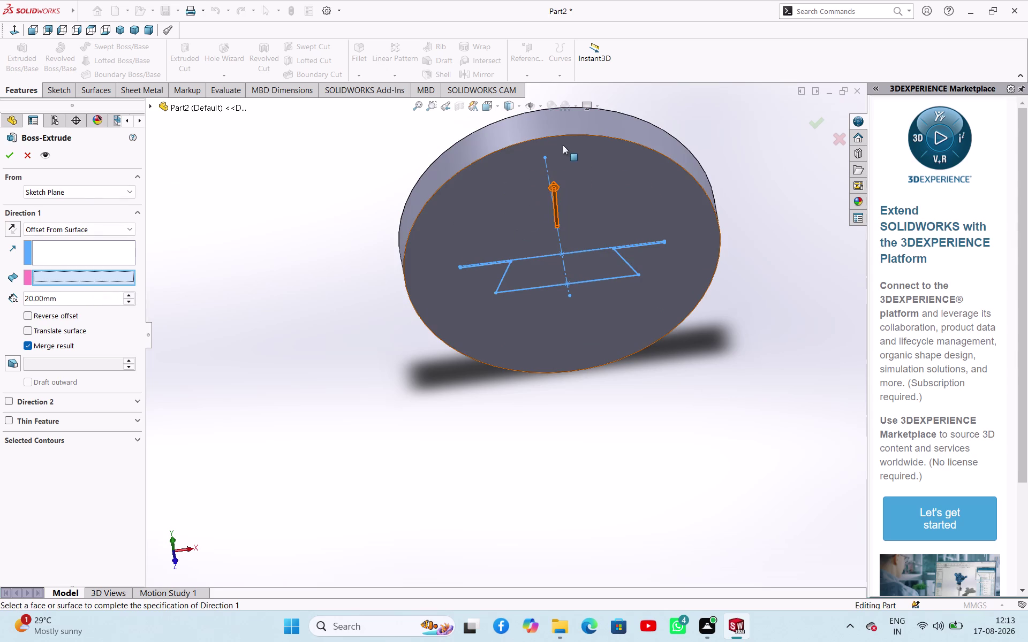
Try a fixed 32 mm extrusion depth, then discard the trial extrusion.
click(274, 179)
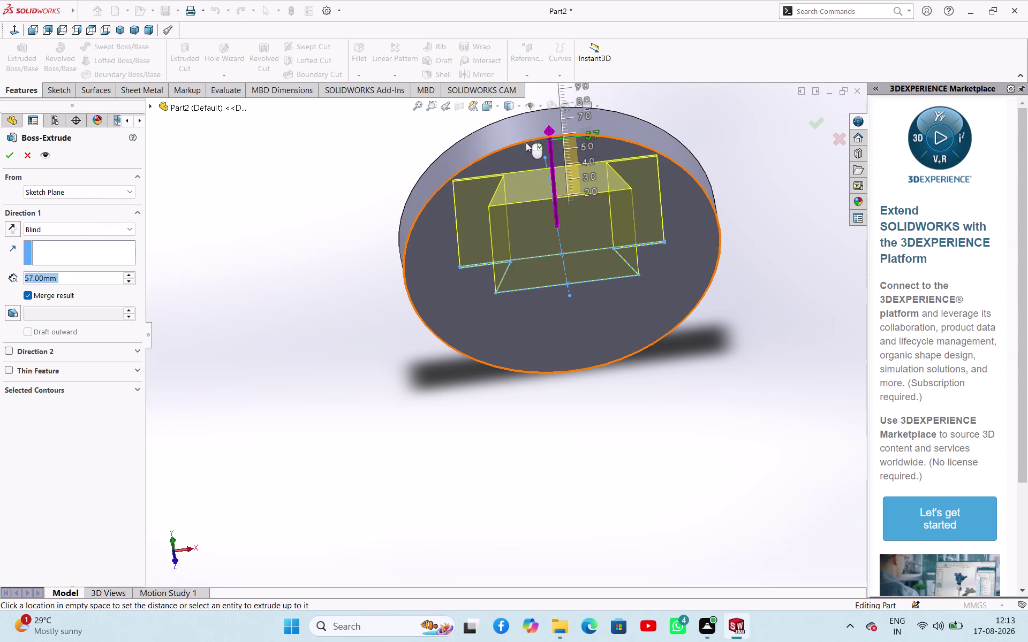
click(532, 141)
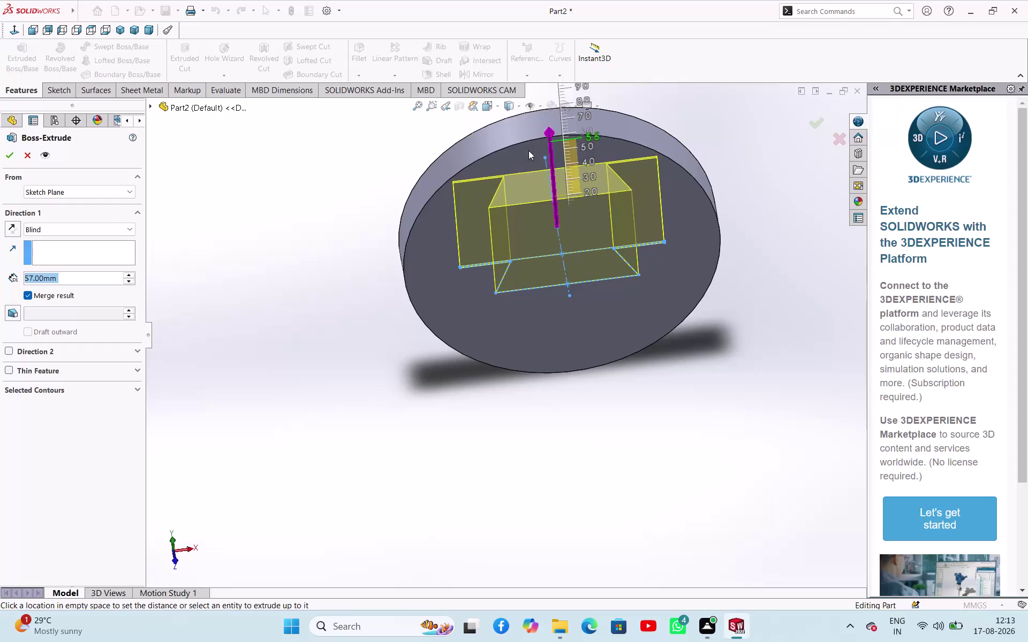
click(531, 139)
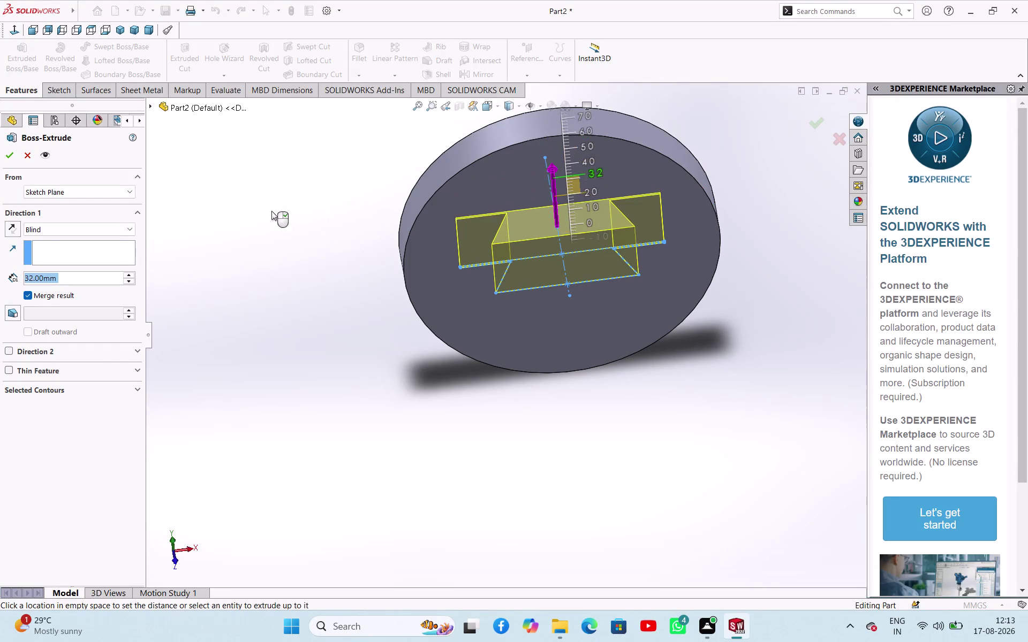
click(30, 157)
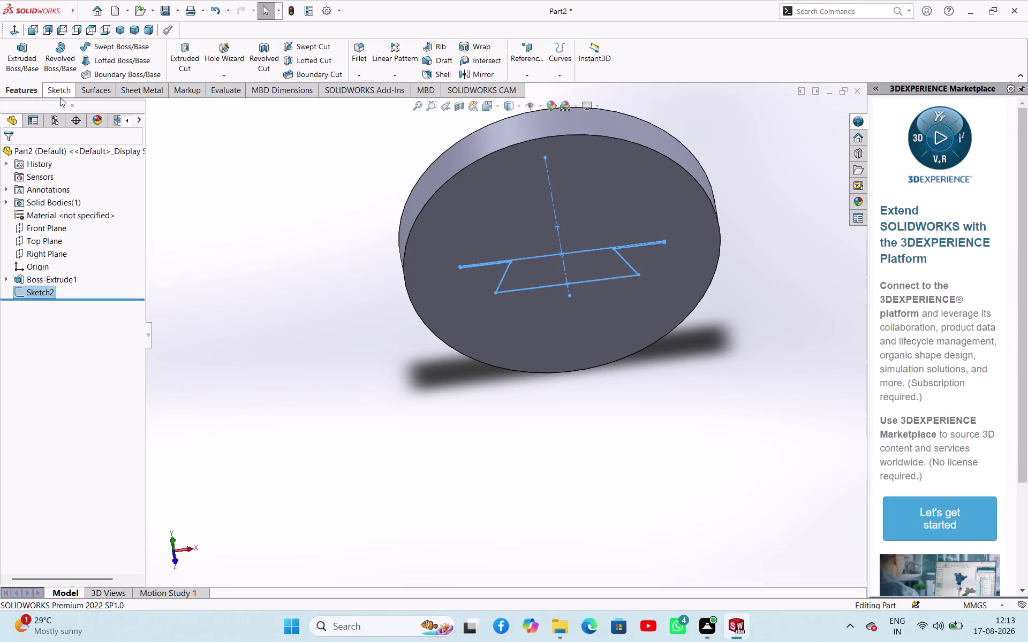
Try Up To Vertex and offset-from-face end conditions on the disc's front face, then cancel.
click(30, 54)
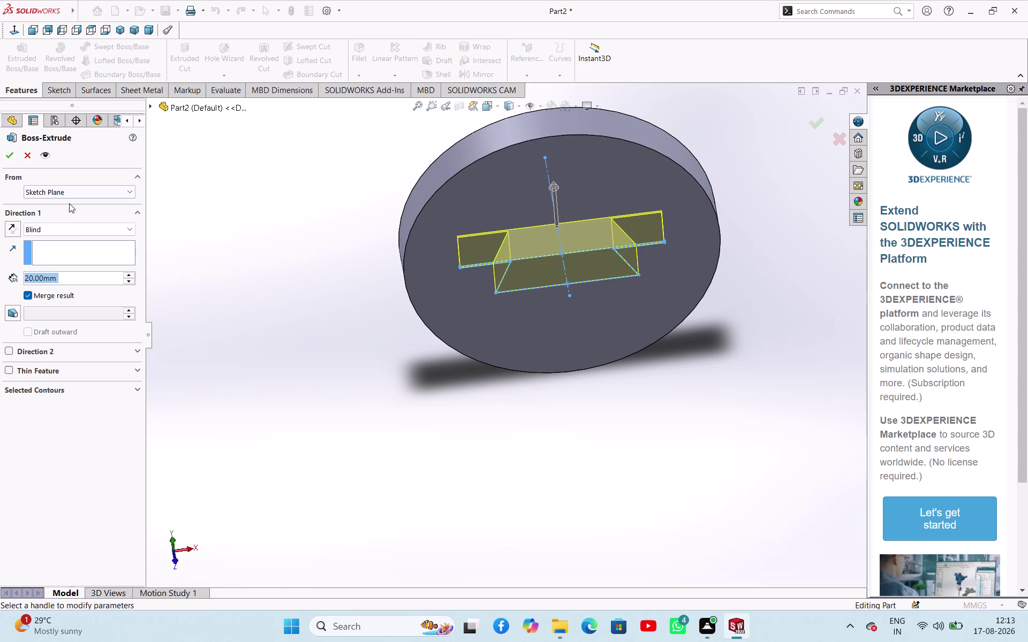
click(75, 230)
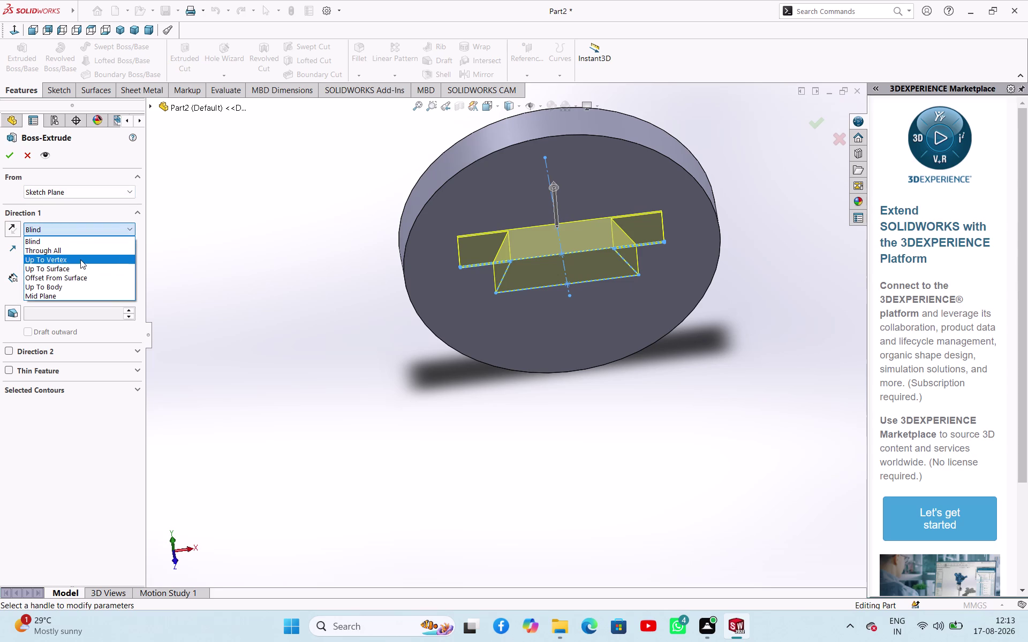
click(81, 259)
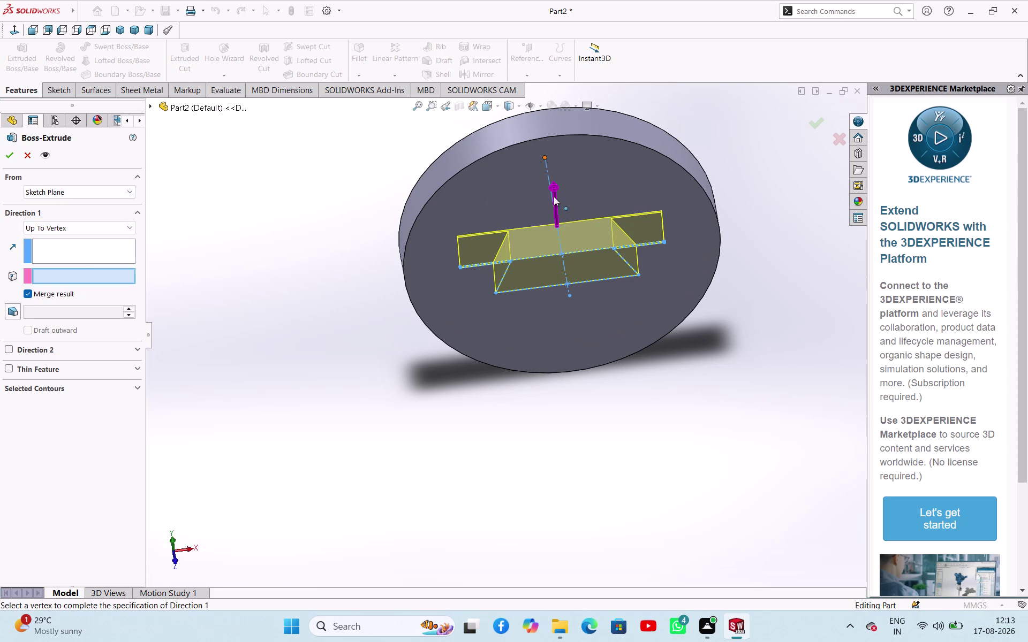
click(559, 134)
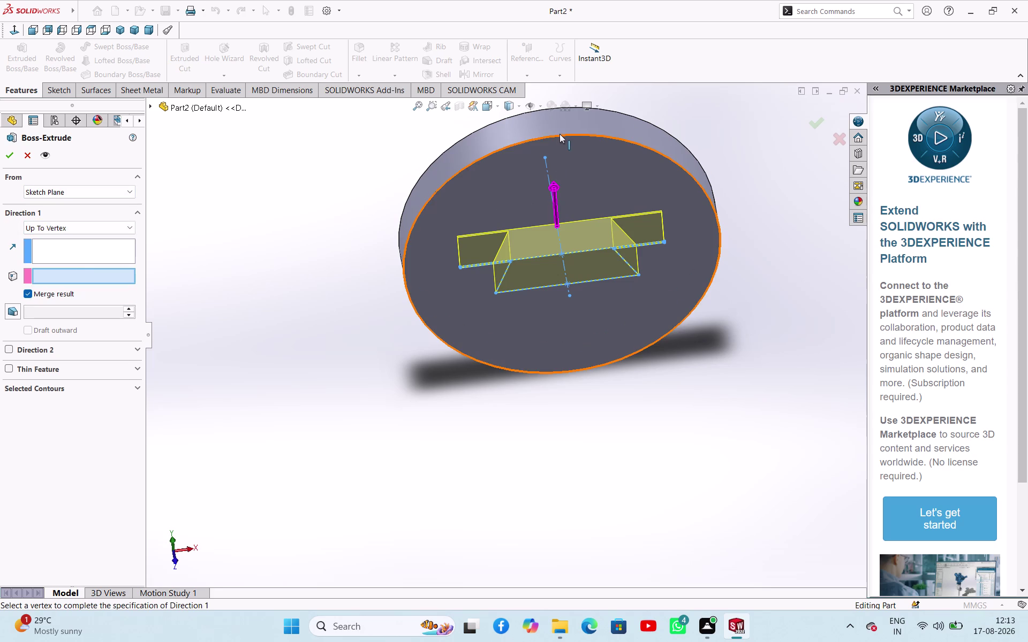
click(76, 226)
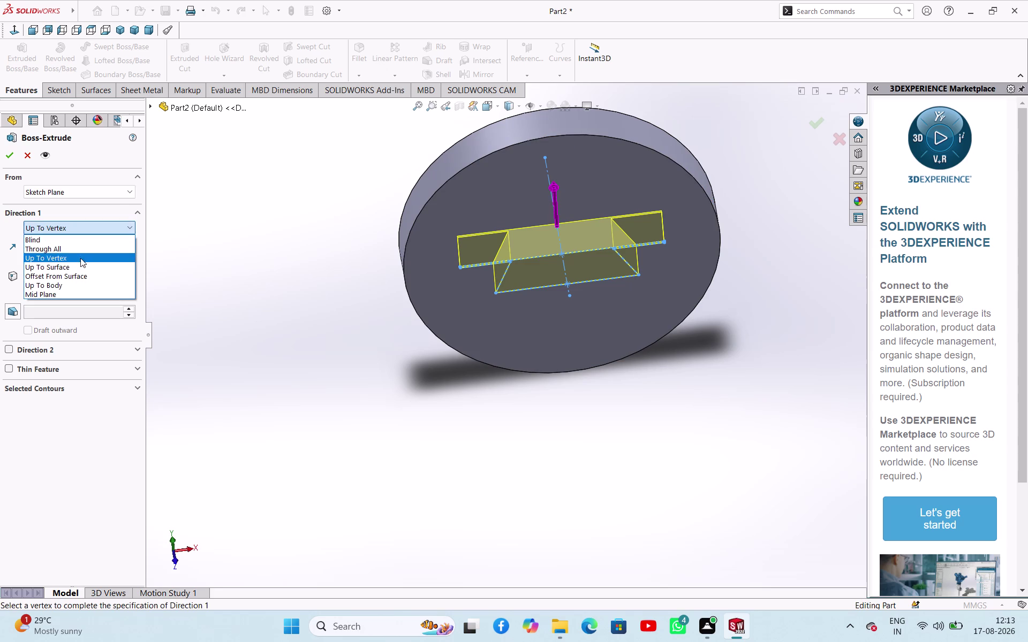
click(80, 275)
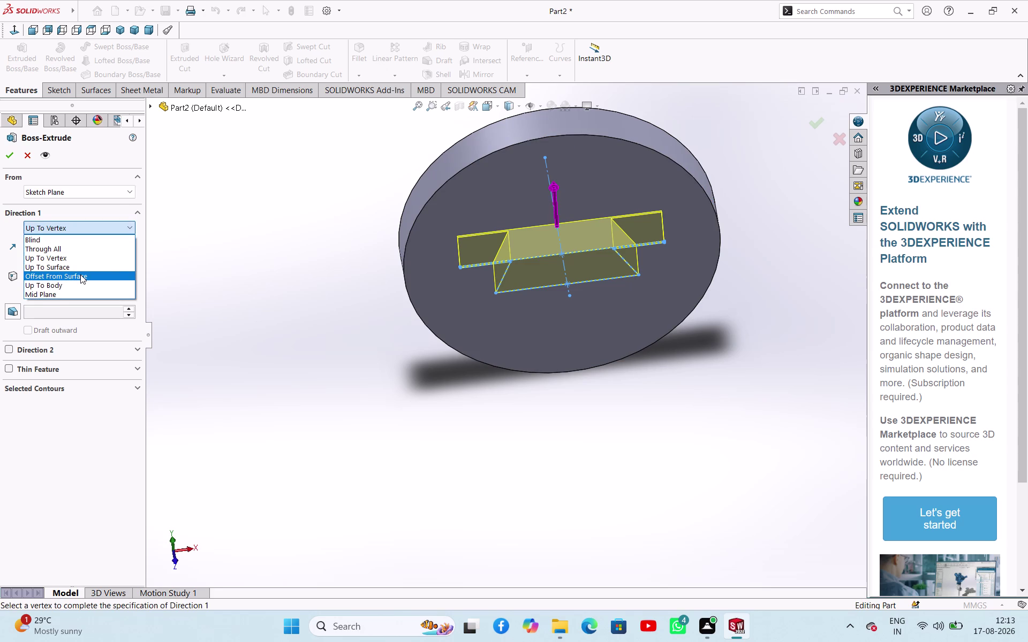
click(559, 134)
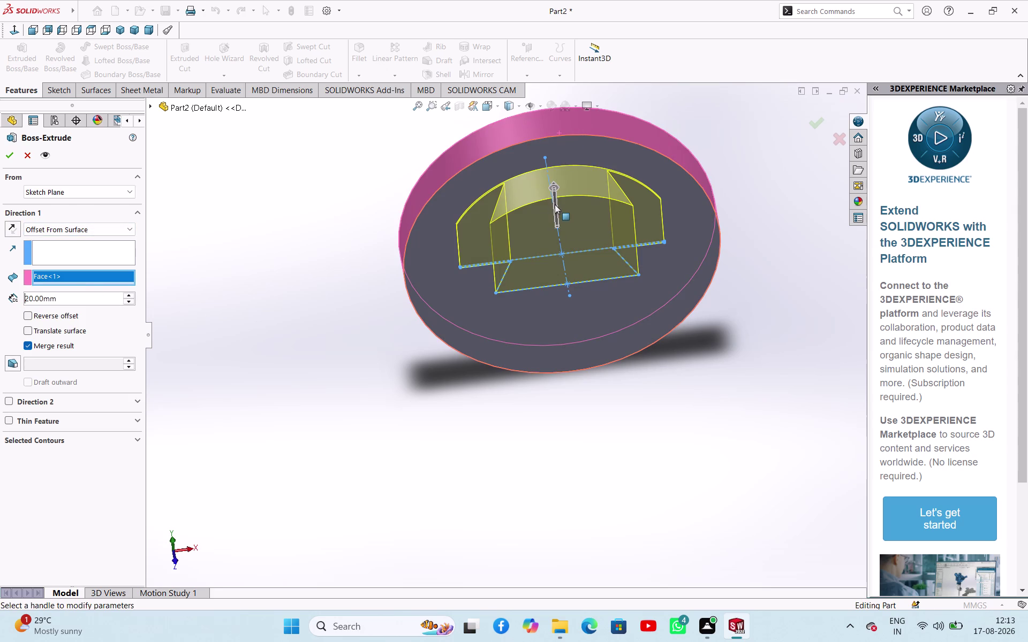
drag(555, 204, 561, 170)
click(303, 285)
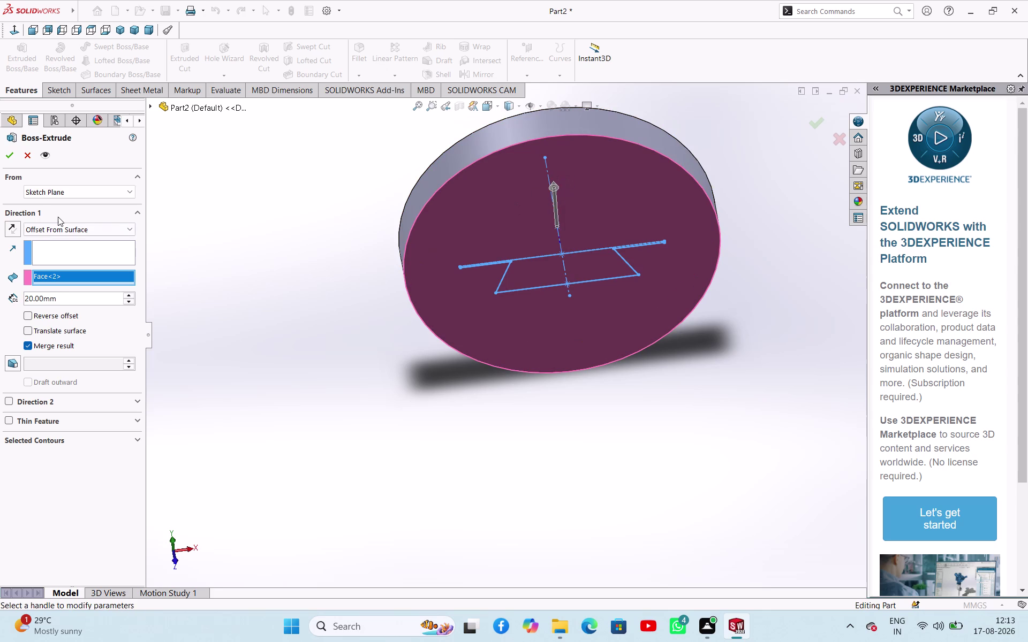
click(28, 157)
click(228, 220)
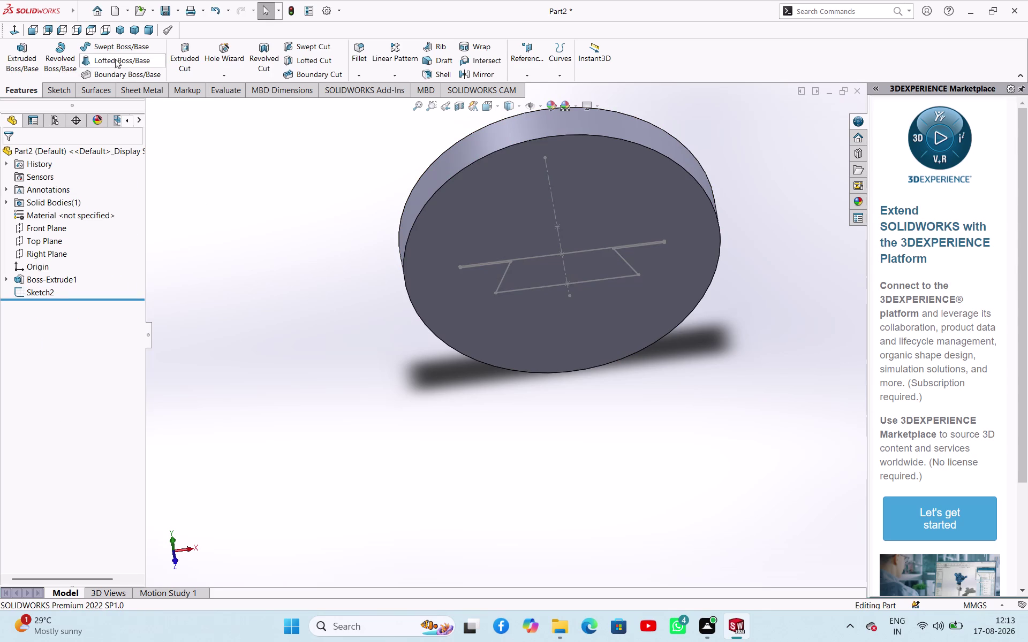
Extrude the sketch's closed region again, trying Through All, then Up To Body.
click(25, 43)
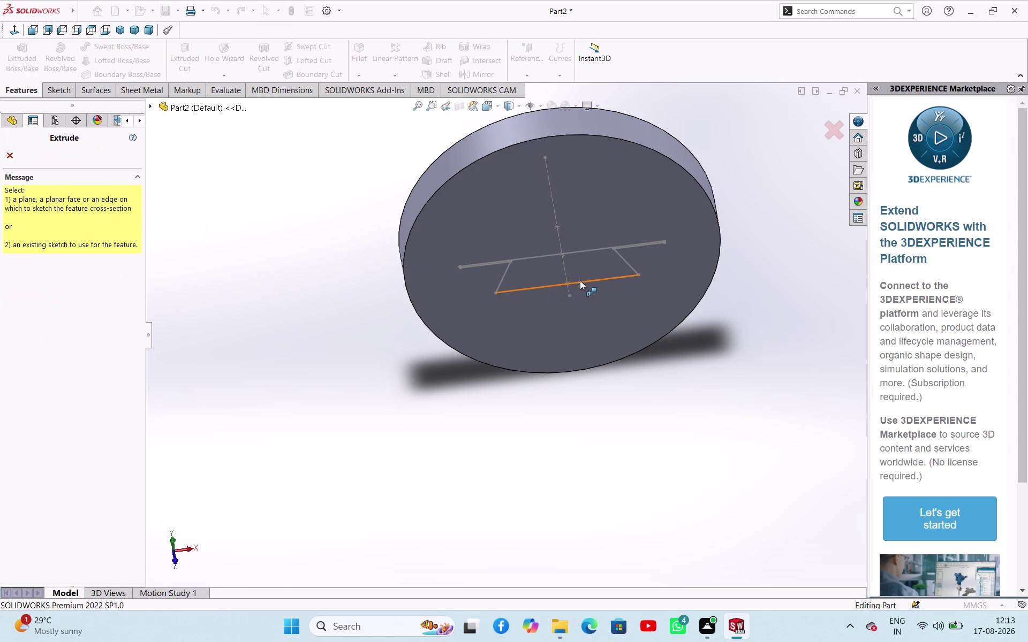
click(579, 281)
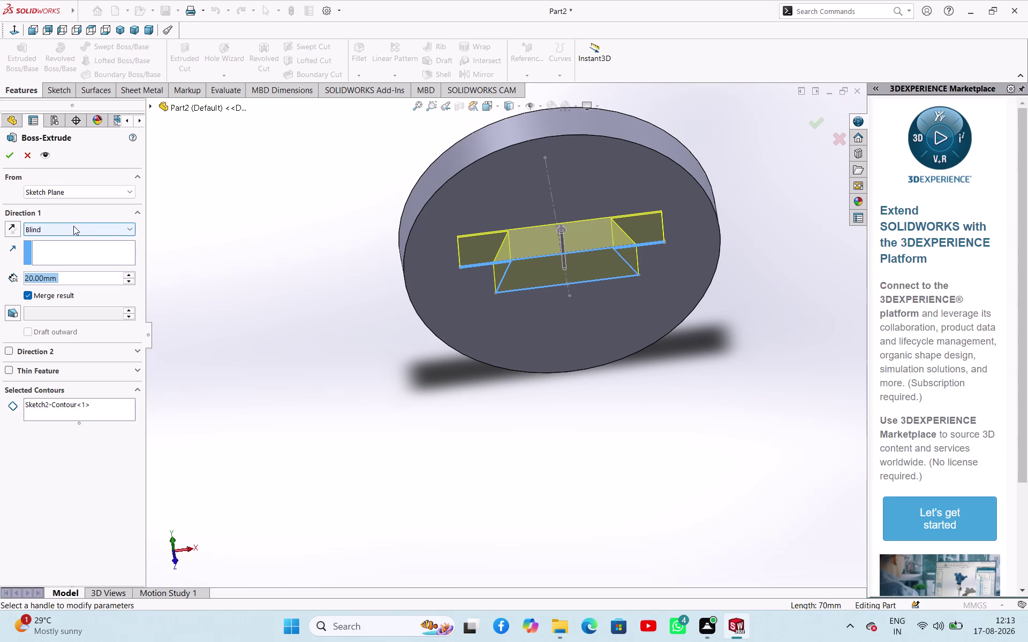
middle_drag(376, 332, 403, 269)
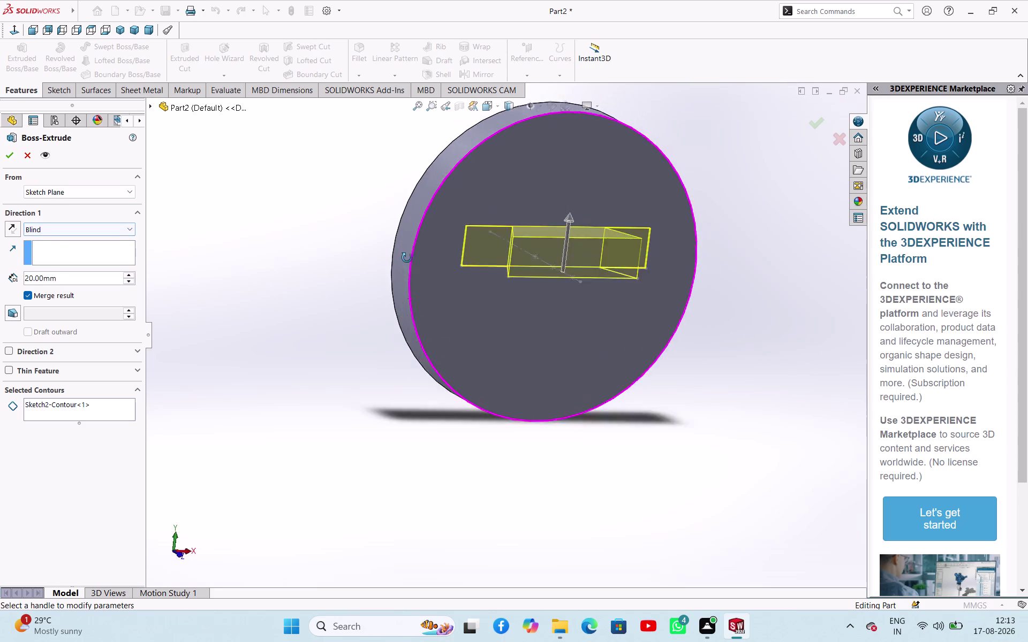
middle_drag(403, 269, 385, 314)
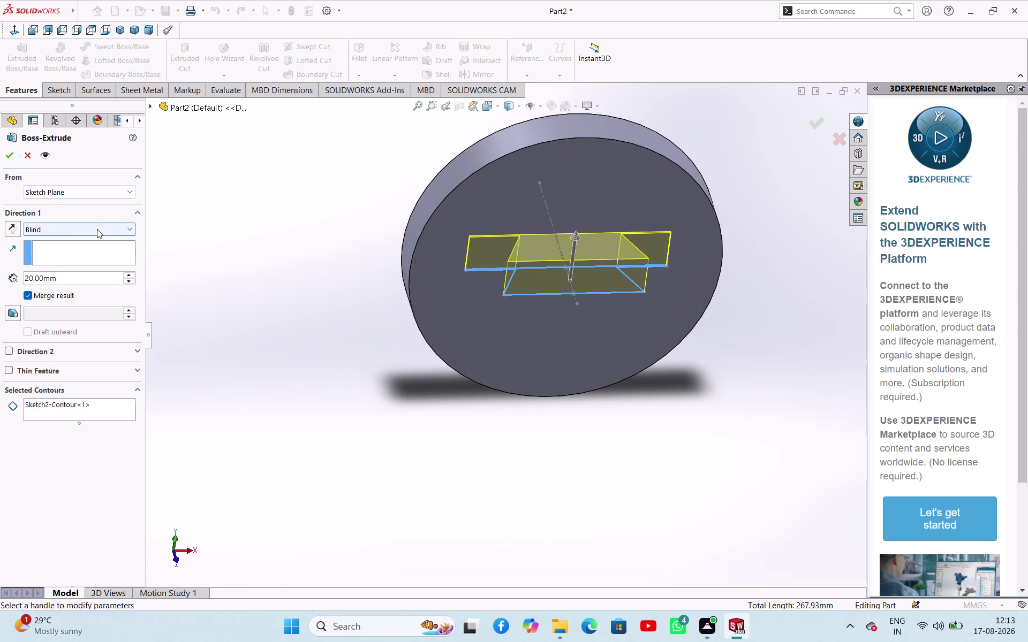
click(97, 229)
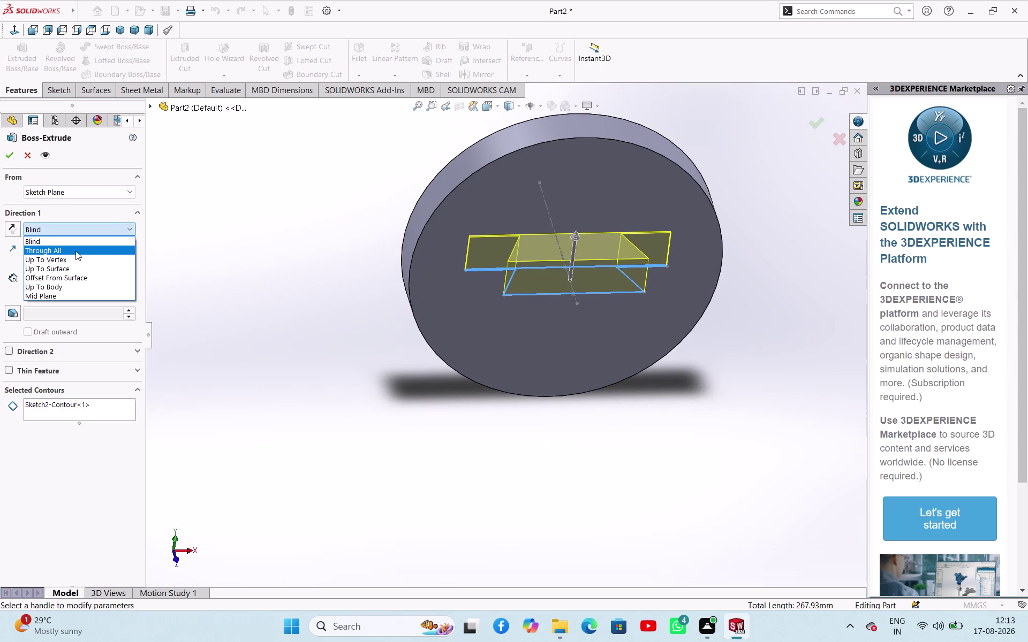
click(76, 251)
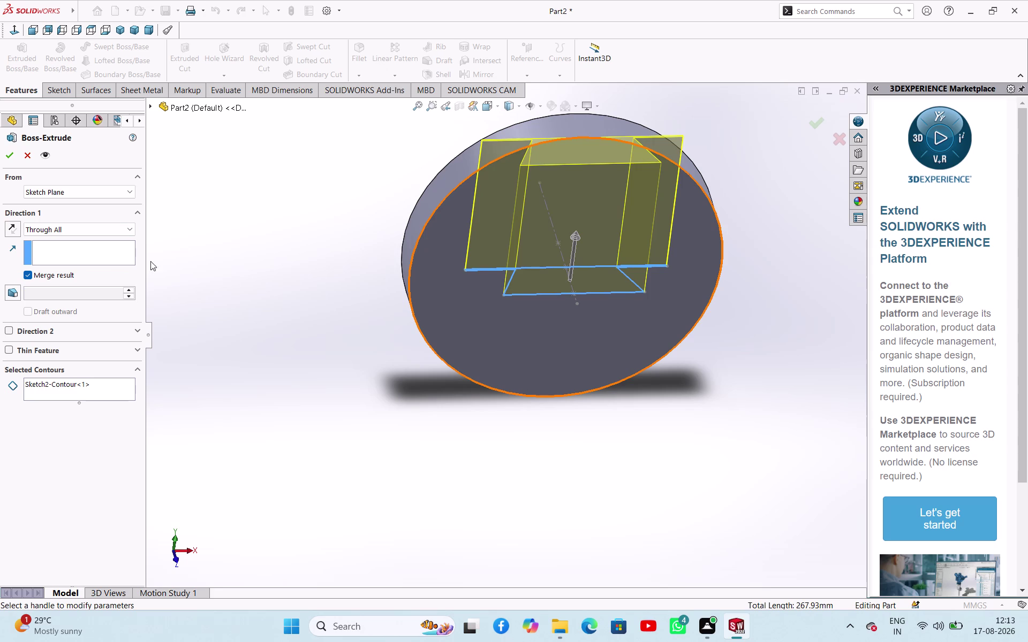
click(122, 228)
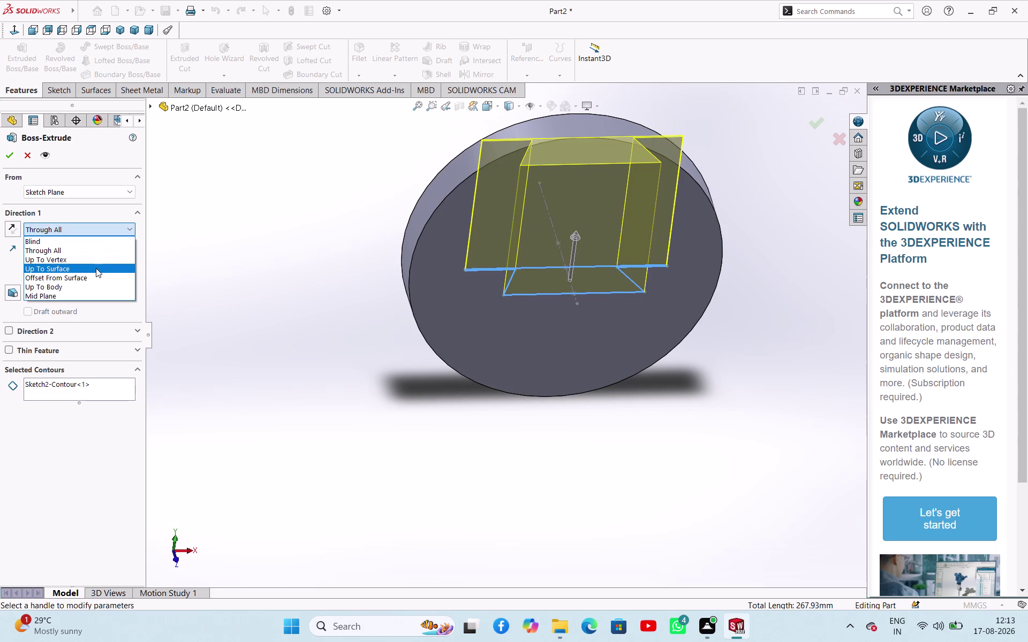
click(74, 285)
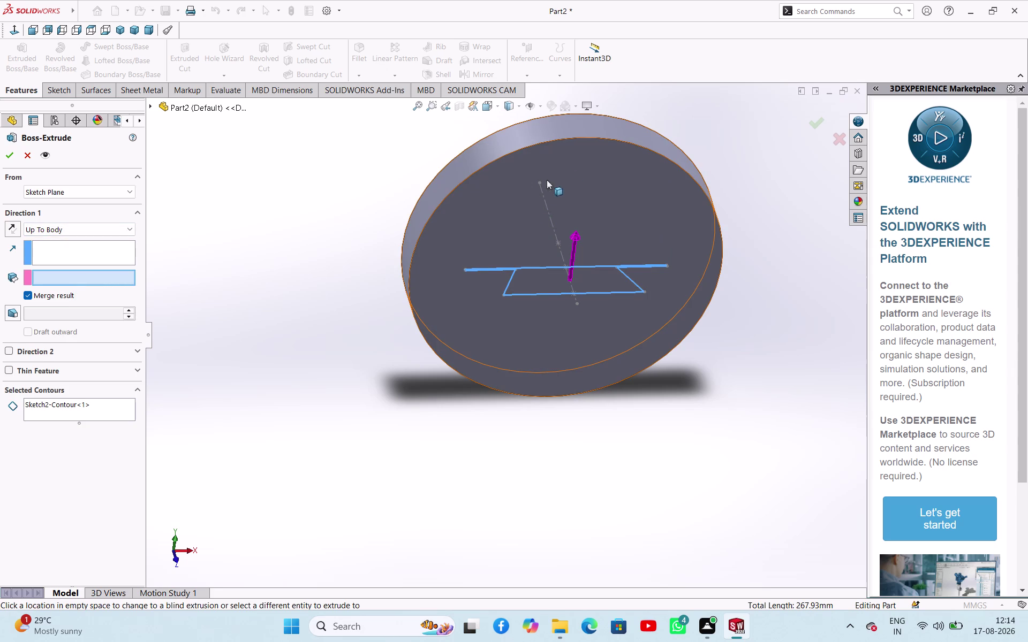
Choose the disc body as the Up To Body limit, then cancel the extrusion.
middle_drag(620, 389, 586, 324)
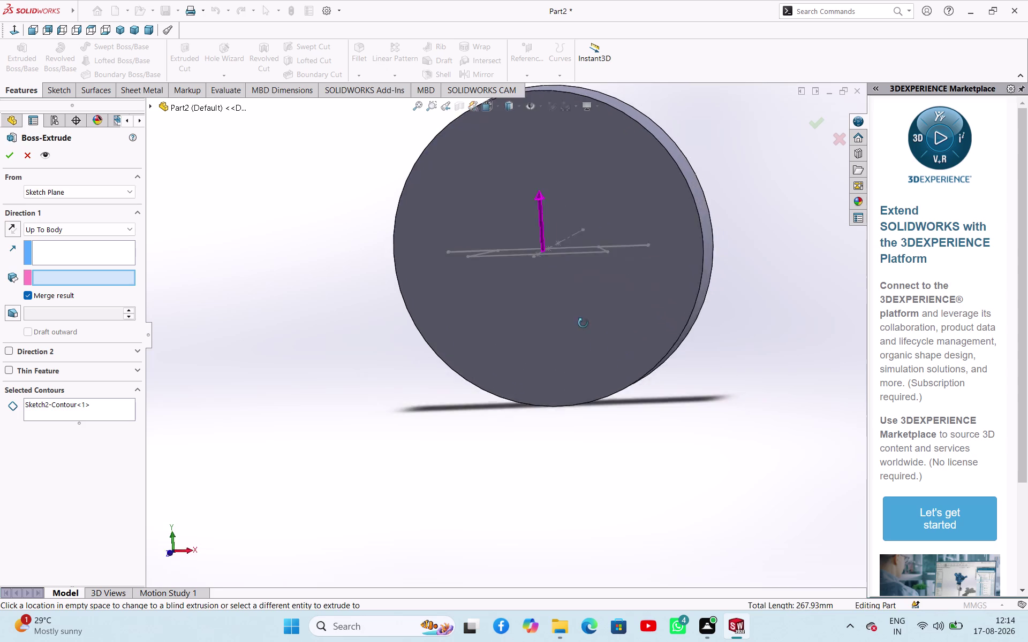
middle_drag(586, 323, 526, 363)
scroll(down, 3)
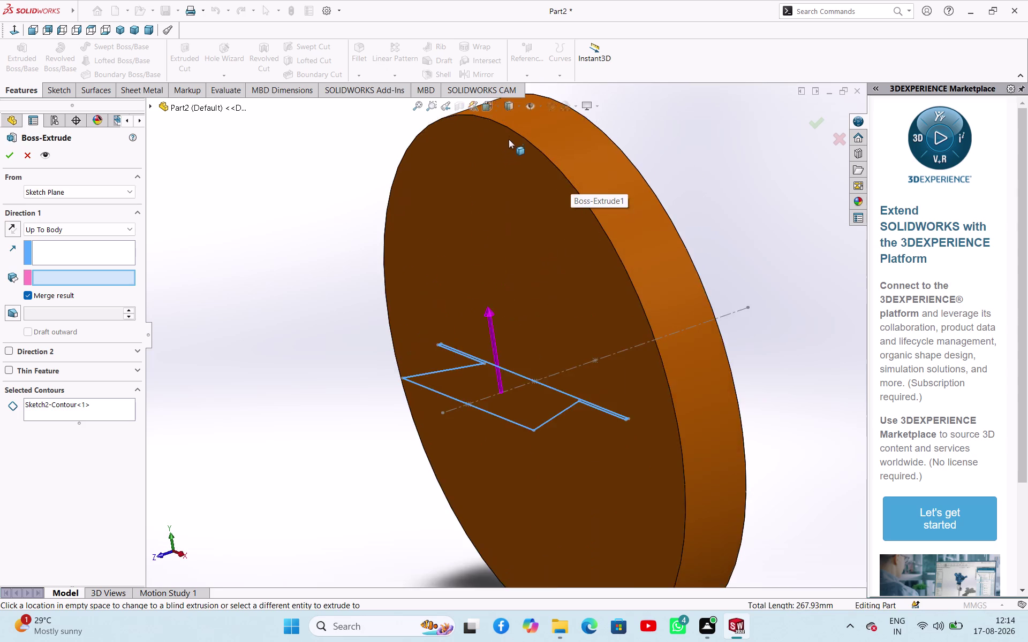
scroll(up, 3)
click(411, 204)
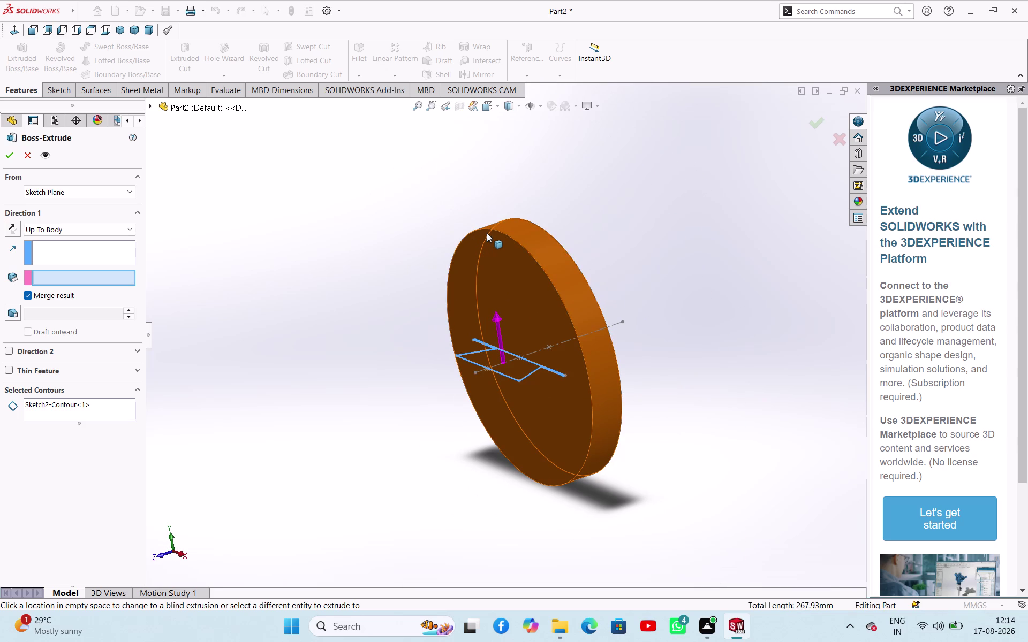
click(487, 232)
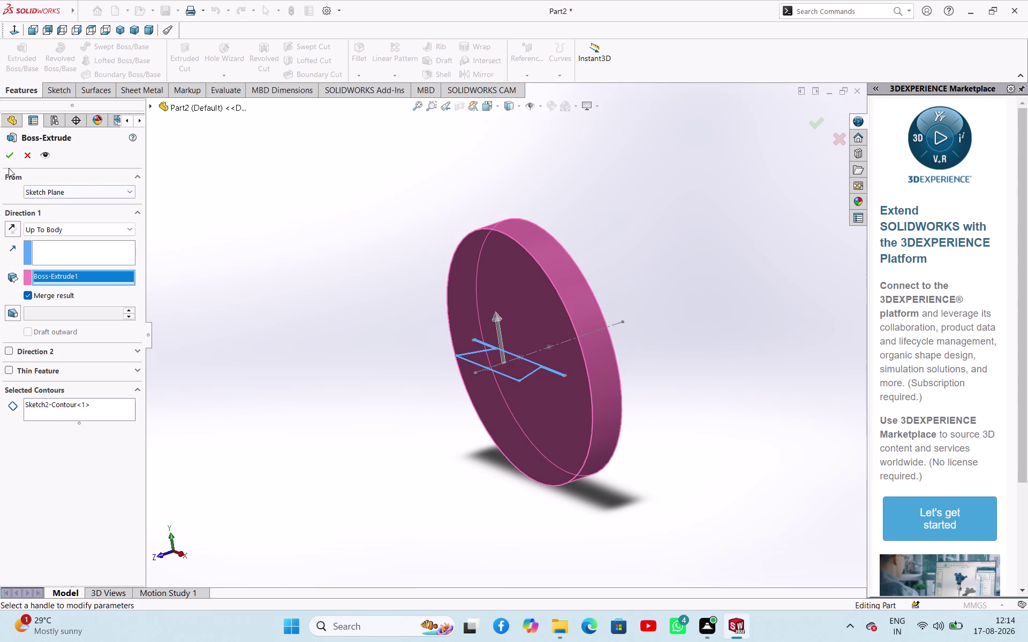
click(2, 155)
click(28, 152)
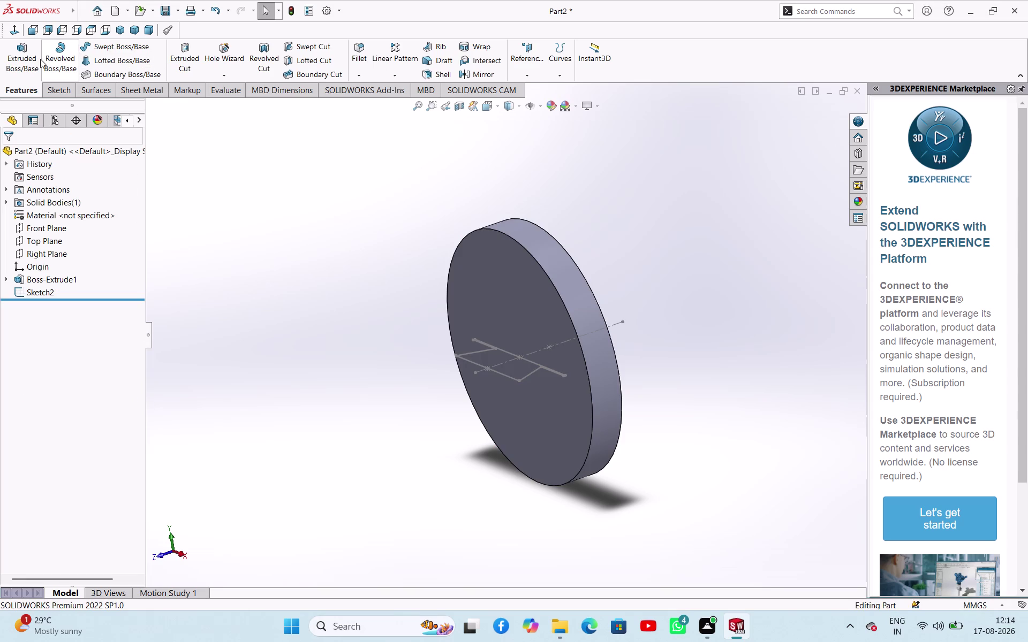
Extrude the sketch again with Up To Surface, using a disc face as the limit.
click(34, 62)
click(528, 373)
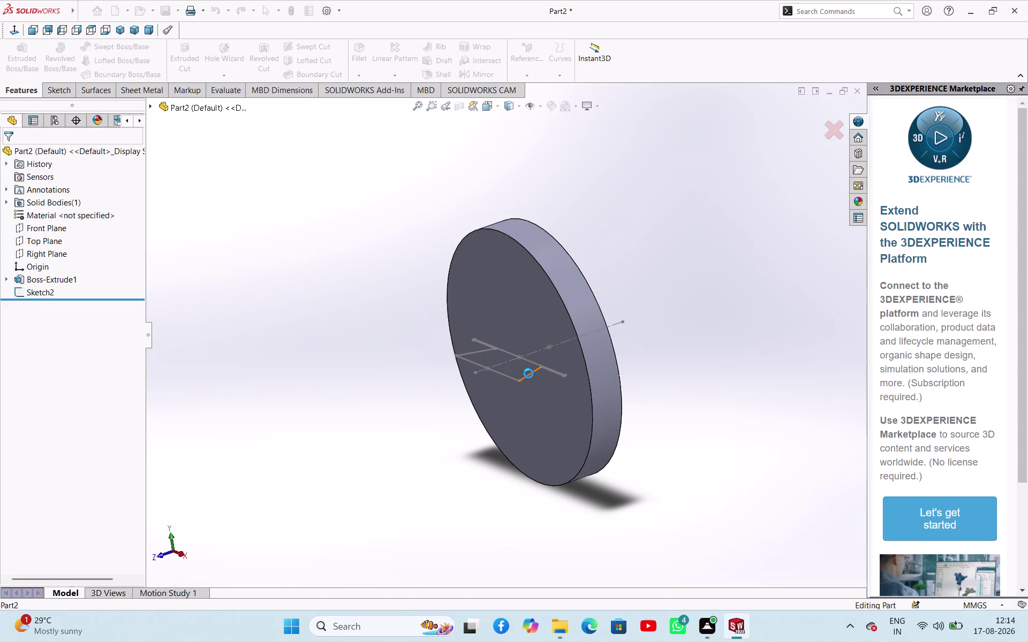
click(114, 229)
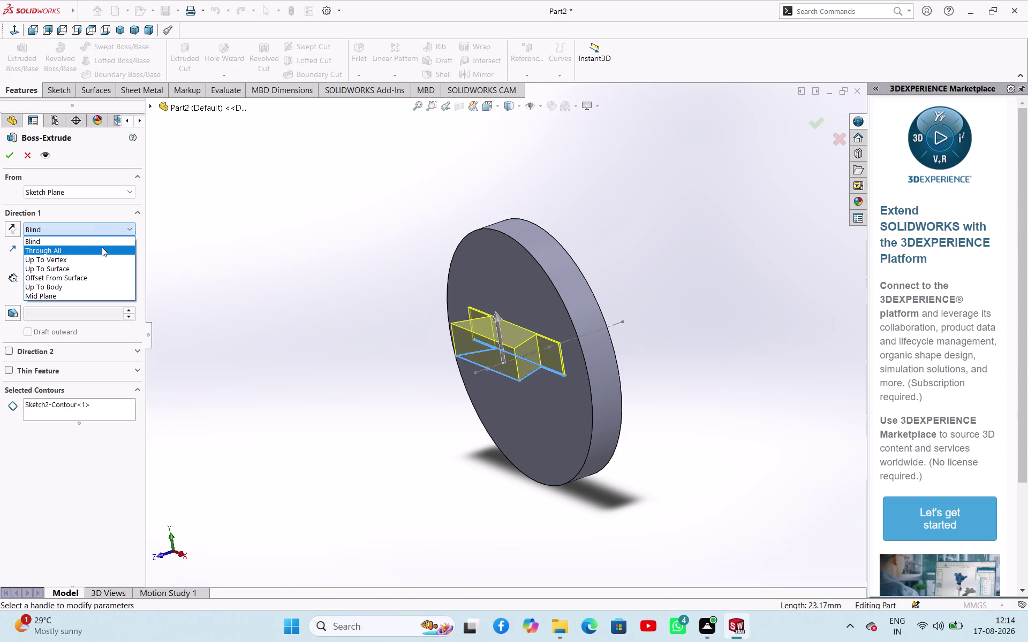
click(93, 270)
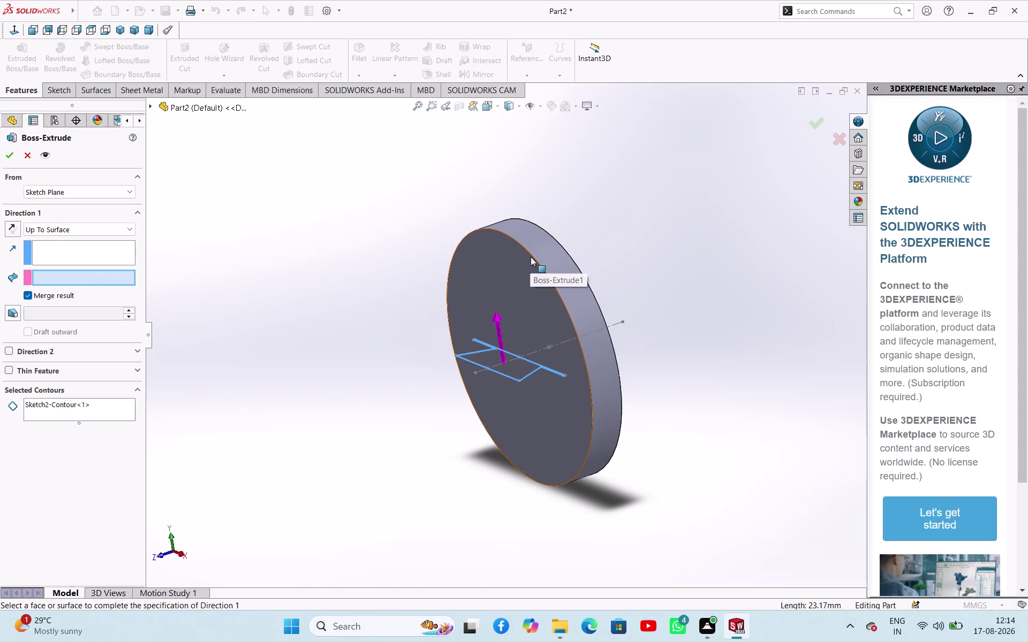
scroll(down, 3)
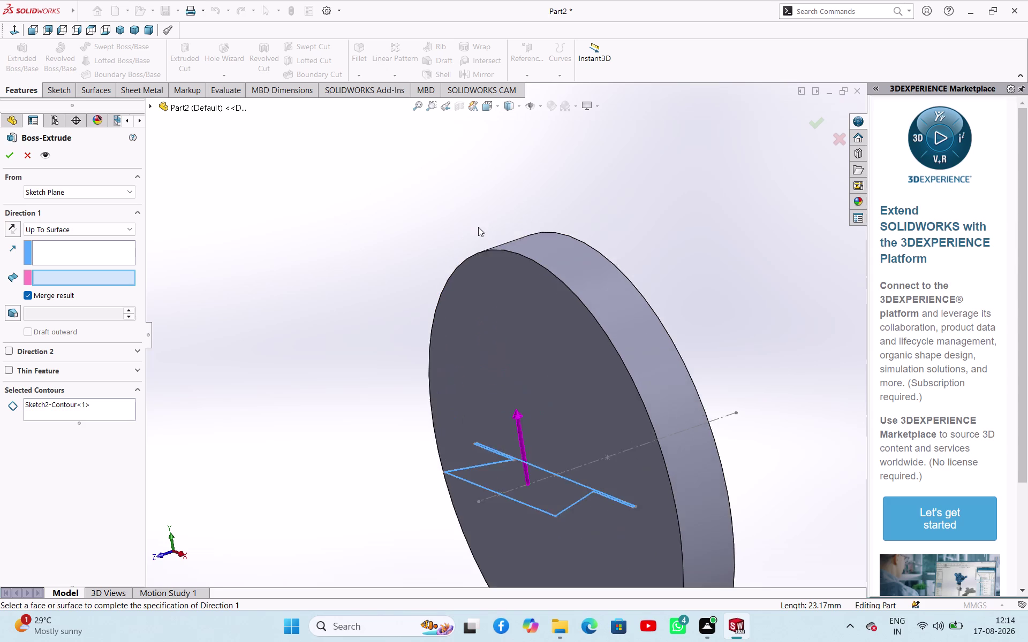
scroll(down, 3)
click(503, 330)
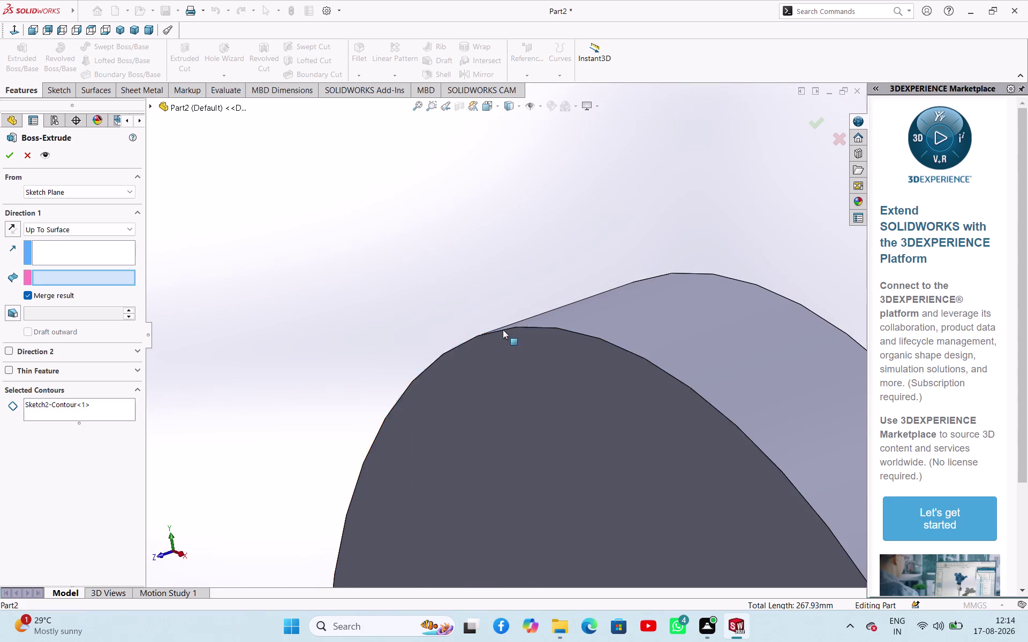
Switch to a Blind 90 mm depth and confirm the block extrusion.
scroll(up, 3)
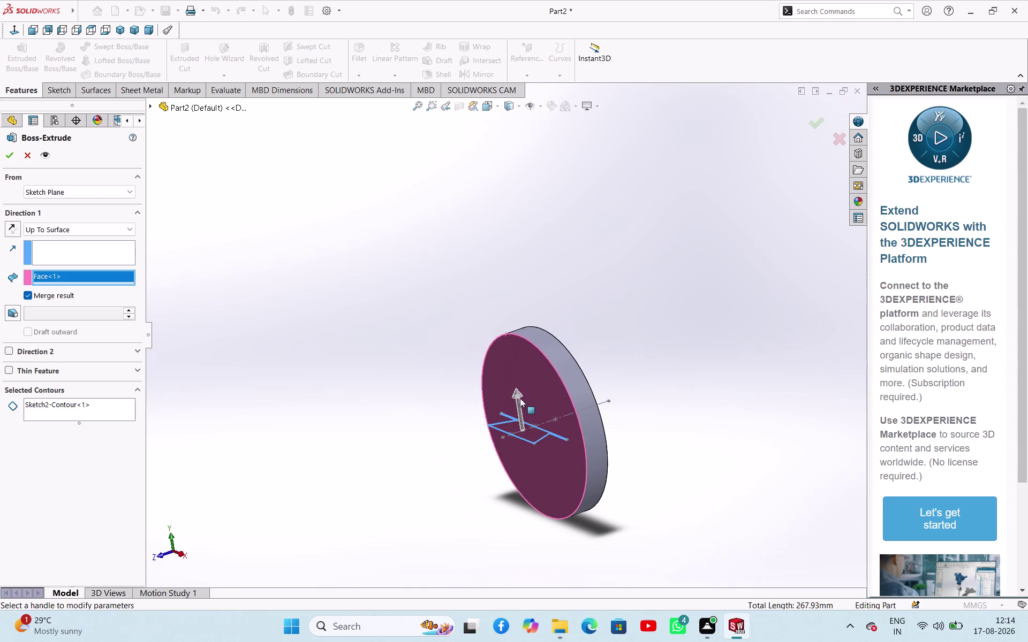
drag(519, 397, 526, 332)
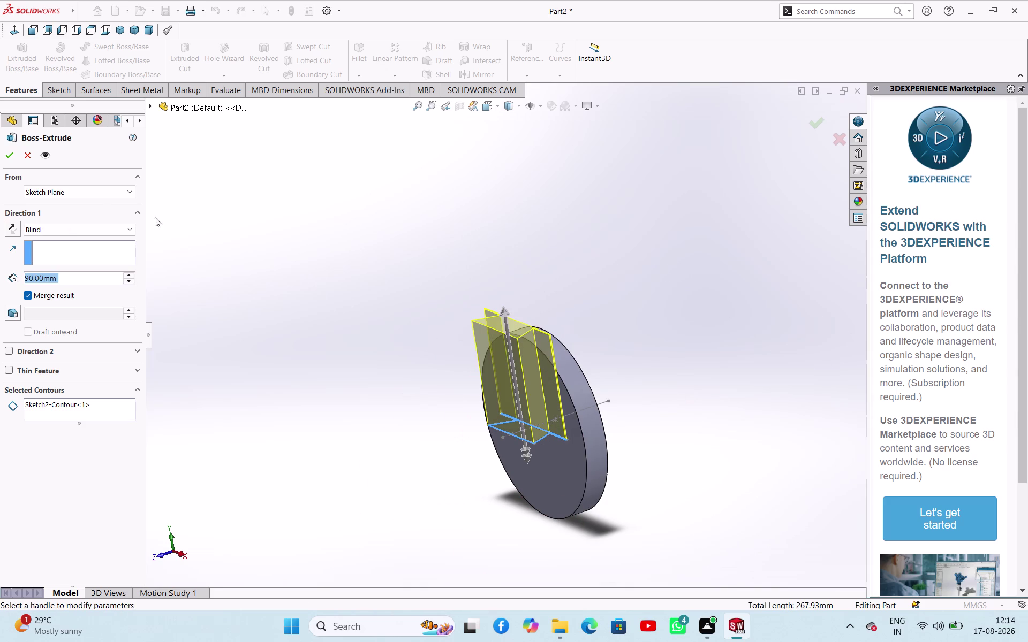
click(12, 155)
click(370, 268)
middle_drag(658, 268, 548, 315)
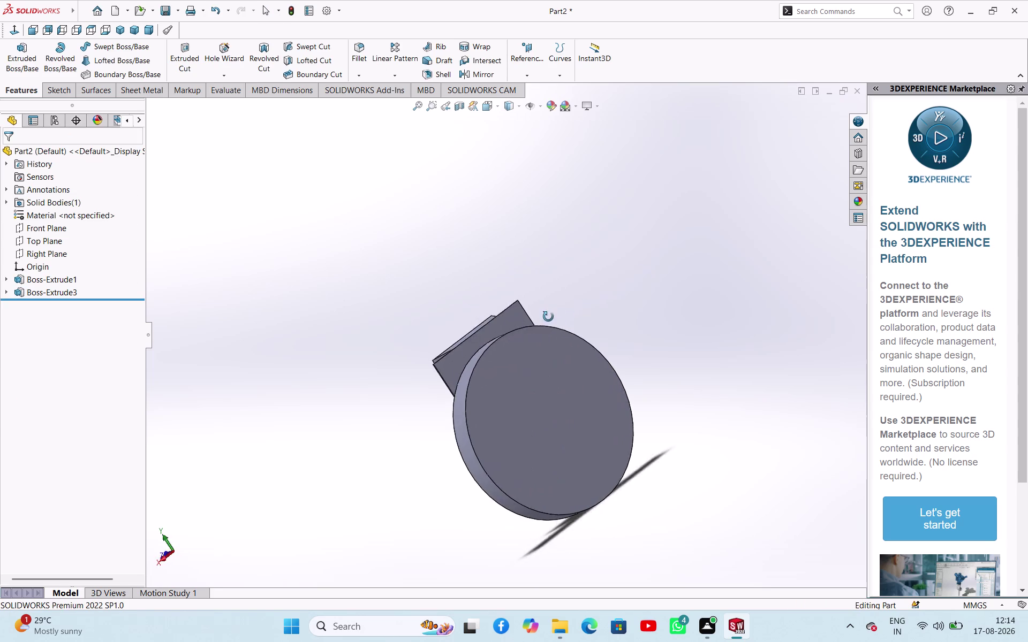
Orbit around the 90 mm block, then select Boss-Extrude3 in the tree.
middle_drag(549, 316, 518, 325)
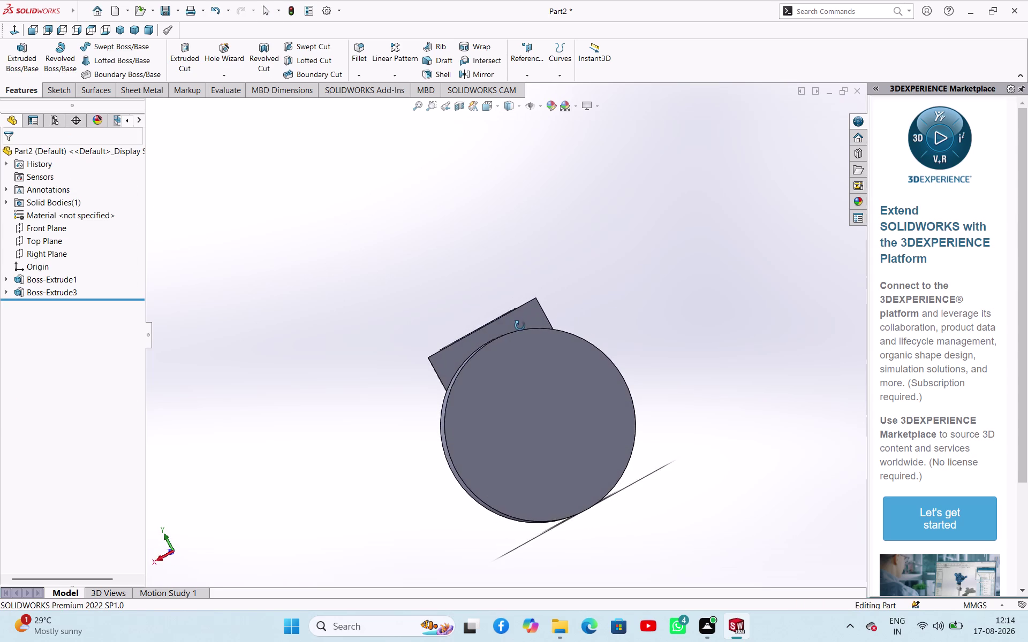
middle_drag(518, 325, 595, 367)
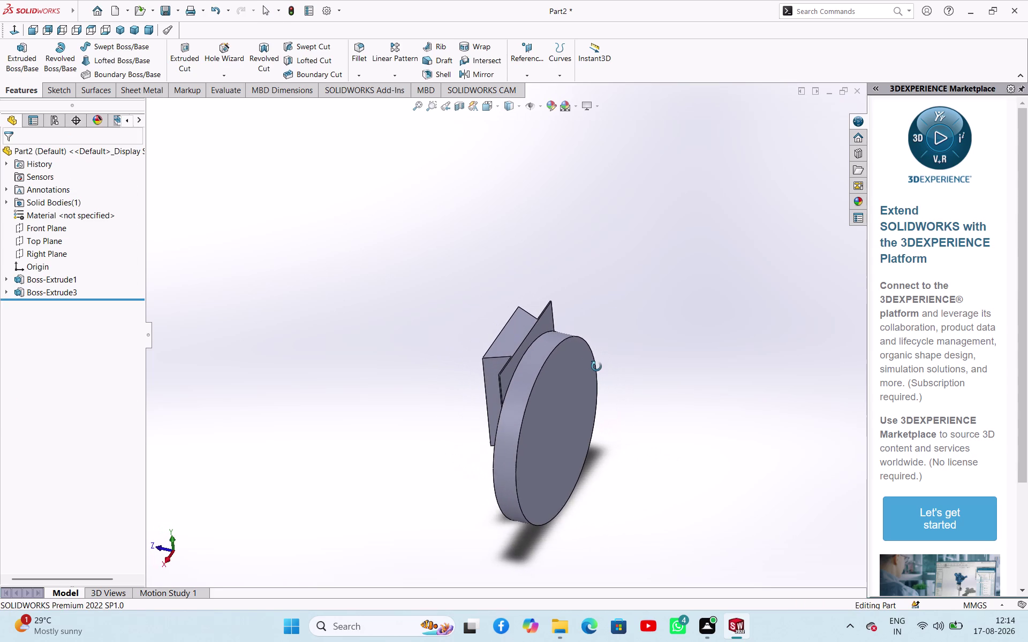
middle_drag(595, 366, 576, 359)
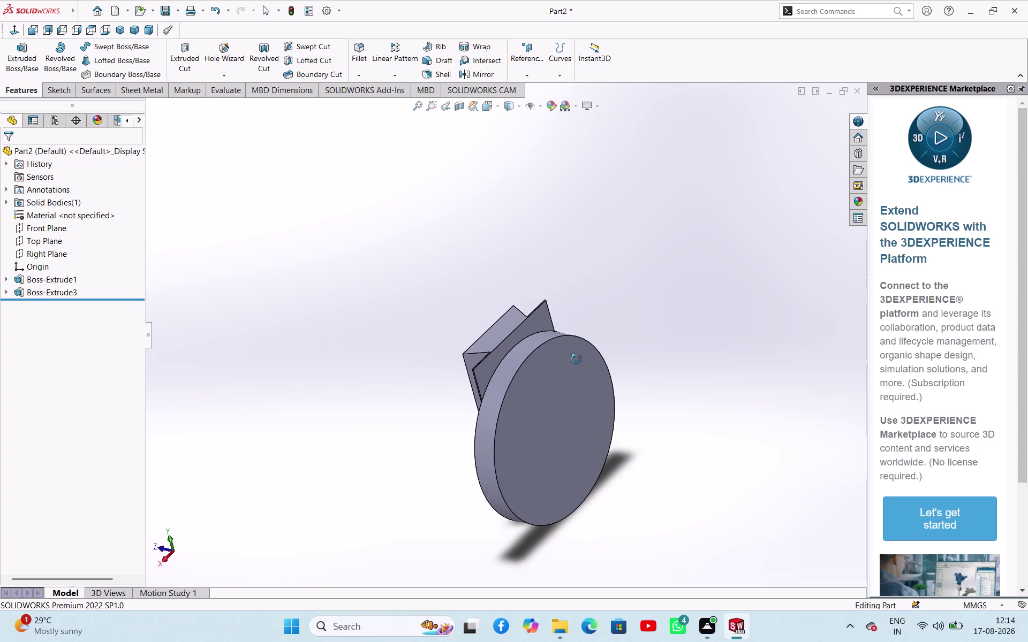
middle_drag(576, 359, 522, 319)
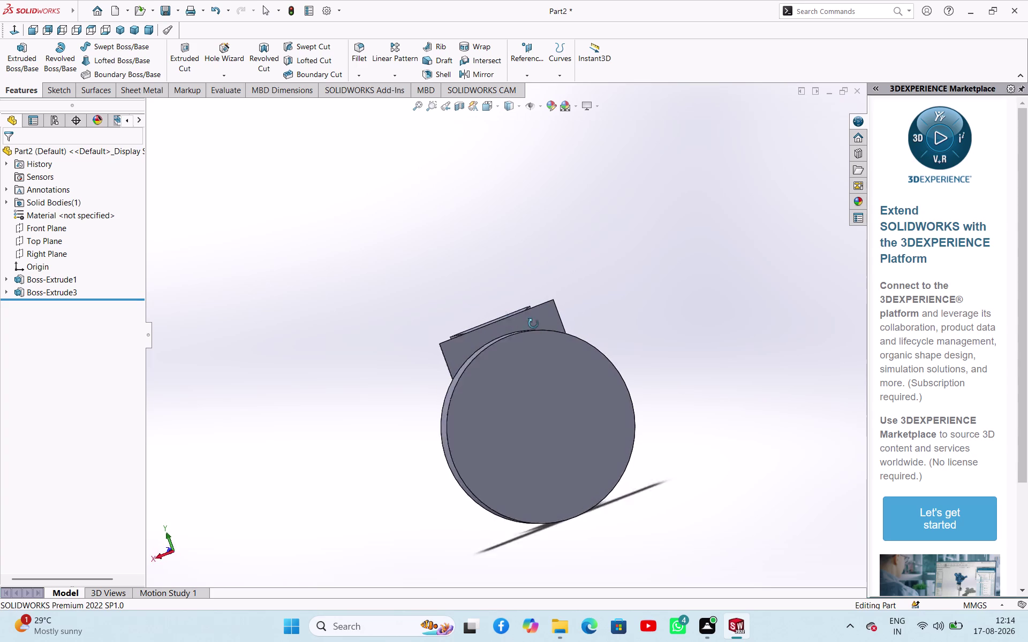
middle_drag(522, 320, 648, 354)
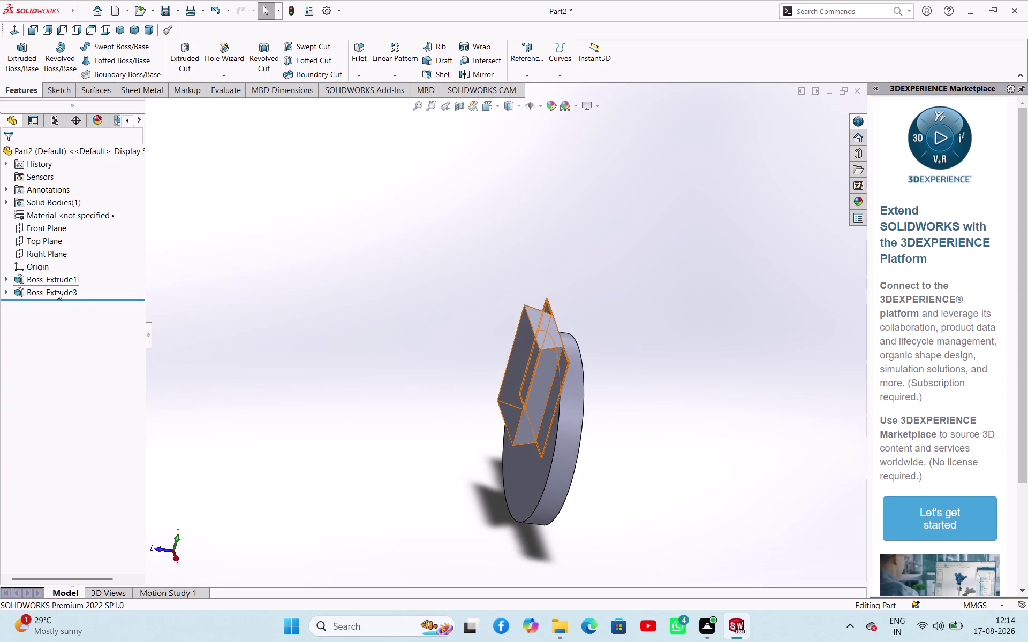
click(57, 290)
click(68, 259)
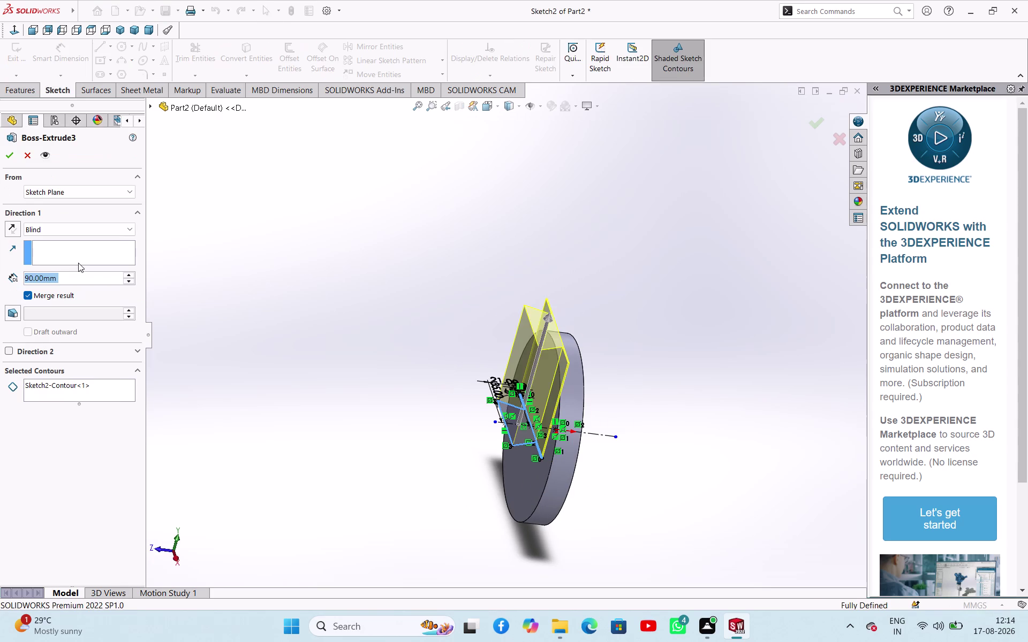
click(97, 222)
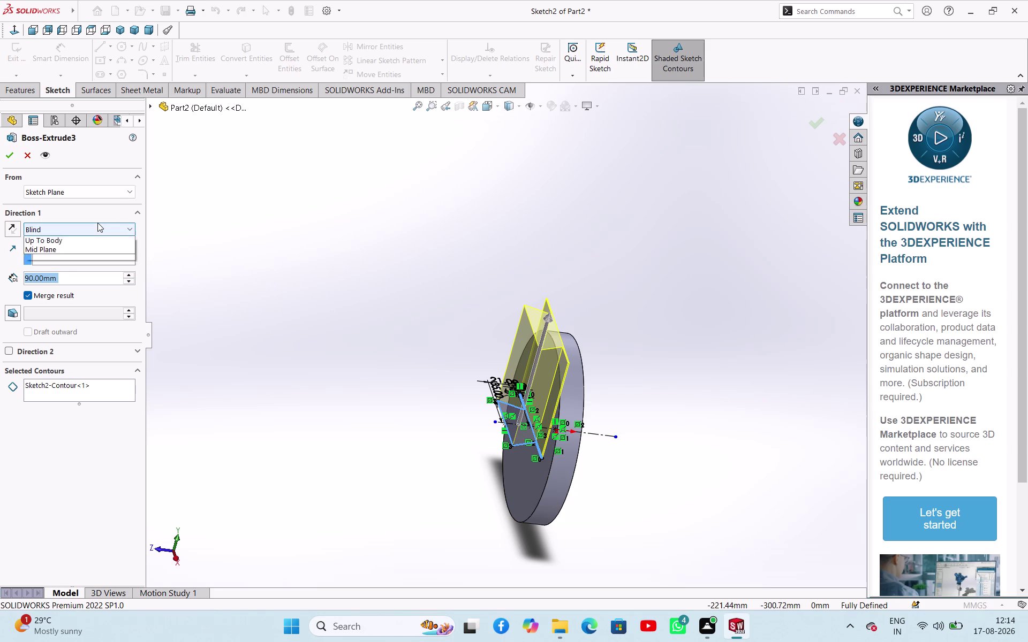
click(91, 270)
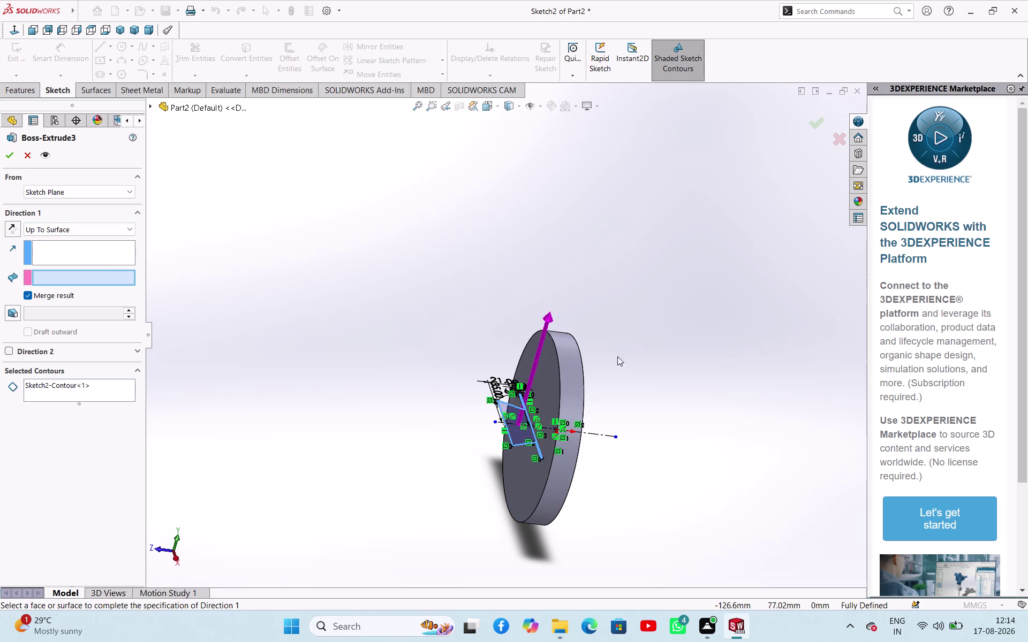
click(557, 355)
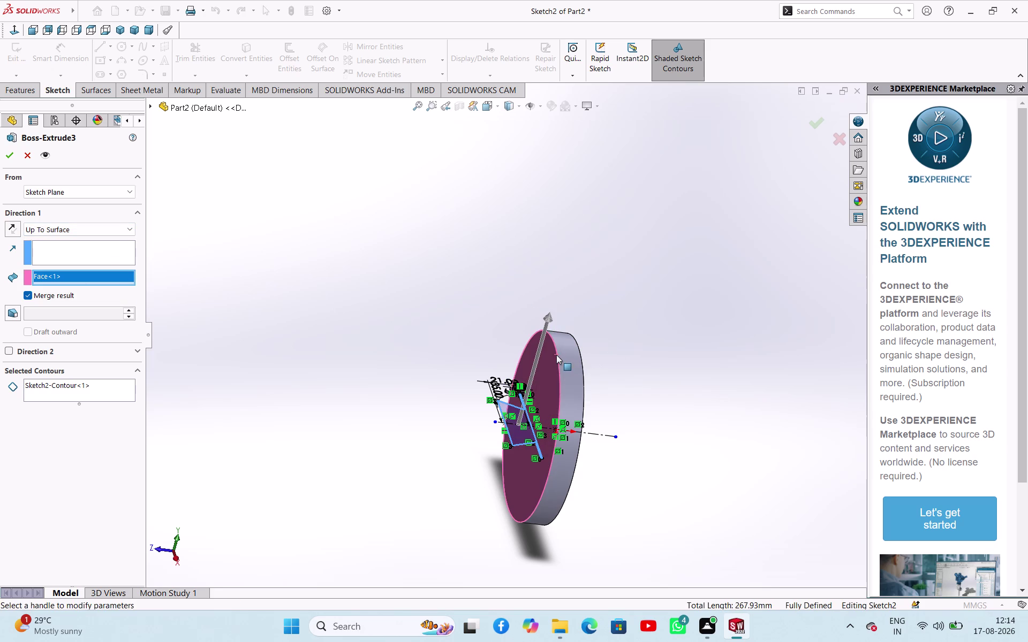
middle_drag(732, 365, 794, 365)
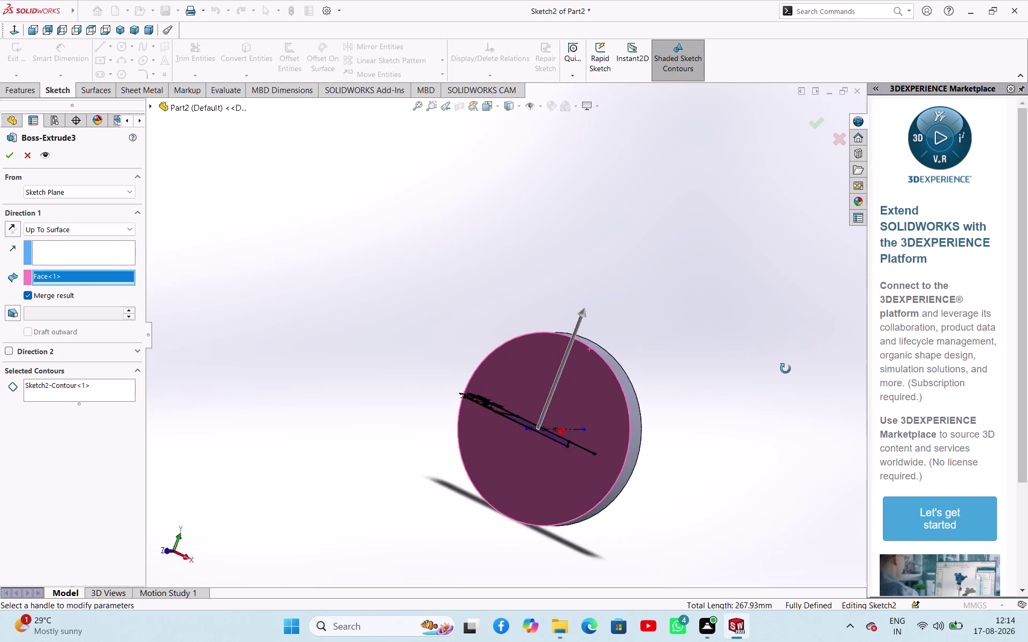
middle_drag(794, 364, 702, 375)
click(96, 242)
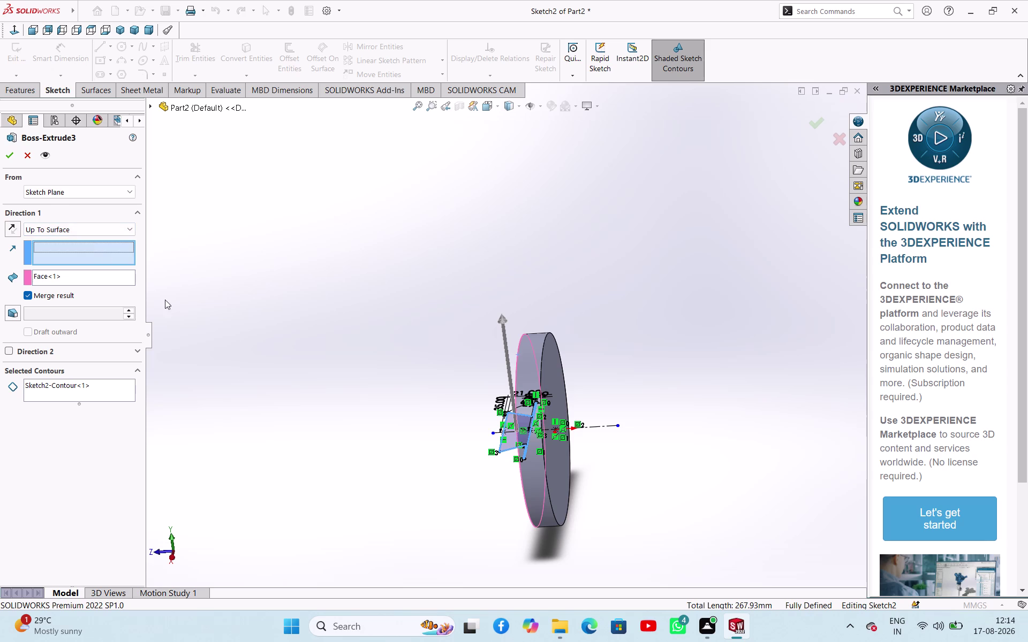
click(534, 365)
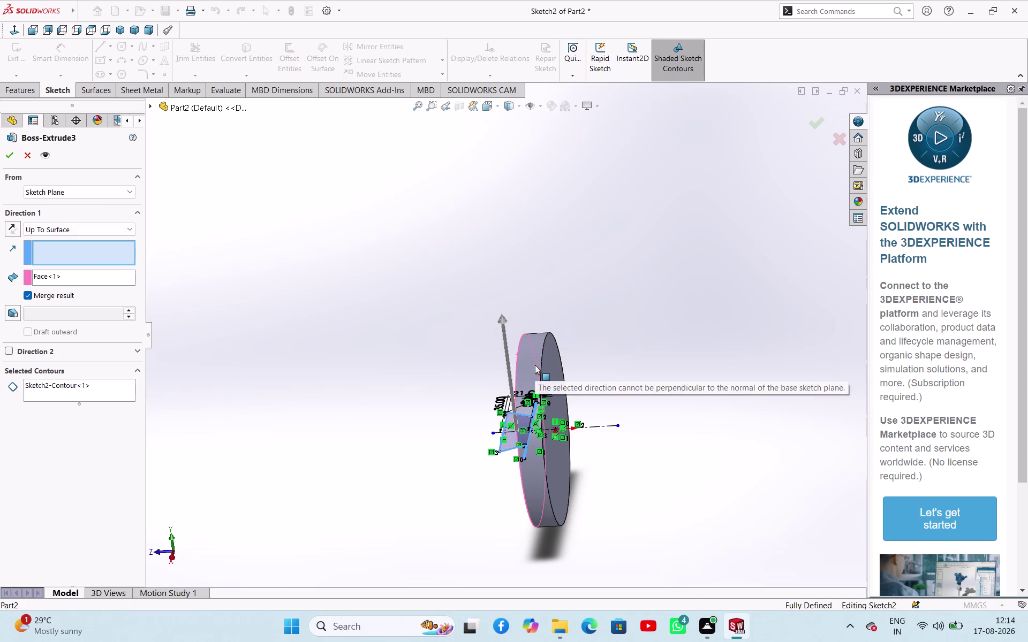
middle_drag(175, 232, 223, 262)
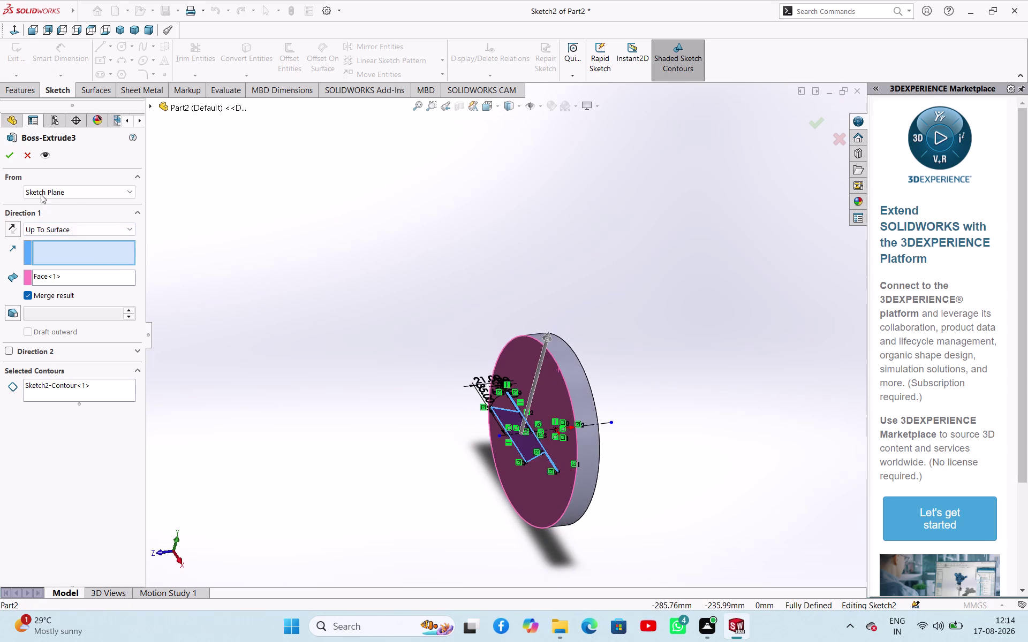
click(27, 159)
click(247, 257)
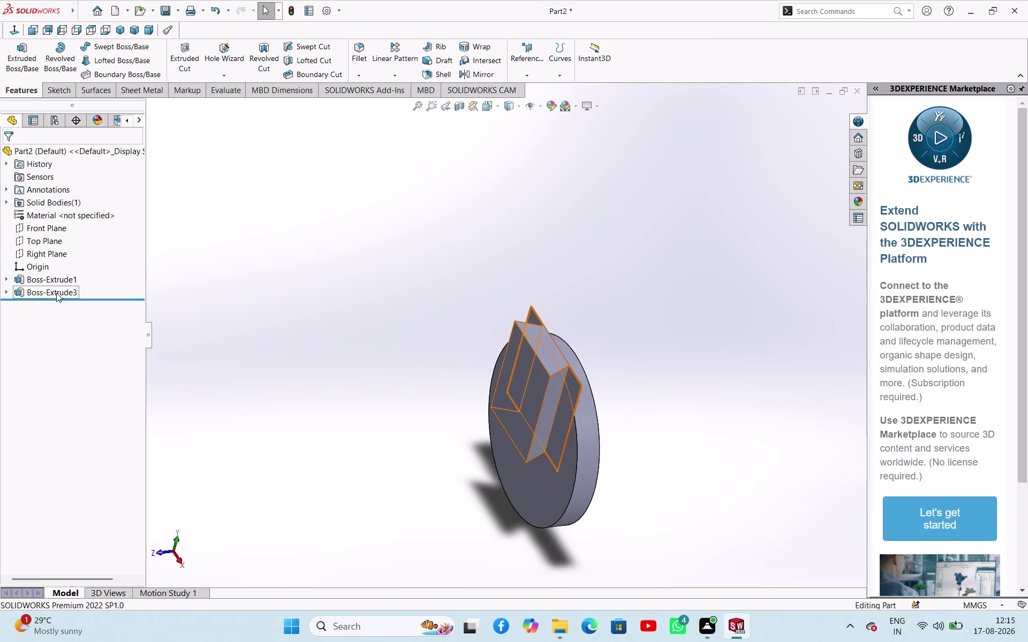
click(377, 236)
middle_drag(568, 197, 505, 224)
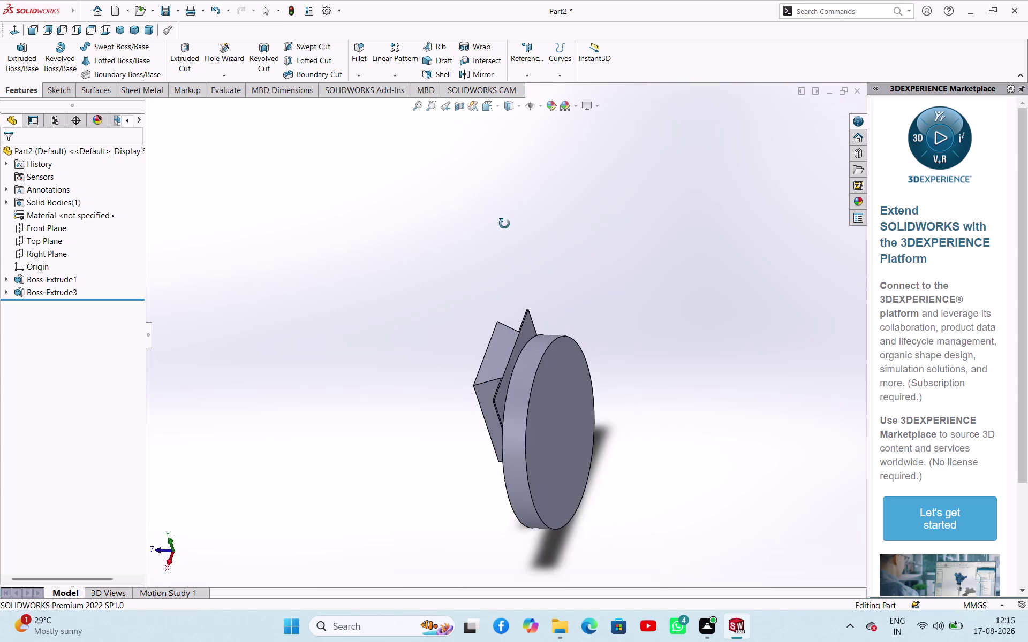
middle_drag(504, 224, 473, 210)
middle_drag(249, 144, 378, 145)
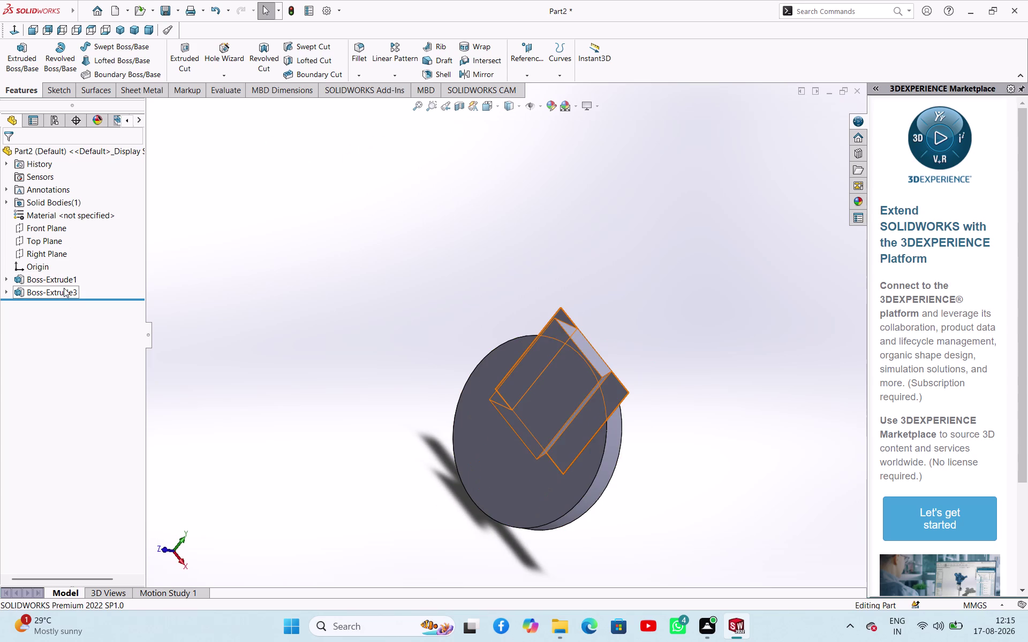
click(66, 294)
Set Boss-Extrude3 to Mid Plane with a 311 mm overall length.
click(79, 262)
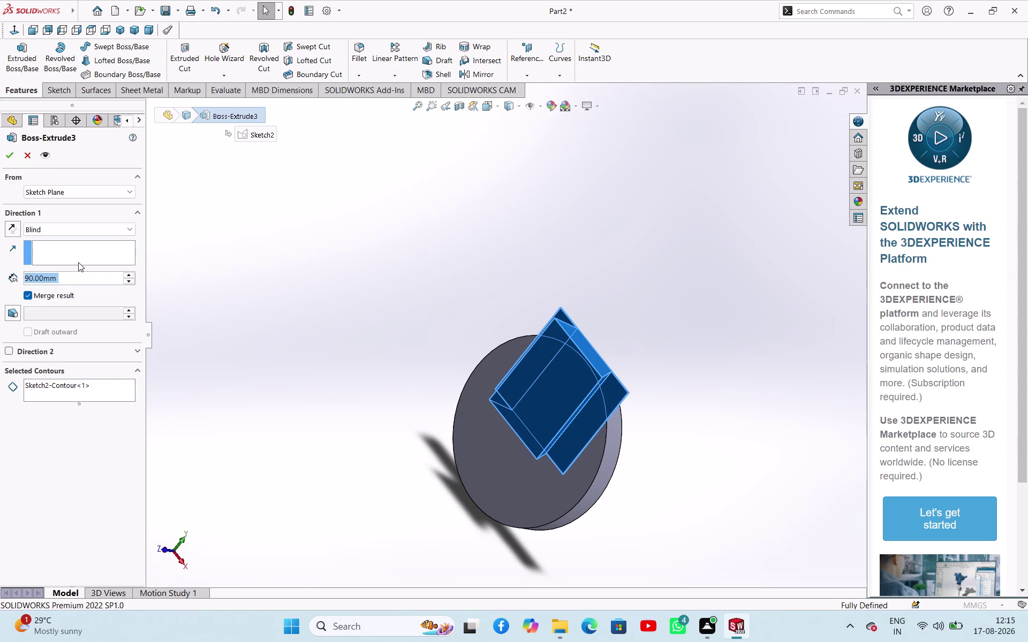
click(57, 226)
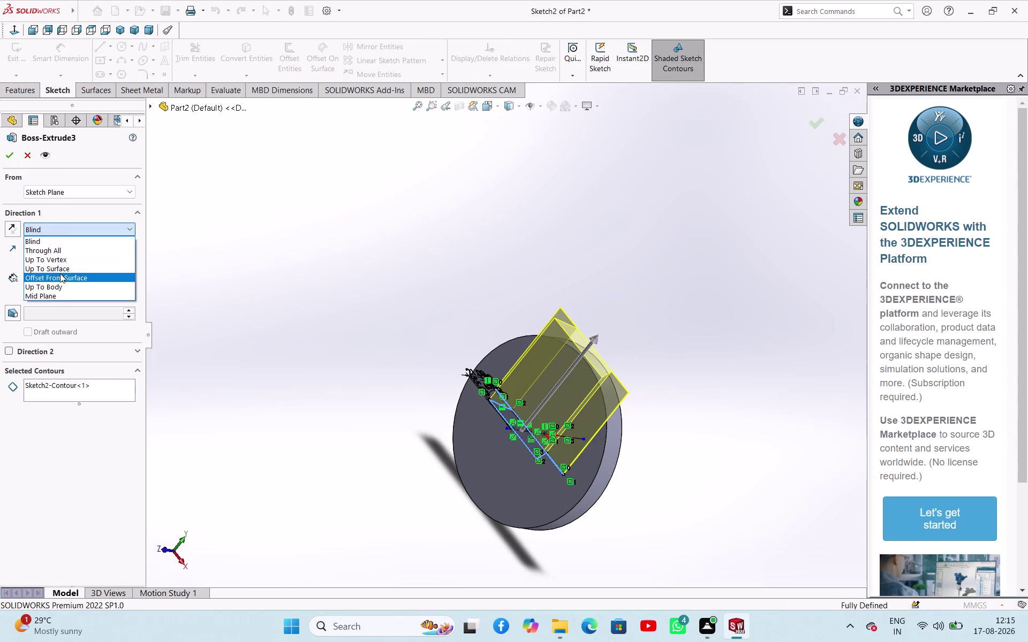
click(64, 293)
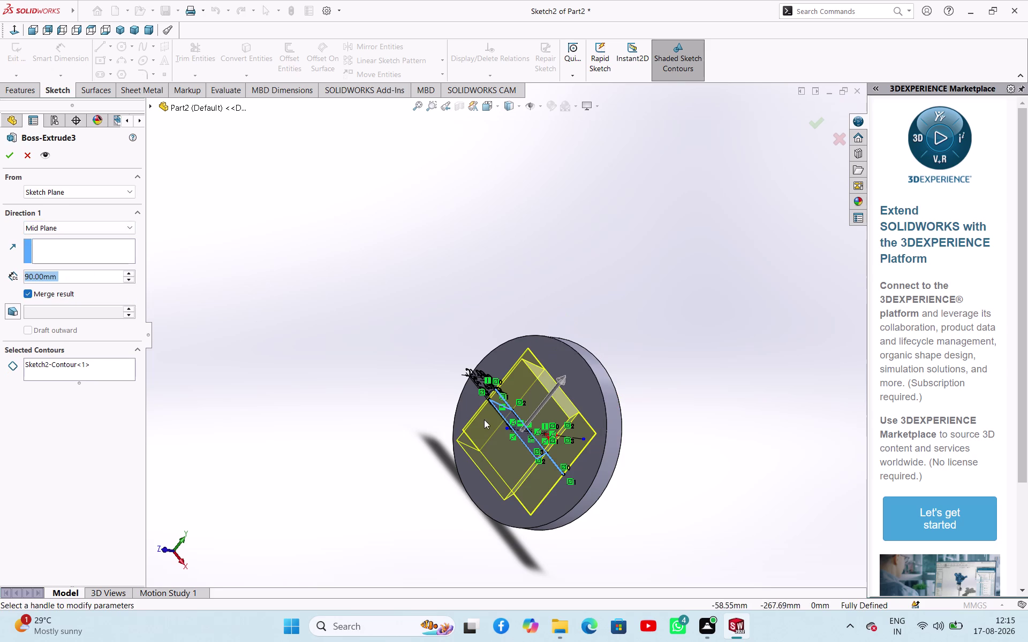
drag(562, 382, 665, 328)
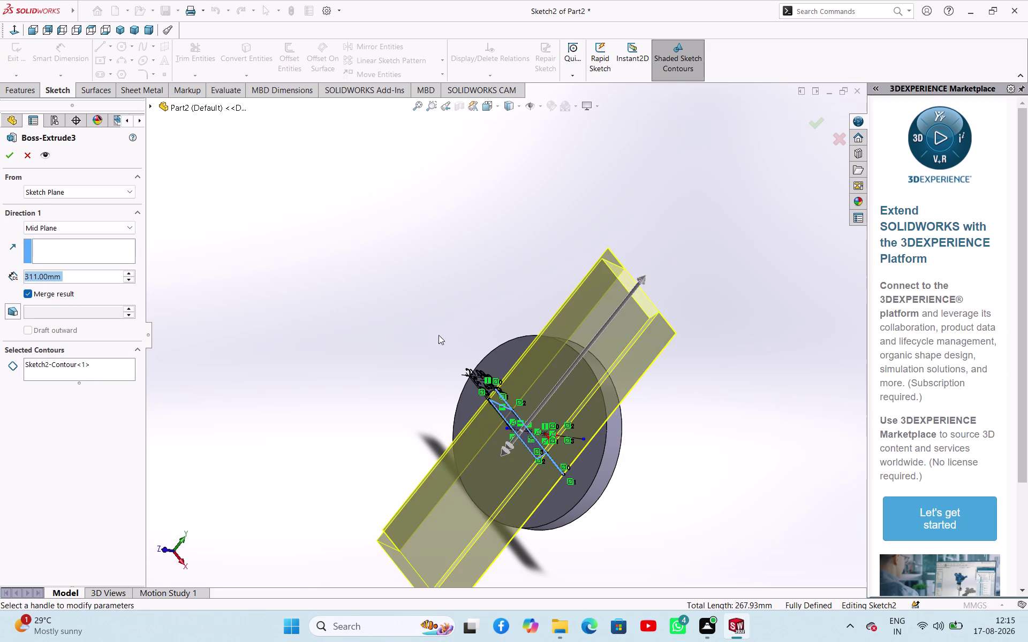
click(5, 161)
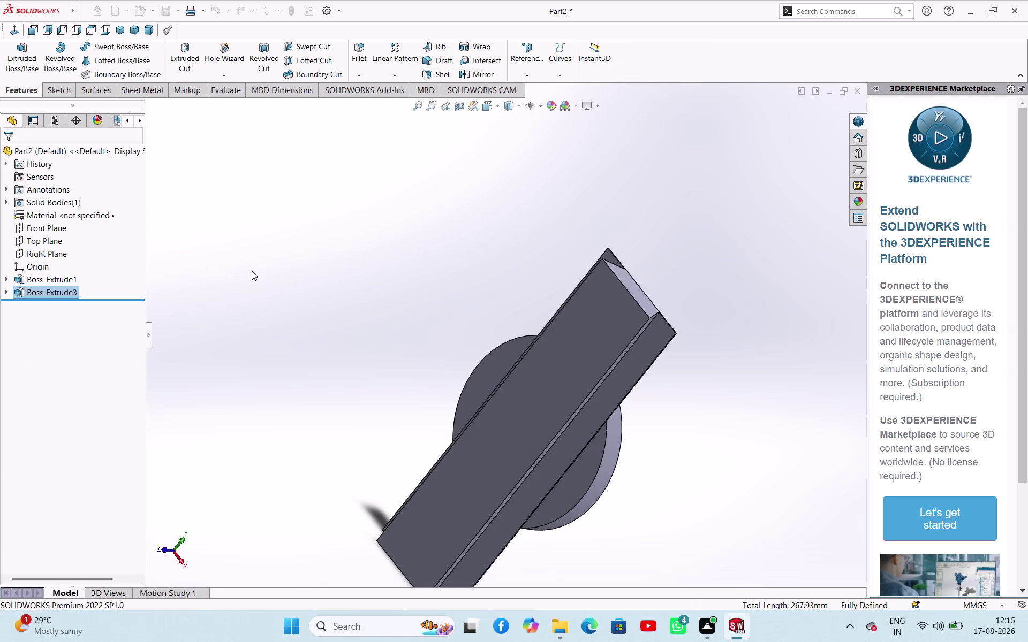
click(251, 271)
middle_drag(306, 303, 145, 205)
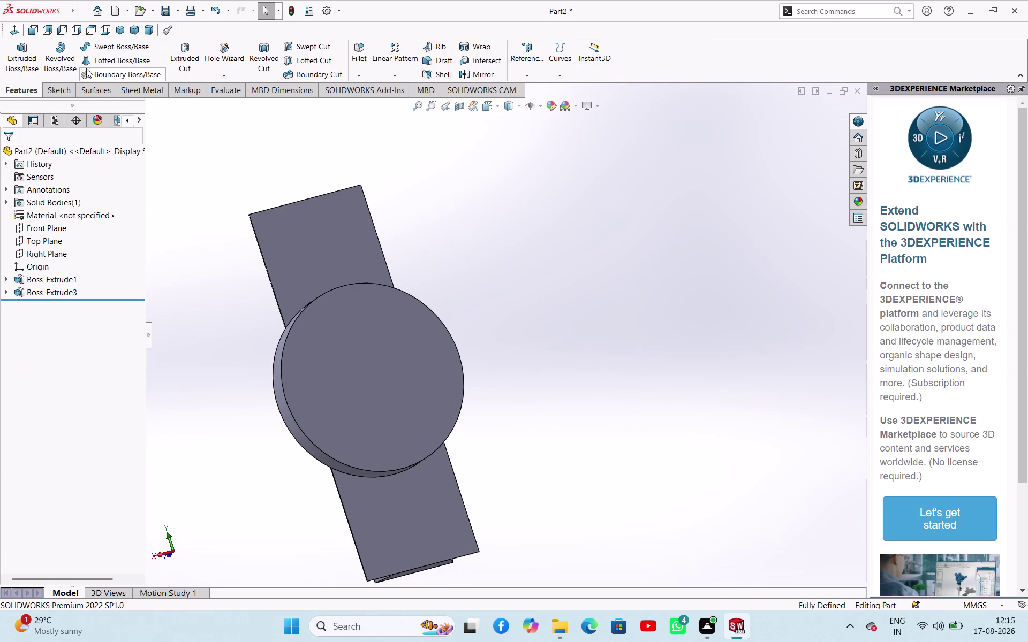
click(333, 363)
Start a sketch on the disc's front face and try converting block and disc face edges.
click(375, 333)
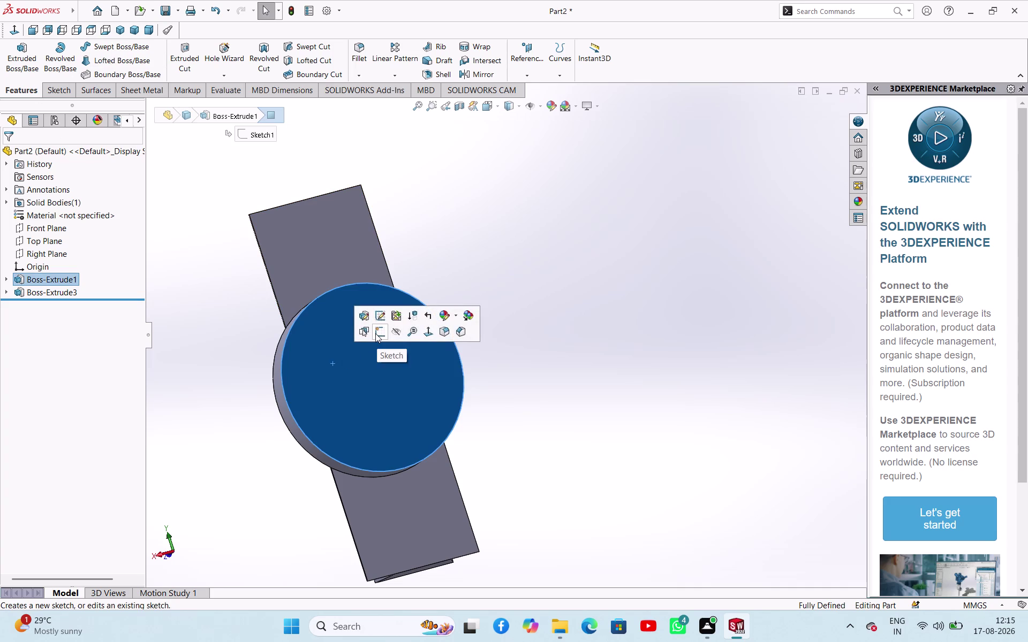
click(662, 324)
scroll(up, 3)
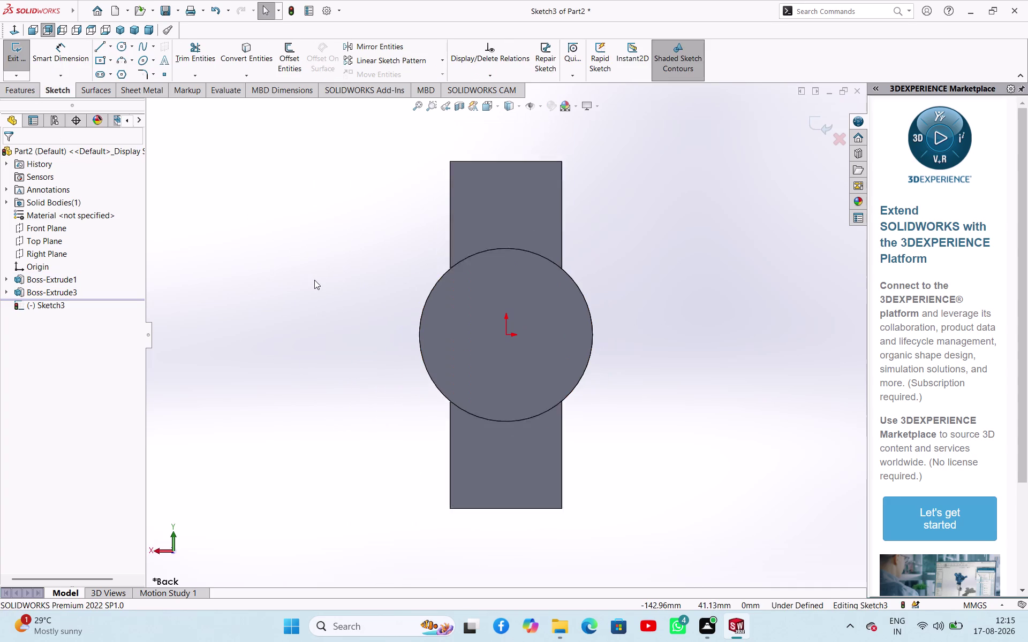
scroll(up, 3)
scroll(down, 3)
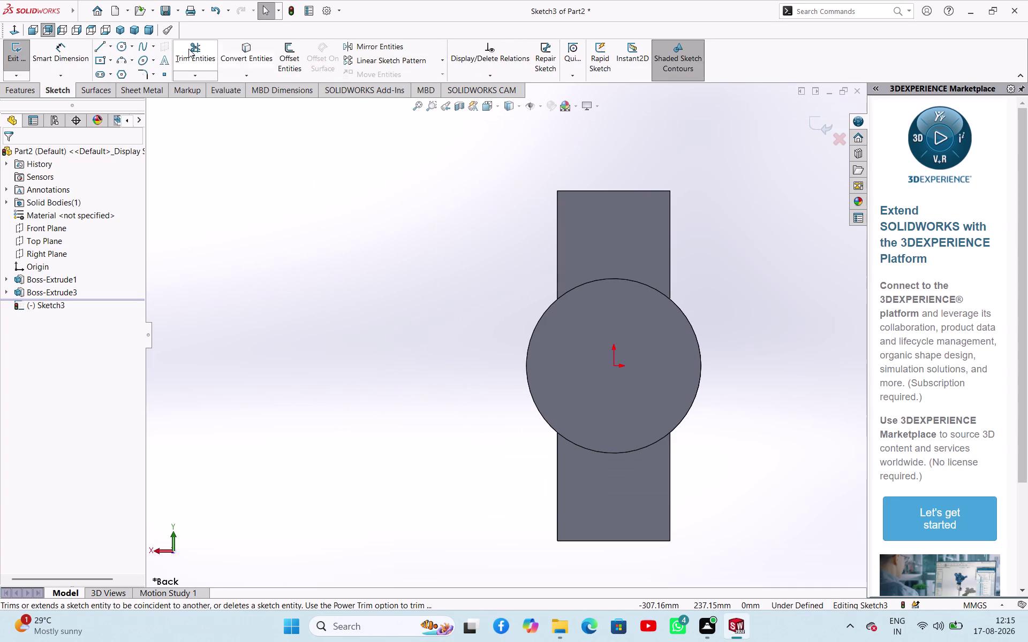
click(259, 58)
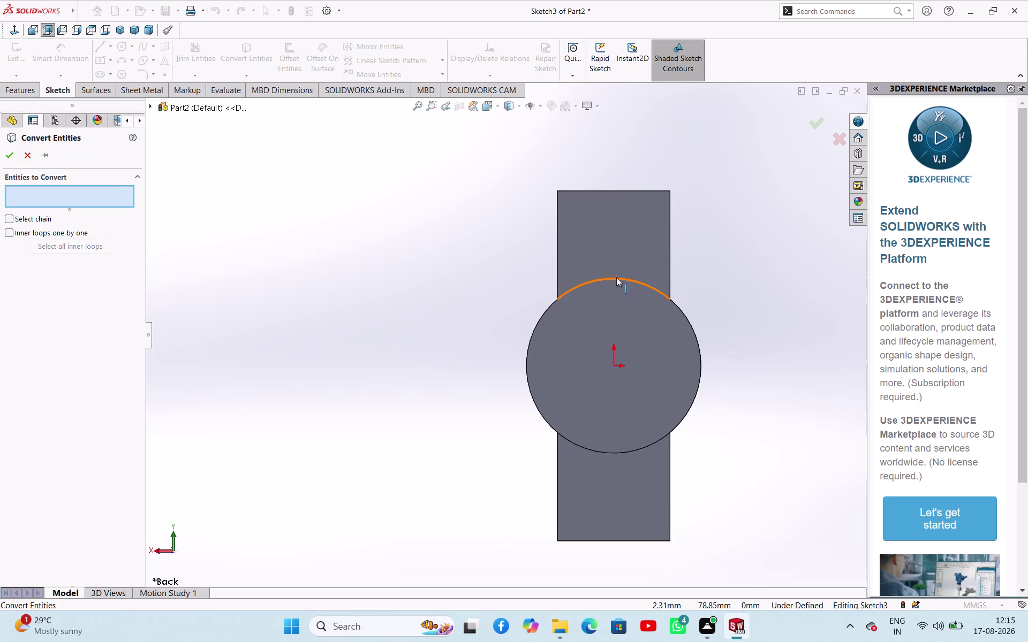
click(616, 277)
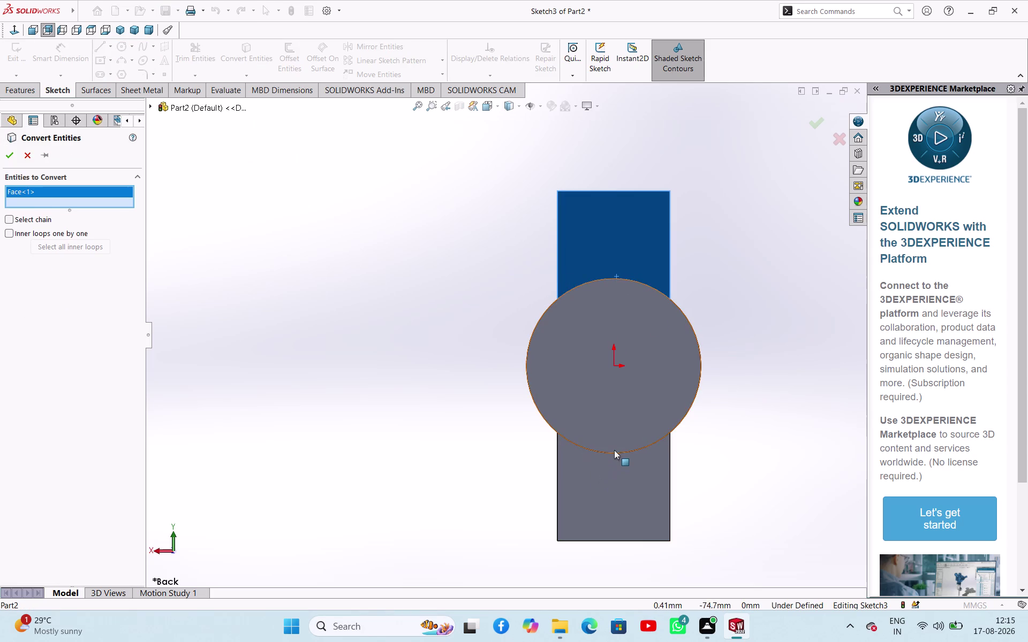
click(614, 451)
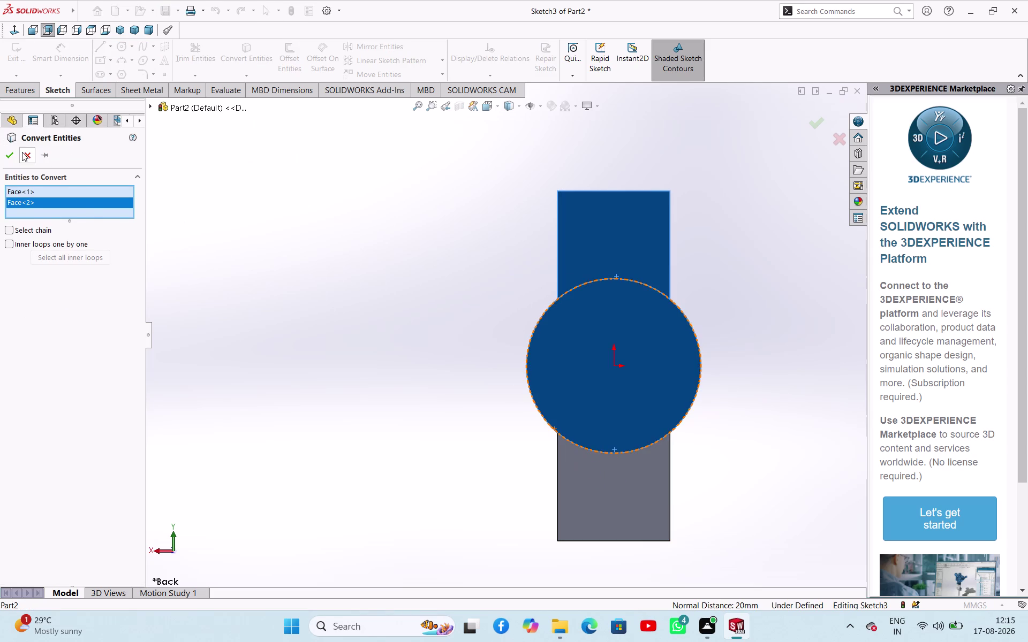
click(21, 152)
Convert the upper plate's top, right and left edges plus the disc's top arc.
click(239, 62)
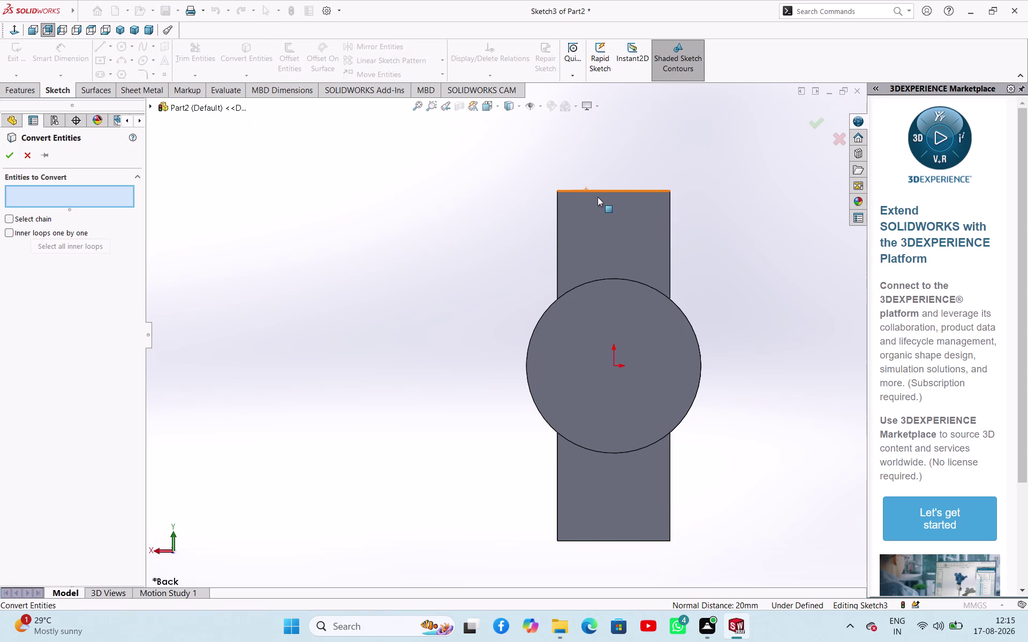
click(601, 192)
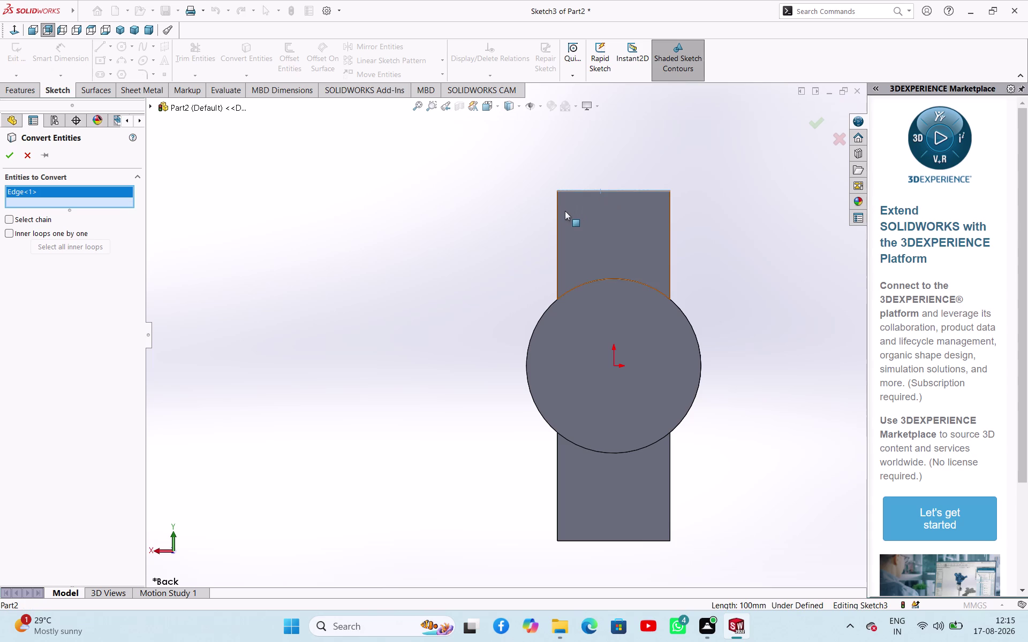
click(556, 215)
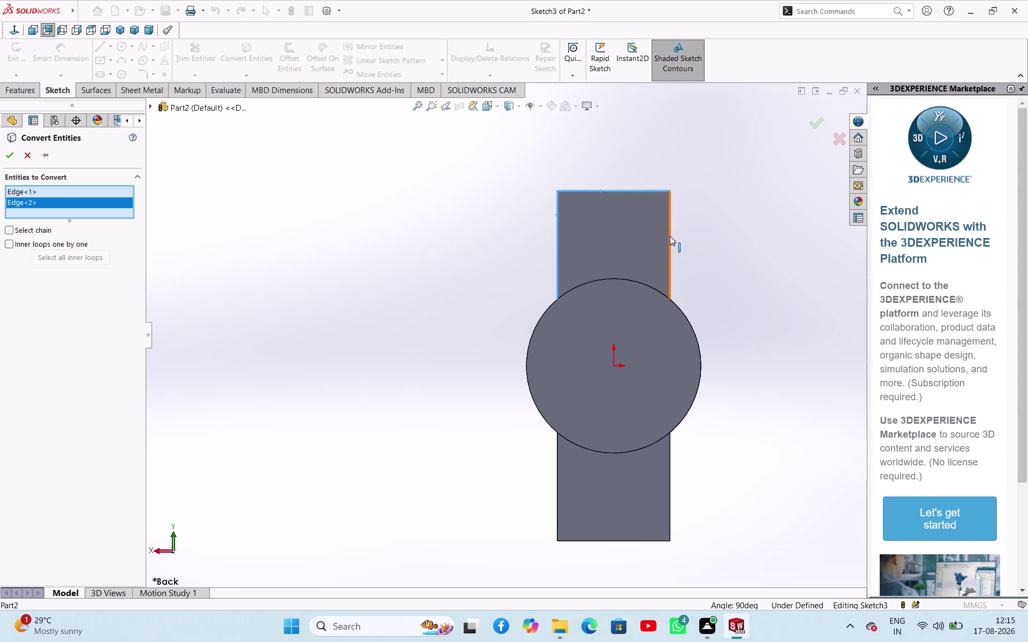
click(670, 237)
click(613, 279)
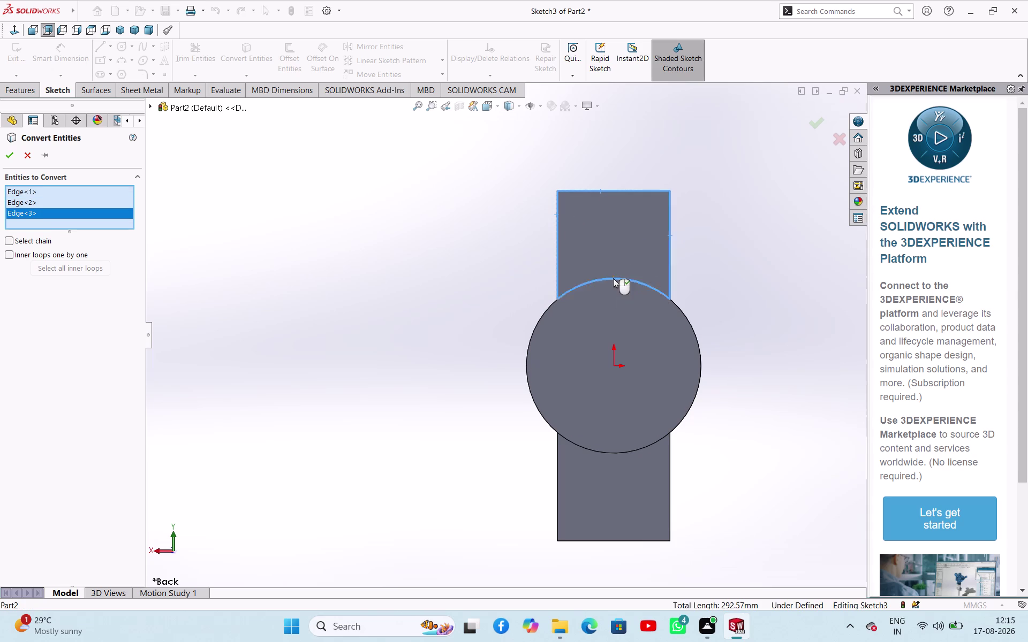
right_click(455, 265)
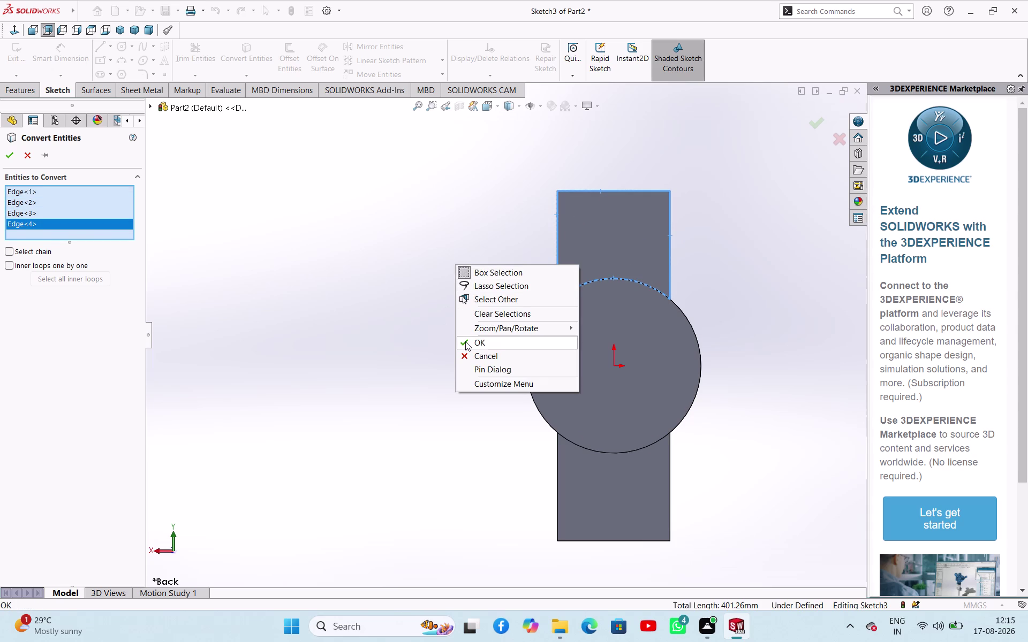
click(465, 342)
click(428, 301)
Exit Sketch3 and cut it 90 mm Blind as Cut-Extrude1.
middle_drag(399, 238, 482, 321)
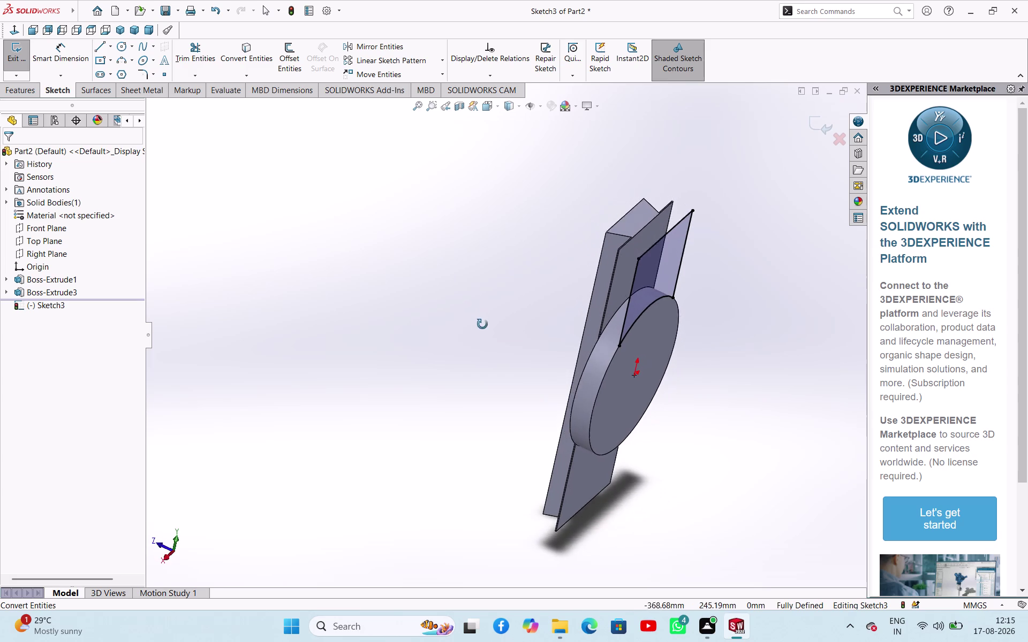
middle_drag(482, 321, 495, 336)
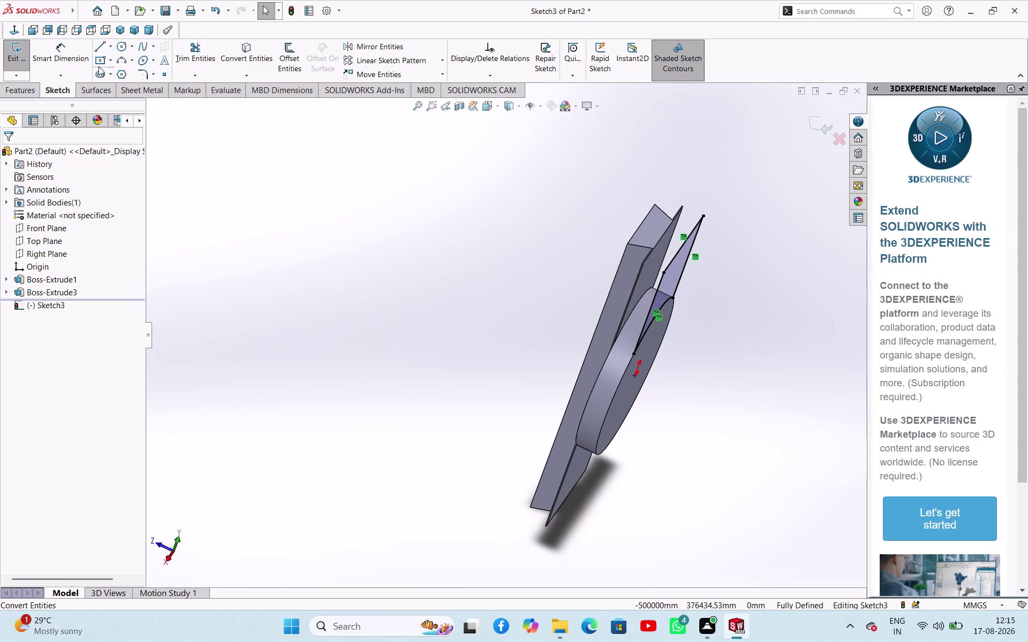
click(23, 63)
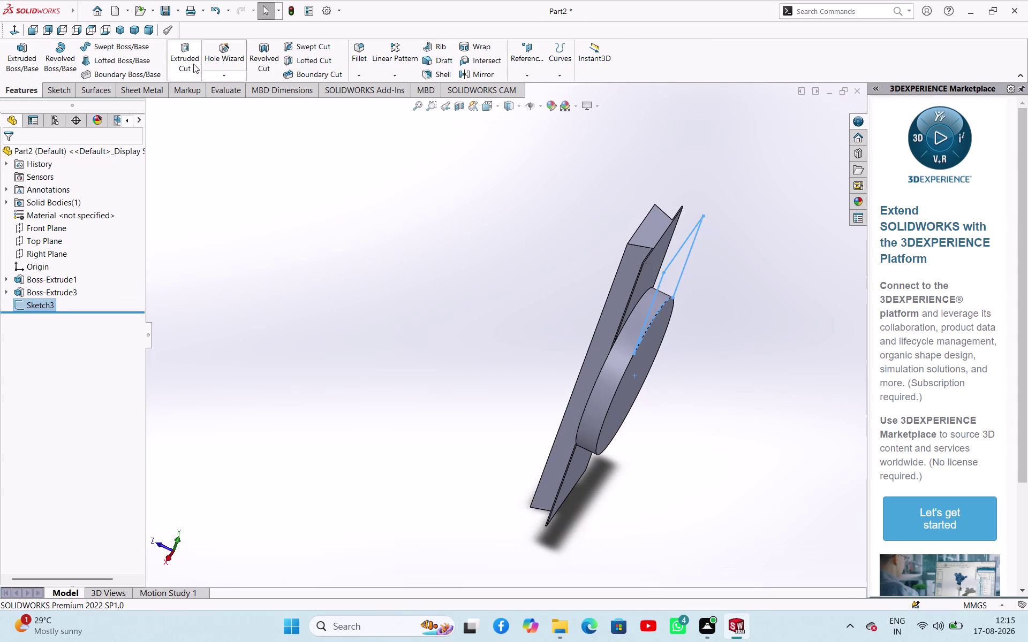
click(194, 63)
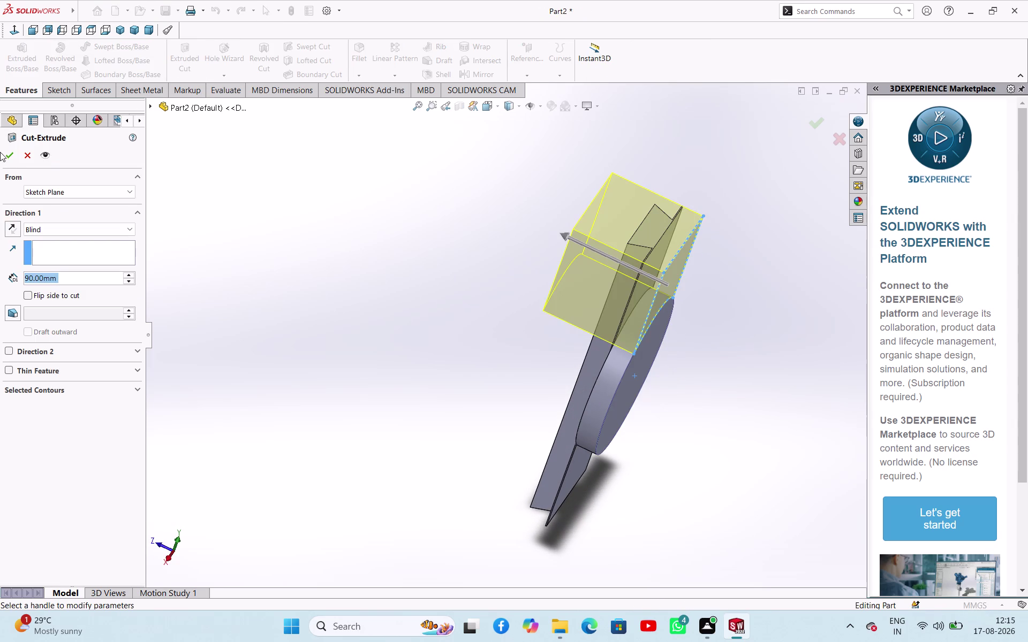
click(8, 157)
click(359, 263)
Inspect the cut, then expand Cut-Extrude1 and select its sketch.
middle_drag(389, 279, 443, 290)
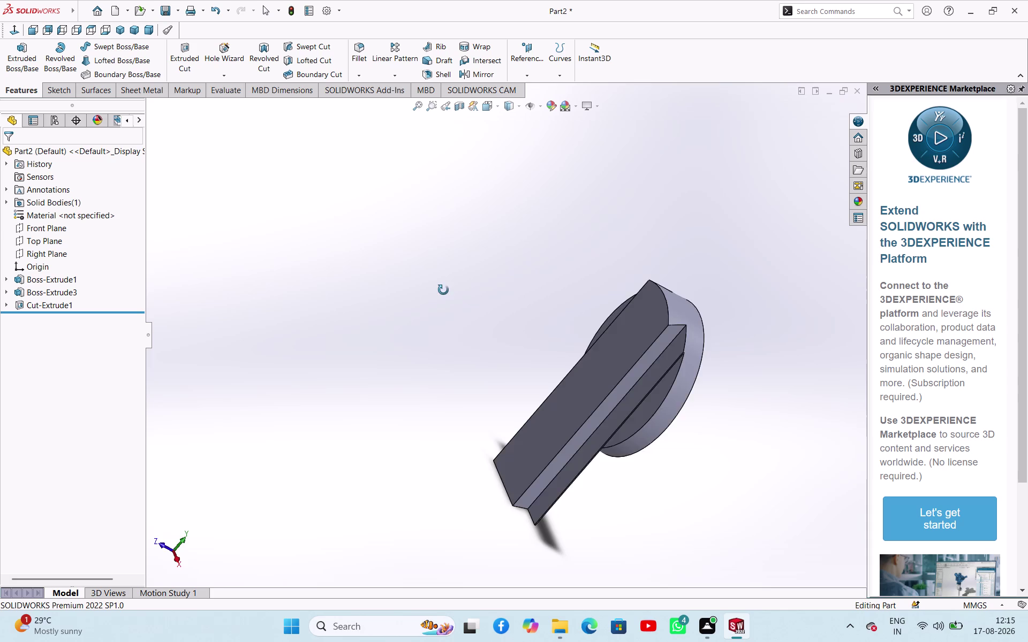
middle_drag(443, 291, 341, 0)
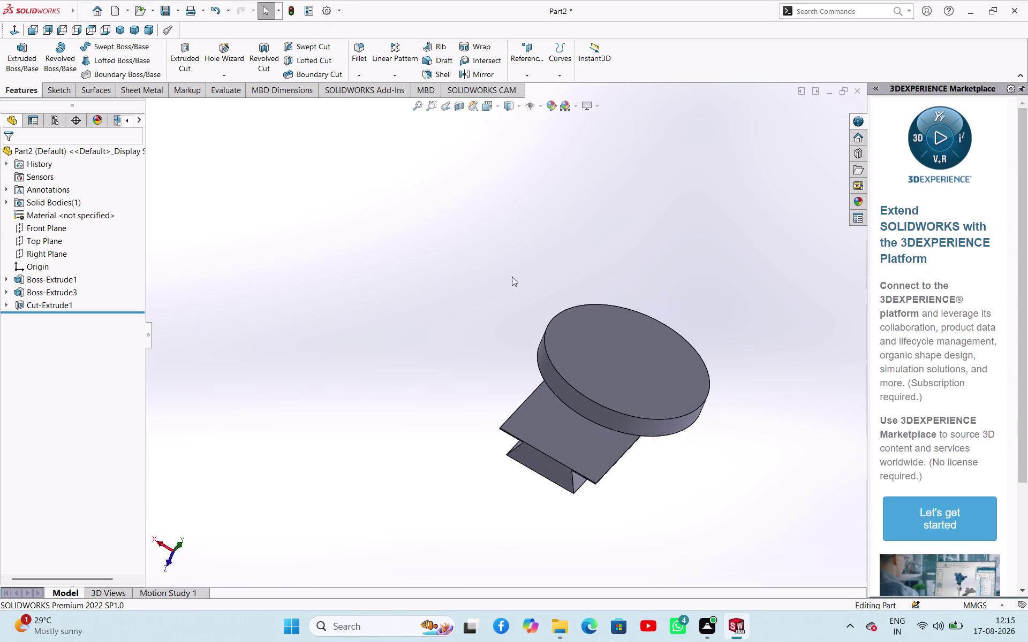
click(40, 305)
drag(282, 294, 274, 295)
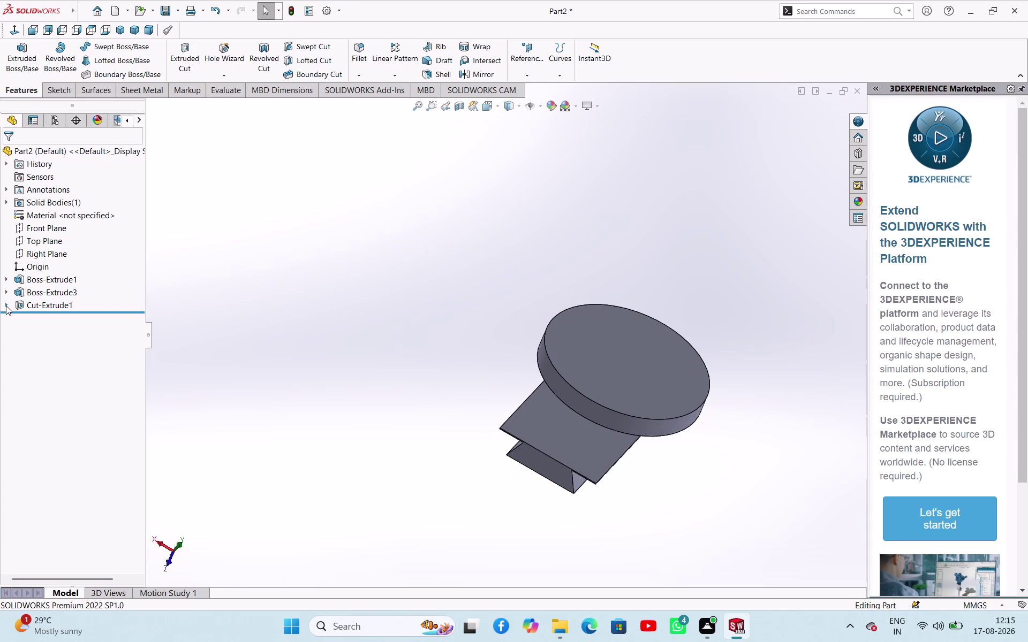
click(6, 306)
click(26, 320)
Select Sketch3, switch to the Back view, and edit the sketch.
click(33, 319)
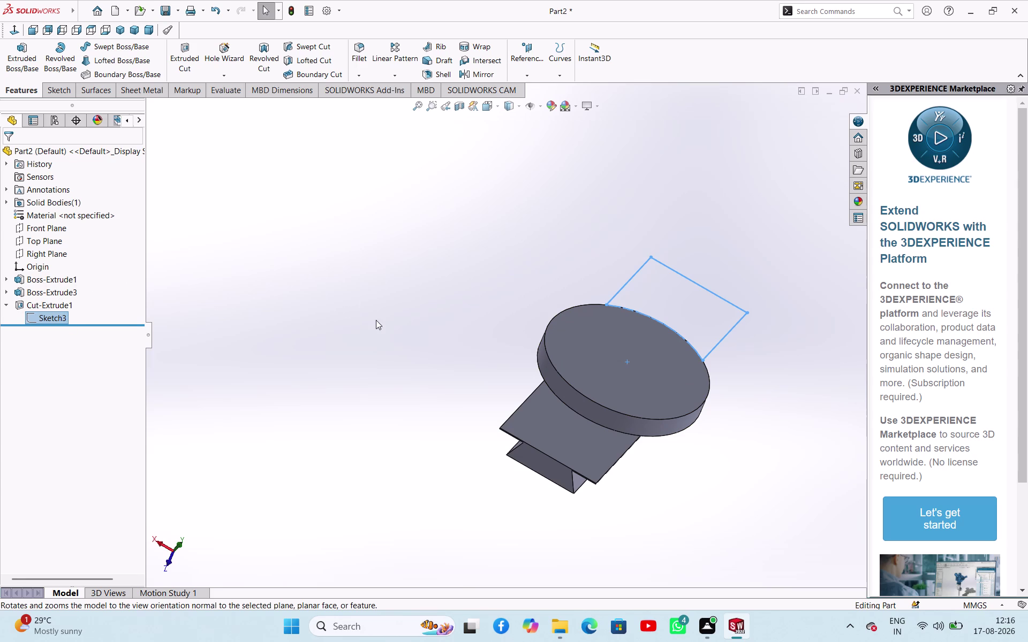
click(183, 544)
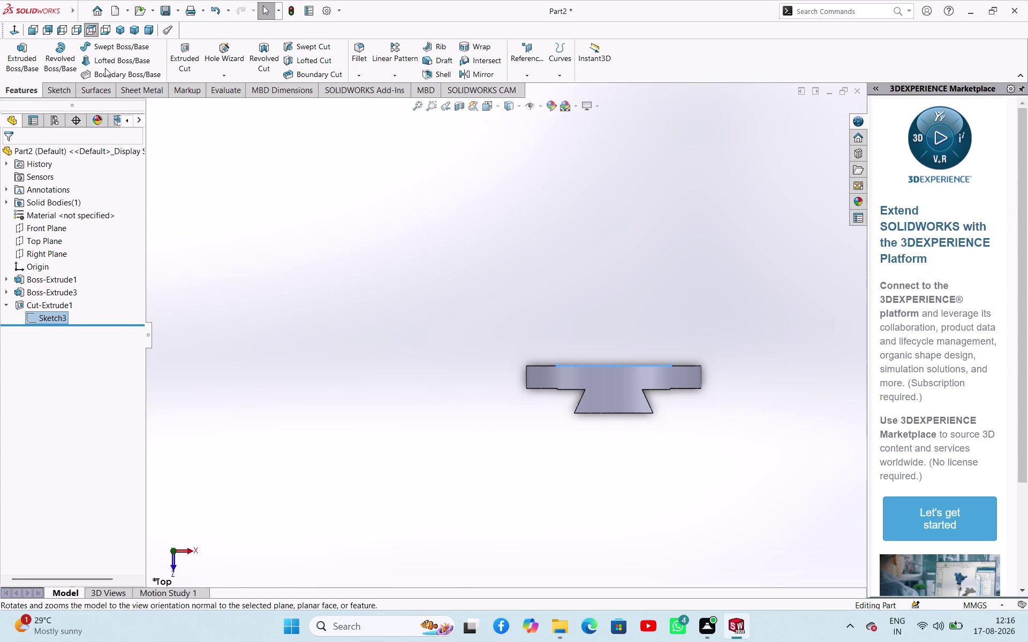
click(68, 28)
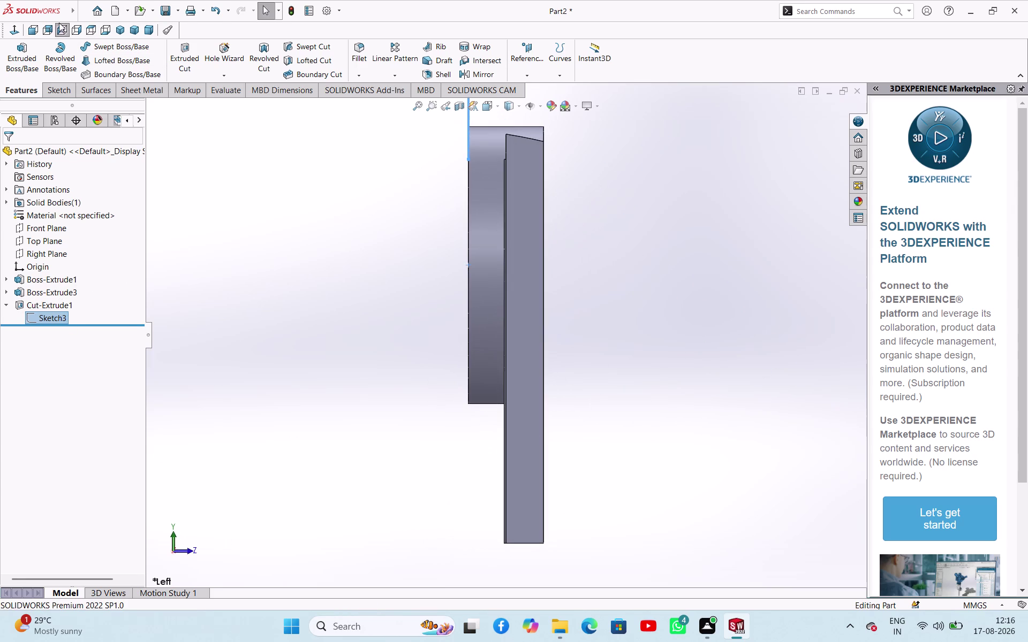
click(49, 26)
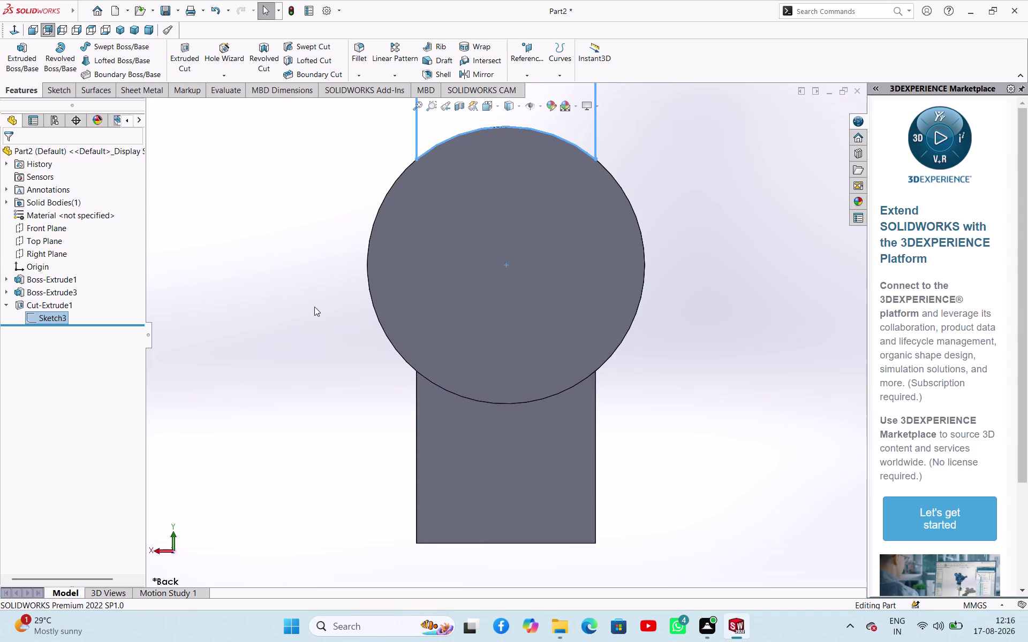
scroll(up, 3)
click(264, 328)
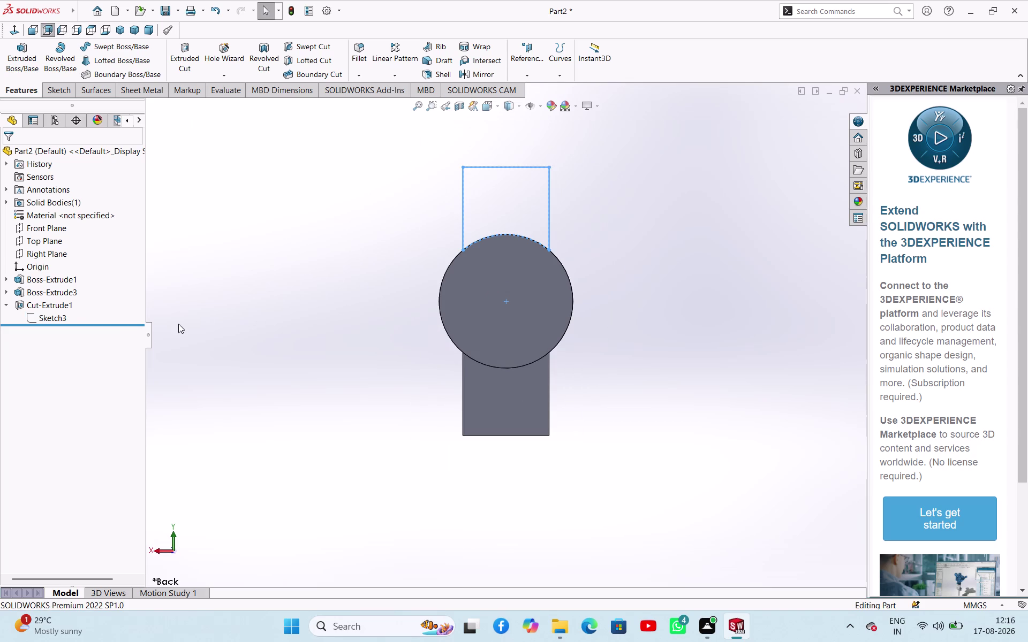
click(47, 317)
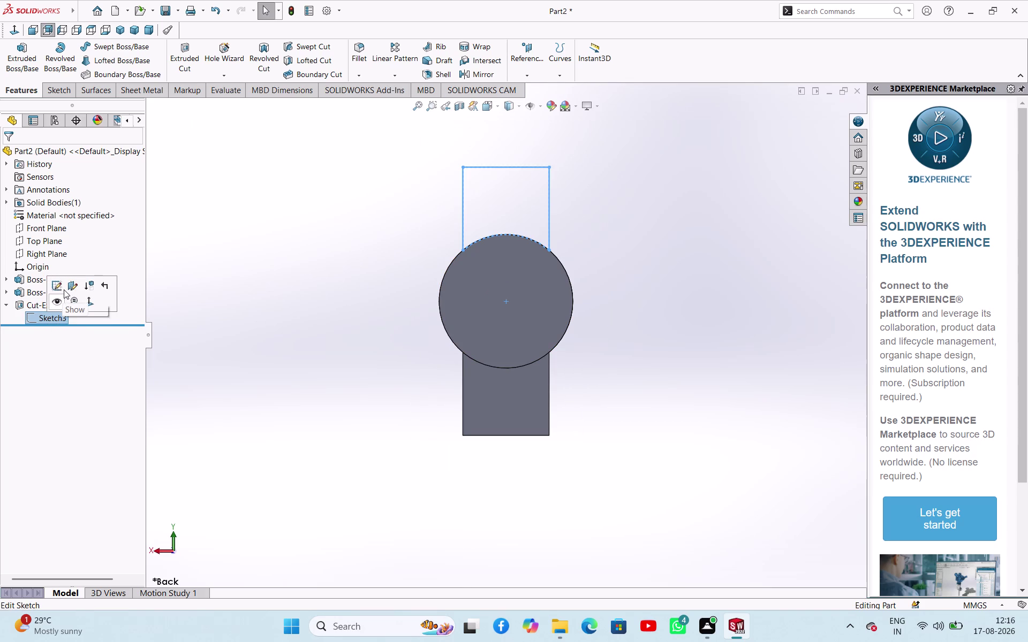
click(64, 290)
Try converting the lower plate's bottom edge and the disc's bottom arc, then abandon it.
click(252, 311)
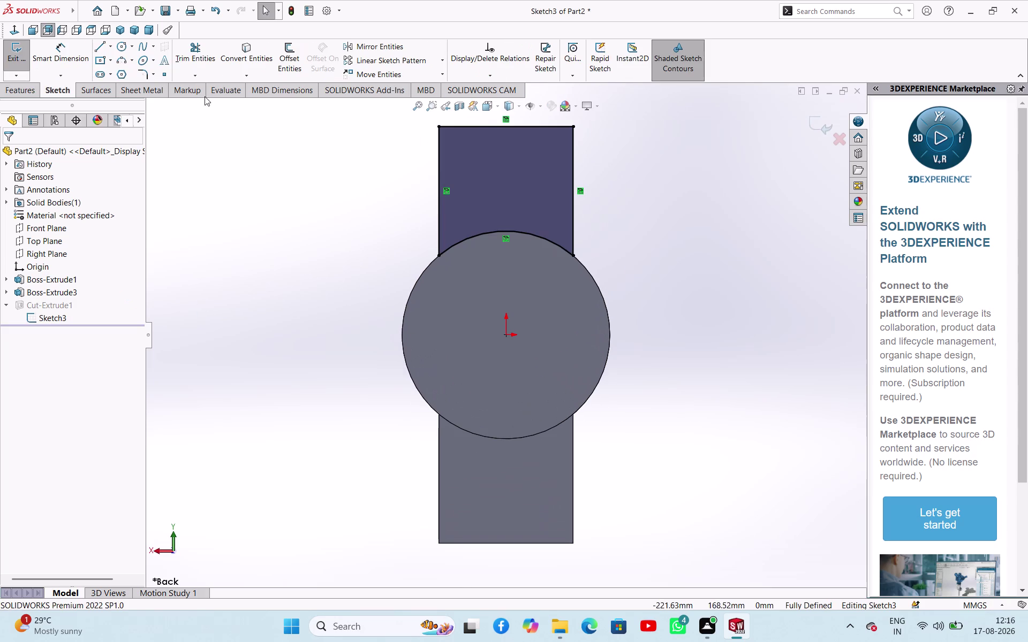
click(243, 61)
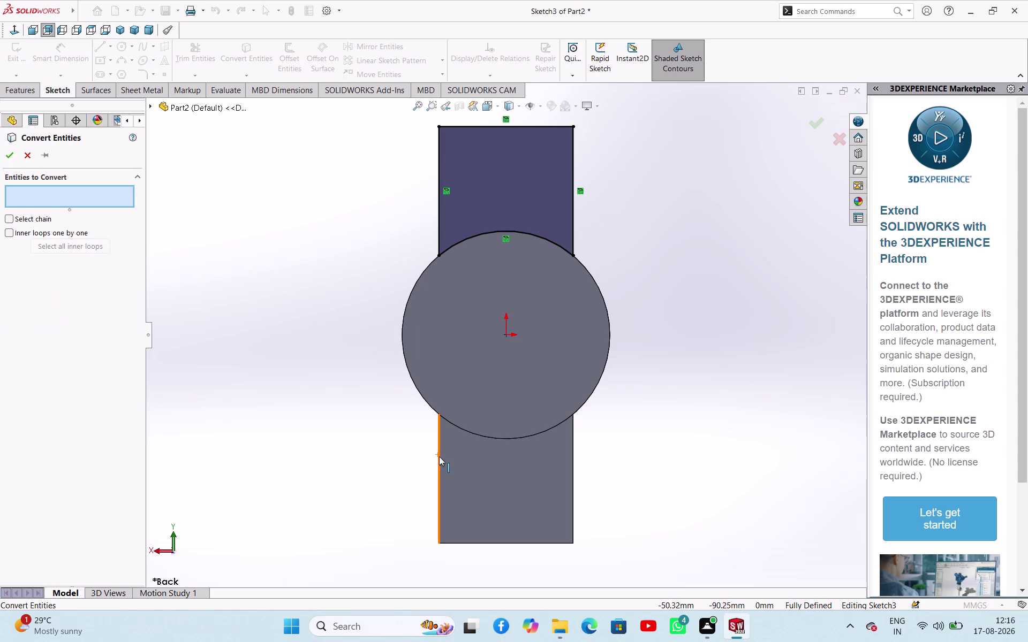
click(439, 456)
click(497, 441)
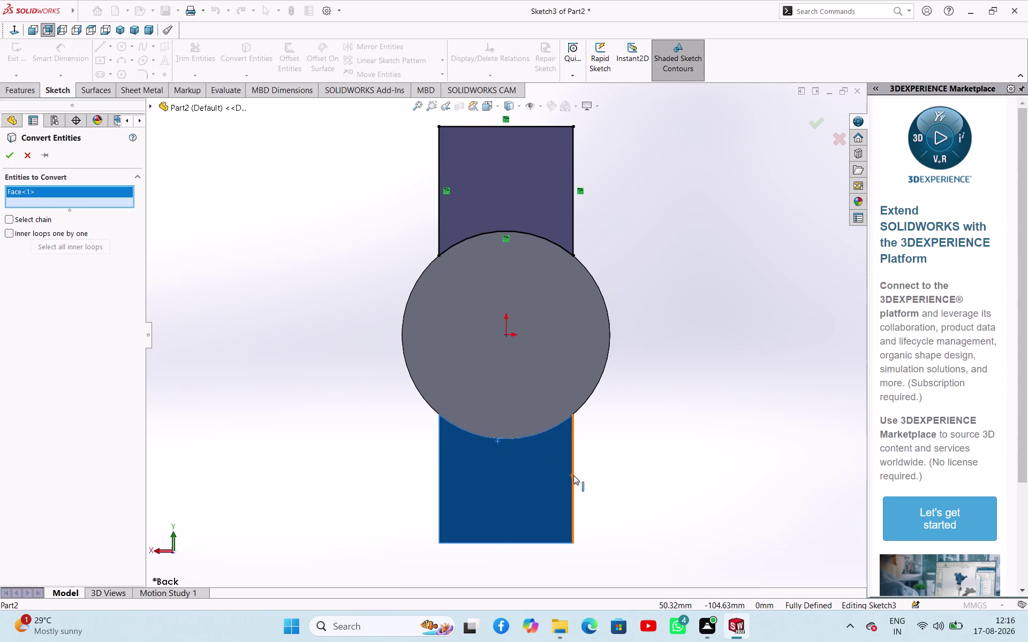
click(574, 475)
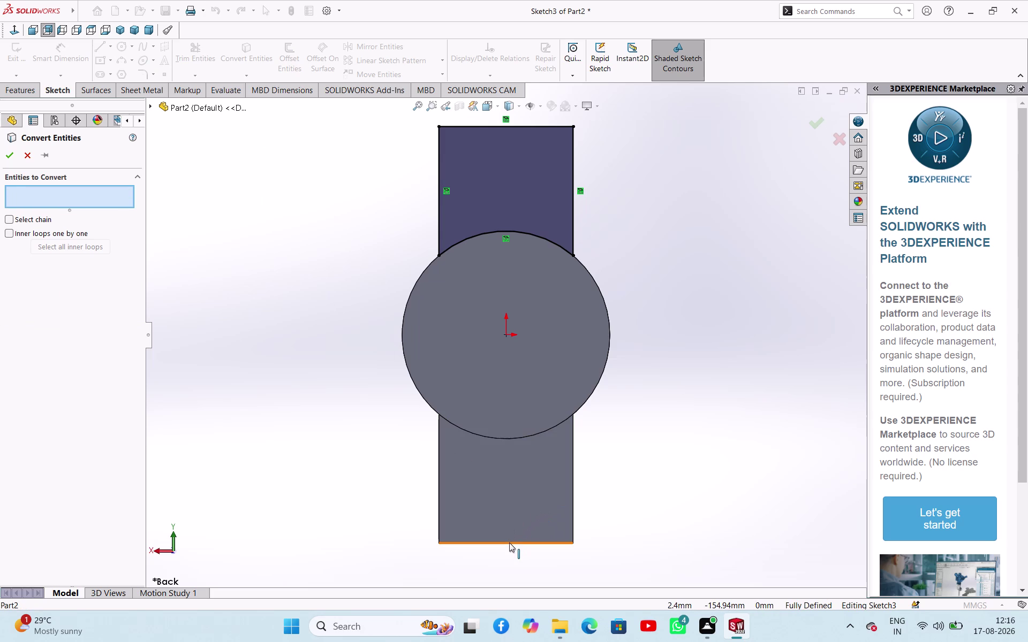
click(509, 543)
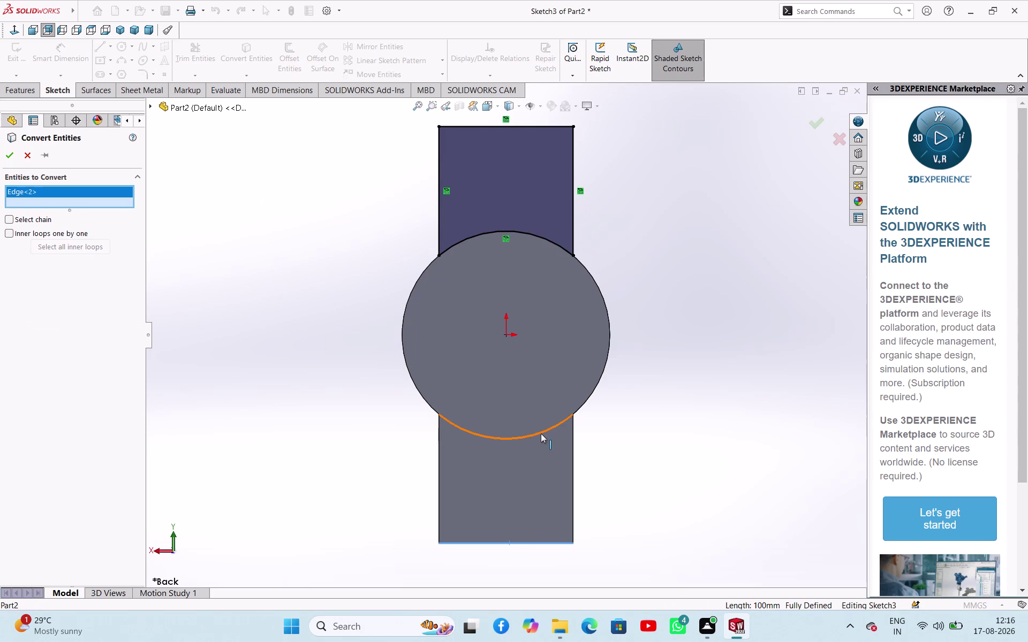
click(541, 433)
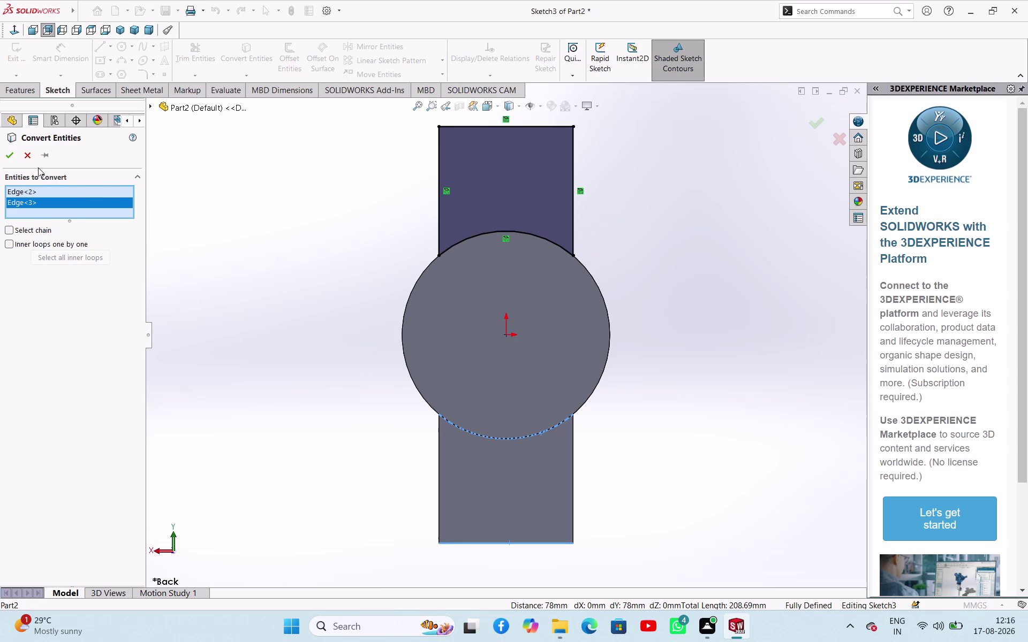
click(30, 155)
Convert the lower plate's bottom, right and left edges plus the disc's bottom arc.
click(259, 298)
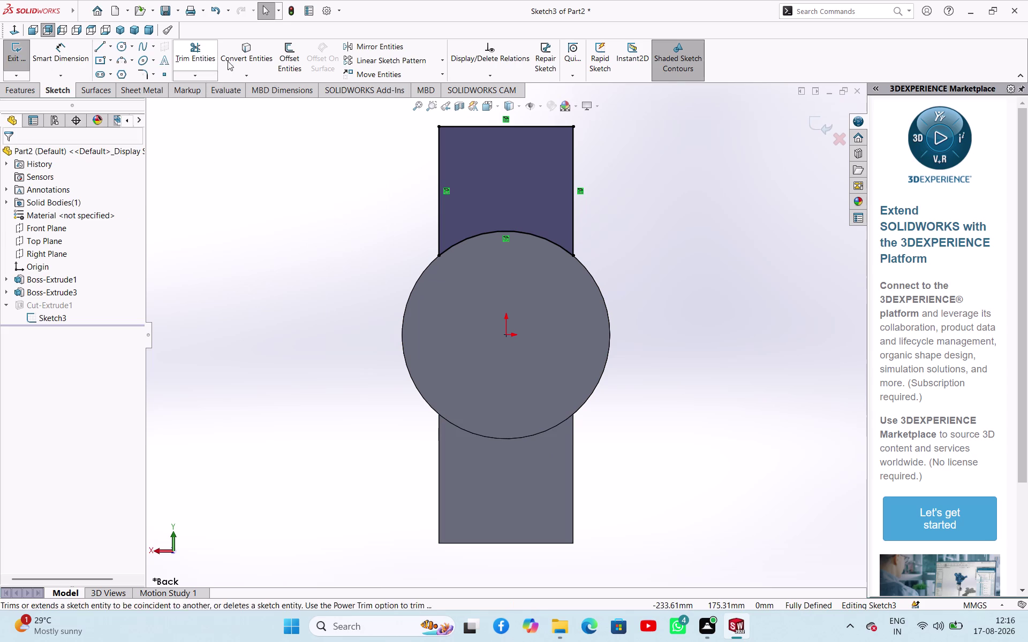
click(236, 63)
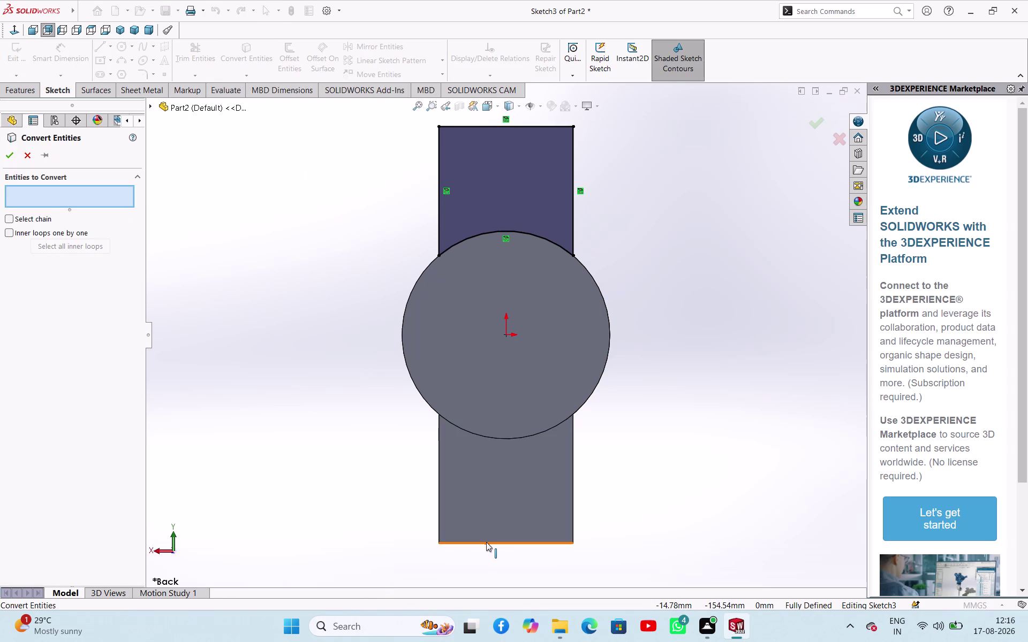
click(486, 542)
click(573, 528)
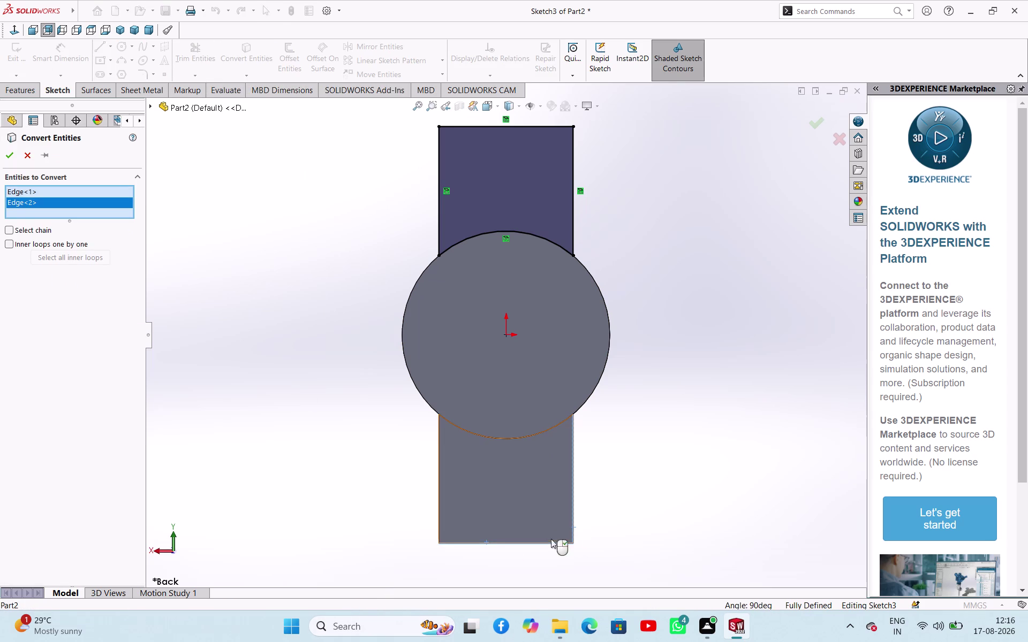
click(440, 520)
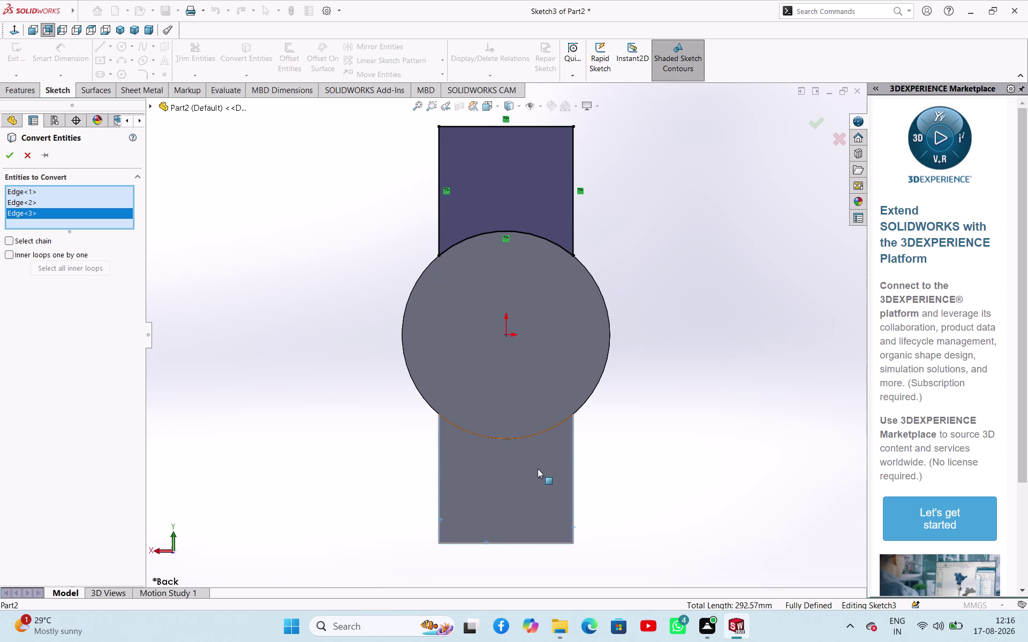
click(543, 434)
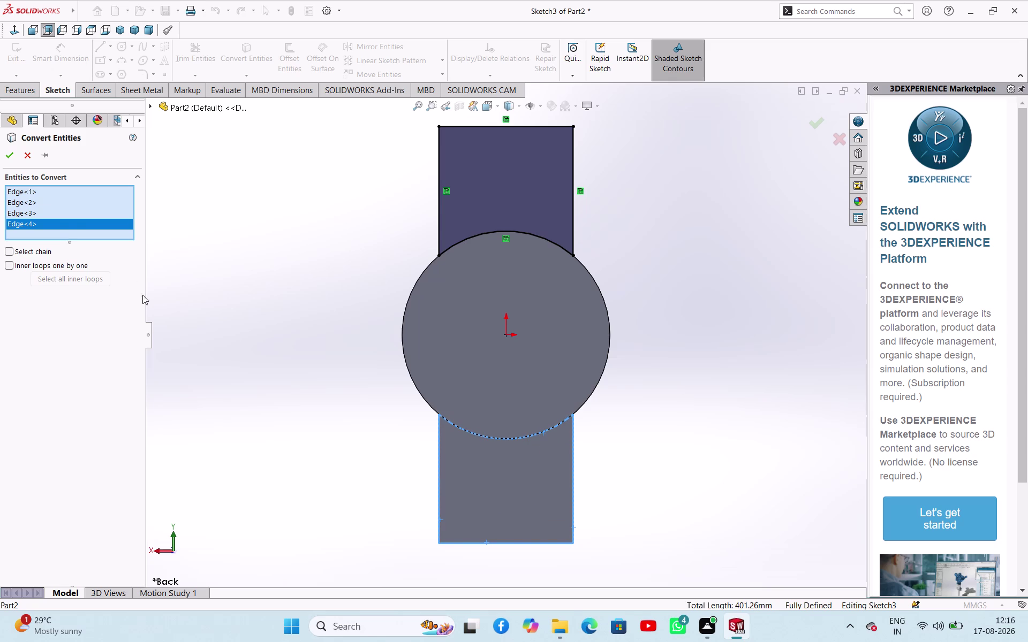
click(13, 158)
click(187, 326)
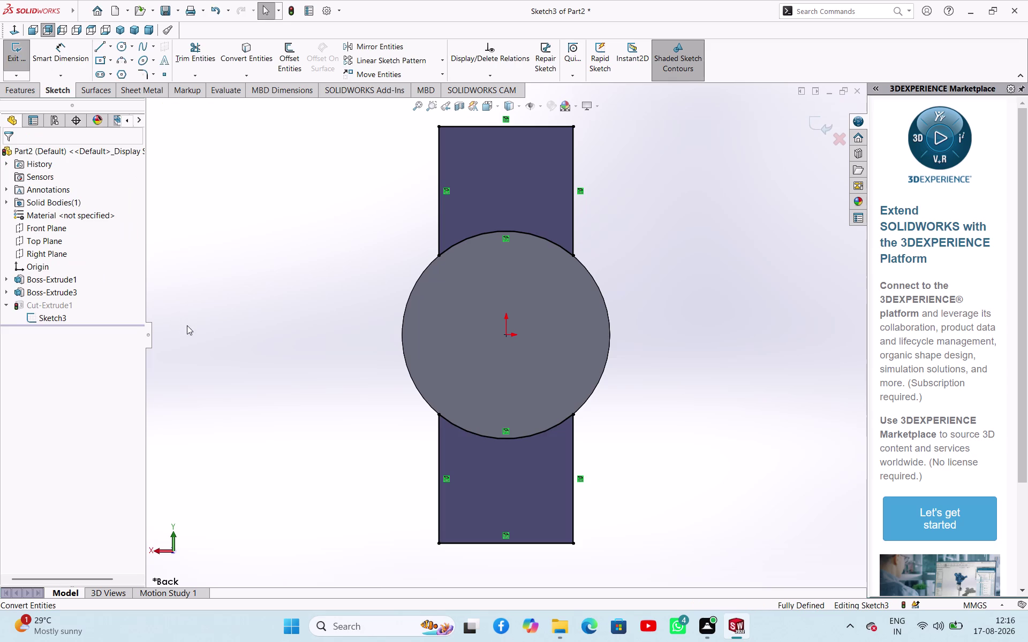
middle_drag(228, 340, 314, 371)
click(9, 42)
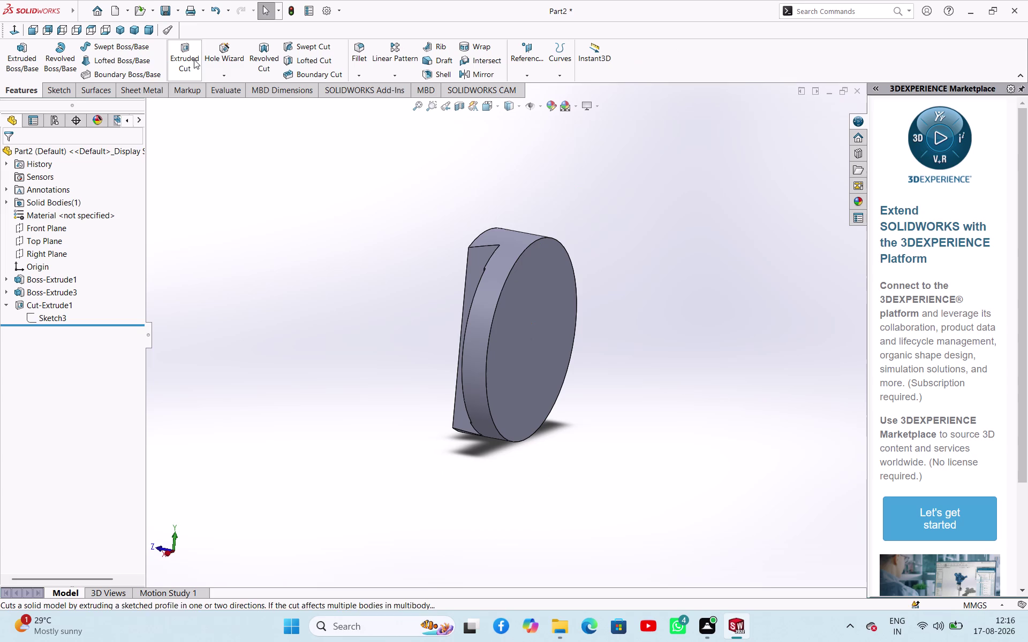
click(250, 263)
middle_drag(317, 329, 423, 362)
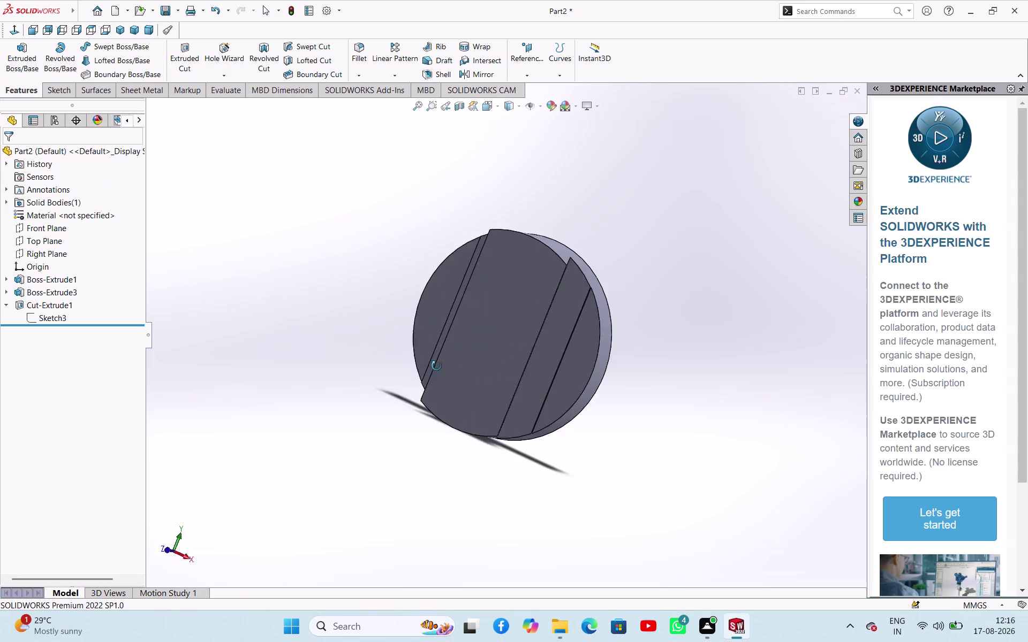
middle_drag(422, 361, 393, 449)
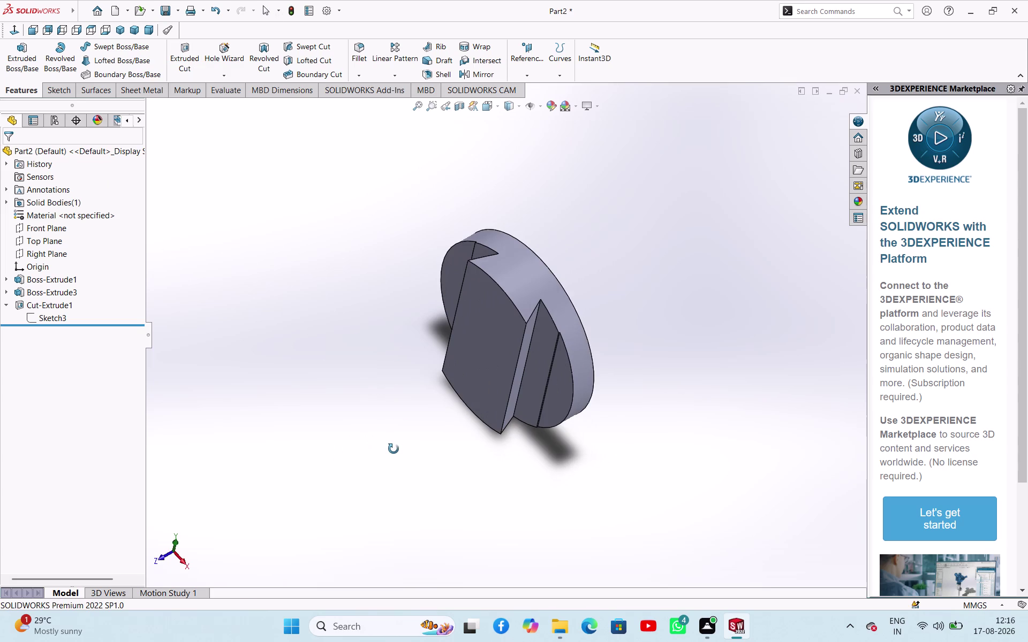
middle_drag(394, 449, 412, 402)
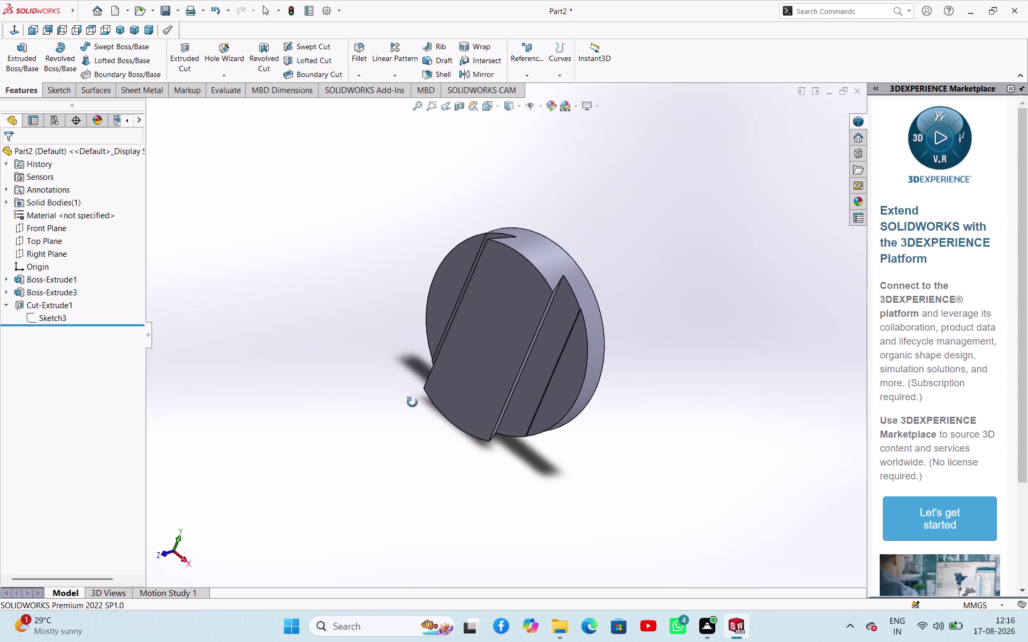
middle_drag(412, 402, 432, 469)
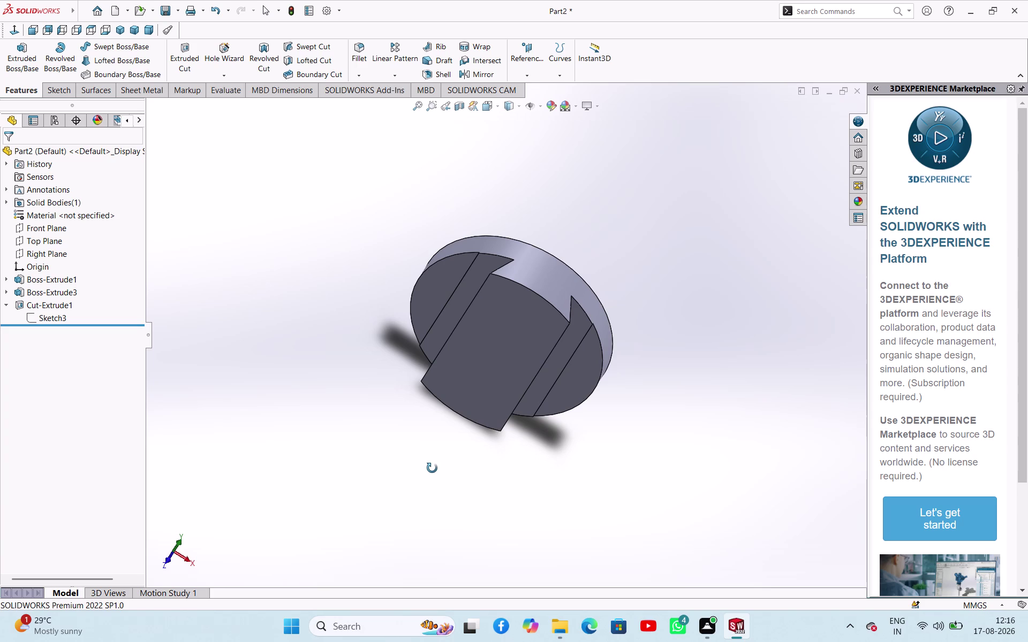
middle_drag(432, 469, 411, 377)
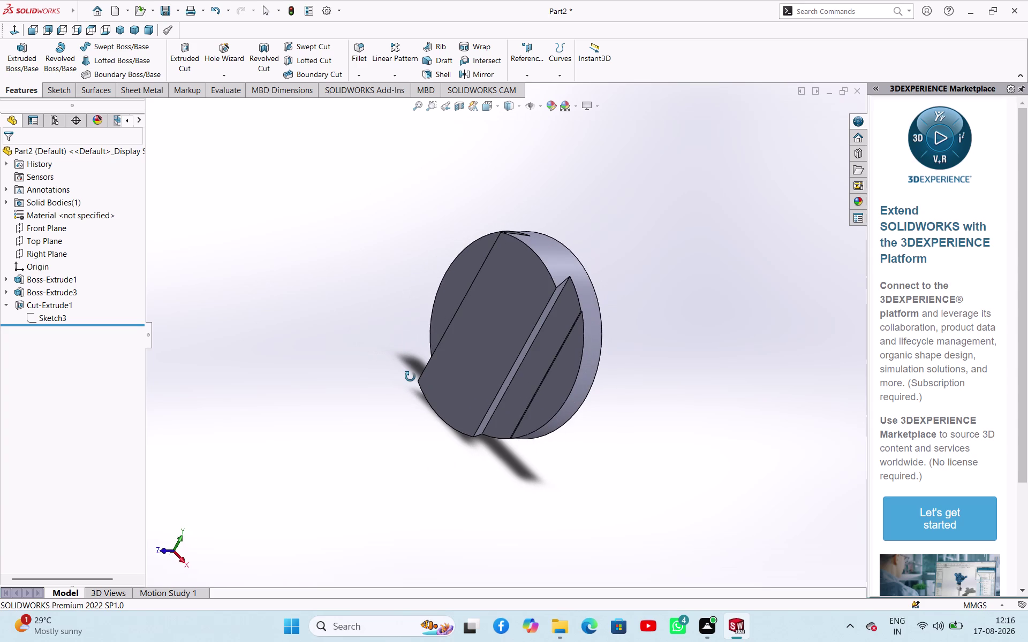
middle_drag(411, 377, 487, 415)
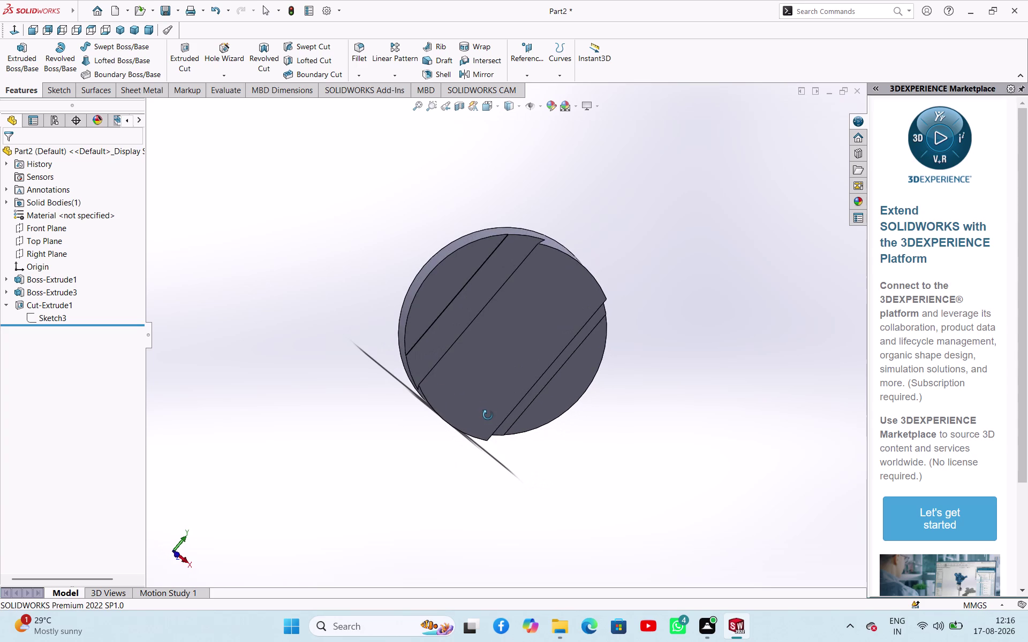
middle_drag(488, 416, 473, 419)
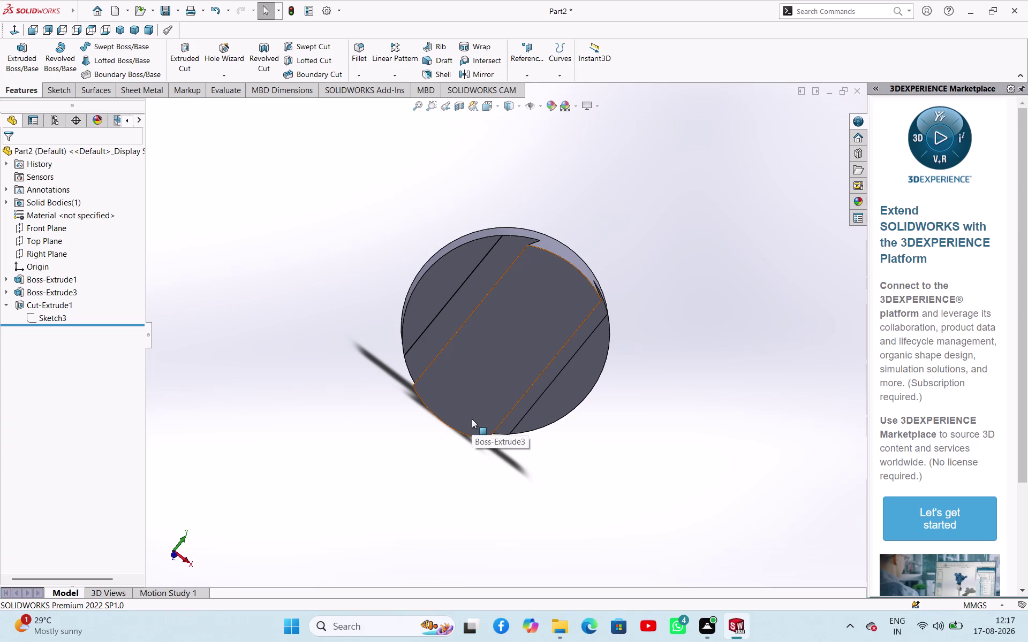
middle_drag(653, 387, 488, 389)
Start a sketch on the disc's back face and draw a circle at the origin.
click(524, 346)
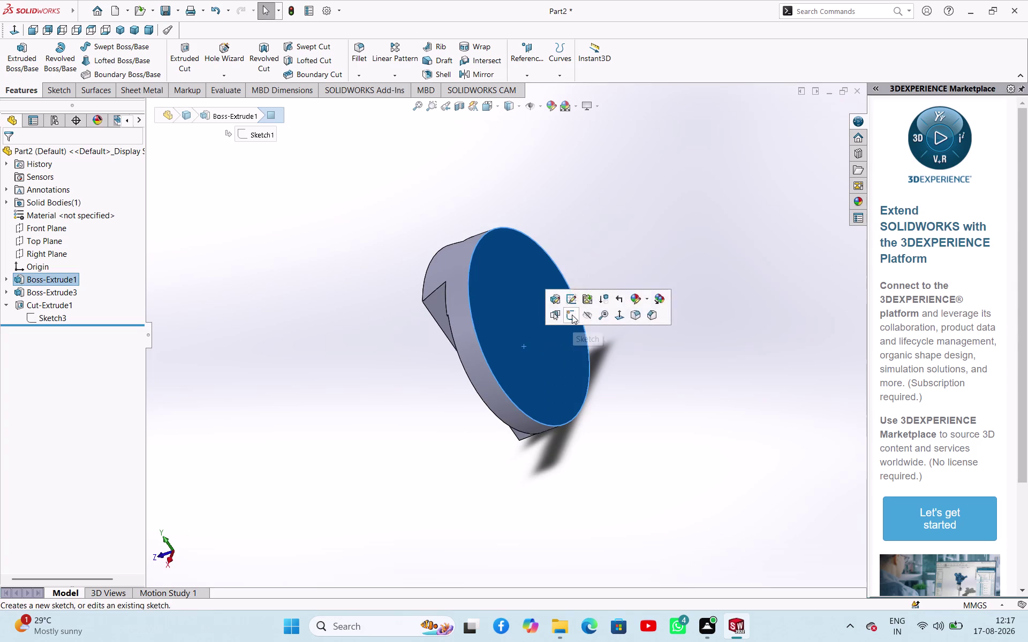
click(572, 314)
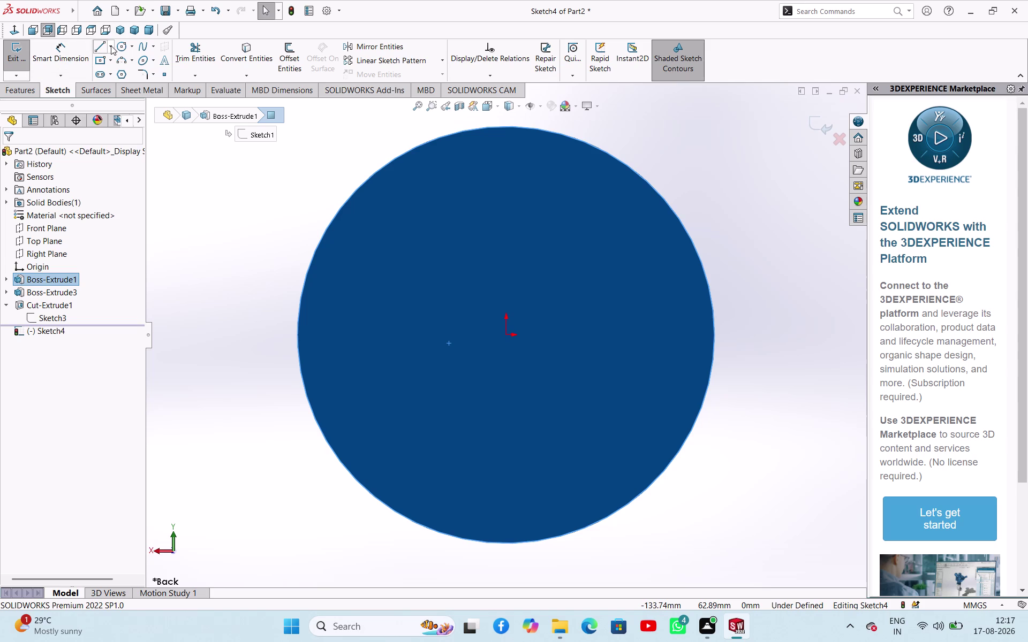
click(122, 47)
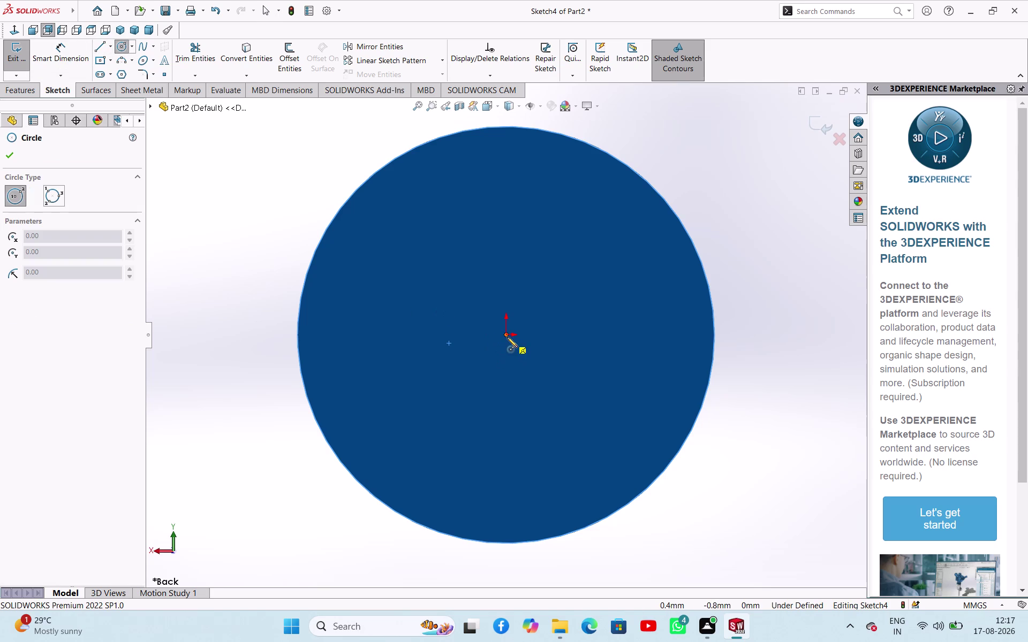
click(507, 337)
click(548, 442)
right_click(237, 242)
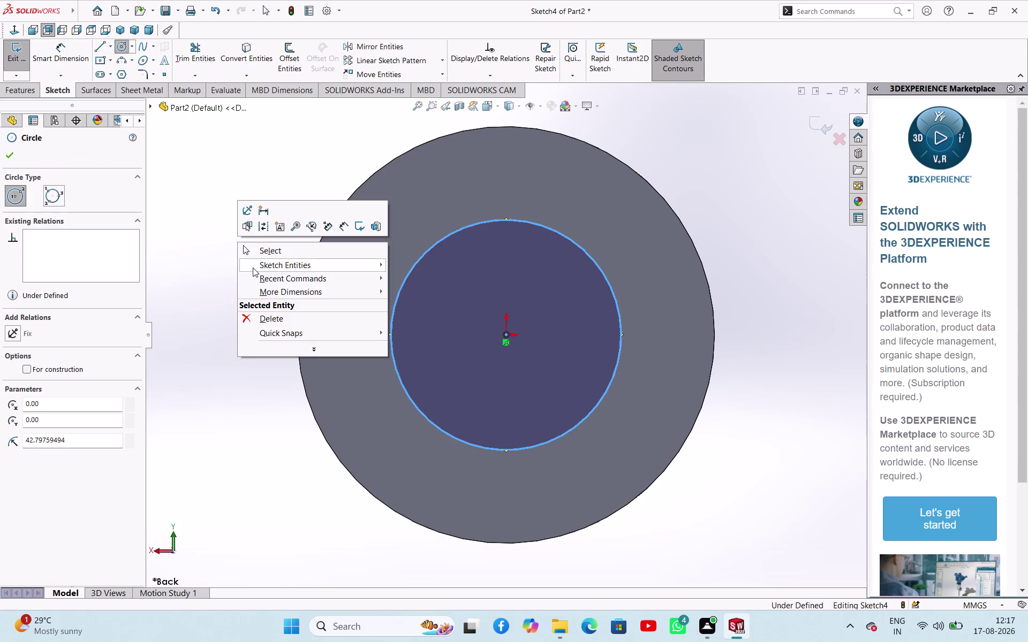
click(251, 252)
Dimension the circle to 100 mm diameter and exit Sketch4.
right_drag(239, 276, 246, 191)
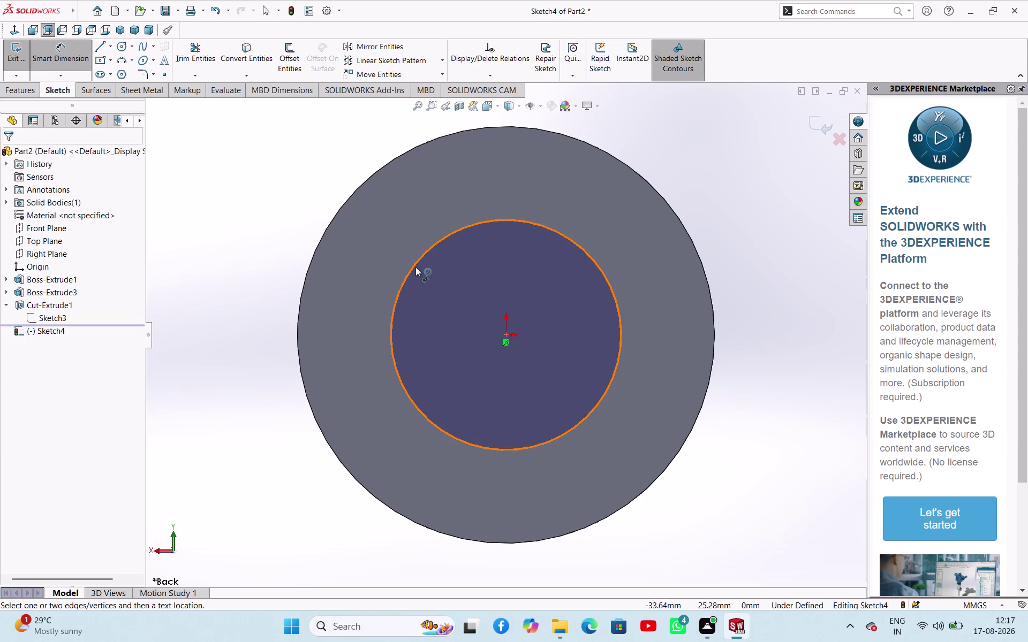
click(415, 267)
click(226, 253)
text(100)
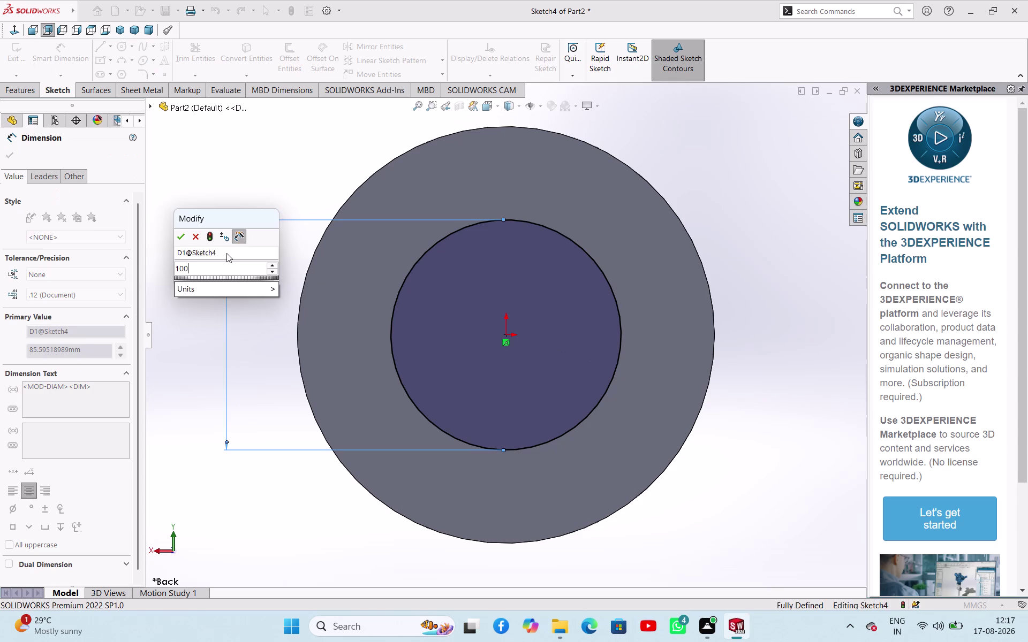
key(Return)
click(8, 158)
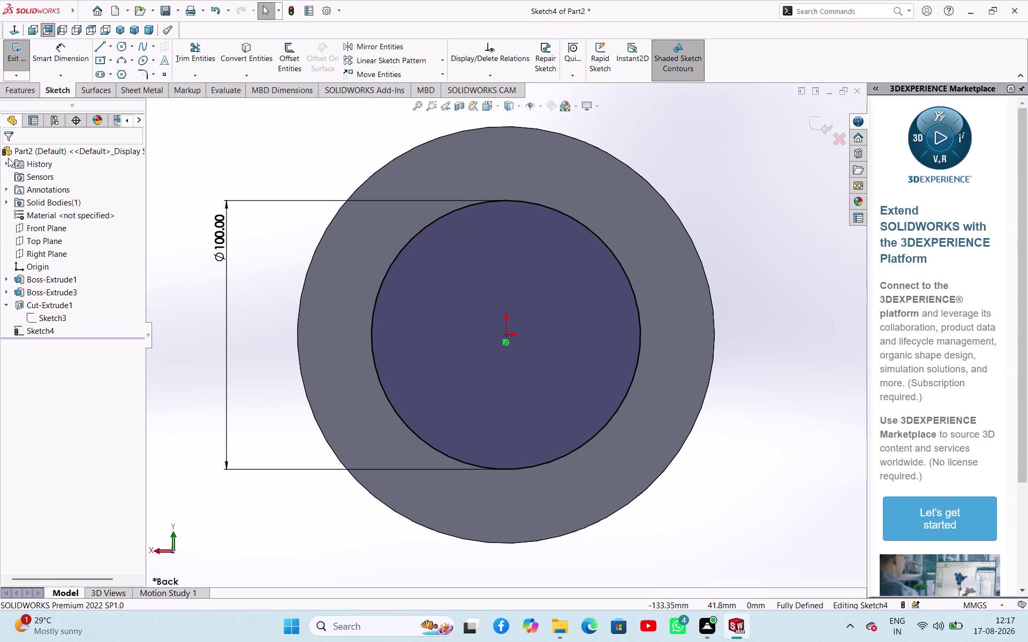
click(23, 57)
middle_drag(201, 133, 273, 173)
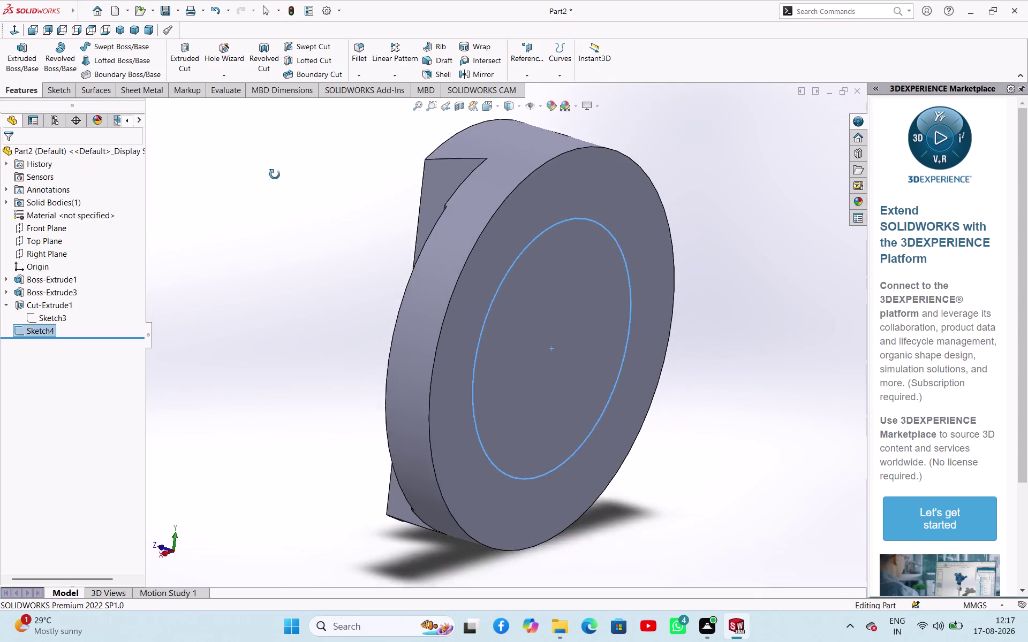
Extrude Sketch4 to a 22 mm Blind boss and orbit to check its profile.
middle_drag(273, 173, 292, 210)
click(15, 58)
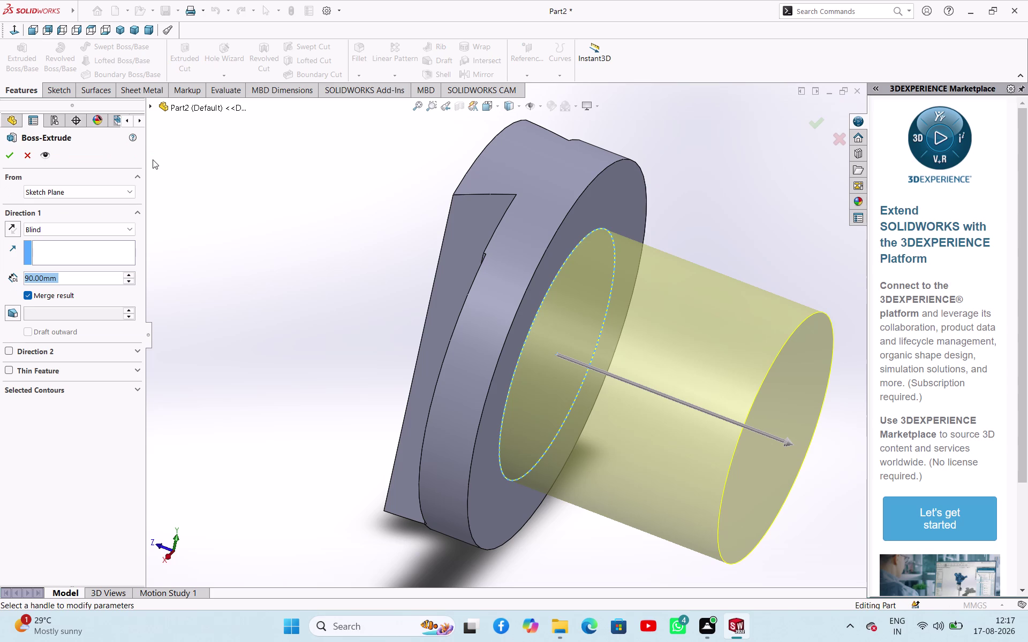
text(22)
key(Return)
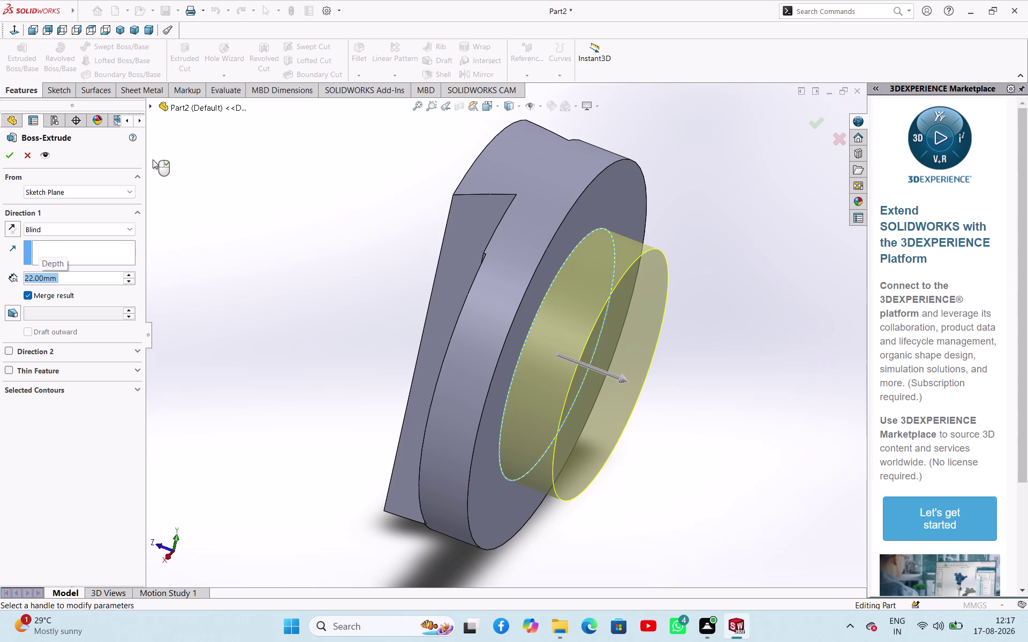
click(15, 153)
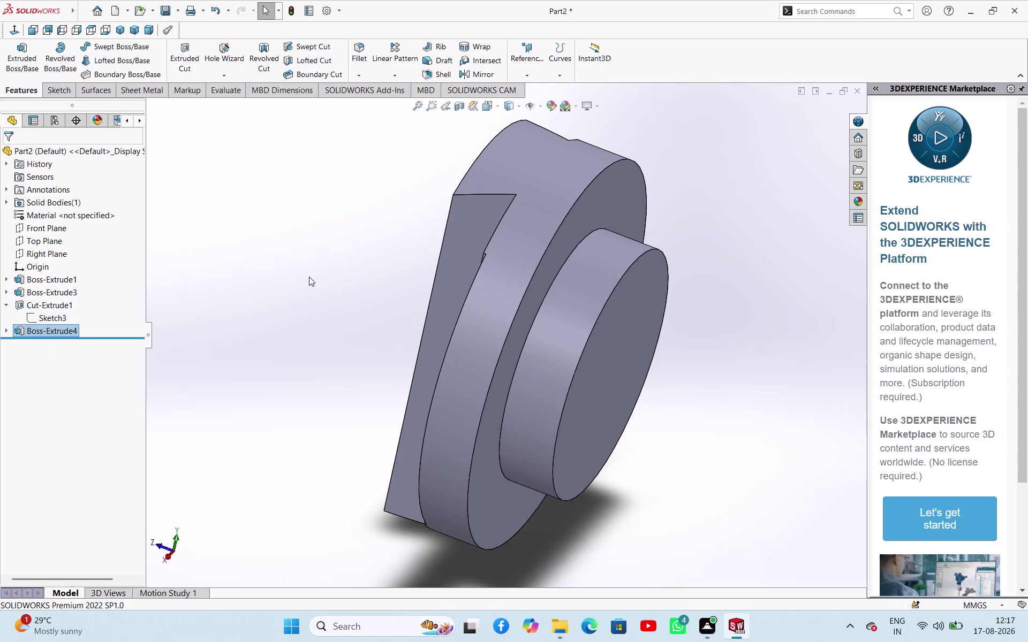
click(309, 276)
middle_drag(366, 302, 379, 437)
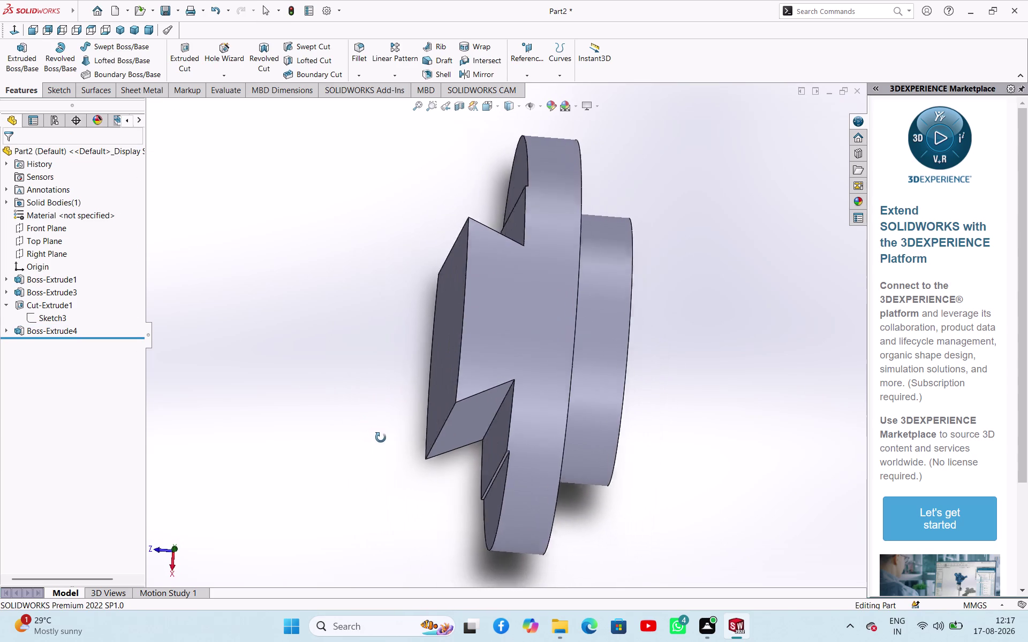
middle_drag(379, 438, 377, 441)
middle_drag(341, 396, 336, 376)
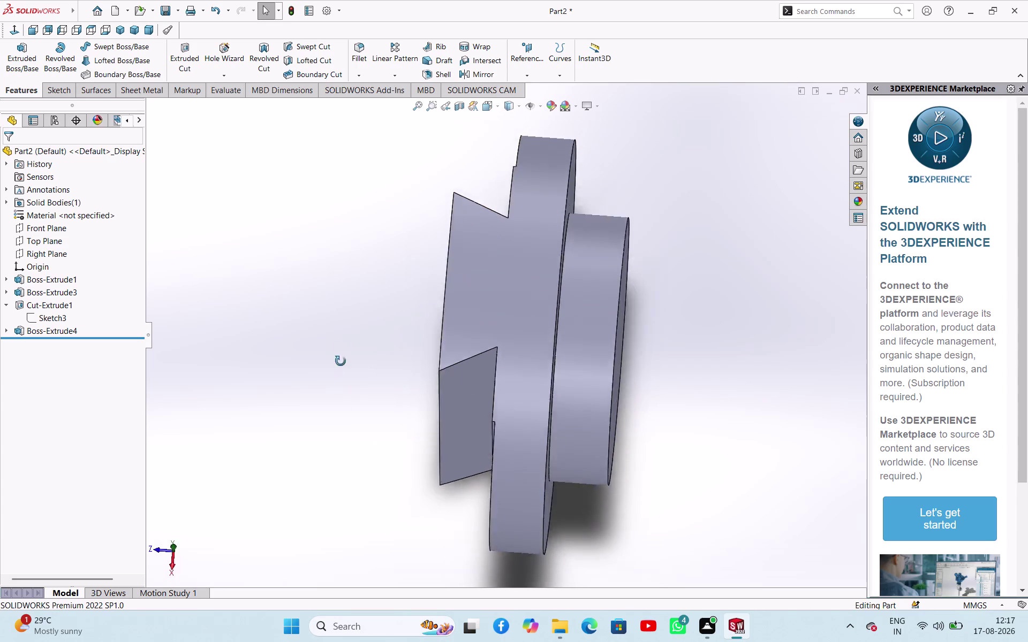
middle_drag(337, 376, 359, 296)
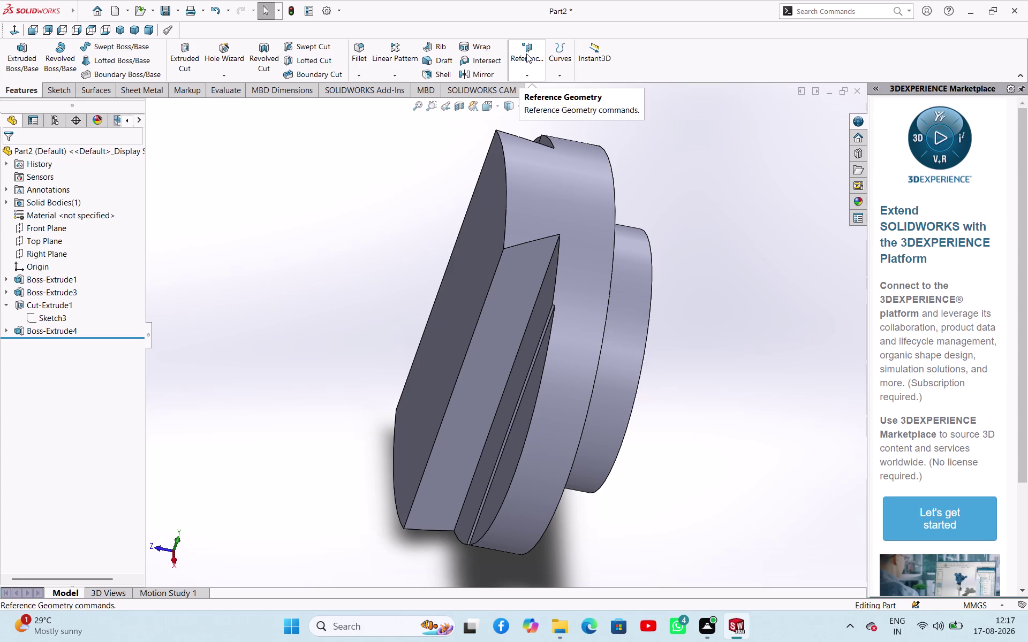
Create a new reference plane from the Top Plane with a 155 mm offset.
click(526, 54)
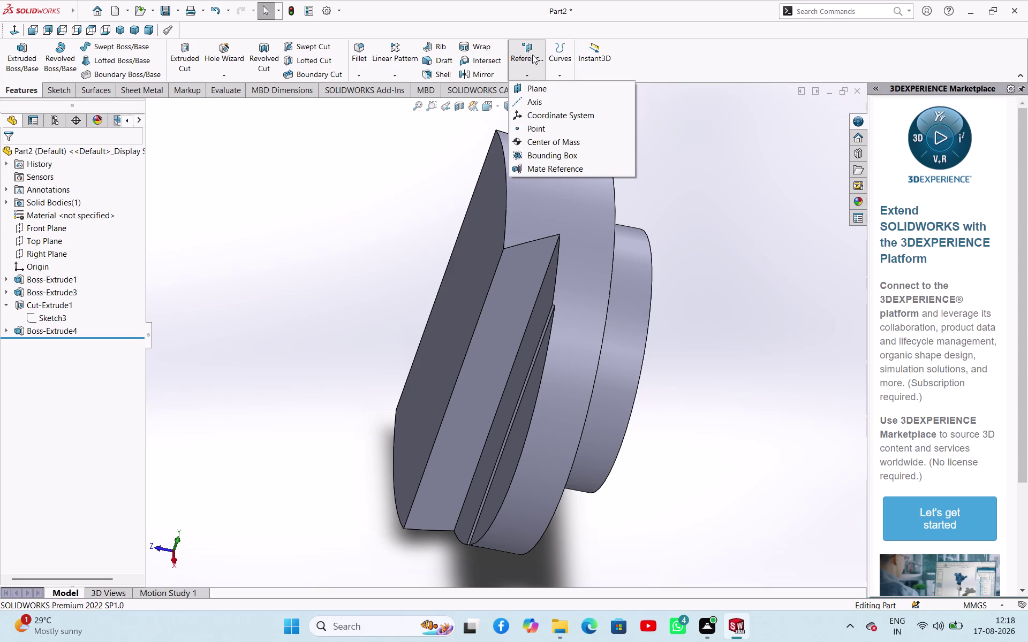
click(511, 82)
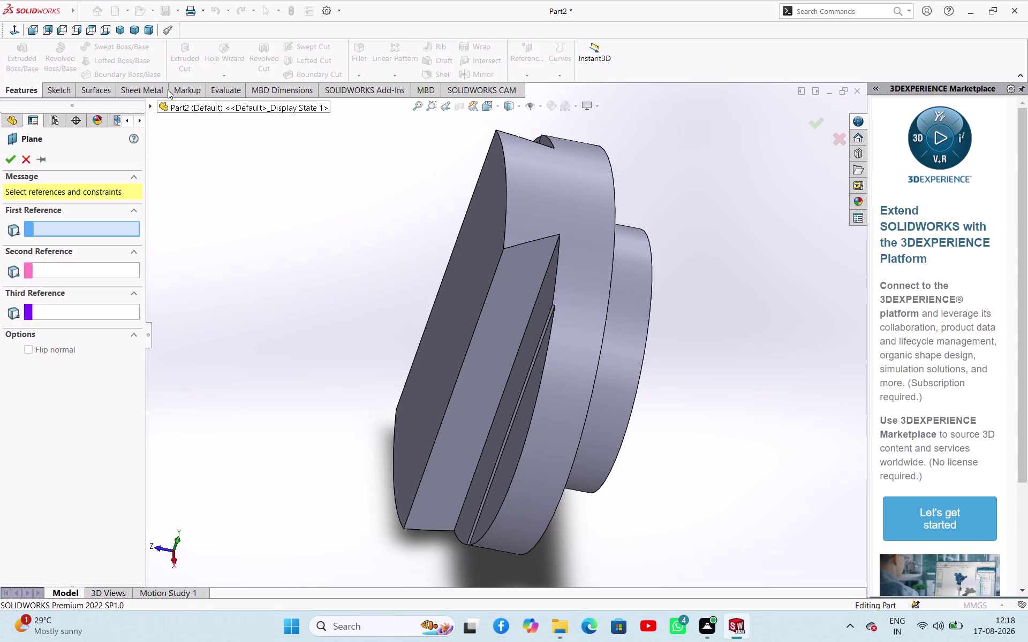
click(152, 105)
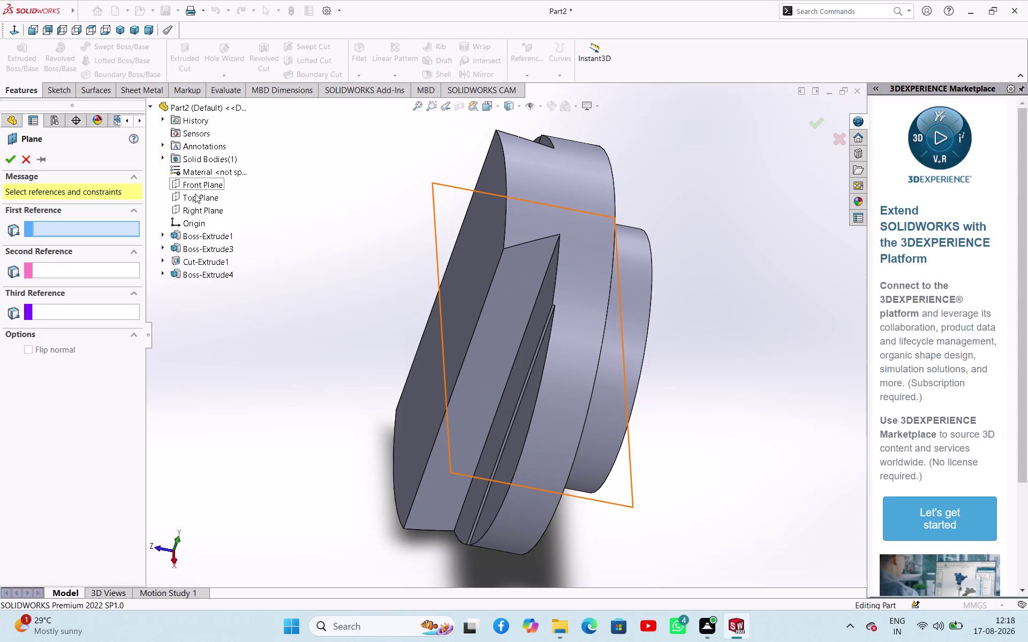
click(196, 197)
middle_drag(411, 356, 461, 361)
double_click(105, 327)
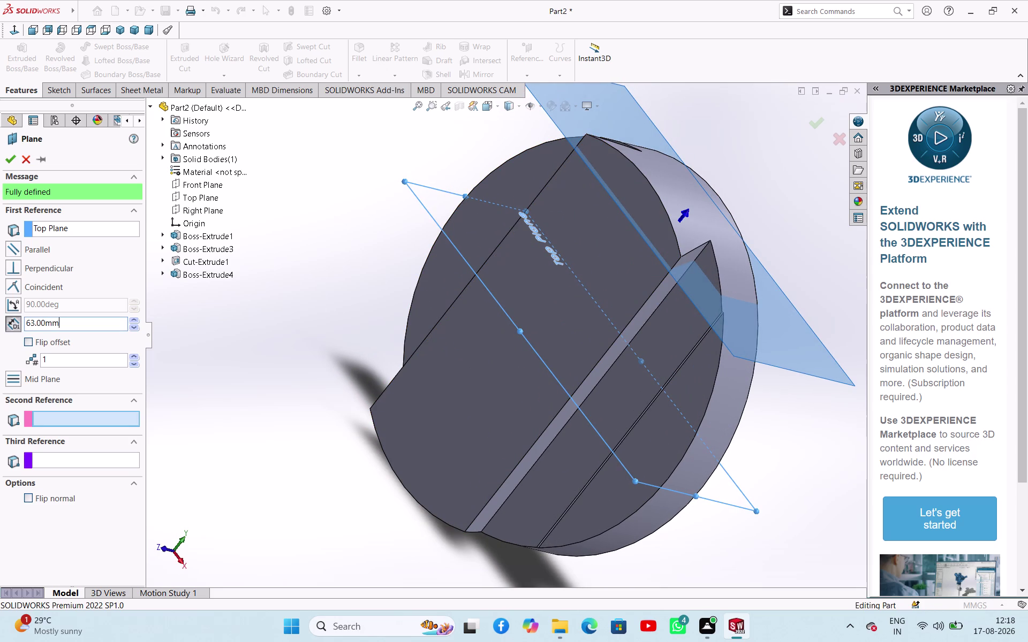
text(155)
key(Return)
Change the plane offset to 155/2 (77.5 mm) and accept Plane1.
scroll(up, 3)
scroll(up, 3)
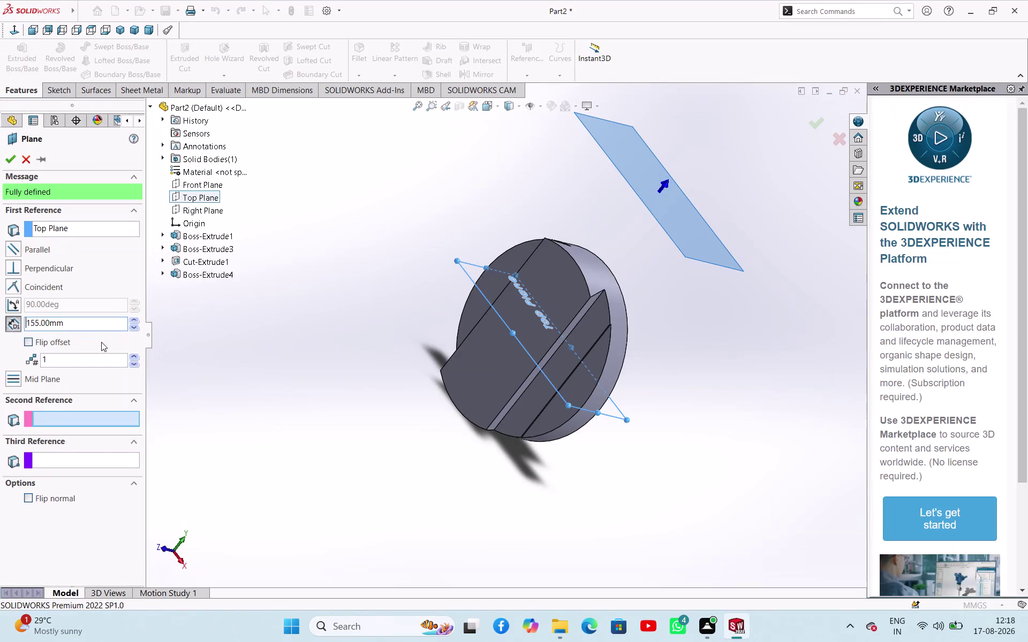
double_click(90, 325)
text(1)
text(55/2)
key(Return)
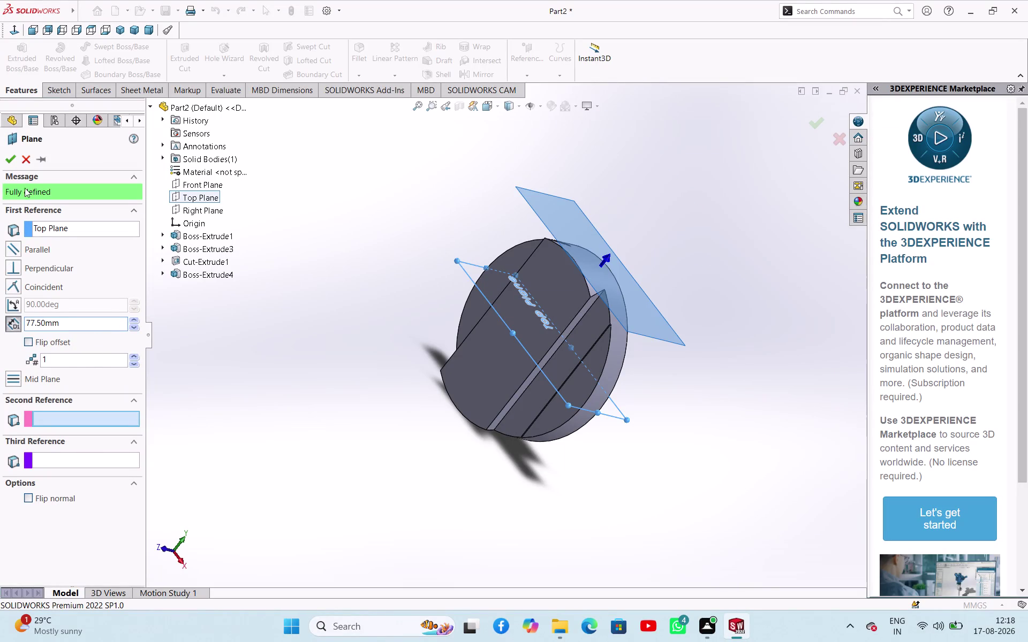
click(10, 163)
click(348, 340)
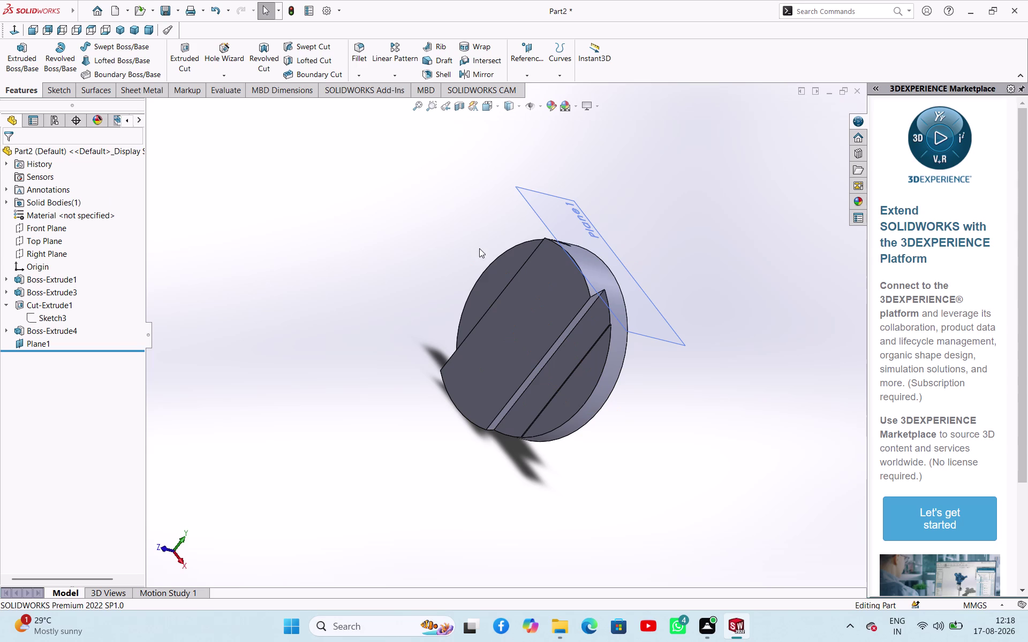
Sketch on Plane1, viewed normal, with the disc's rim edge converted into the sketch.
click(568, 201)
click(614, 169)
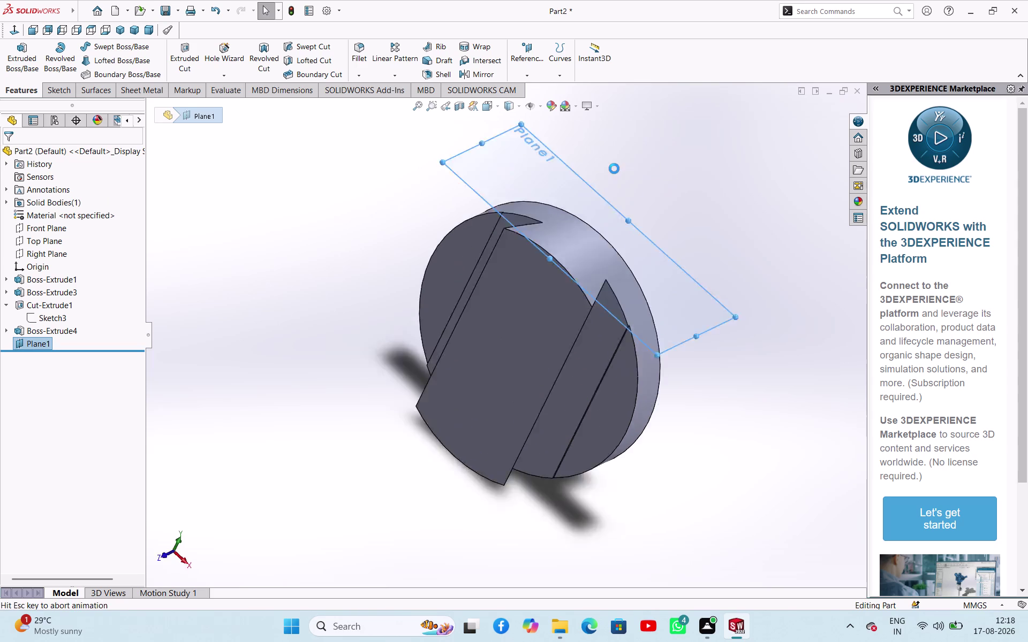
click(685, 157)
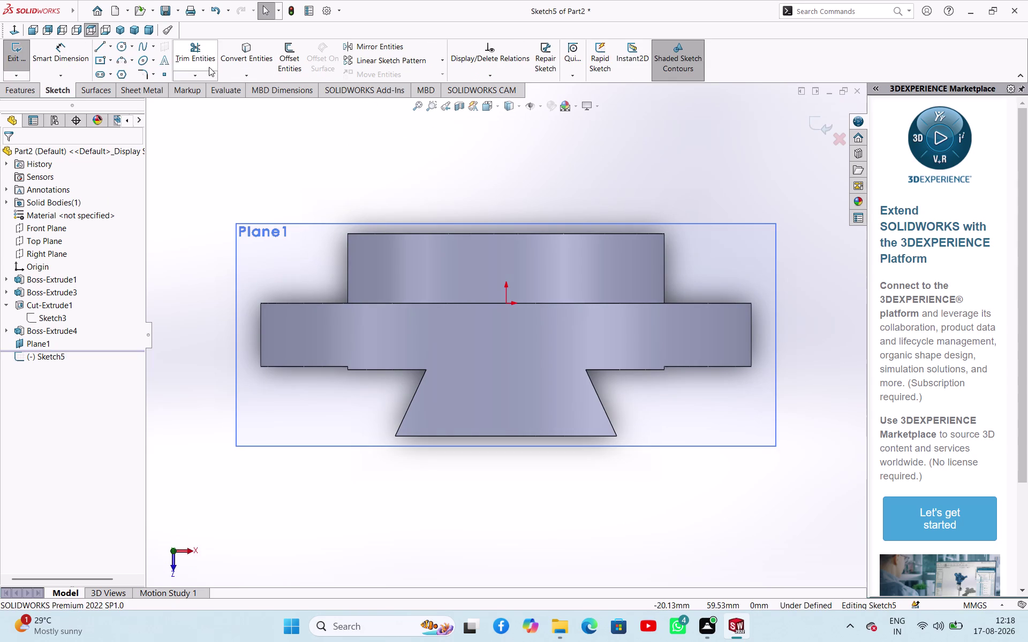
click(244, 59)
click(527, 435)
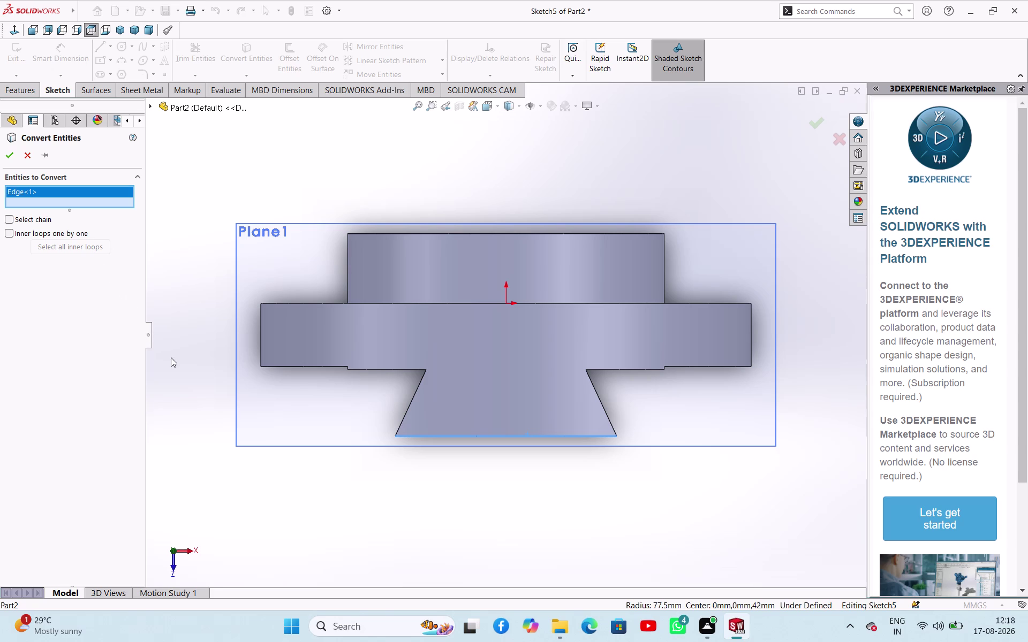
click(9, 158)
click(460, 186)
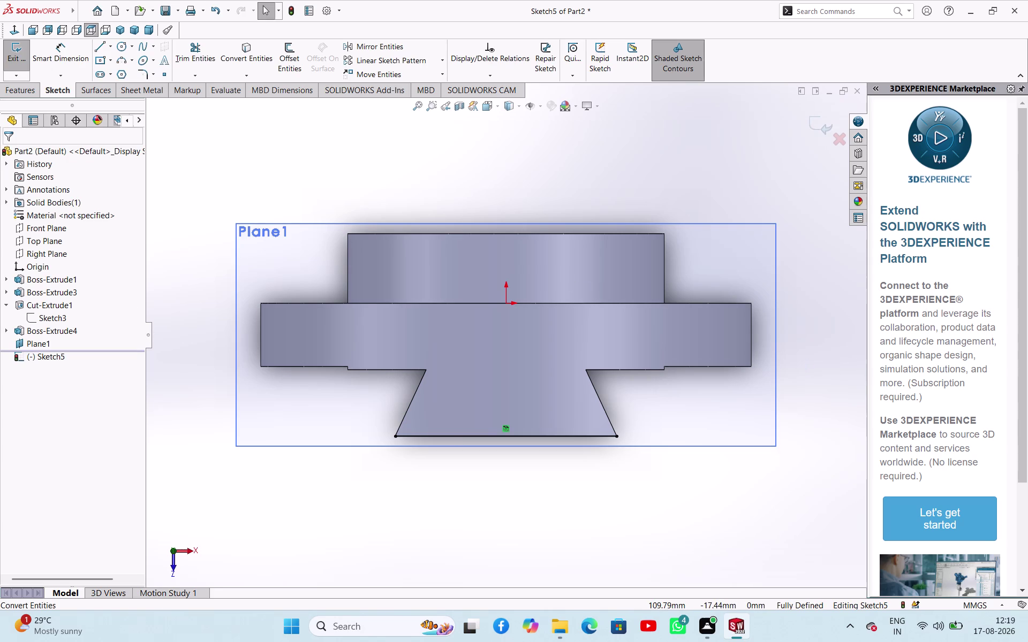
click(123, 47)
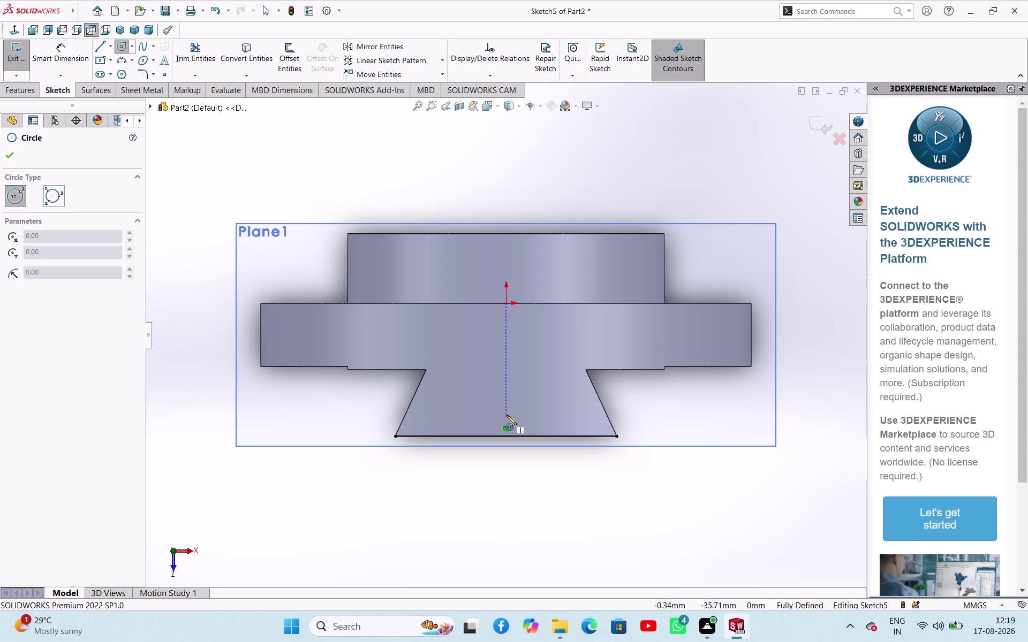
Draw a circle on the vertical centreline and give it a 40 mm diameter.
click(505, 405)
click(517, 414)
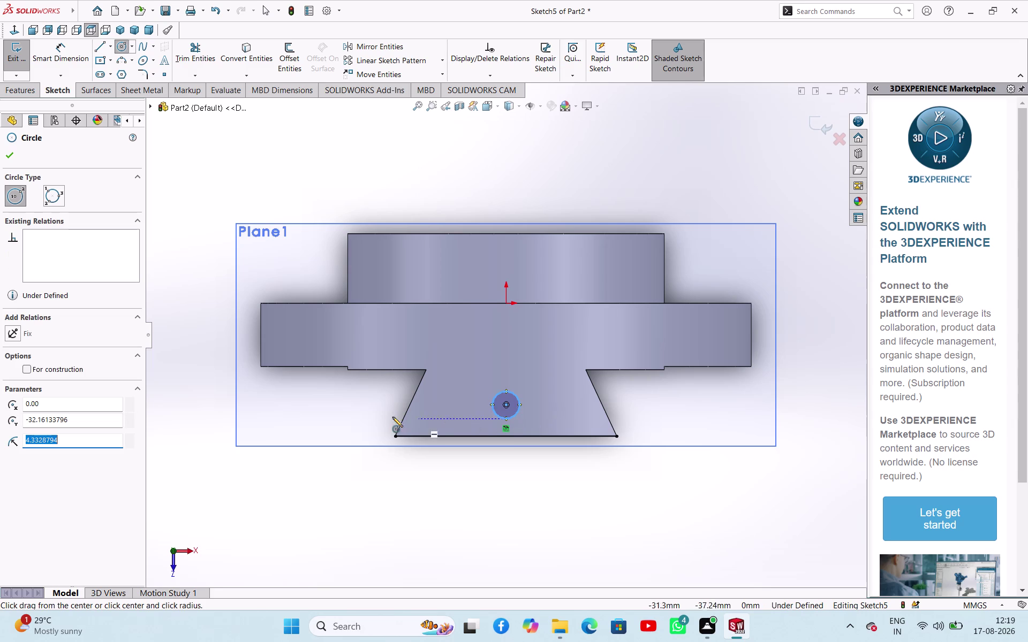
right_click(341, 404)
click(362, 413)
right_drag(372, 496, 381, 436)
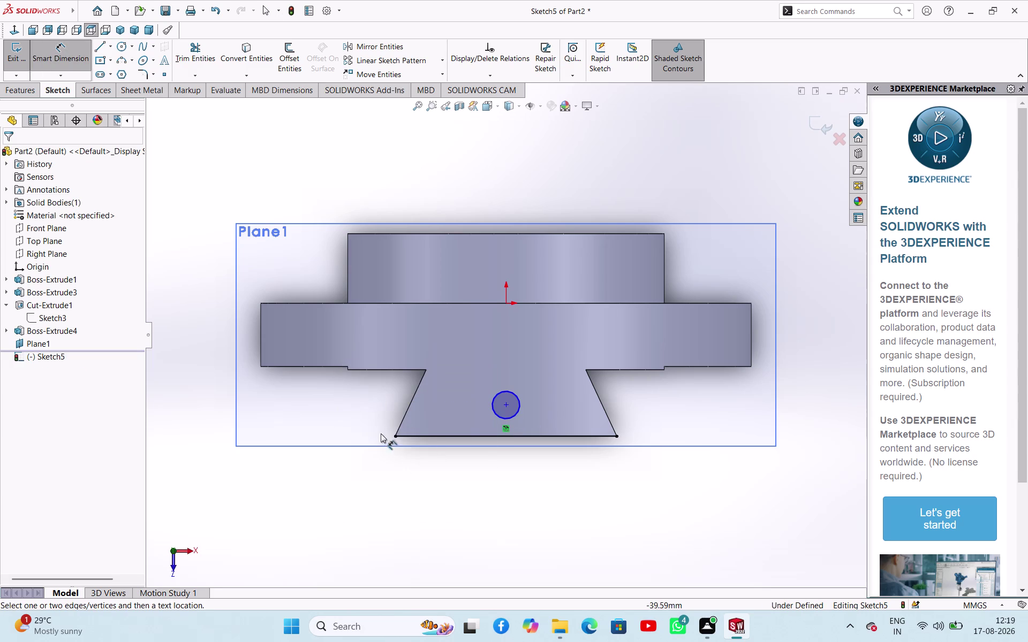
right_drag(381, 436, 381, 433)
click(508, 392)
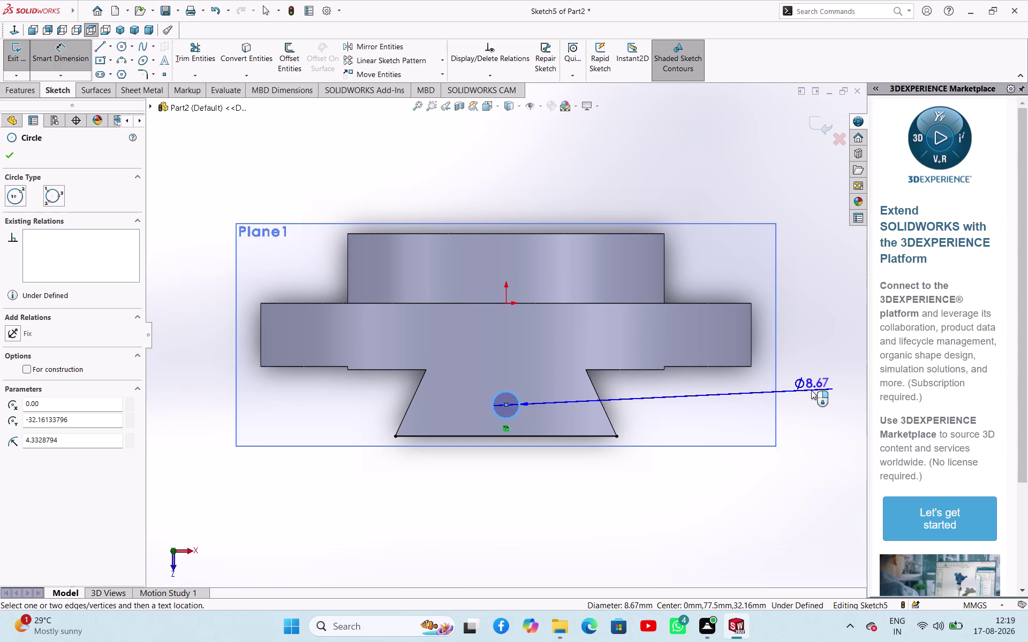
click(811, 391)
text(40)
key(Return)
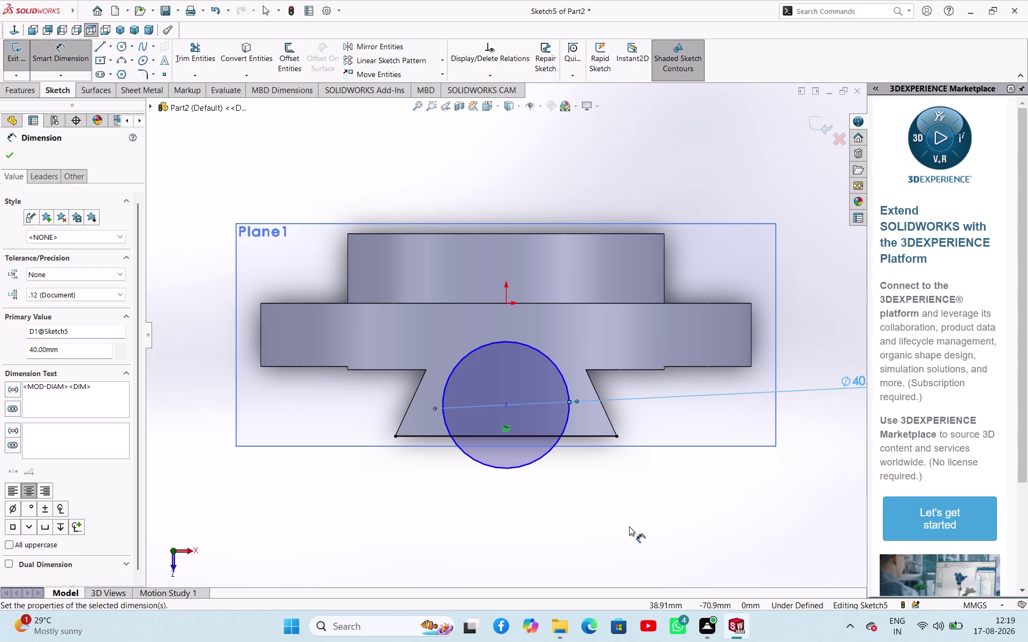
Dimension the circle centre 11 mm above the tab's bottom edge.
click(504, 404)
click(586, 436)
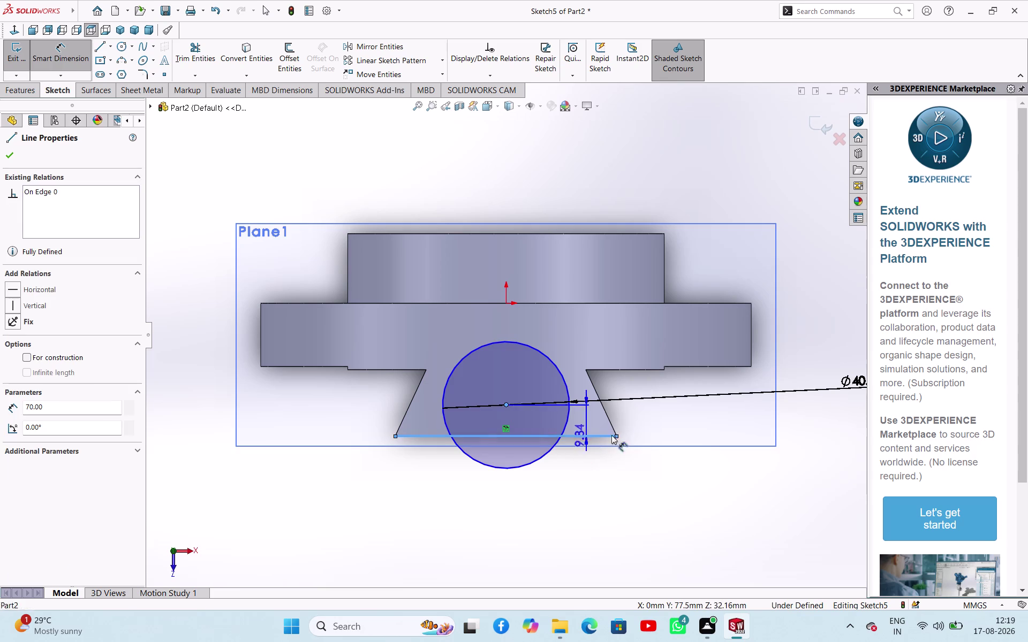
click(714, 431)
text(11)
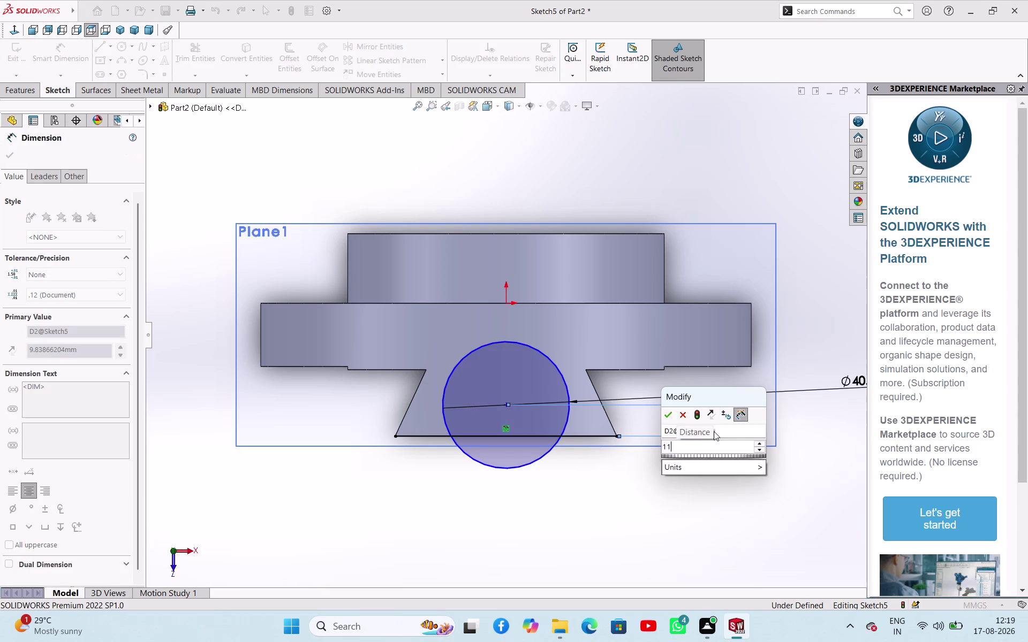
key(Return)
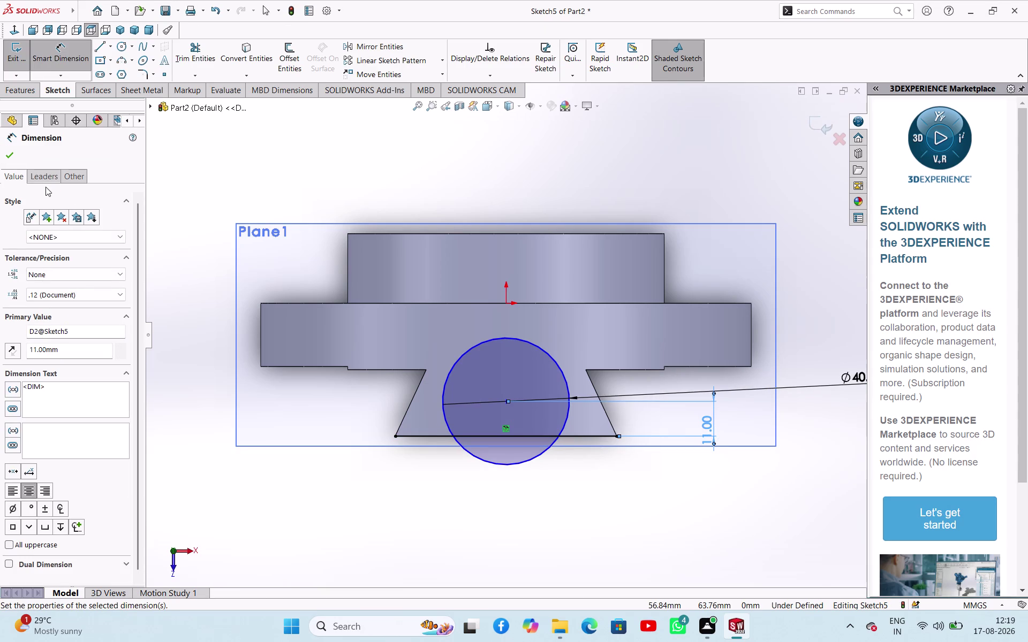
click(15, 153)
click(189, 160)
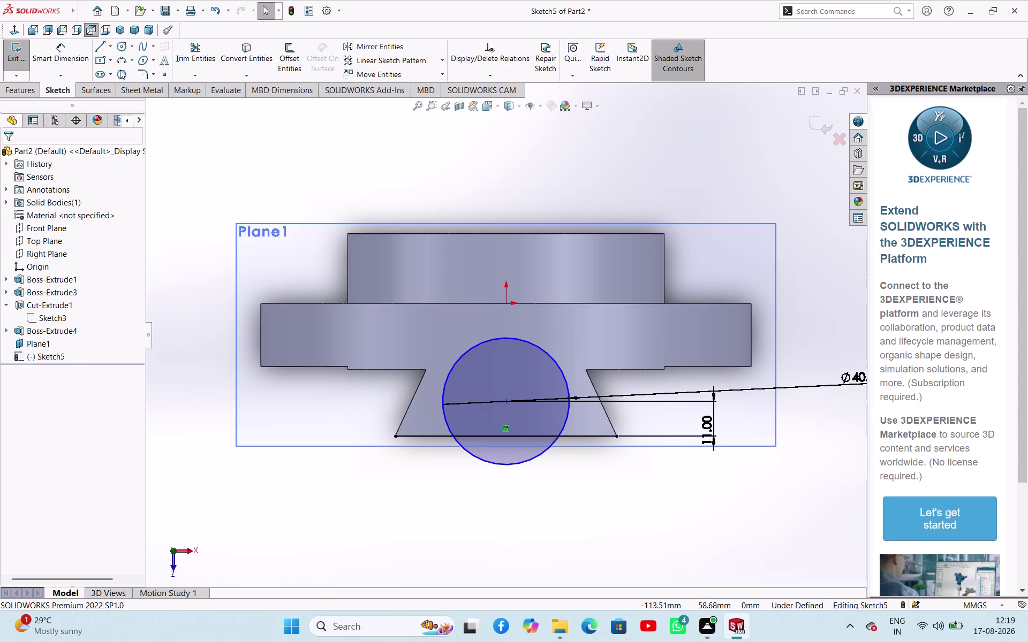
click(100, 49)
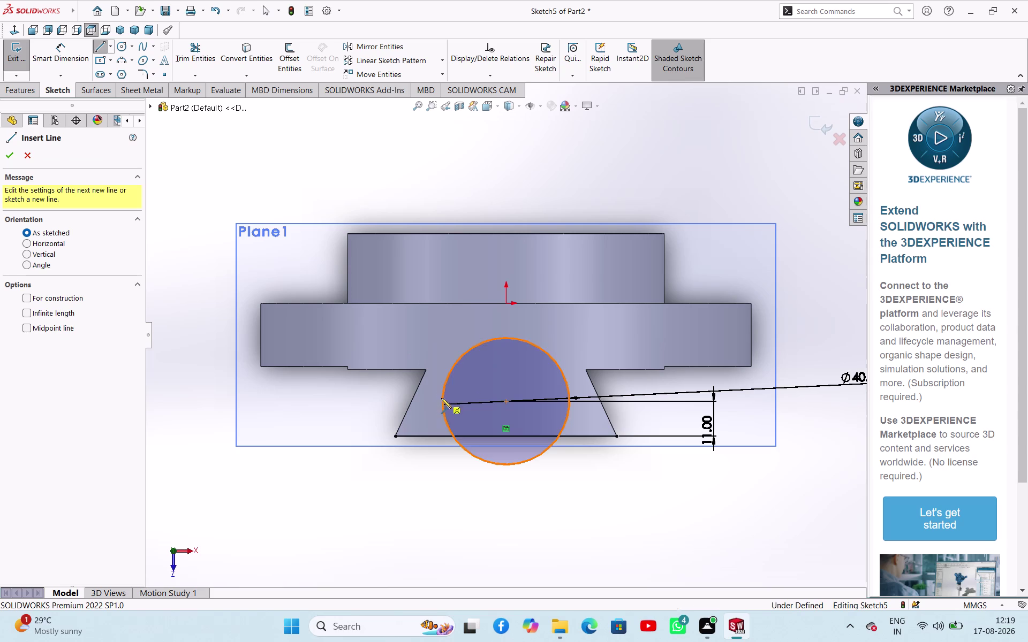
Draw vertical lines from both sides of the circle down to the tab's bottom edge.
click(441, 402)
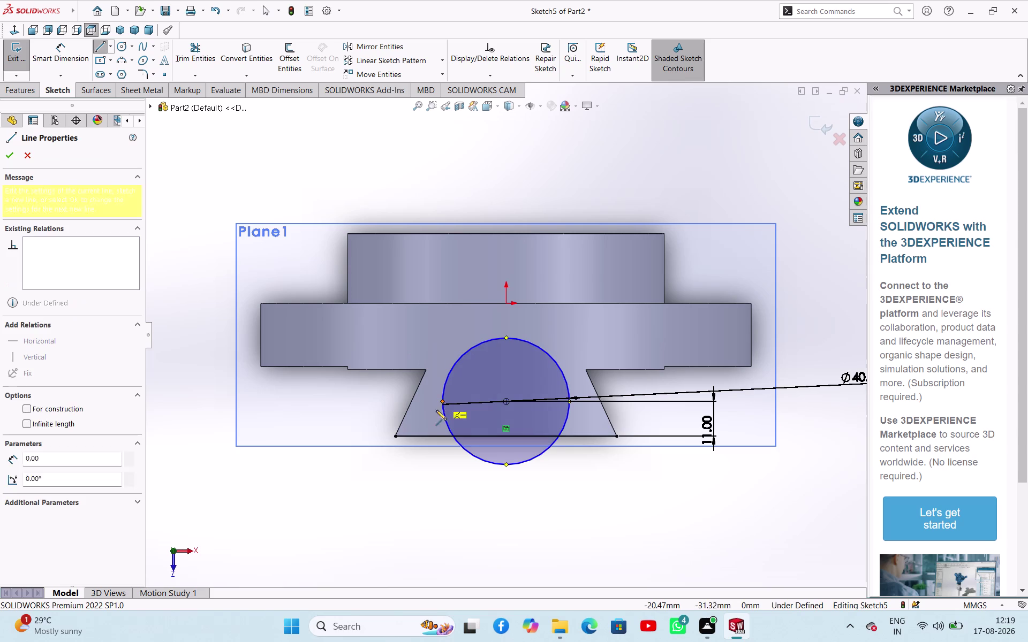
click(441, 436)
right_click(399, 459)
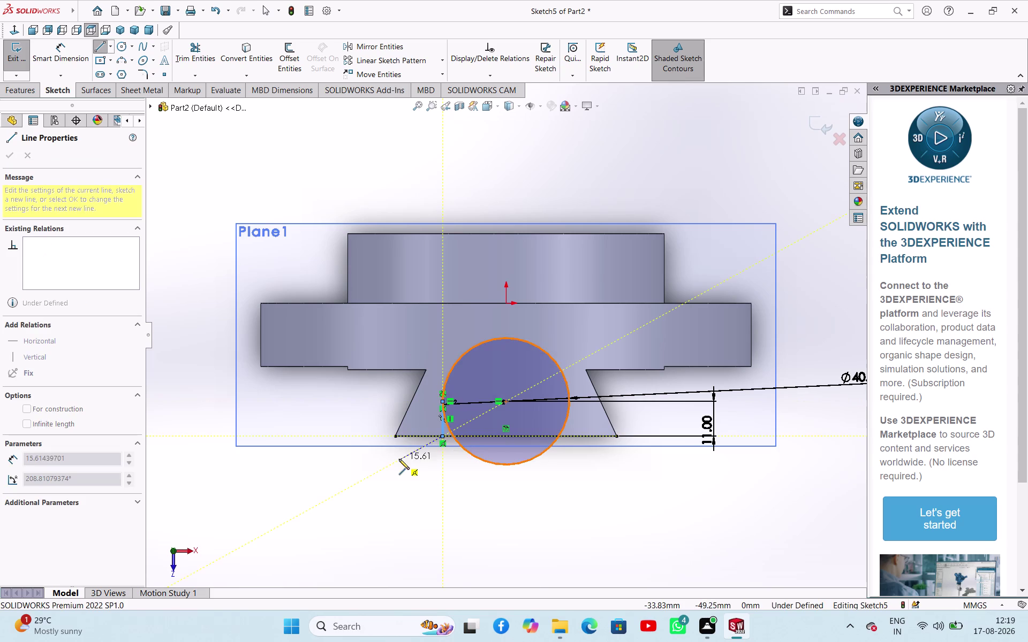
click(404, 468)
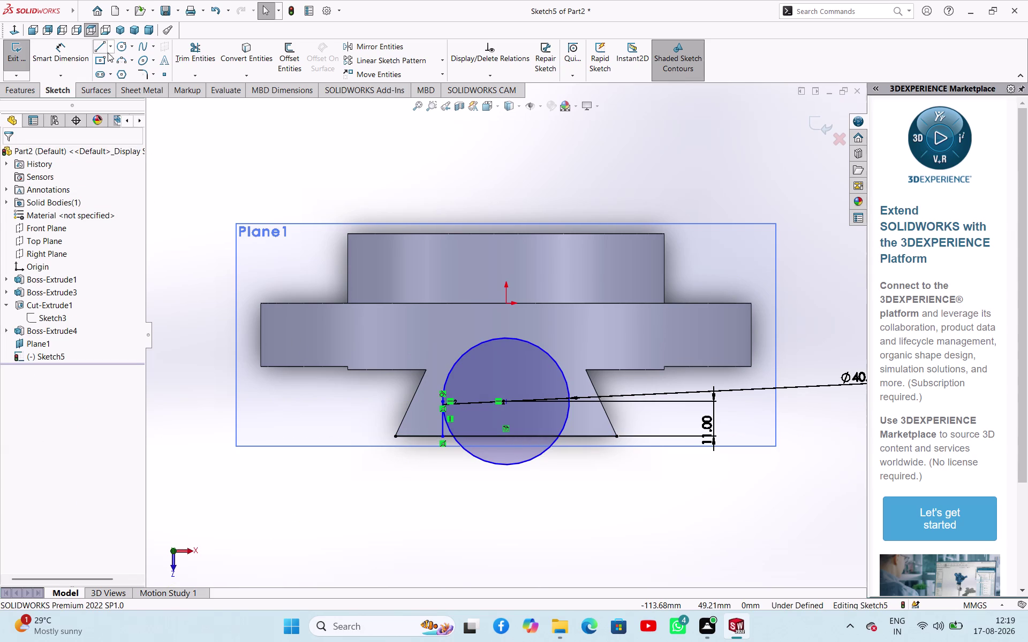
click(105, 49)
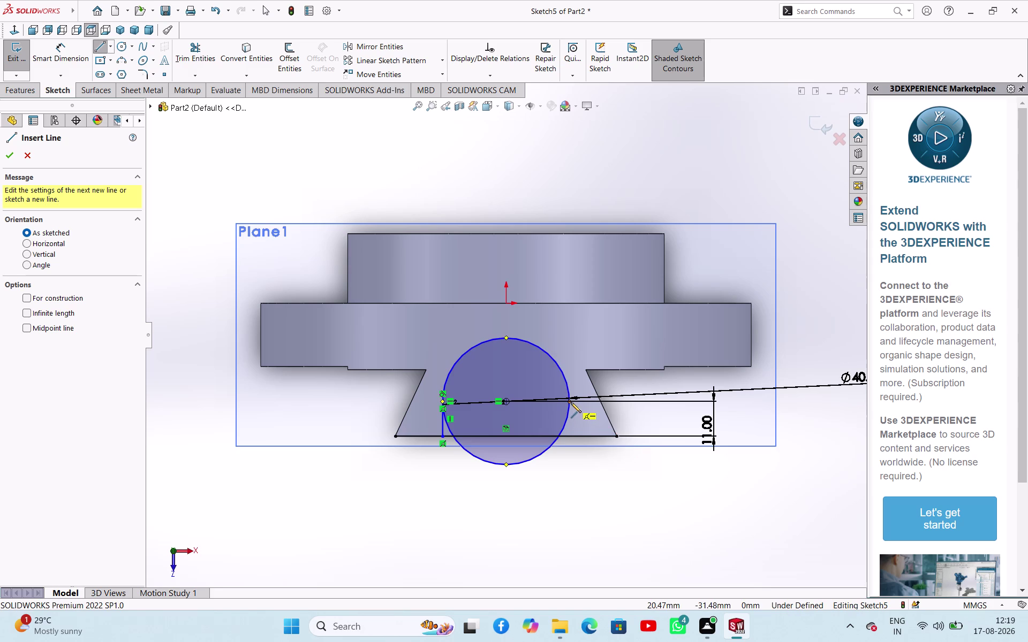
click(571, 403)
click(569, 434)
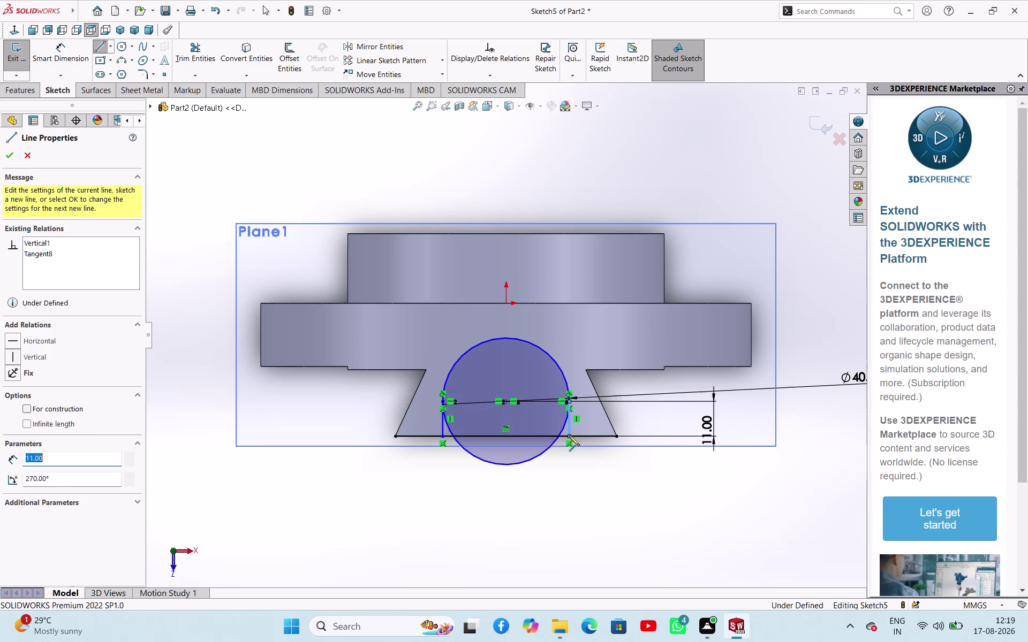
right_click(575, 487)
click(593, 493)
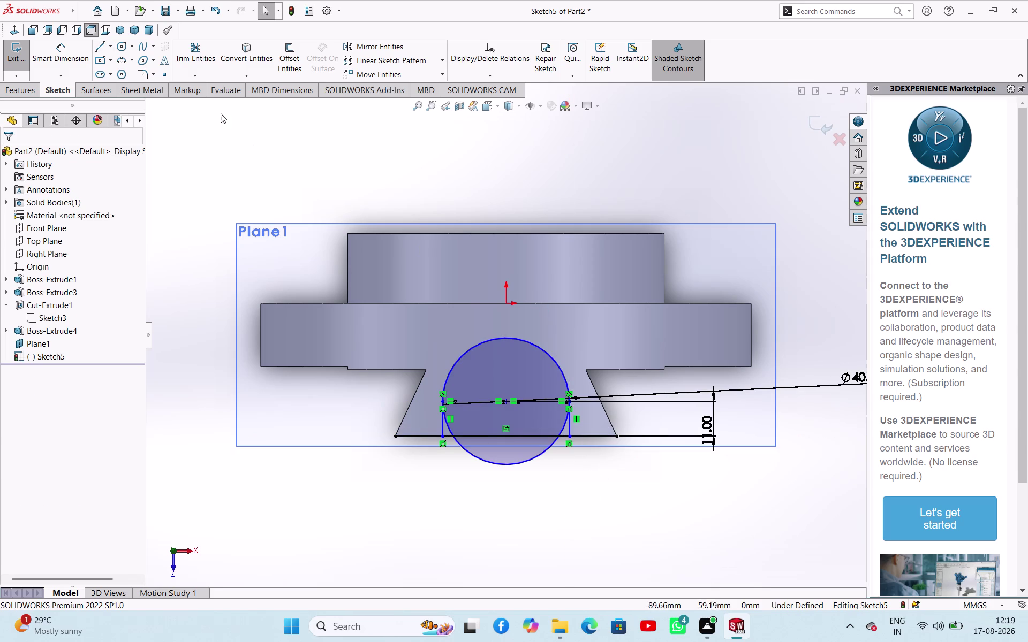
Trim away the circle's lower half and leftover bottom pieces, leaving the arch.
click(195, 62)
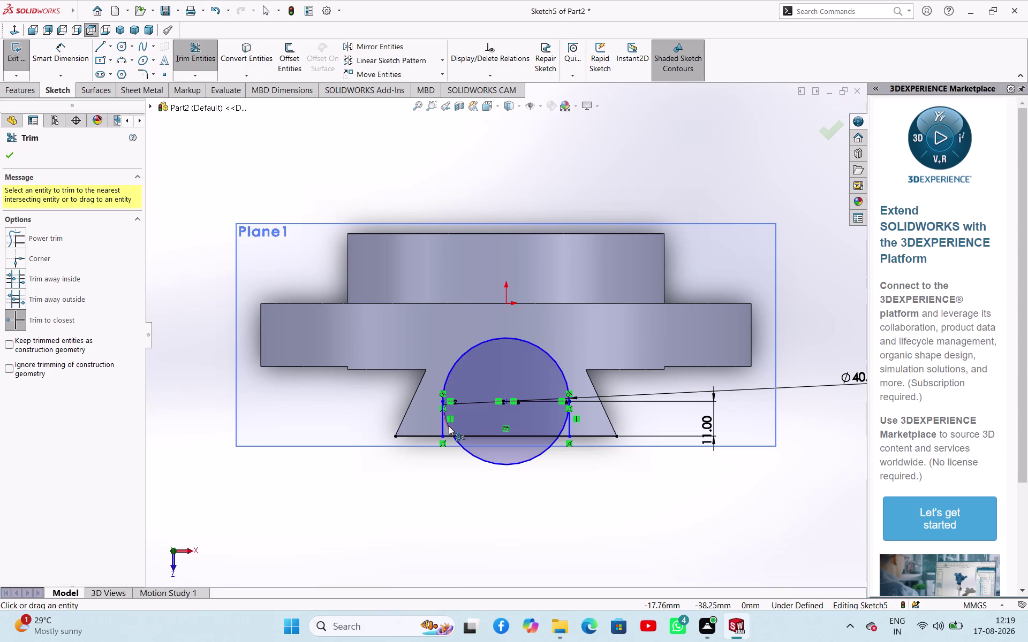
click(448, 426)
click(562, 428)
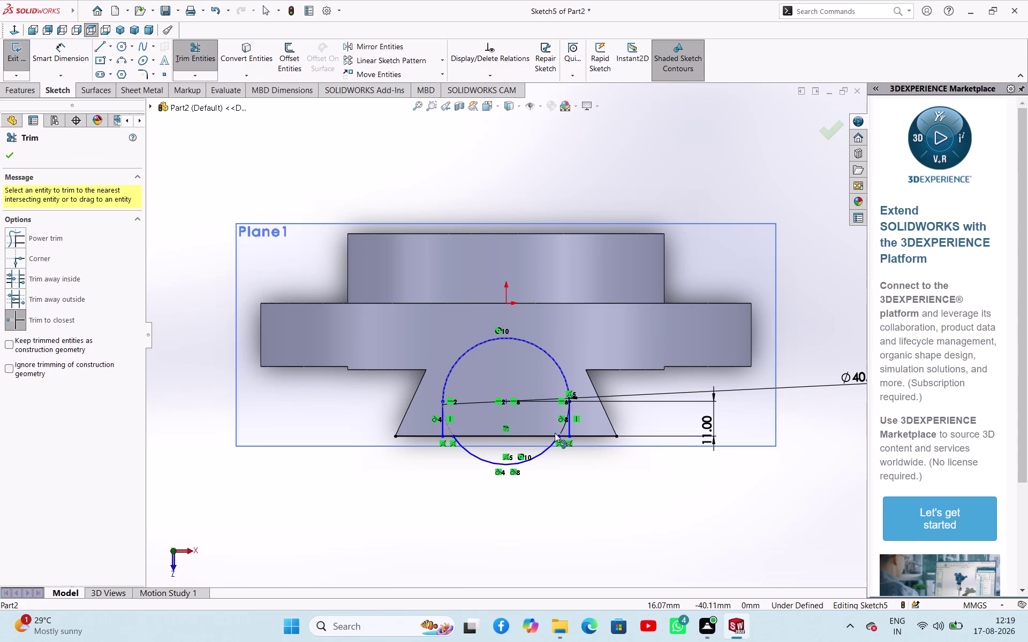
click(551, 444)
right_click(476, 474)
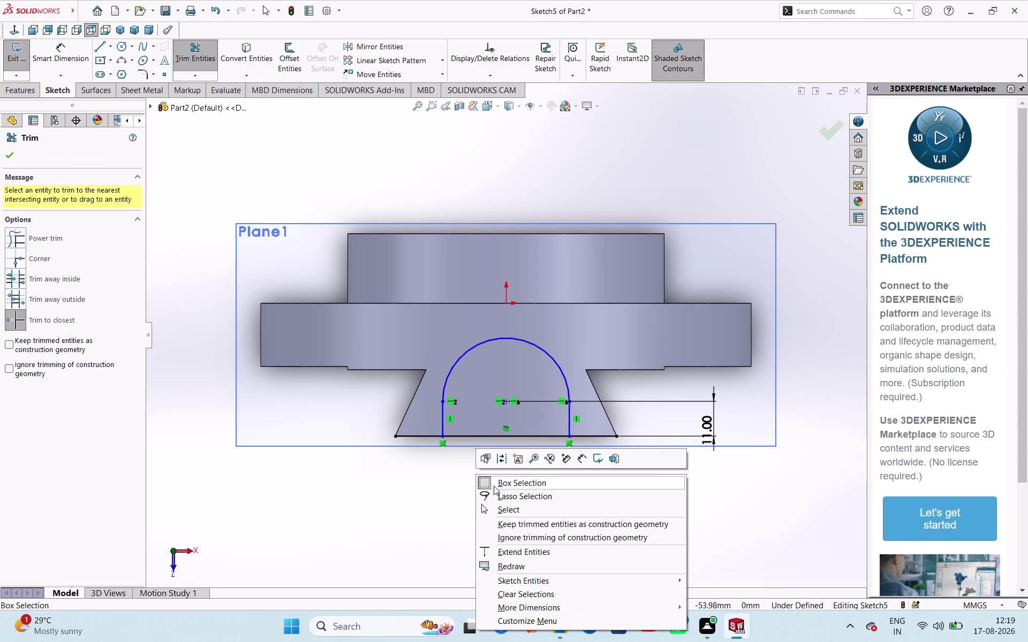
click(411, 498)
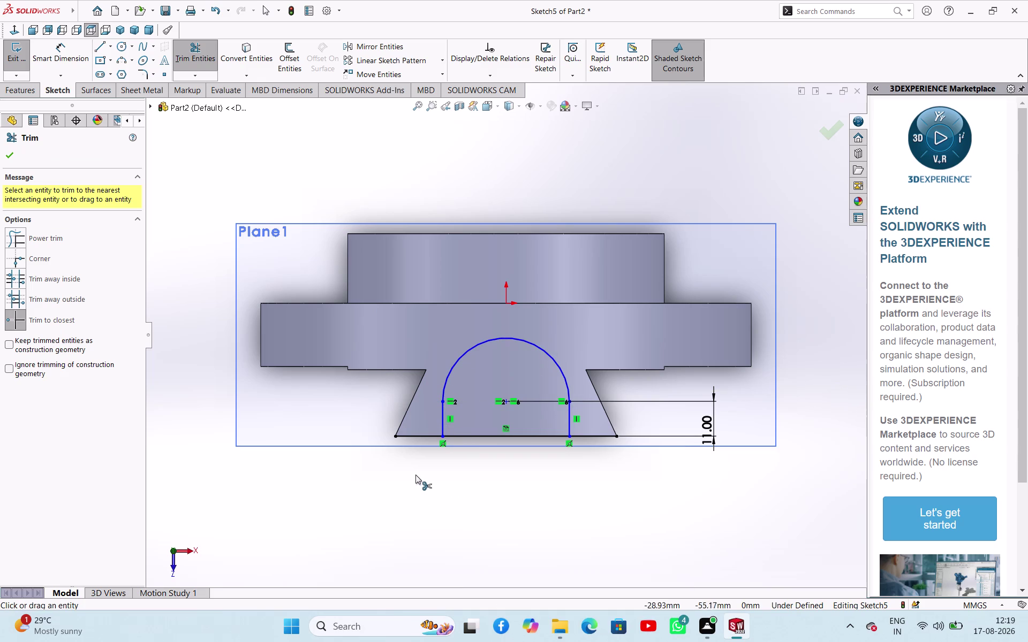
click(429, 434)
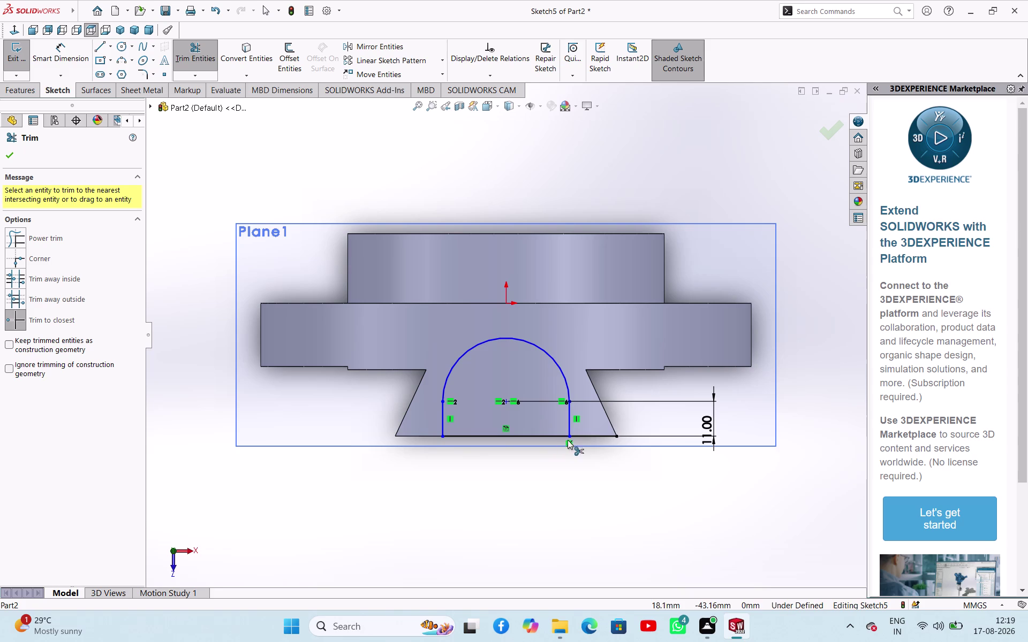
click(588, 435)
right_click(473, 486)
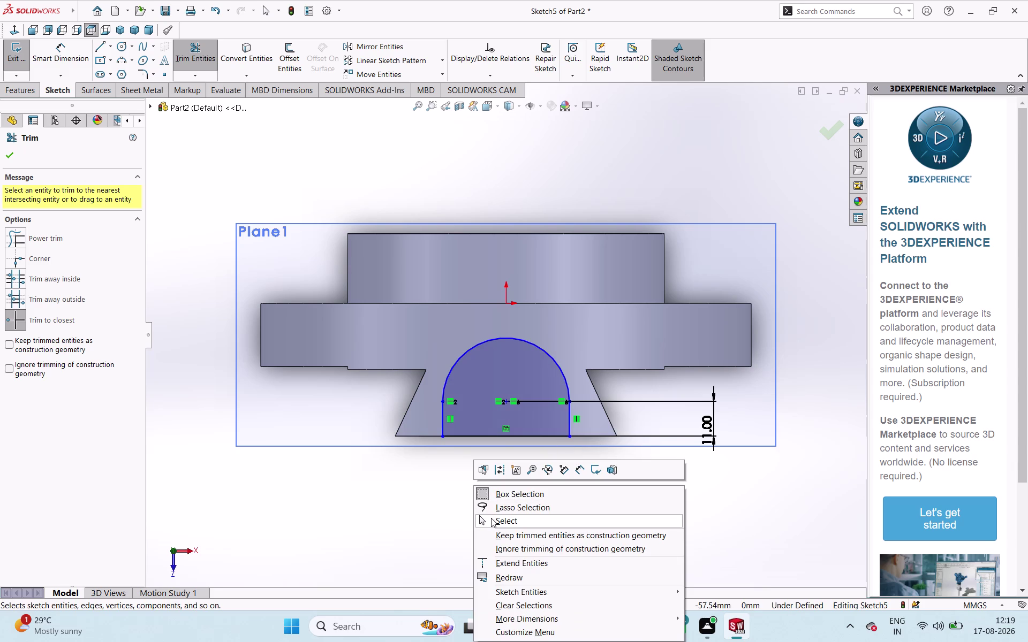
click(345, 506)
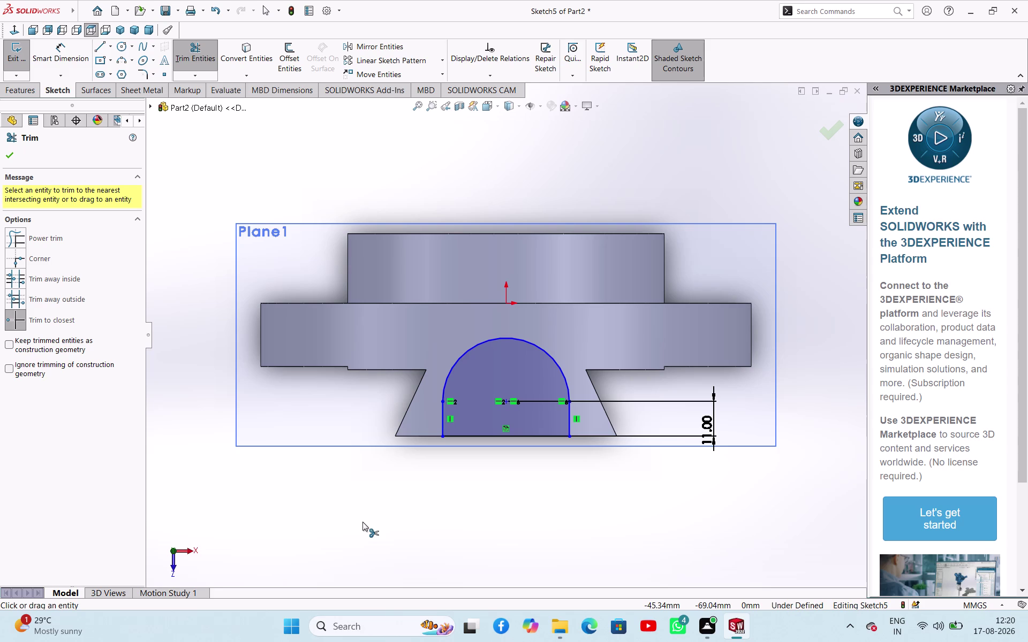
click(17, 152)
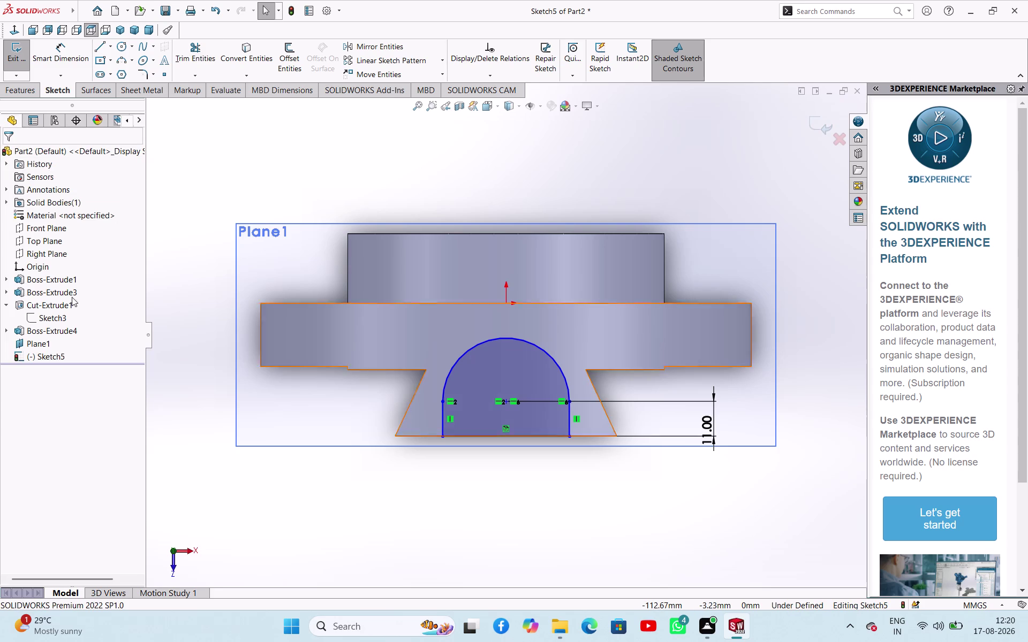
Close Sketch5, show the part in Isometric view, and select Sketch5.
click(184, 449)
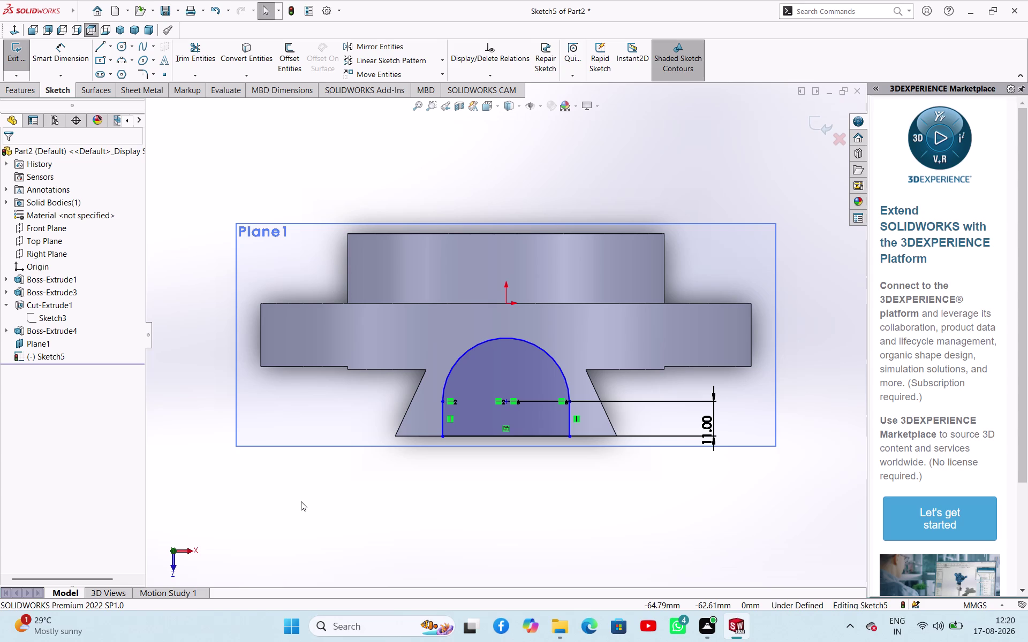
click(15, 69)
middle_drag(494, 491, 506, 409)
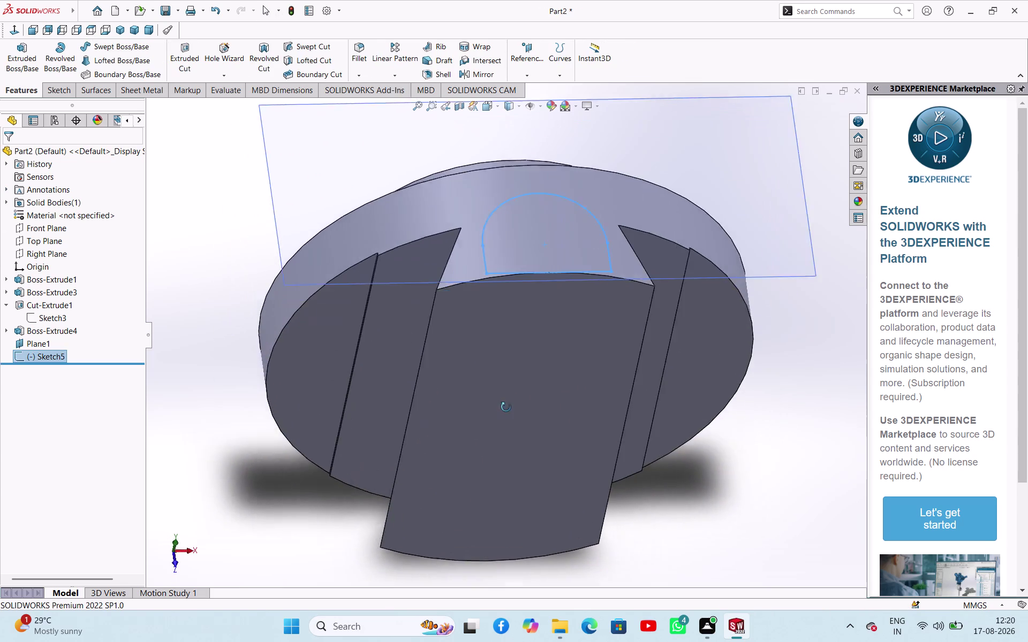
middle_drag(506, 409, 504, 404)
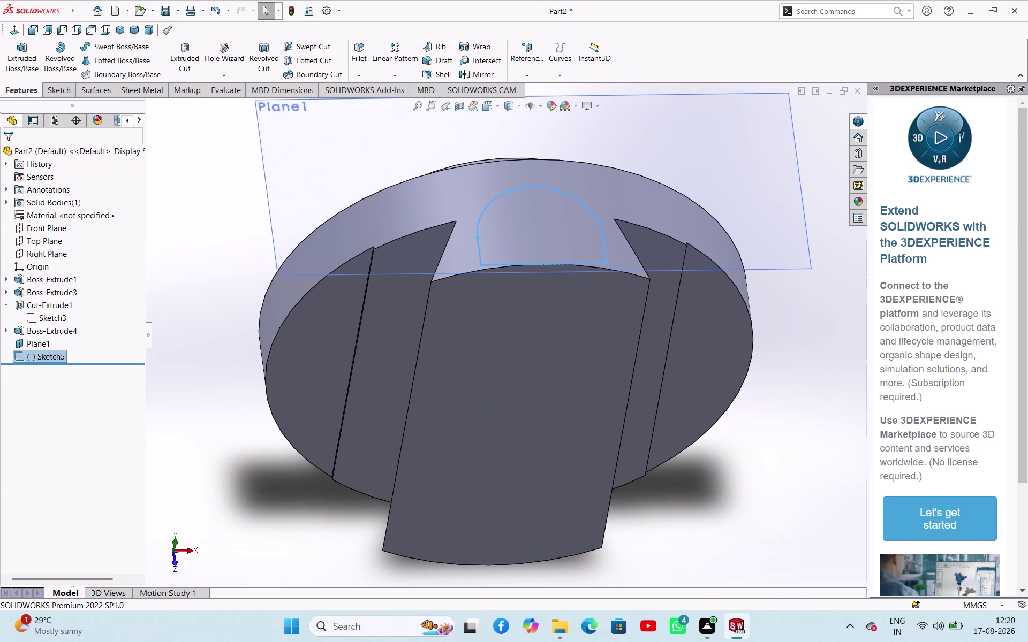
click(116, 30)
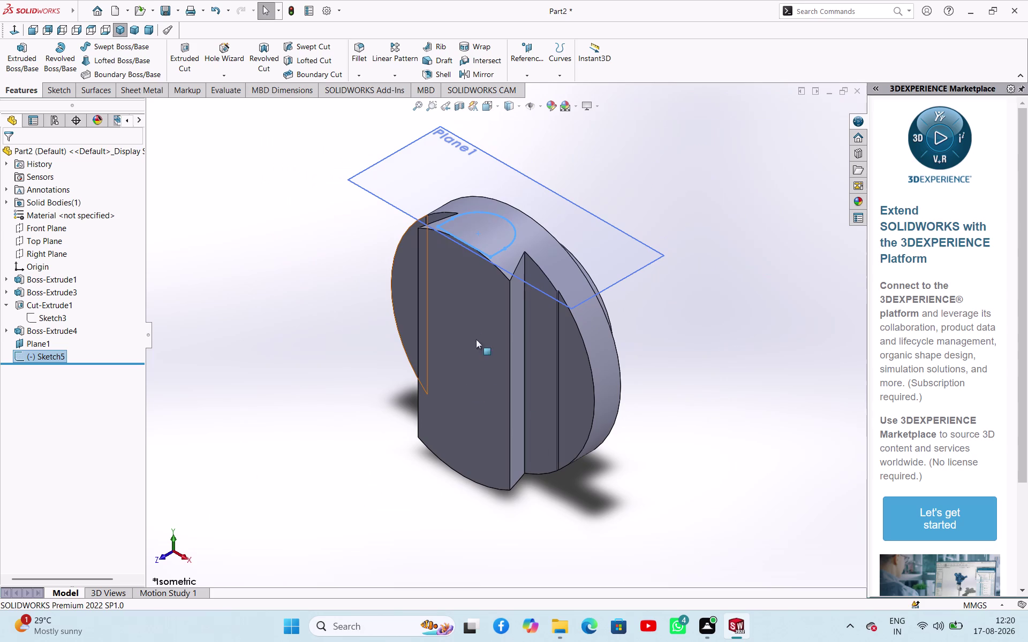
click(360, 395)
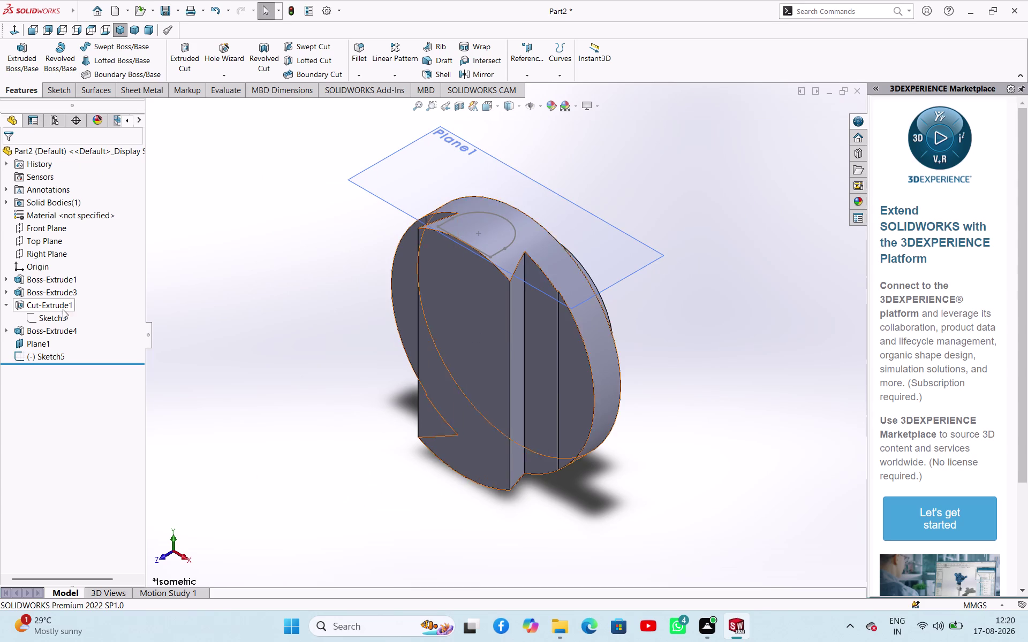
click(57, 353)
click(68, 324)
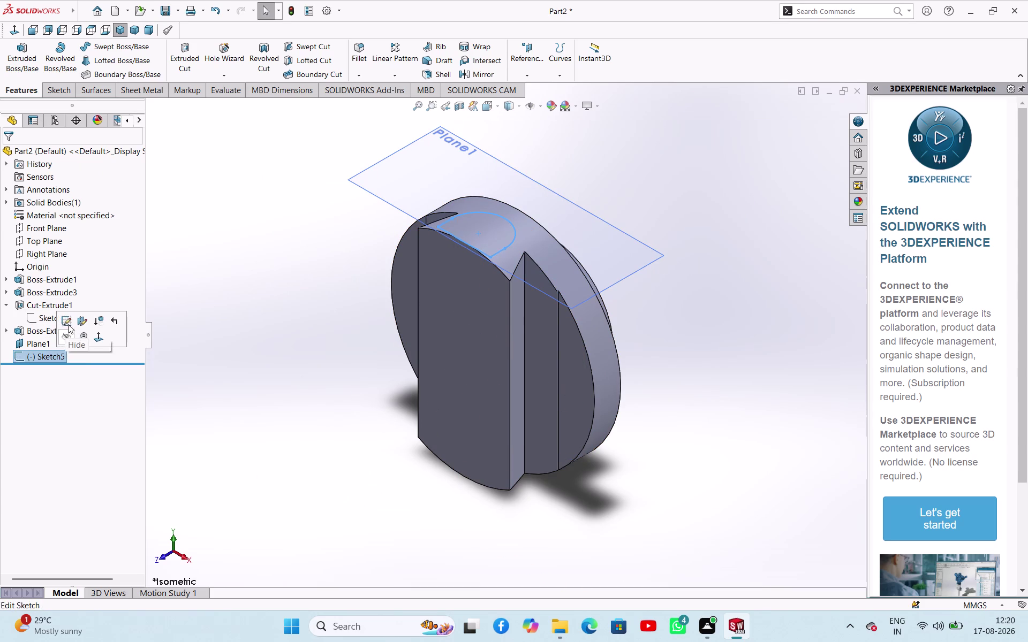
Reopen Sketch5 and select the arch's two sides, curve and bottom line.
click(265, 464)
middle_drag(342, 498, 328, 430)
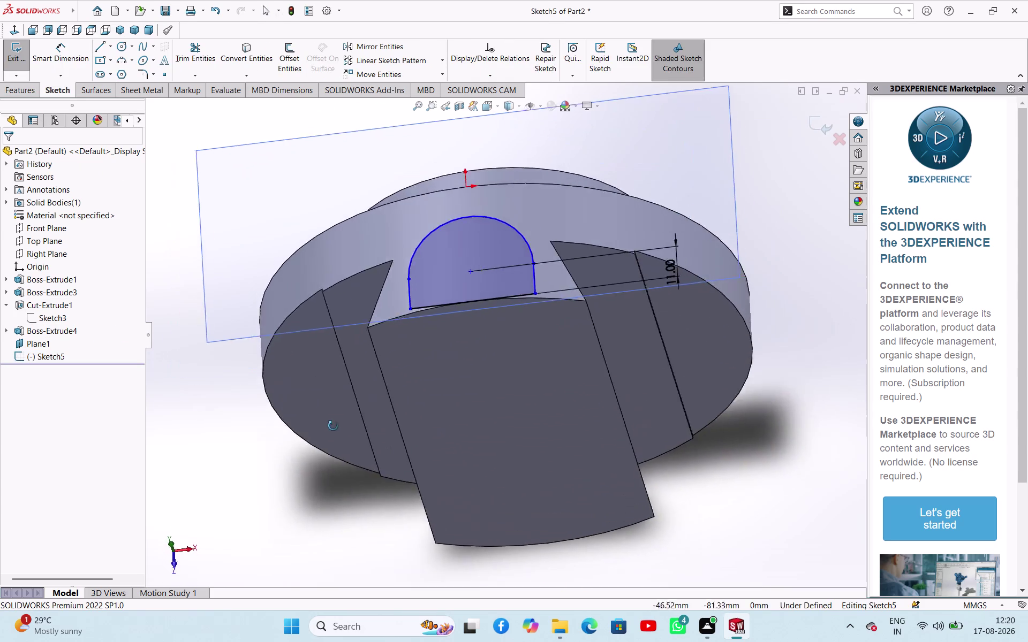
middle_drag(328, 429, 327, 401)
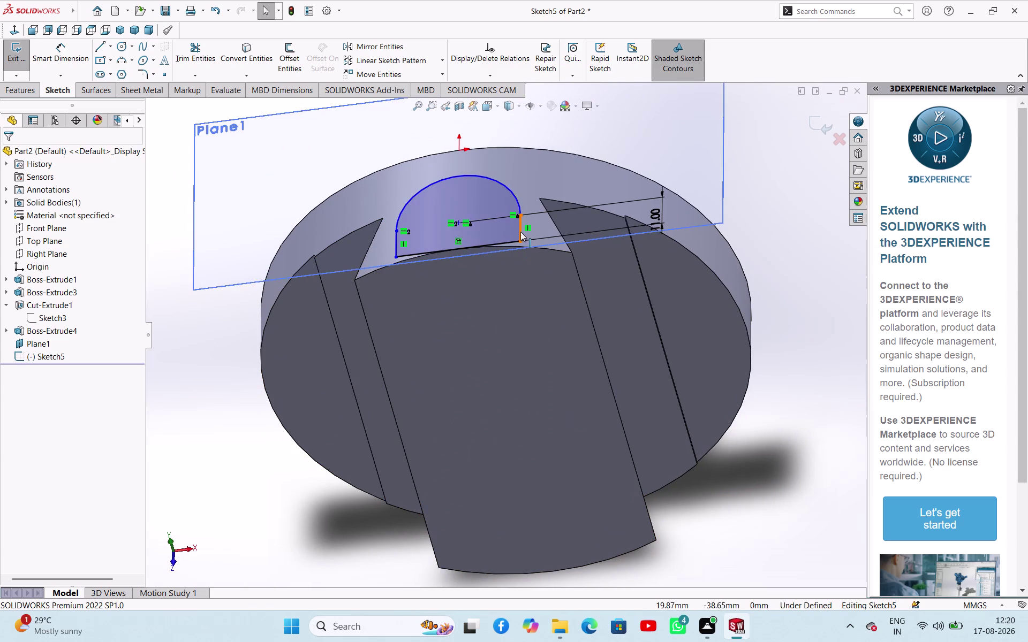
click(520, 231)
click(506, 188)
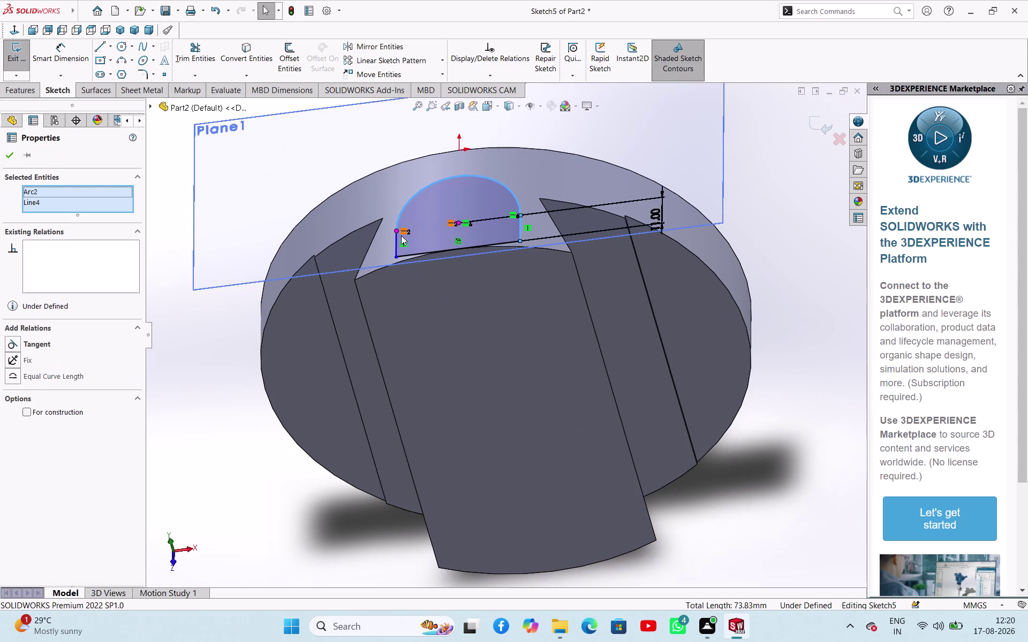
click(394, 244)
click(431, 254)
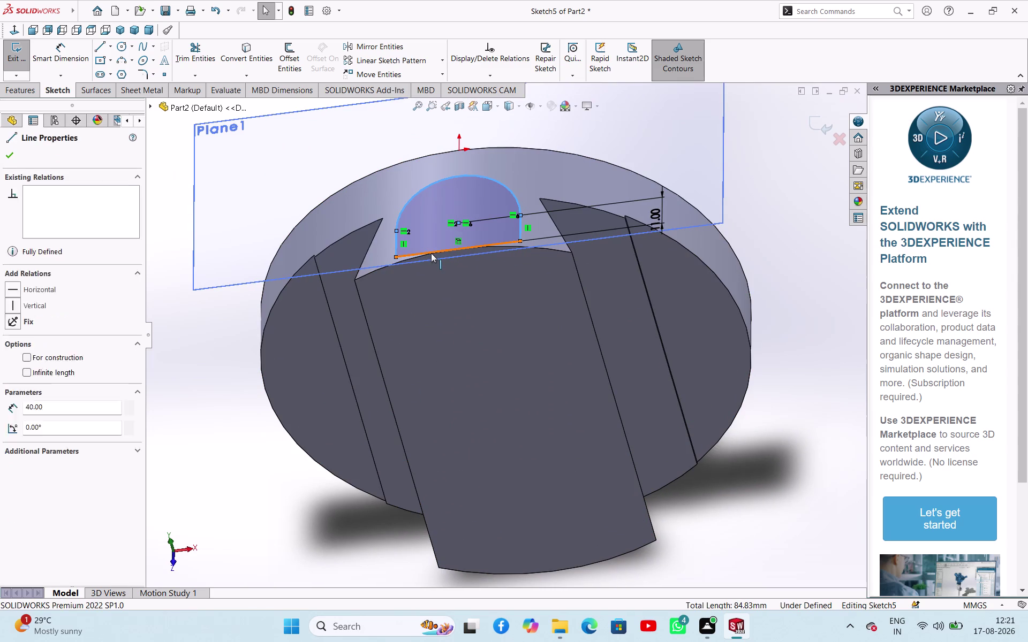
click(380, 47)
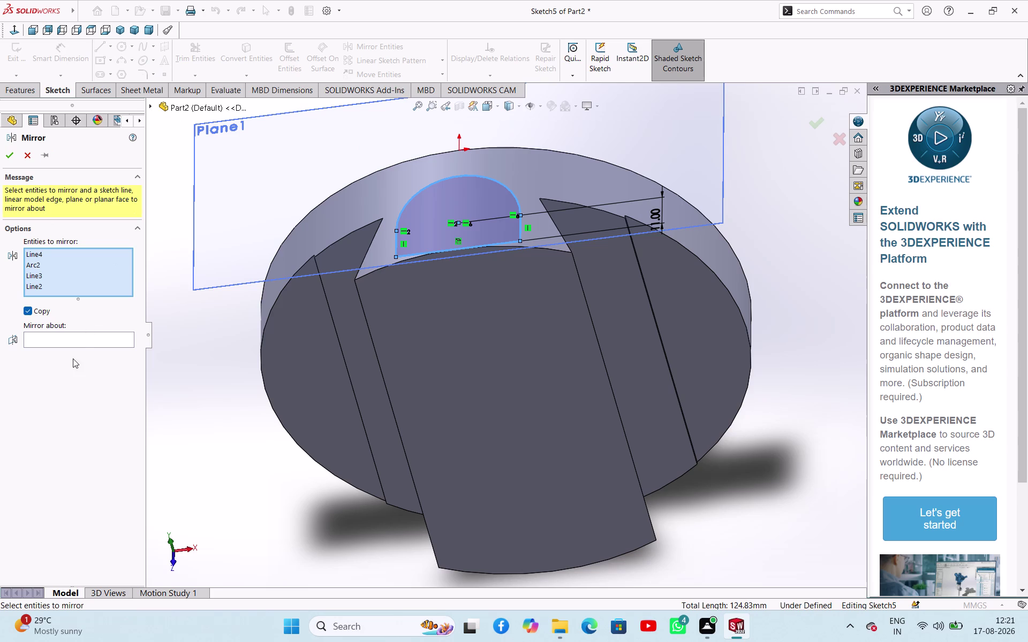
Try picking a mirror reference from the feature tree.
click(81, 344)
click(99, 340)
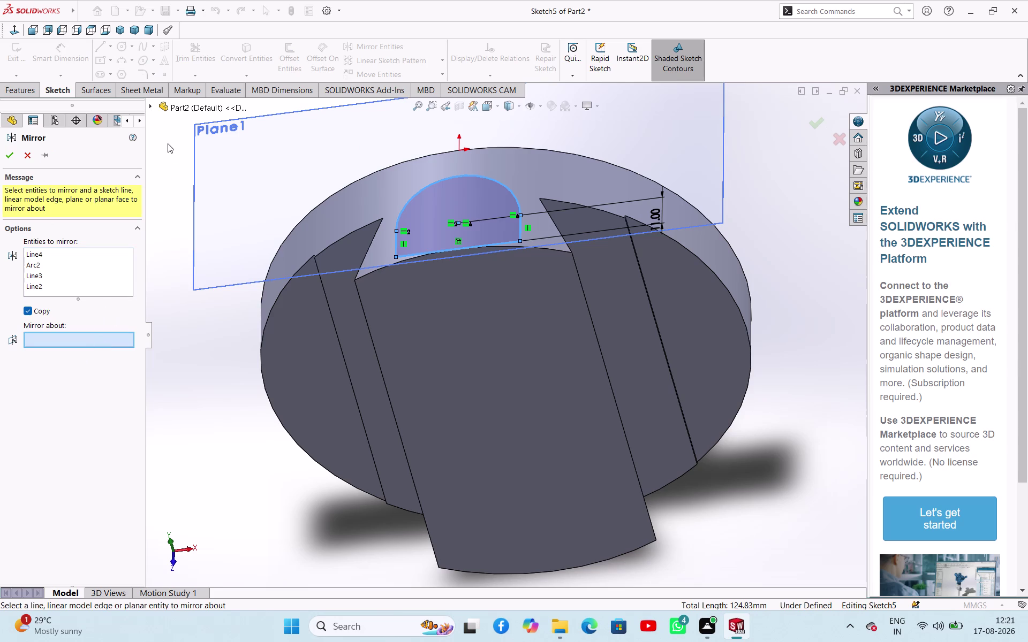
click(150, 106)
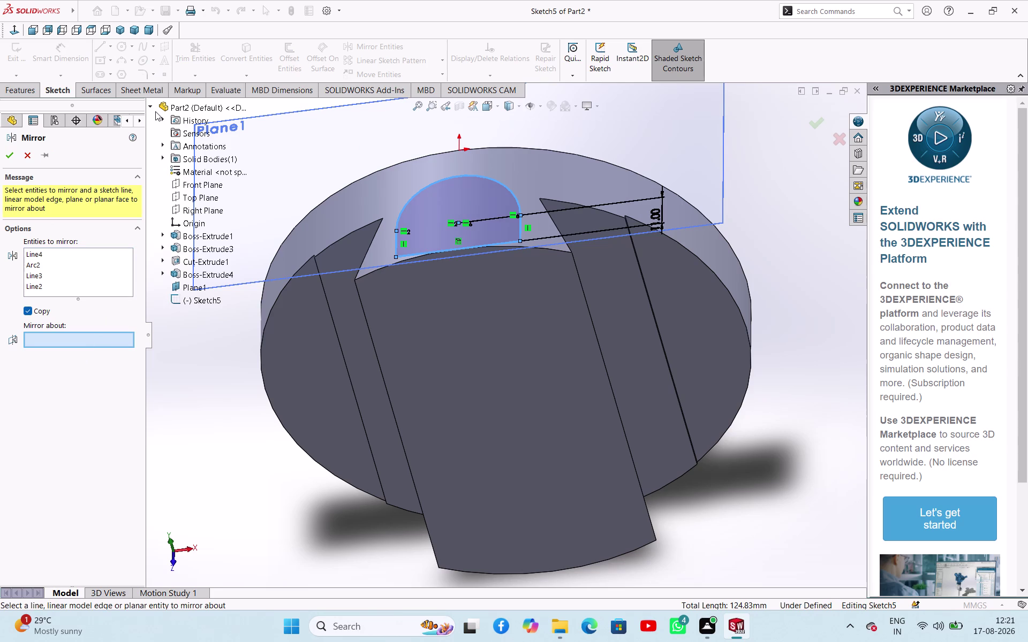
click(190, 196)
scroll(up, 3)
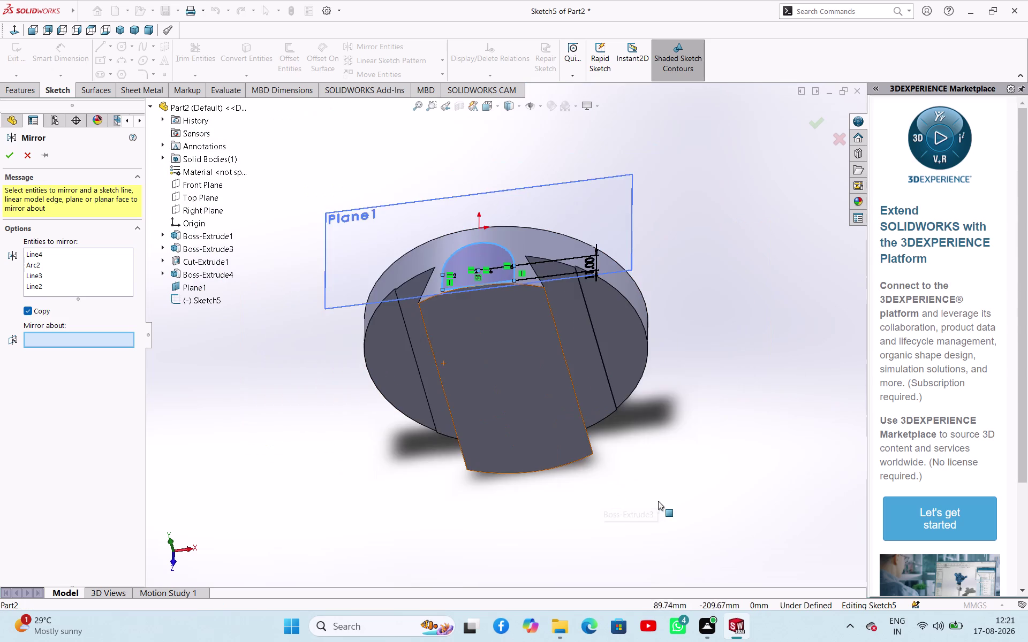
middle_drag(658, 501, 636, 369)
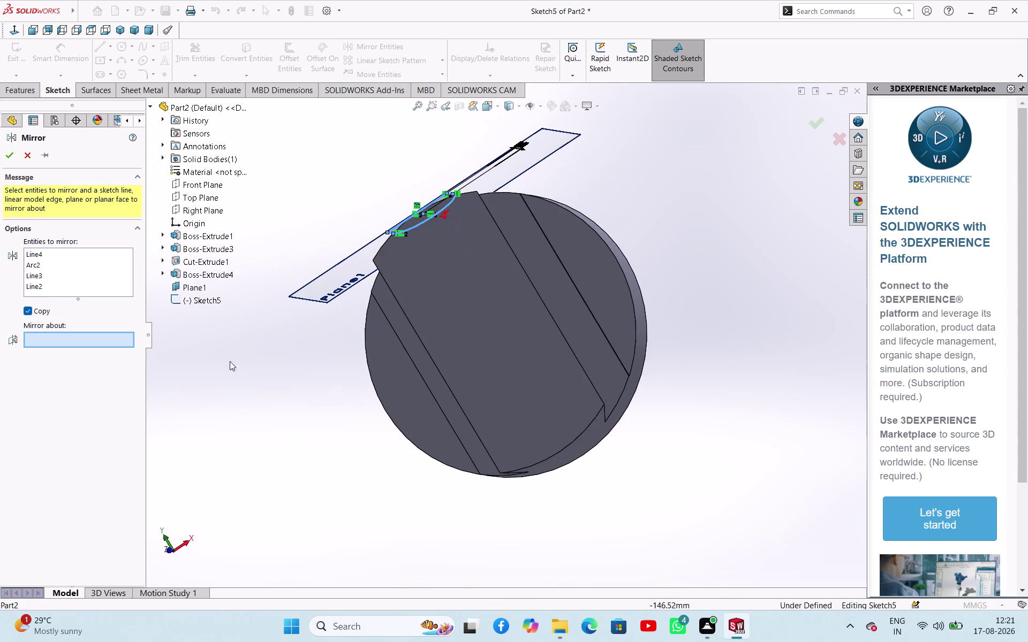
click(200, 202)
click(49, 344)
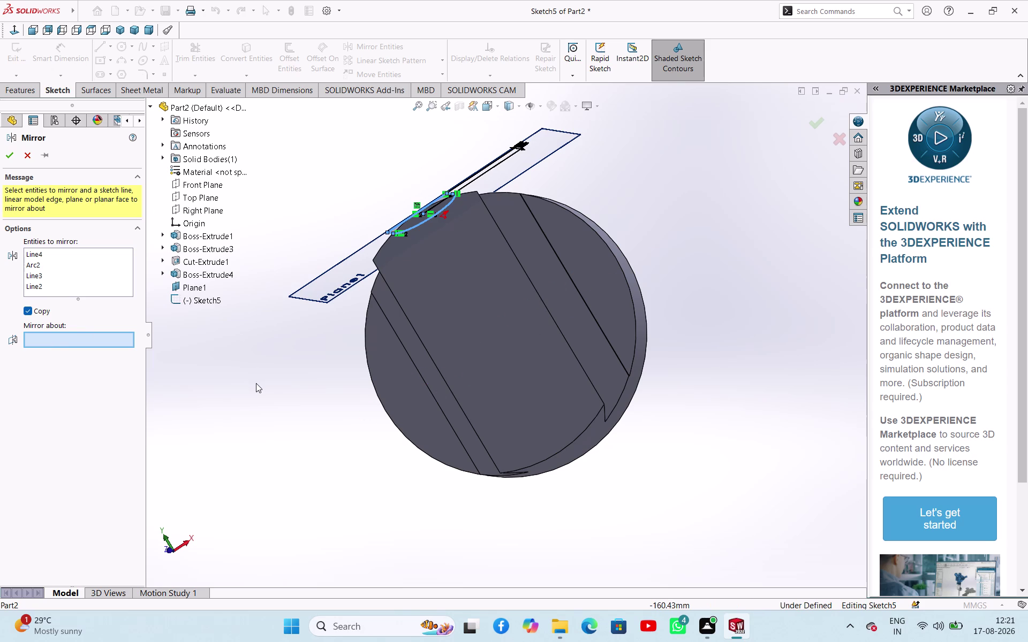
Undo the mirror attempts and cancel the Mirror command.
key(ctrl+z)
key(ctrl+z)
key(ctrl+z)
key(ctrl+z)
key(ctrl+z)
key(ctrl+z)
key(ctrl+z)
click(22, 160)
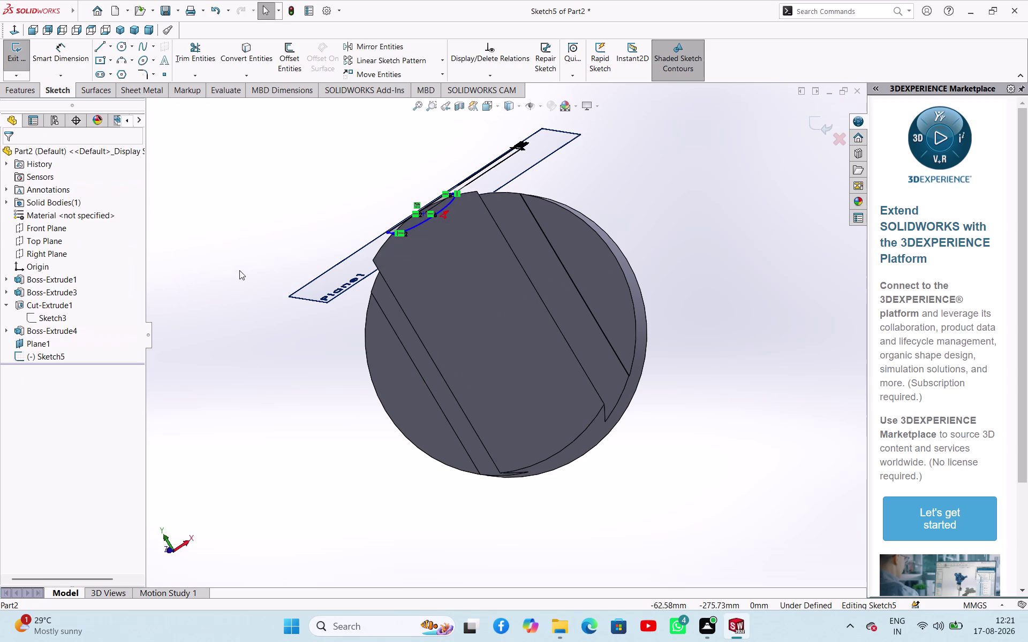
Undo the sketch edits to discard Sketch5 and its arch profile.
key(ctrl+z)
key(ctrl+z)
key(ctrl+z)
key(ctrl+z)
key(ctrl+z)
key(ctrl+z)
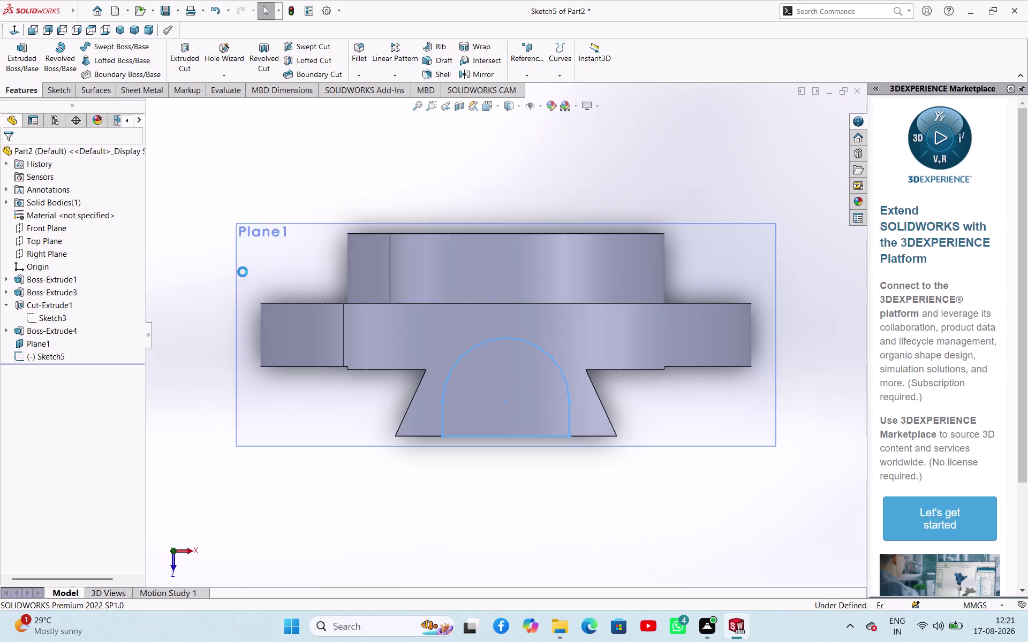
key(ctrl+z)
key(ctrl+z)
key(ctrl+z)
key(ctrl+z)
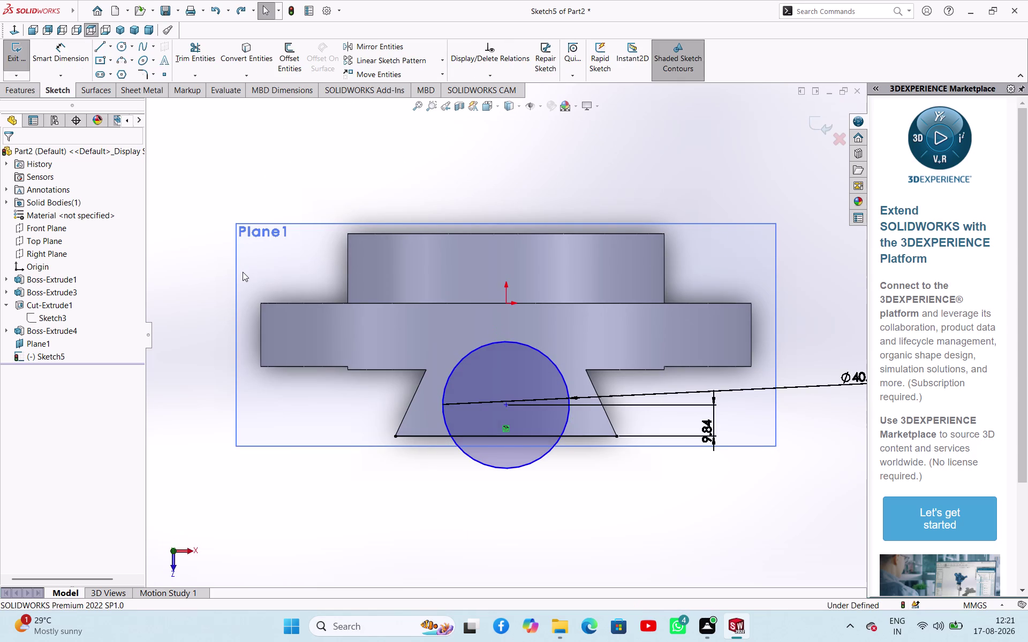
key(ctrl+z)
key(ctrl+z)
key(ctrl+z)
key(ctrl+z)
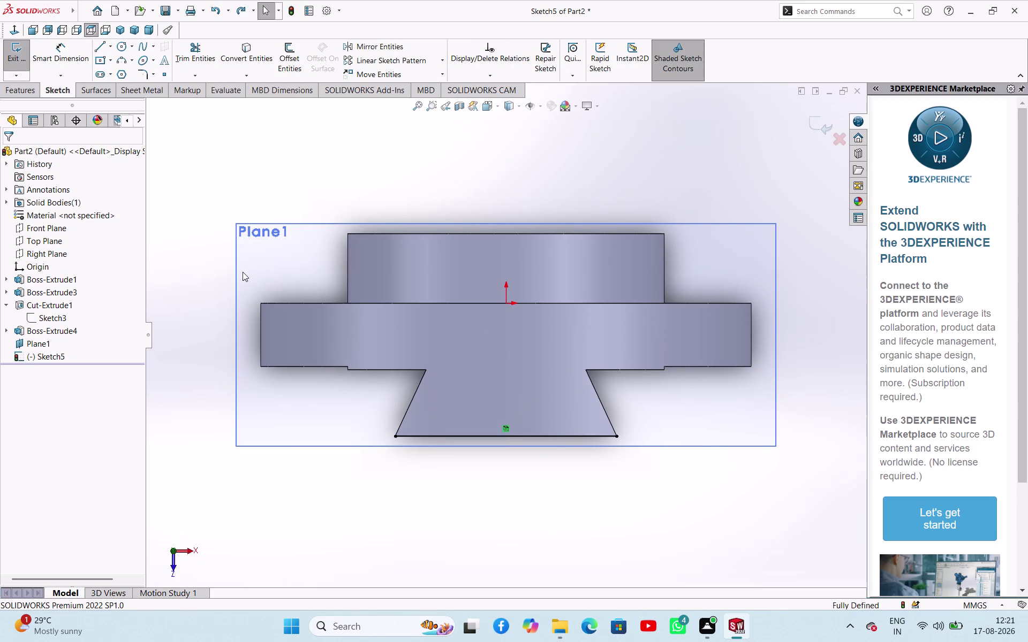
key(ctrl+z)
key(ctrl+z)
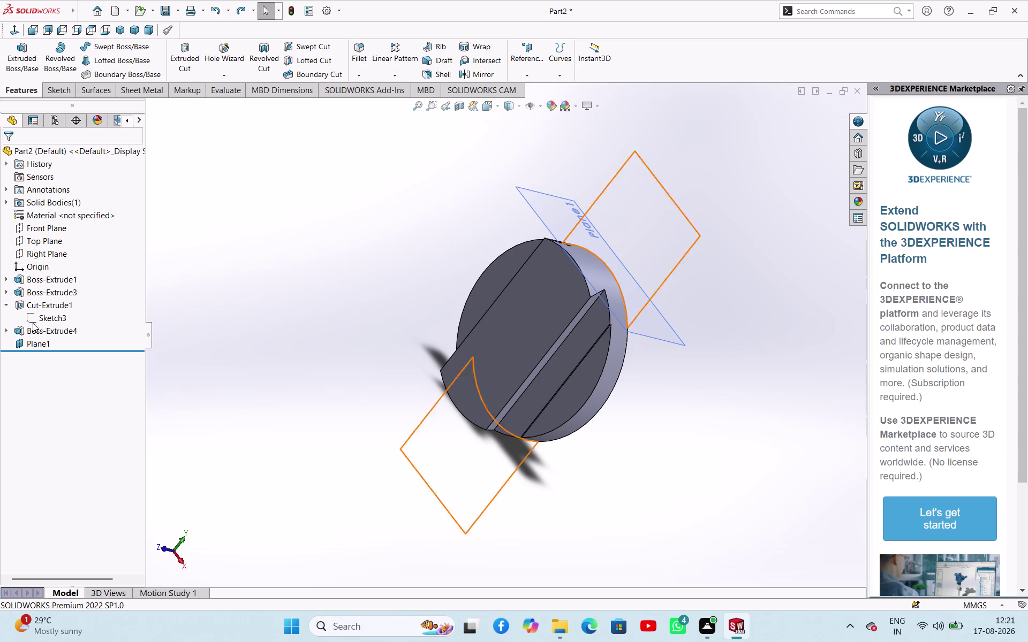
Reopen Plane1's definition and select its offset distance.
click(40, 339)
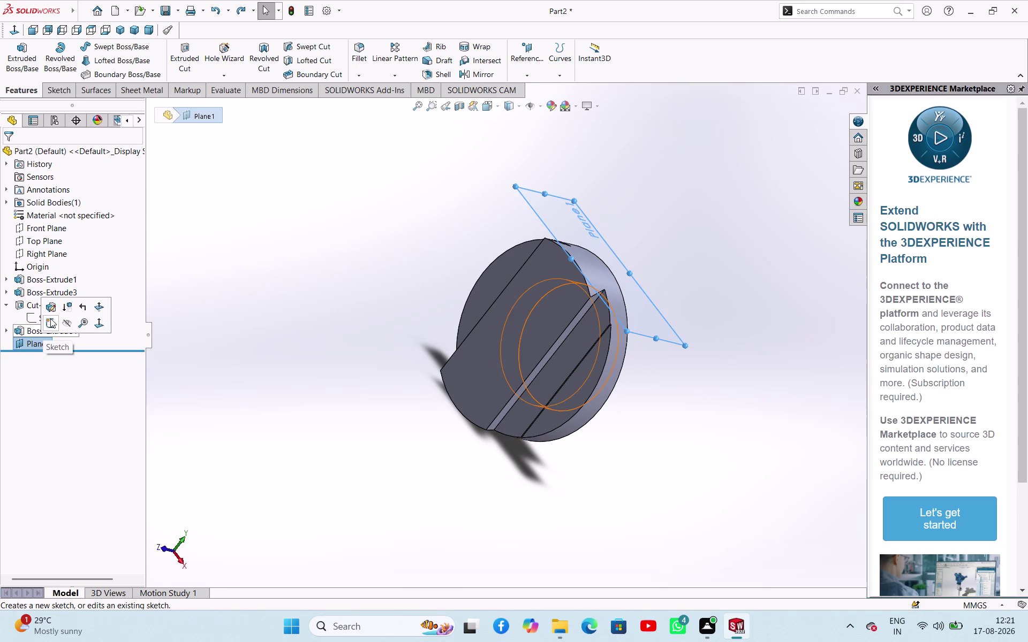
click(53, 312)
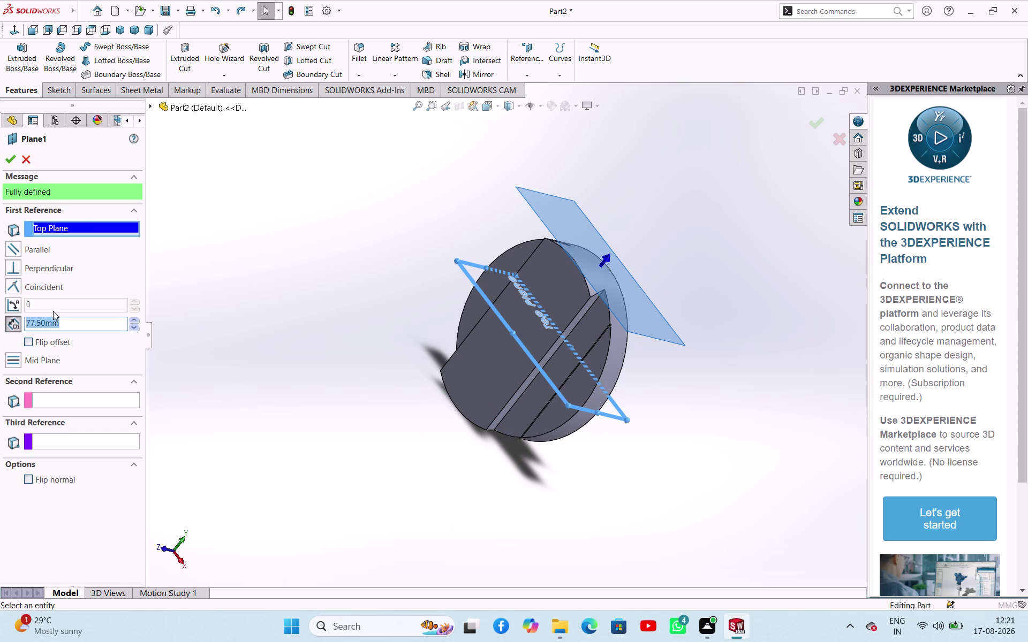
click(73, 324)
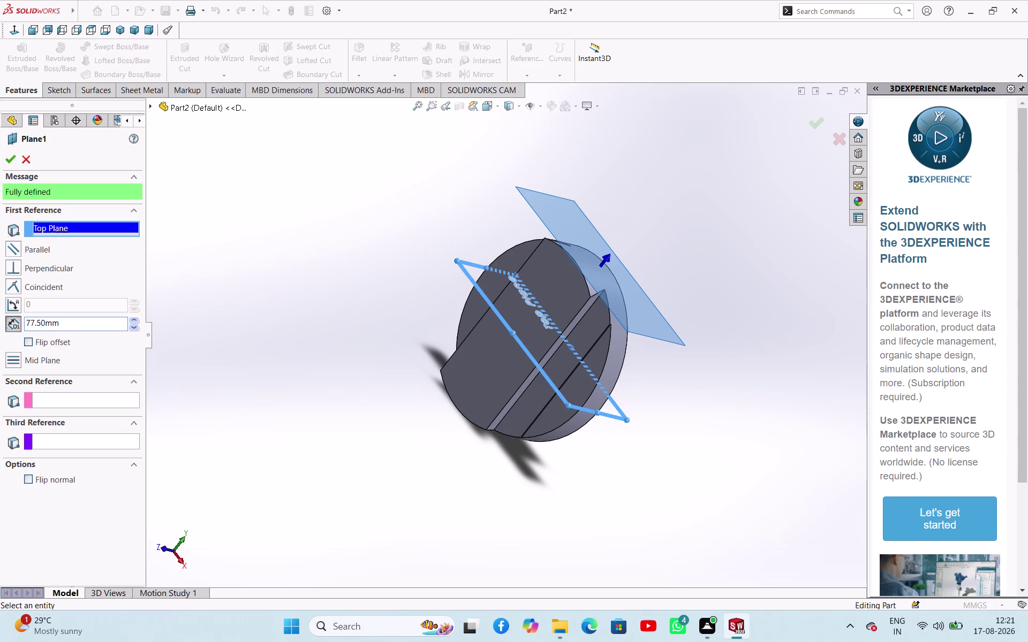
click(27, 321)
key(minus)
key(Return)
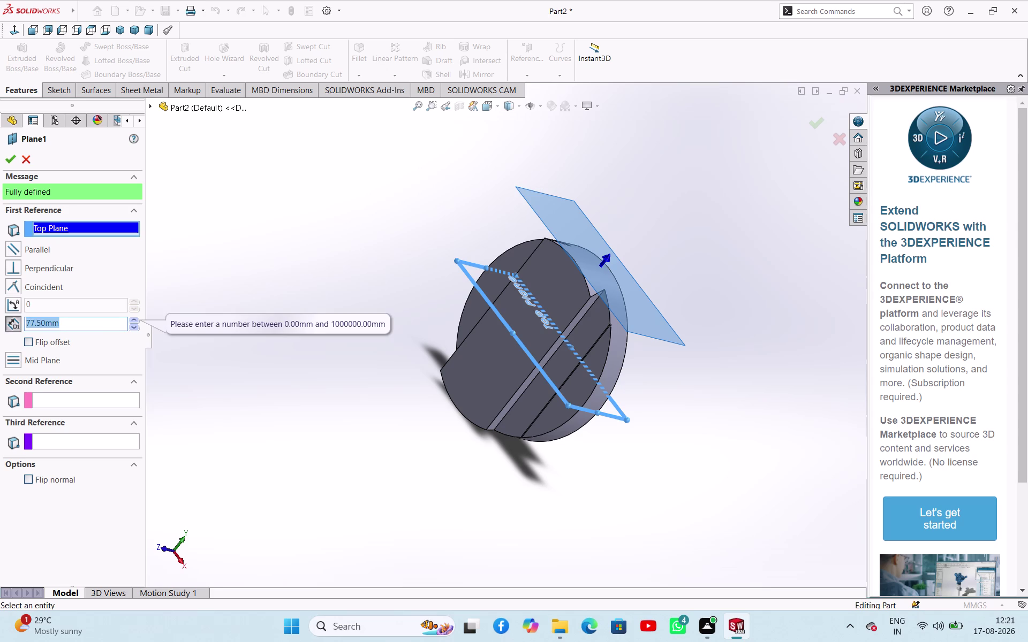
Edit the offset field, then close Plane1, leaving it at 77.5 mm.
click(97, 327)
key(Left)
key(Left)
key(Left)
key(Left)
key(Left)
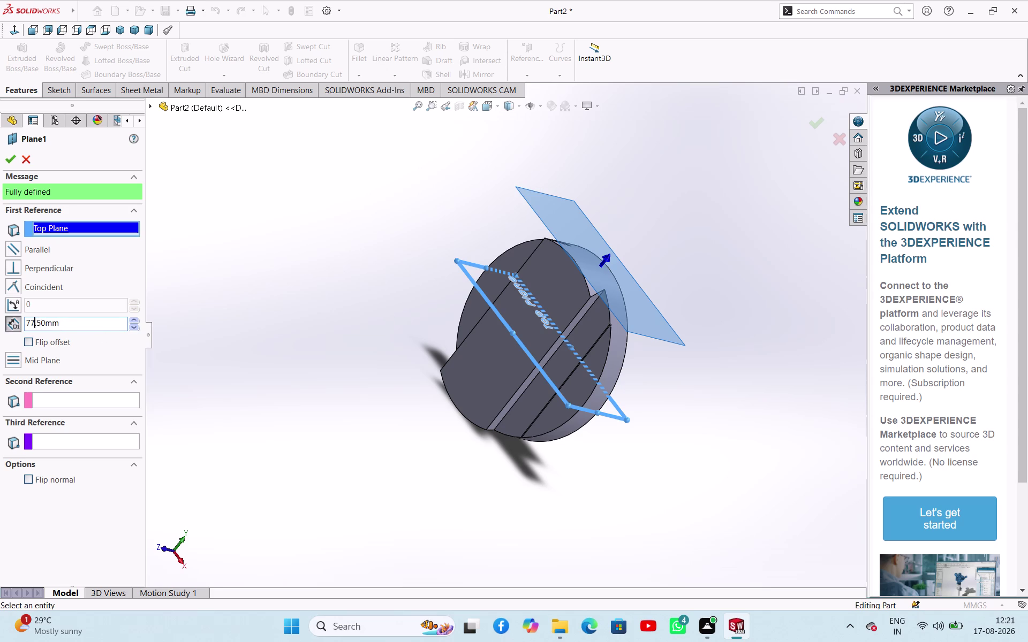
key(Left)
key(Left)
key(minus)
key(Return)
key(Return)
key(Return)
key(Return)
key(Return)
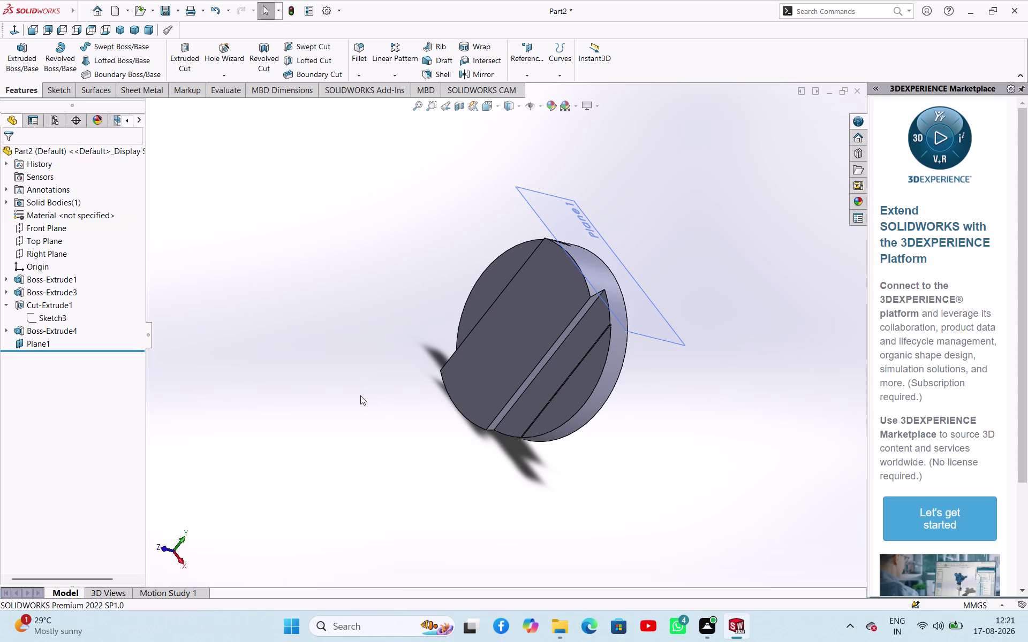
Start a new sketch on Plane1 from the feature tree.
click(318, 348)
click(45, 345)
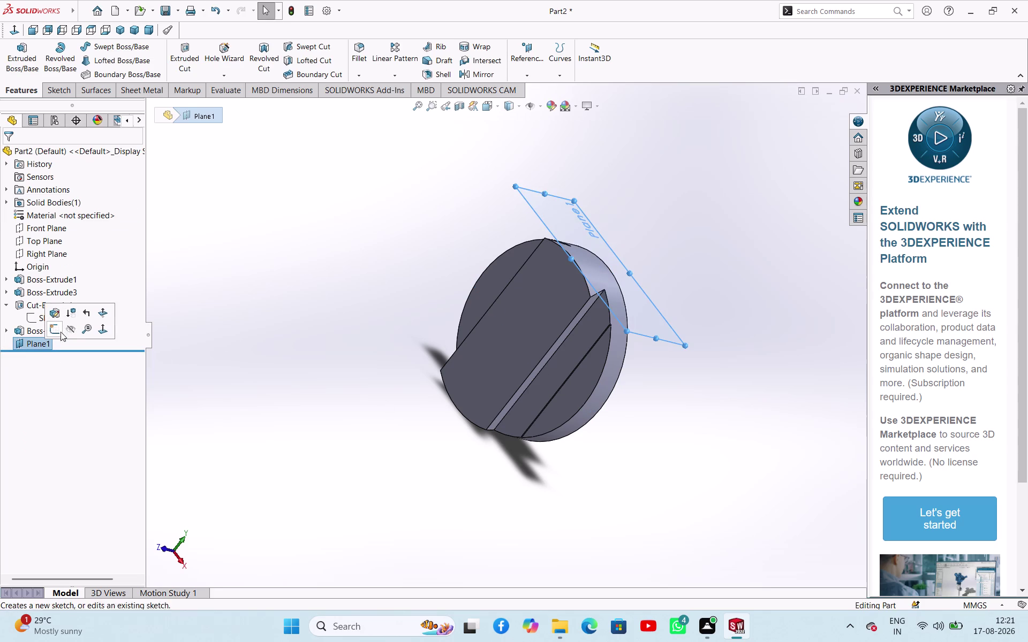
click(60, 325)
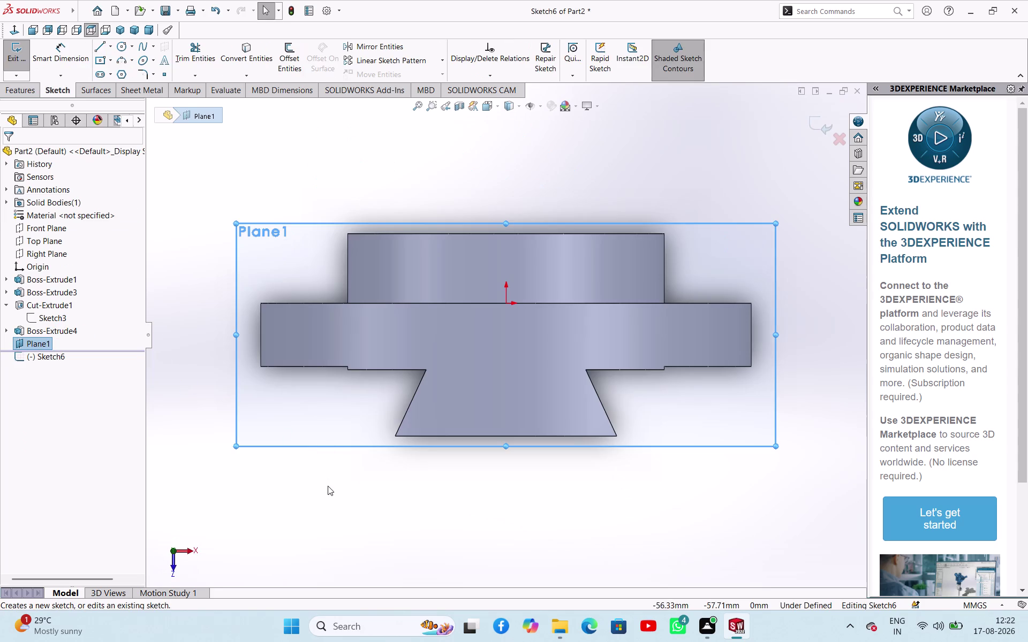
click(328, 486)
Orbit the disc part to inspect it from several sides.
middle_drag(377, 514, 385, 337)
scroll(up, 3)
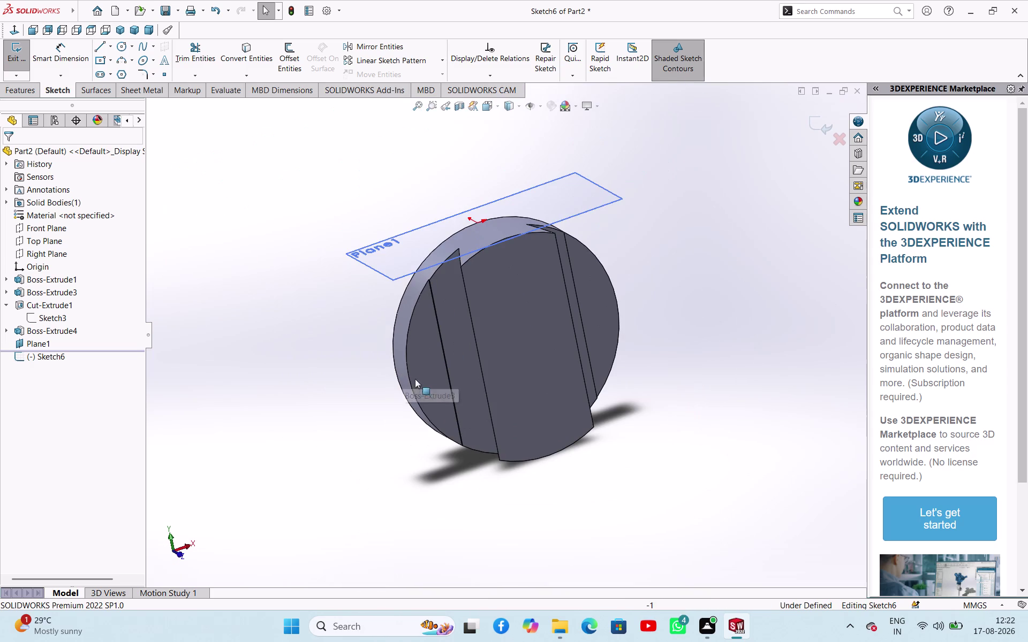
click(124, 31)
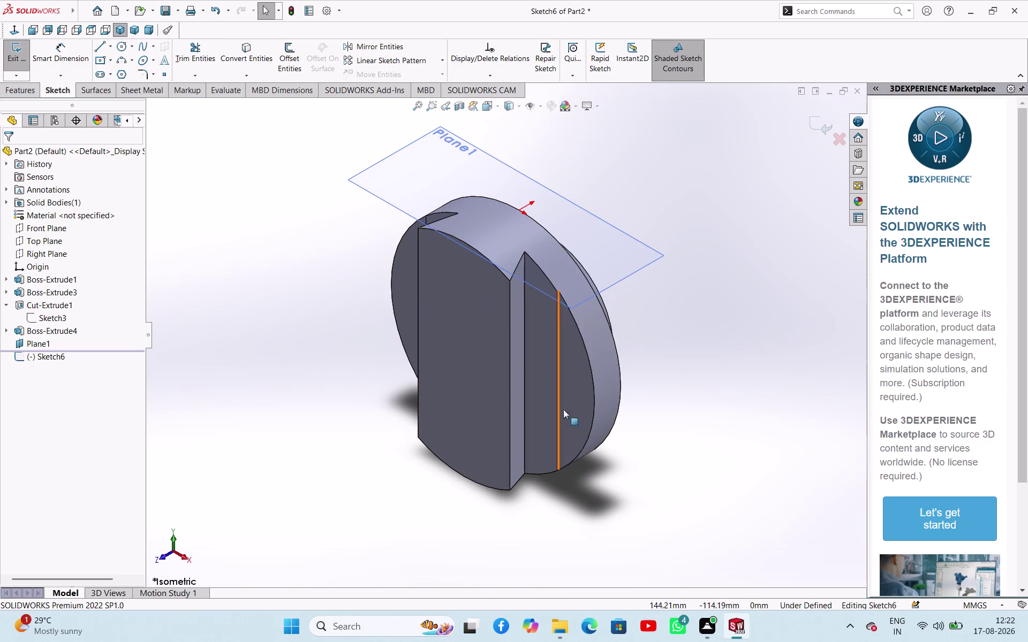
middle_drag(627, 477, 611, 328)
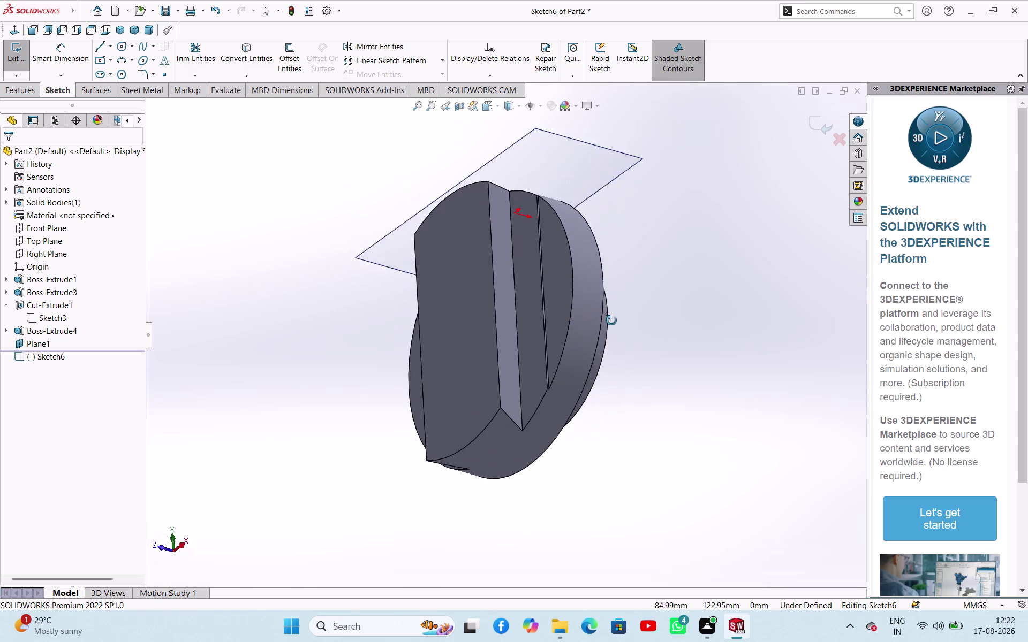
middle_drag(612, 327, 718, 224)
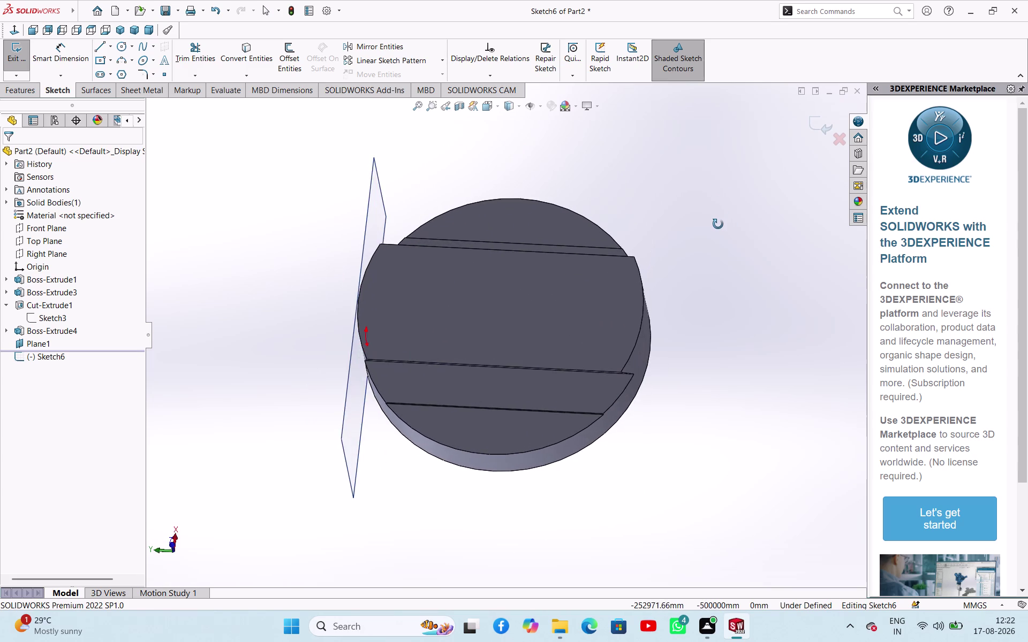
middle_drag(718, 224, 642, 370)
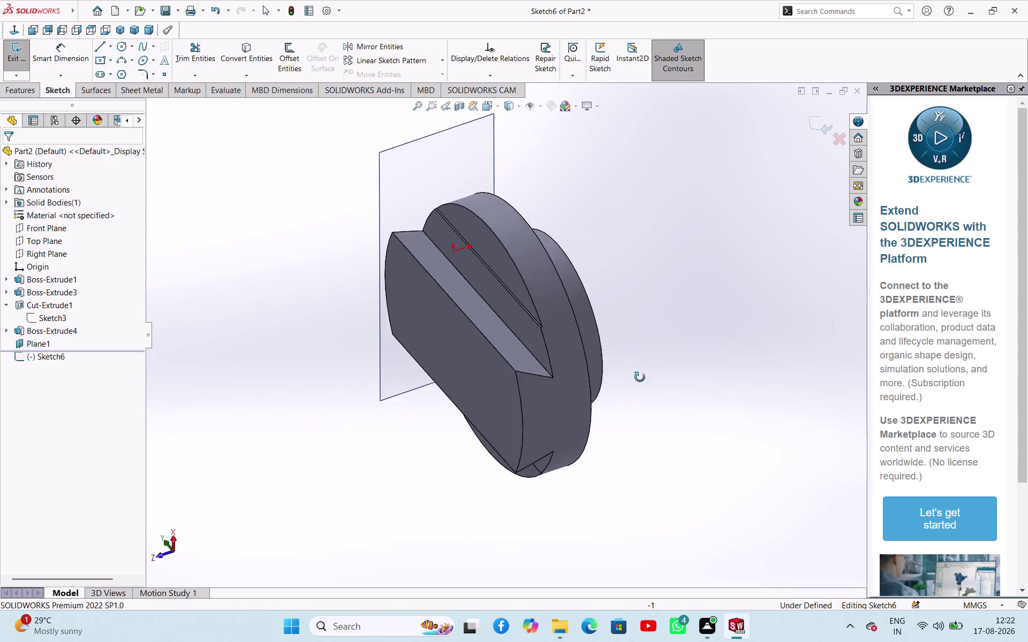
middle_drag(641, 369, 712, 501)
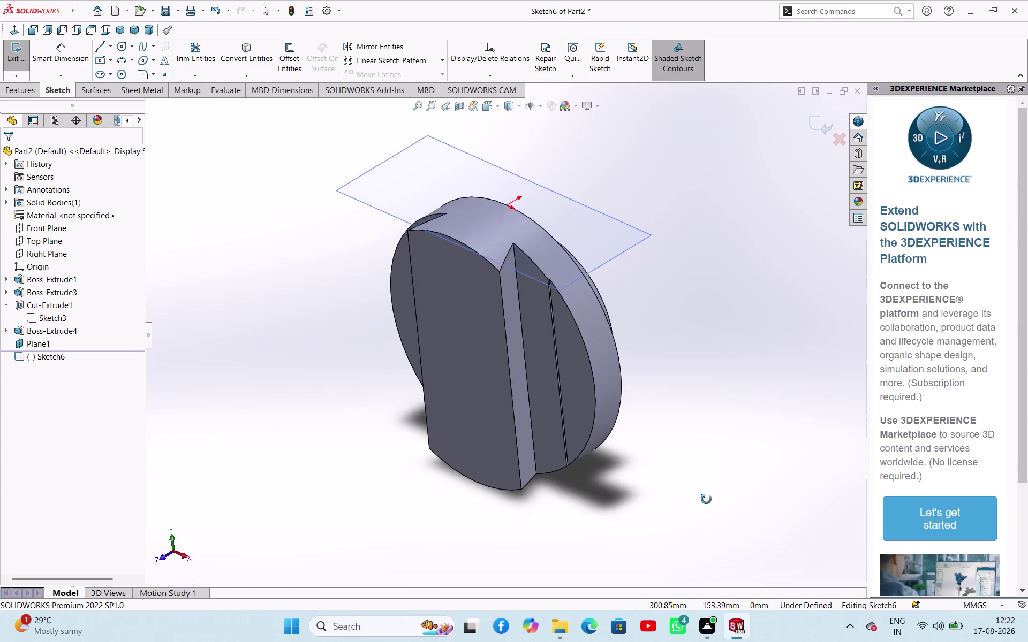
middle_drag(712, 501, 730, 492)
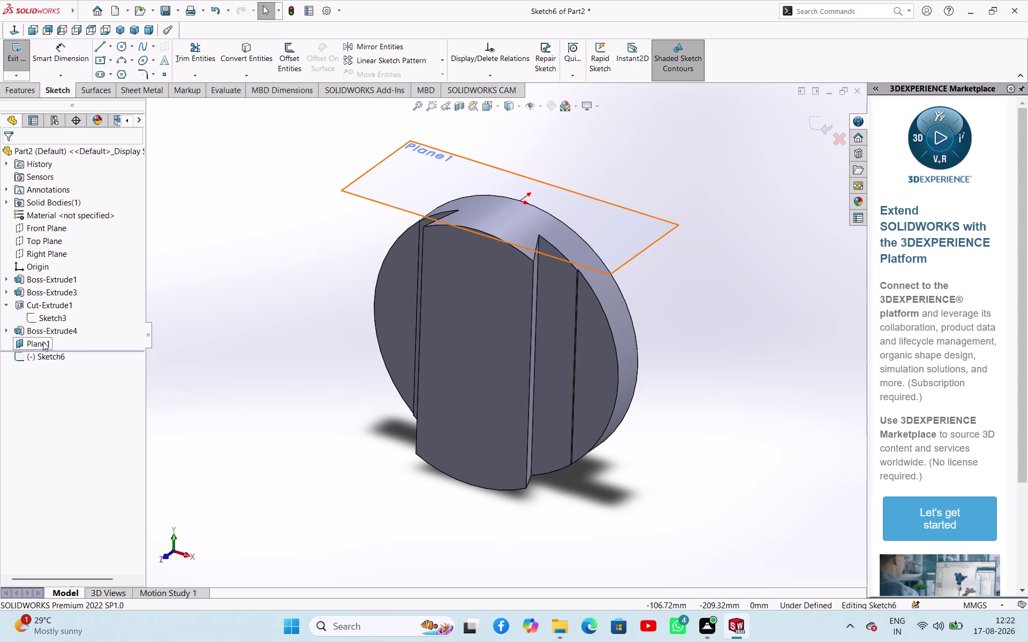
Exit and discard the empty Sketch6.
right_click(43, 342)
click(269, 355)
click(15, 47)
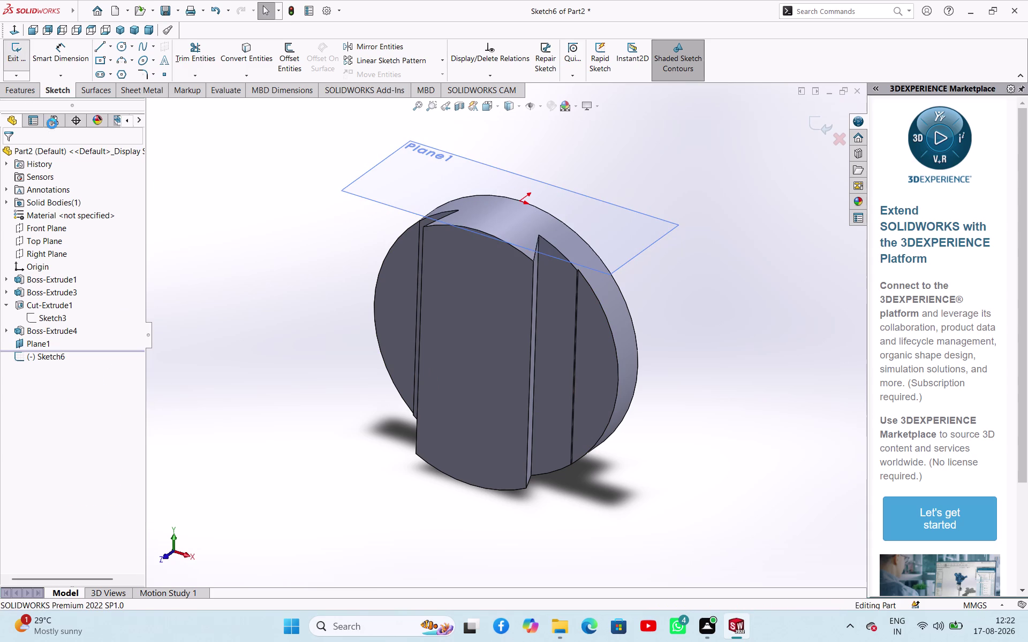
Delete Plane1, confirming the deletion, and begin a new reference plane.
right_click(46, 342)
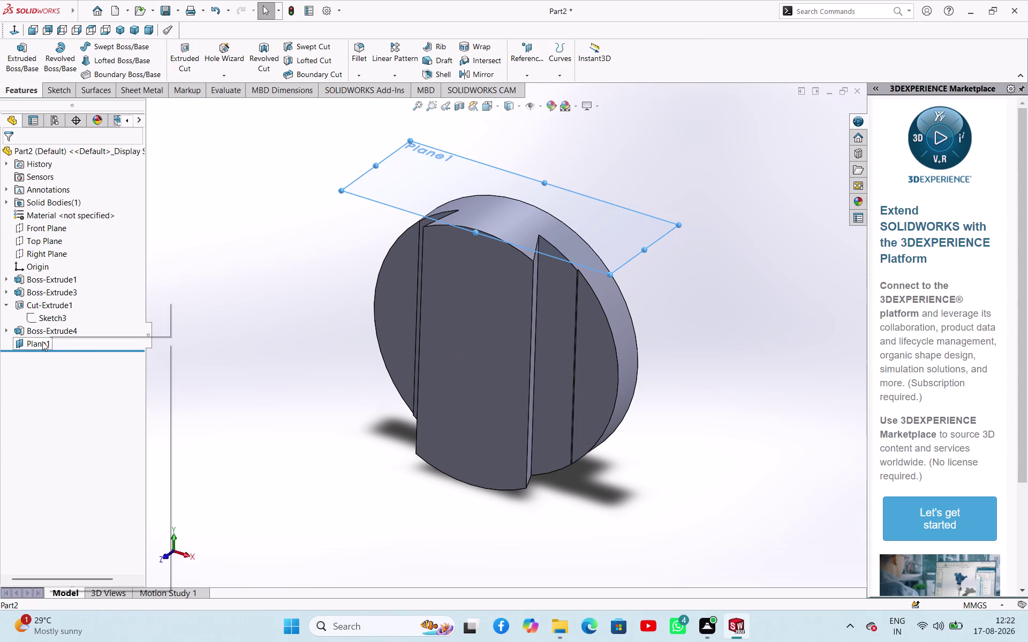
click(95, 449)
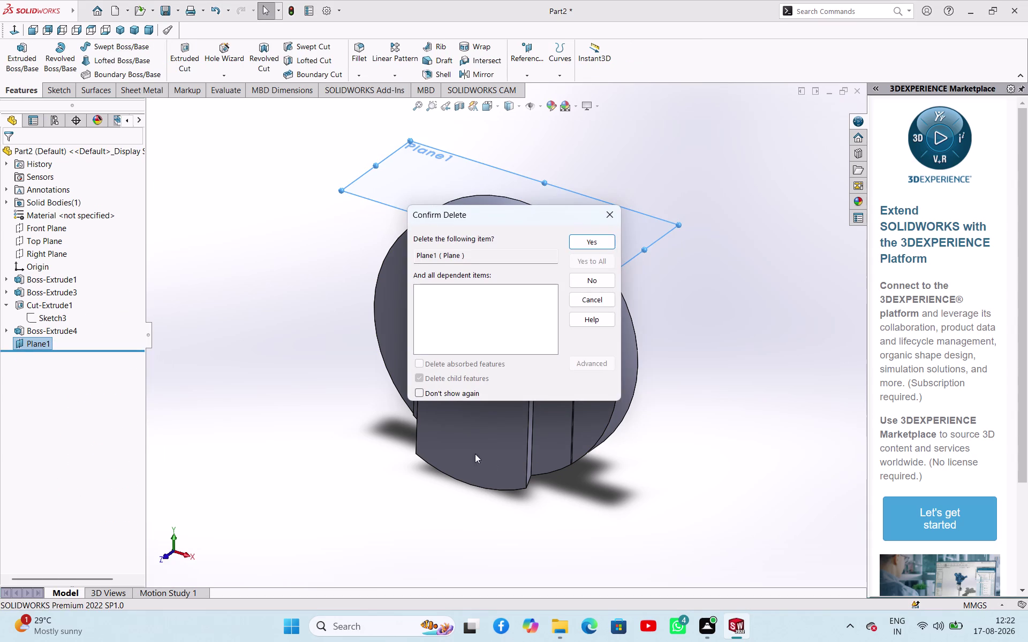
click(572, 242)
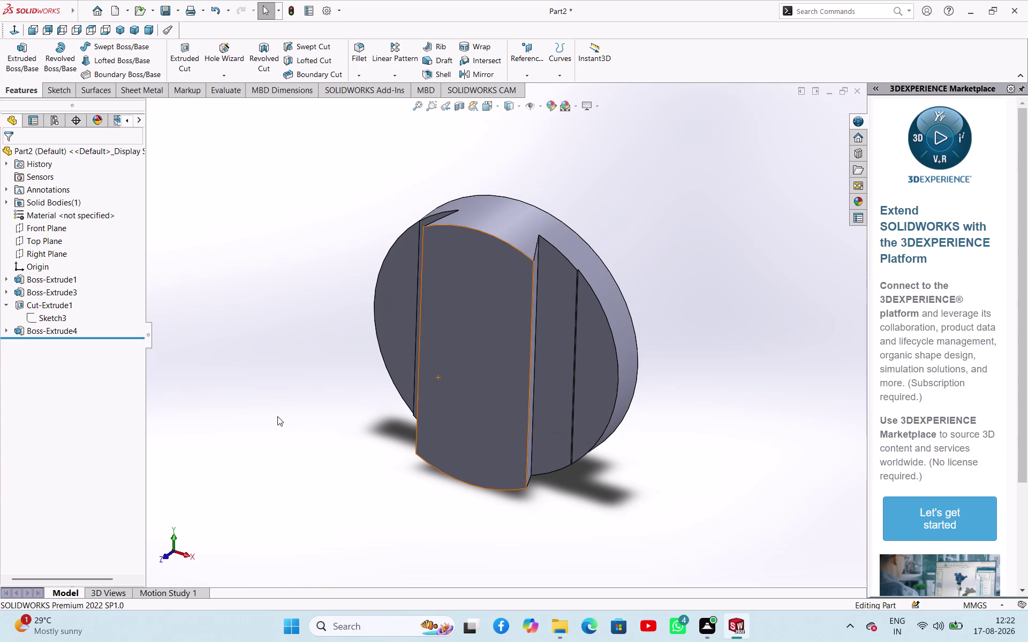
click(277, 416)
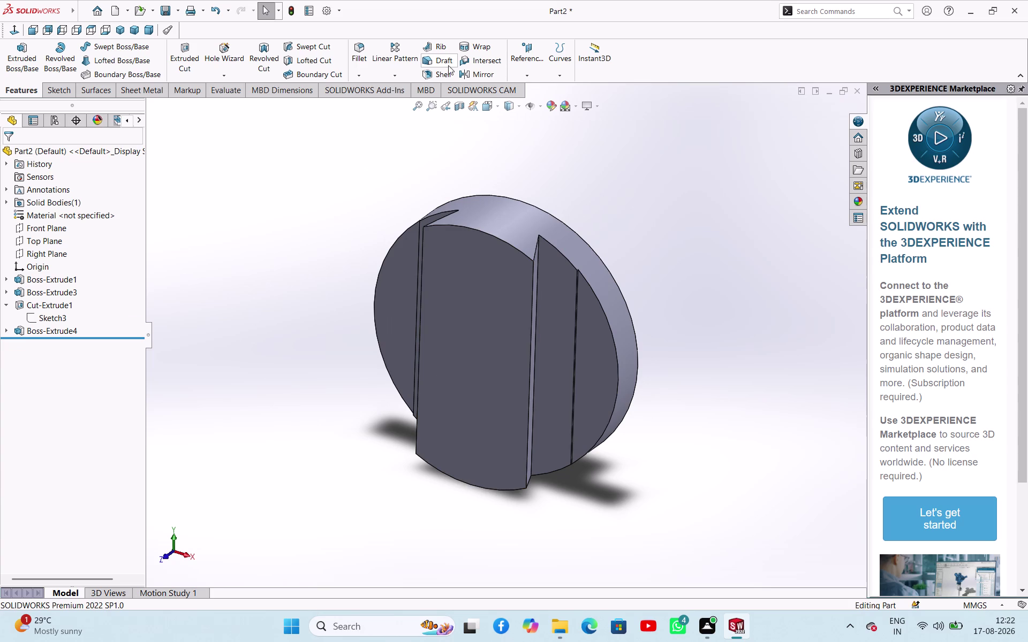
click(520, 61)
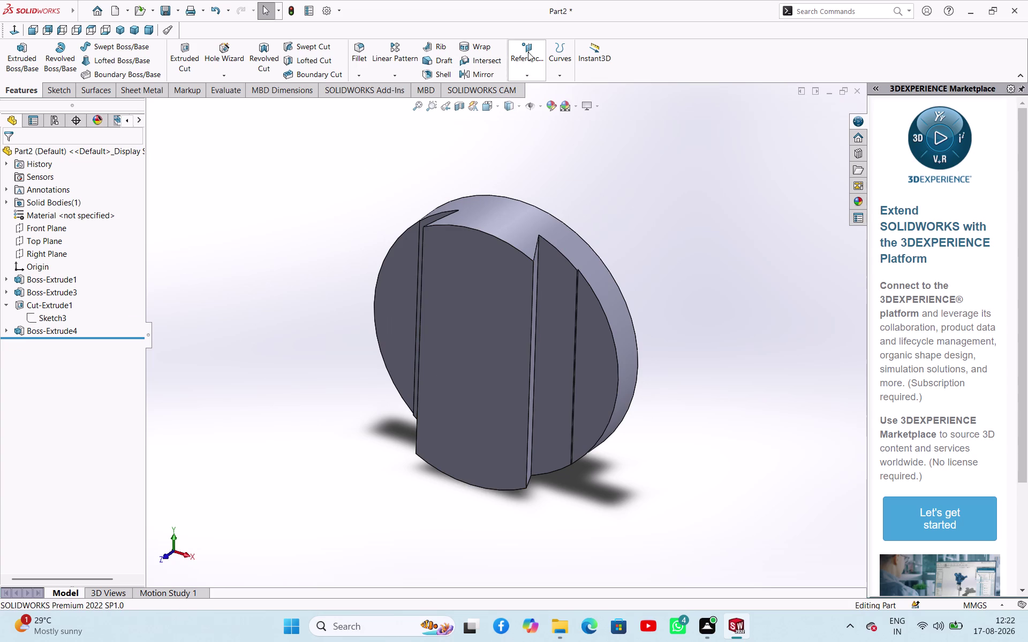
click(528, 52)
Create Plane2 offset 77.5 mm from the Top Plane, flipped below the part.
click(531, 85)
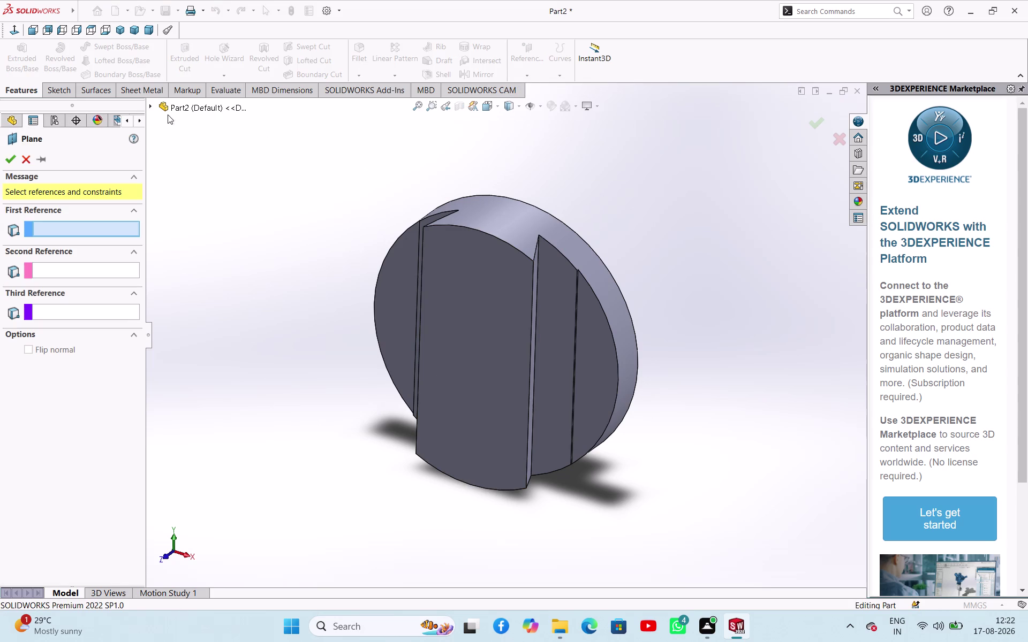
click(151, 104)
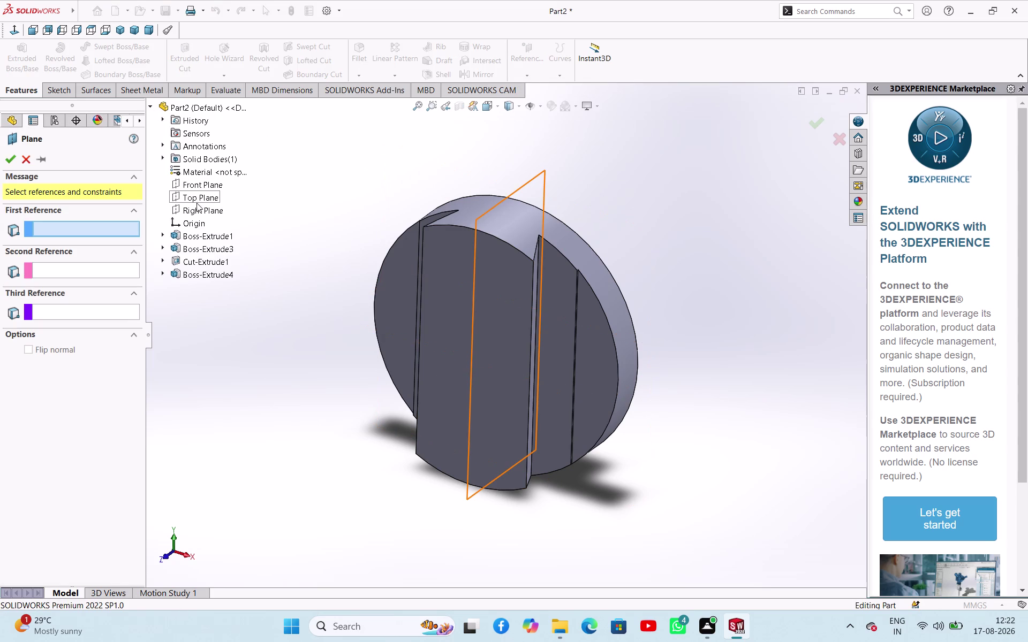
click(194, 194)
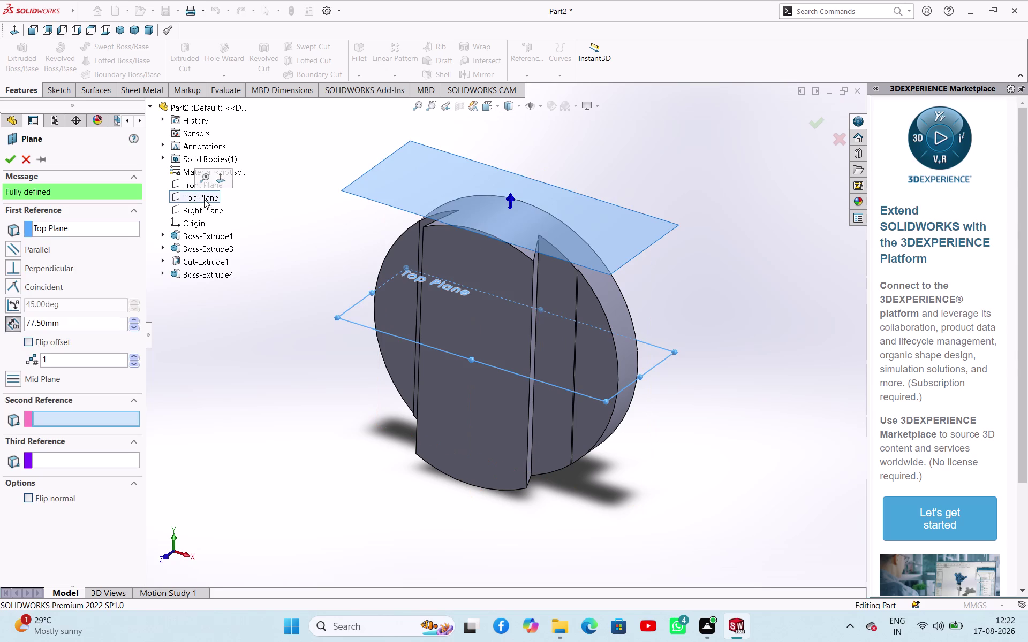
drag(513, 197, 513, 230)
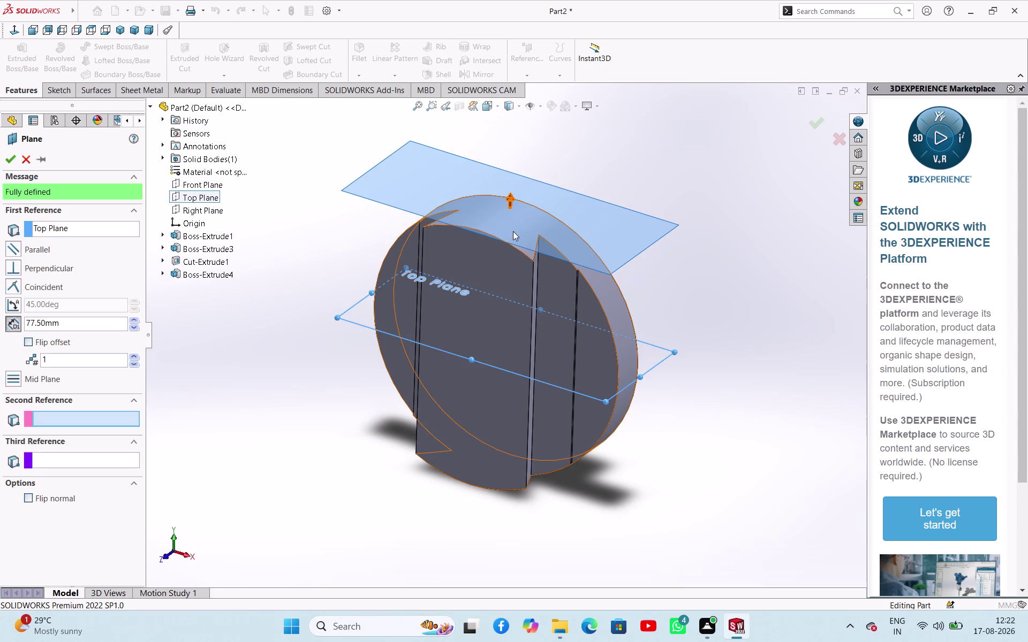
drag(513, 230, 509, 259)
click(28, 343)
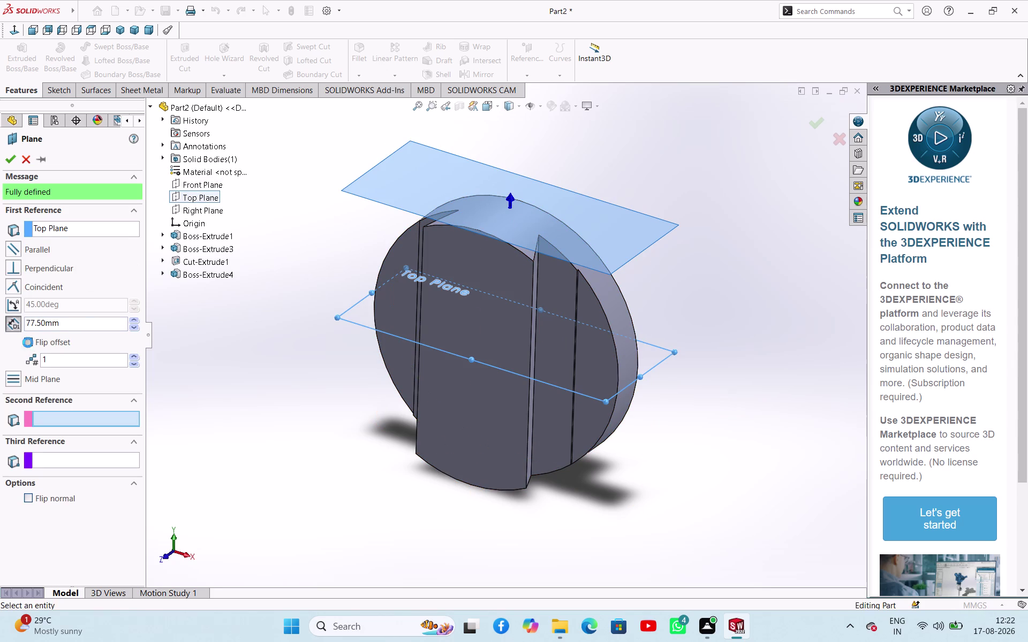
click(14, 160)
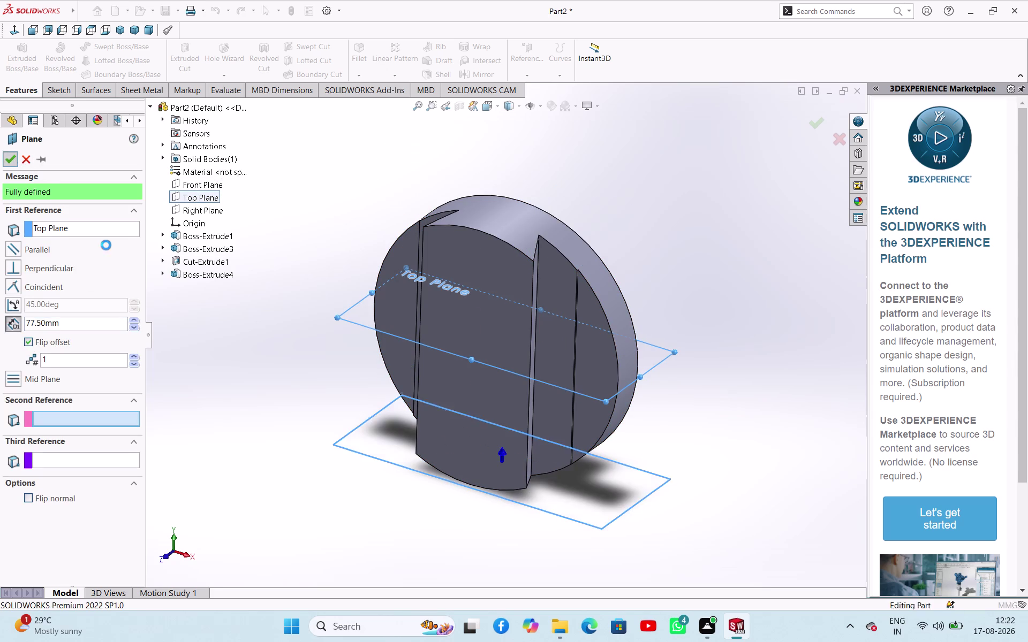
click(194, 330)
click(53, 345)
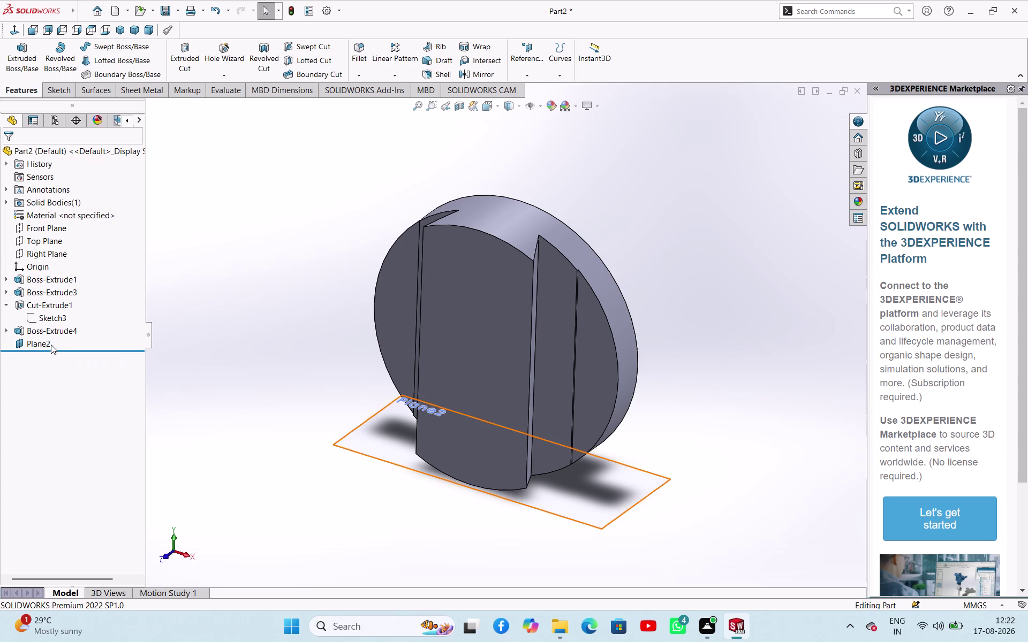
Start a new sketch on Plane2.
click(45, 342)
click(60, 324)
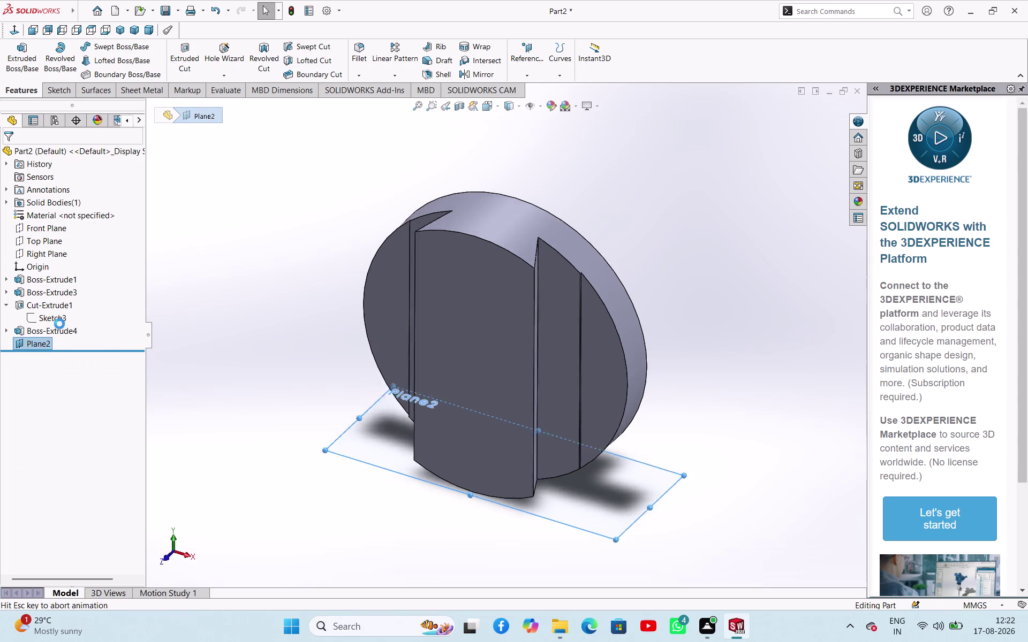
click(289, 487)
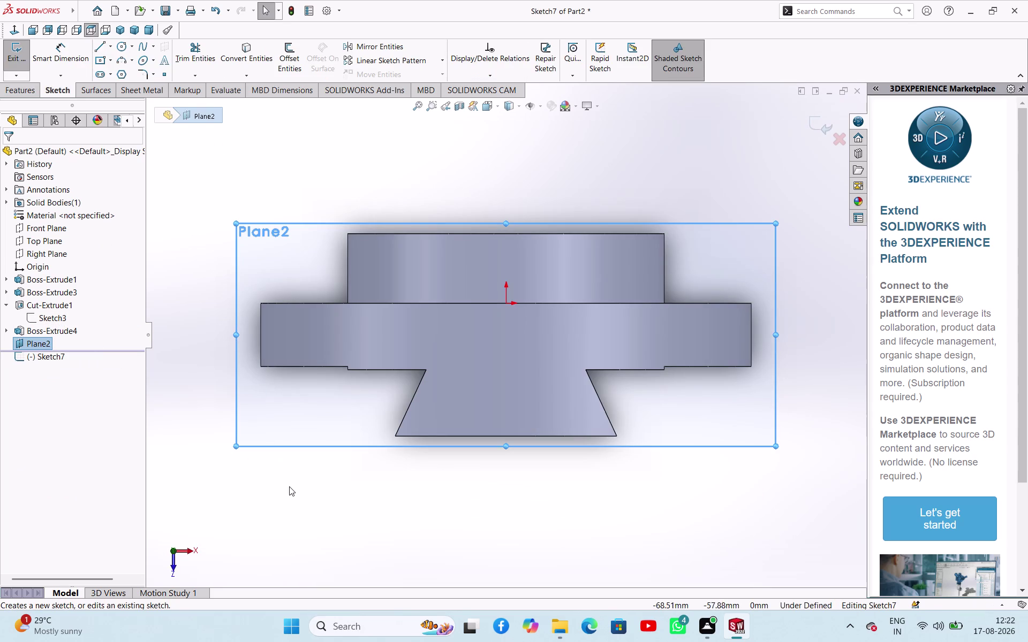
View the sketch plane face-on and draw a circle on the vertical axis.
middle_drag(409, 465, 400, 427)
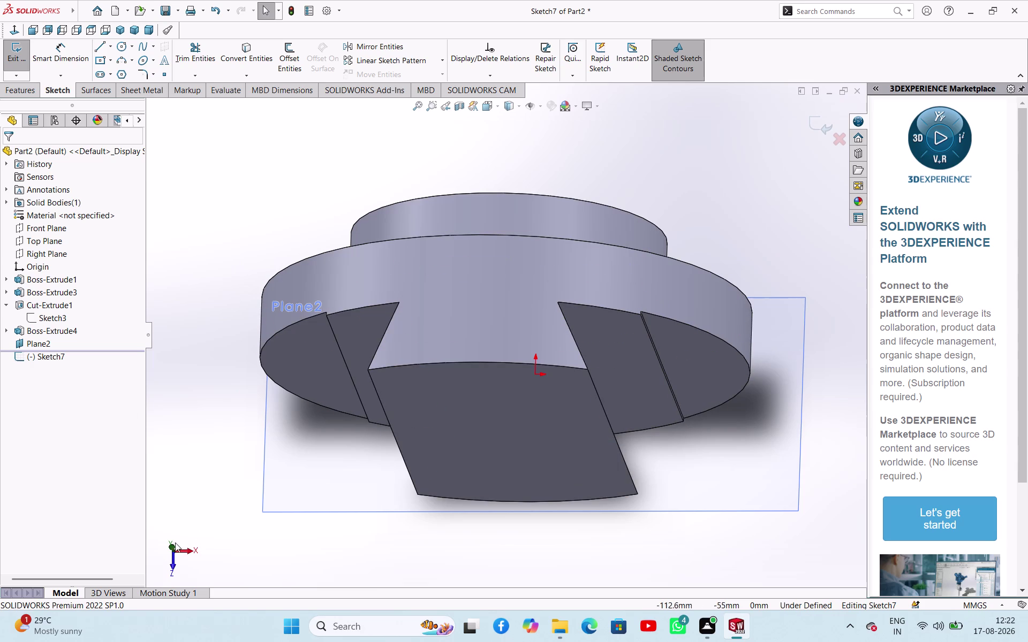
click(174, 546)
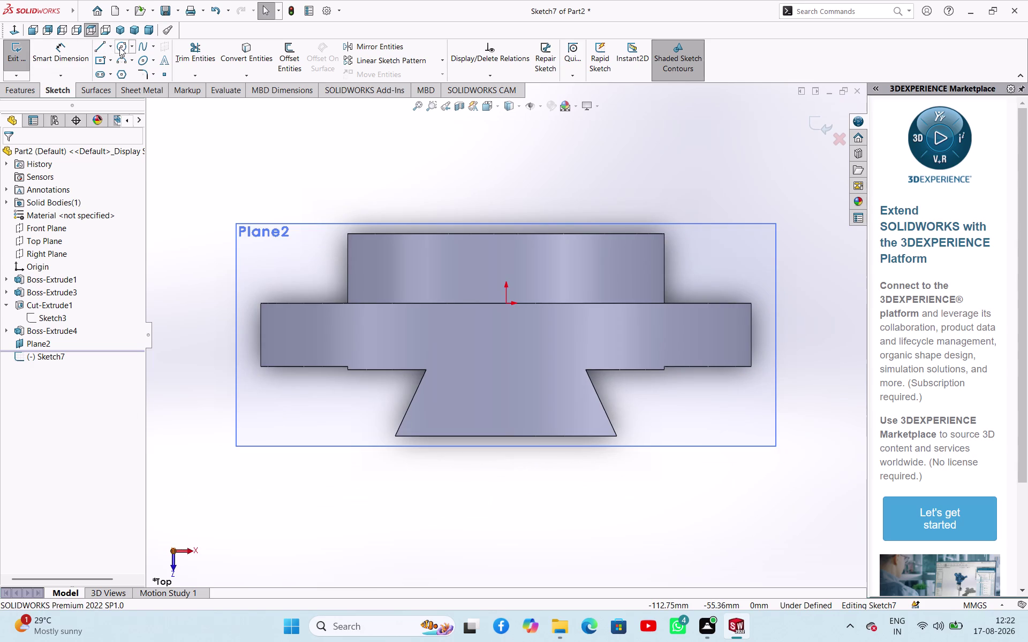
click(120, 47)
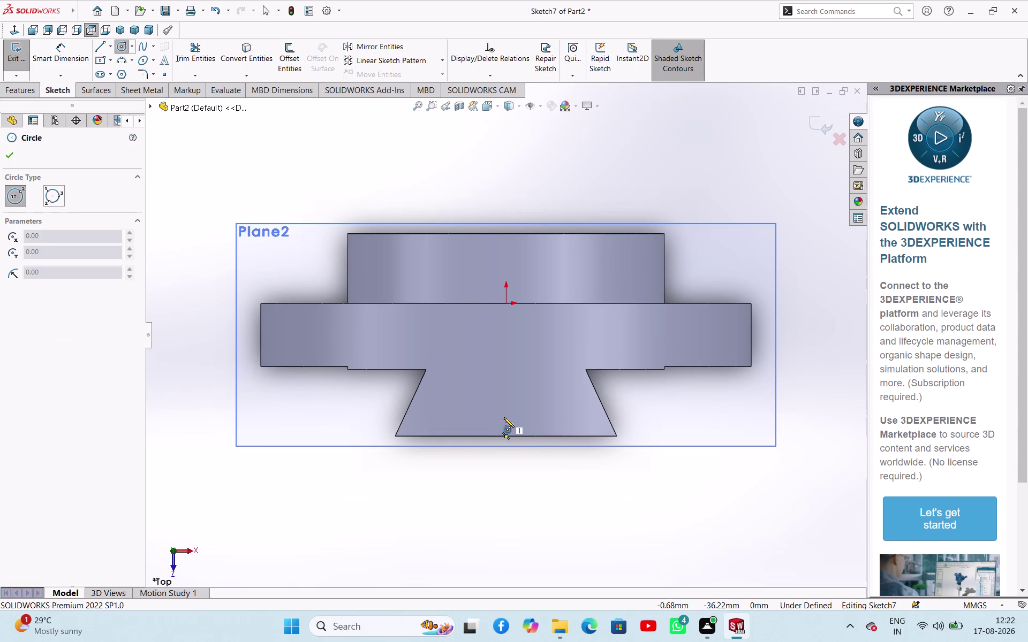
click(503, 409)
click(524, 457)
right_drag(535, 472, 541, 474)
click(554, 482)
right_drag(558, 509, 580, 429)
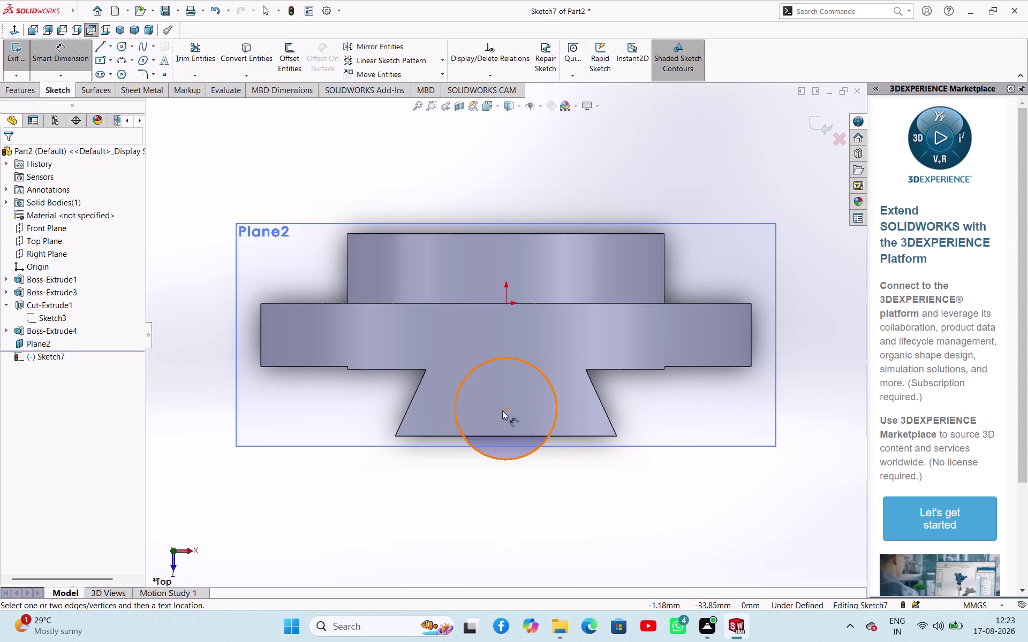
Dimension the circle centre 11 mm from the lower edge and its diameter 40 mm.
click(505, 411)
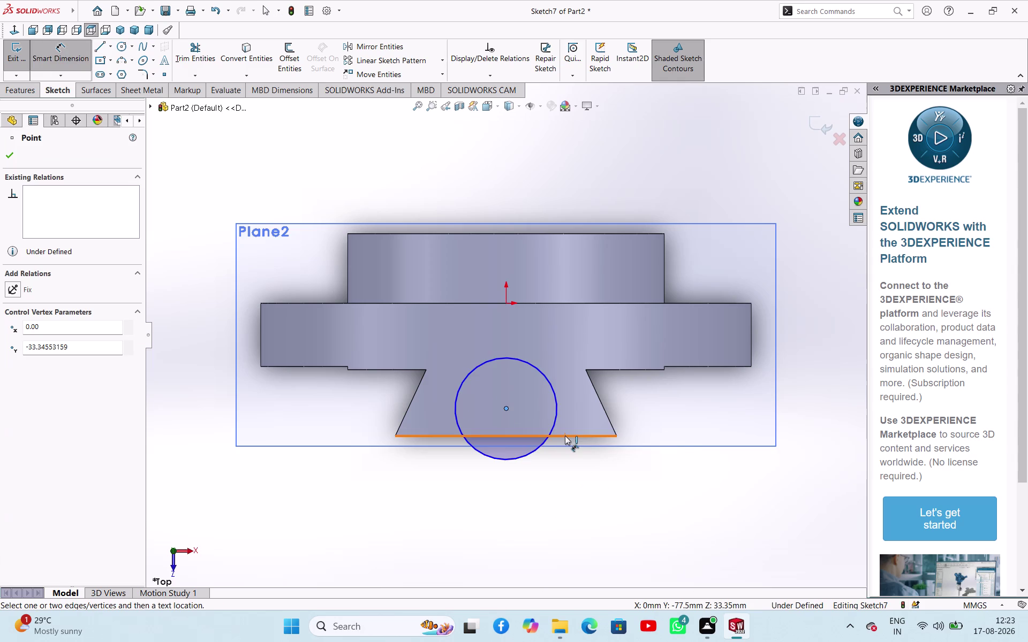
click(565, 436)
click(441, 498)
text(11)
key(Return)
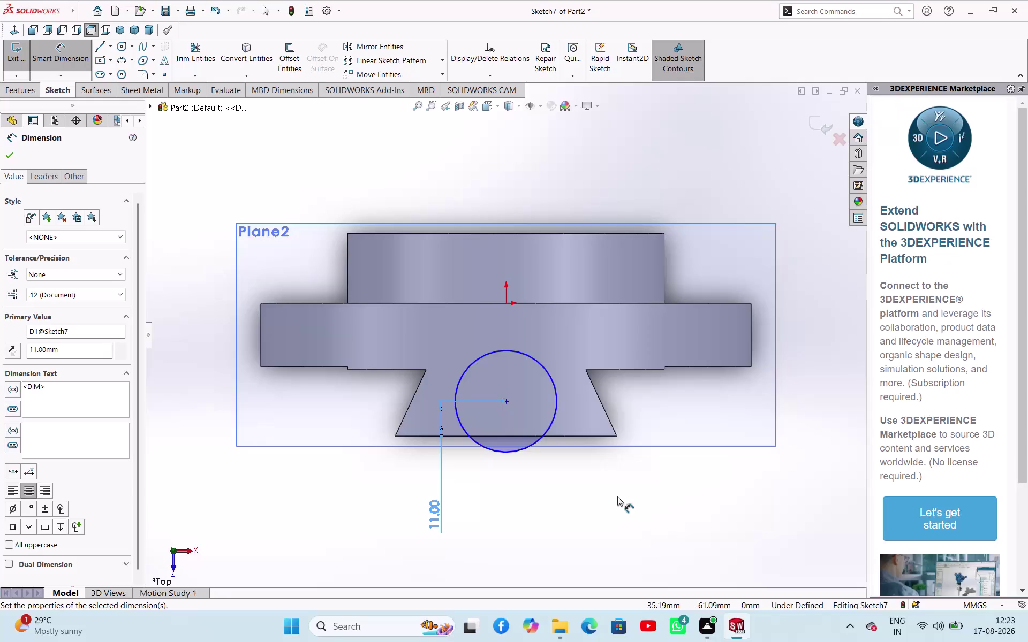
click(558, 411)
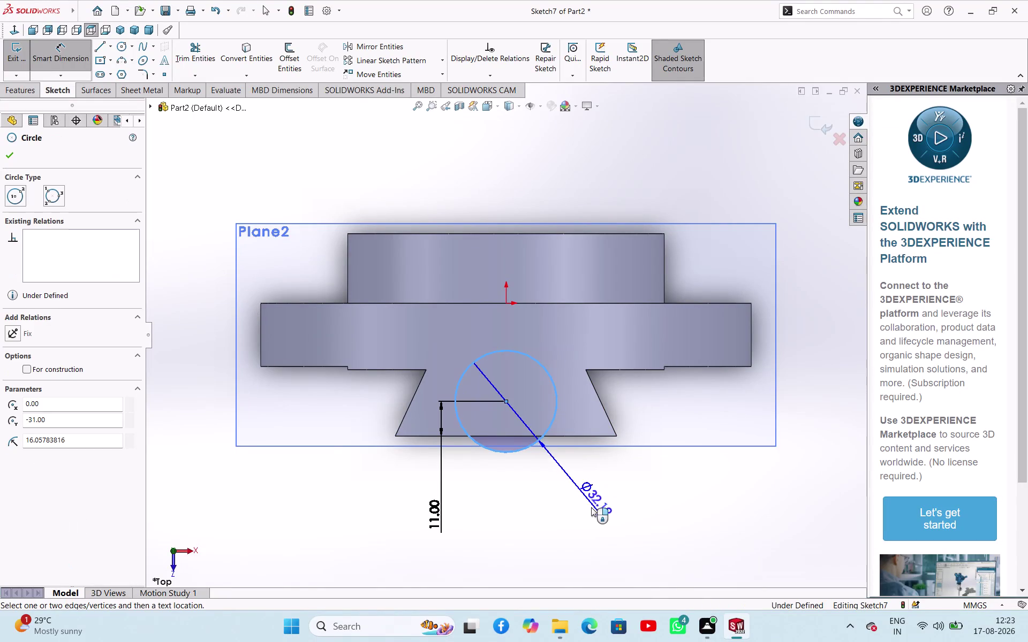
click(591, 508)
key(4)
key(0)
key(Return)
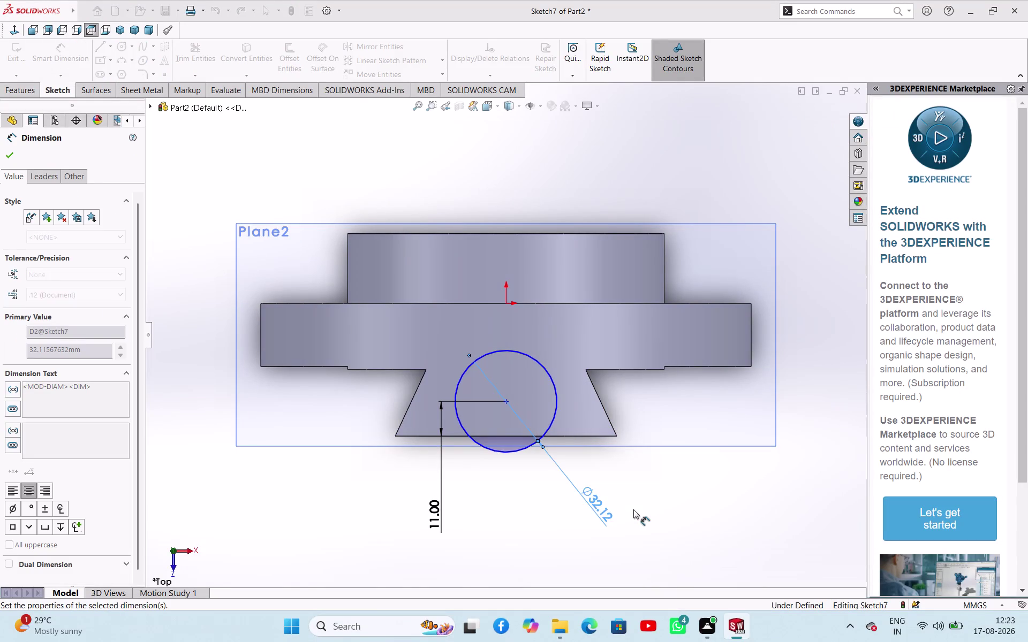
right_click(688, 482)
click(713, 516)
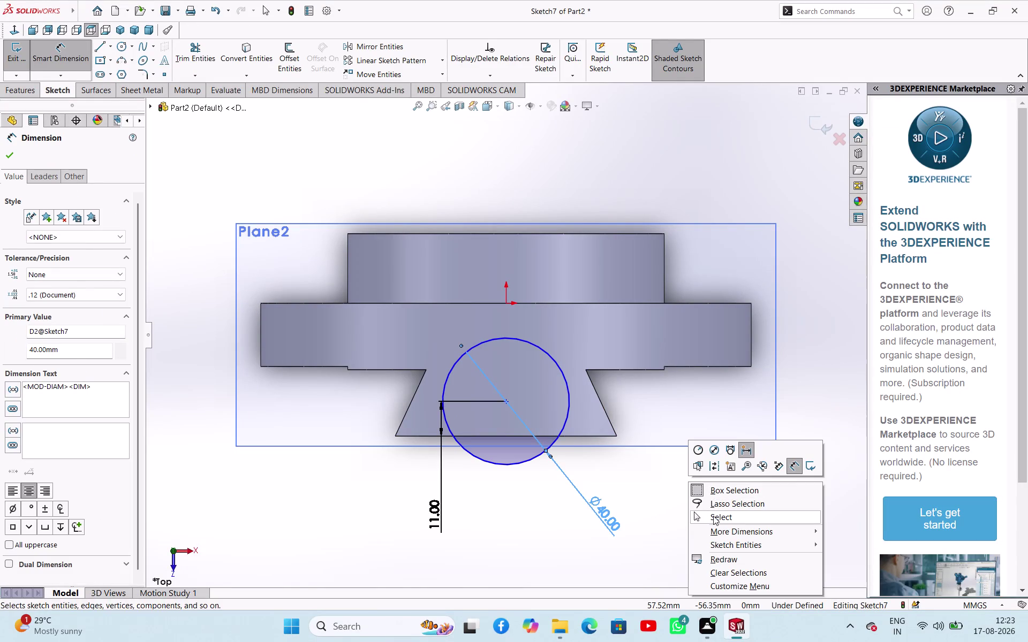
click(504, 405)
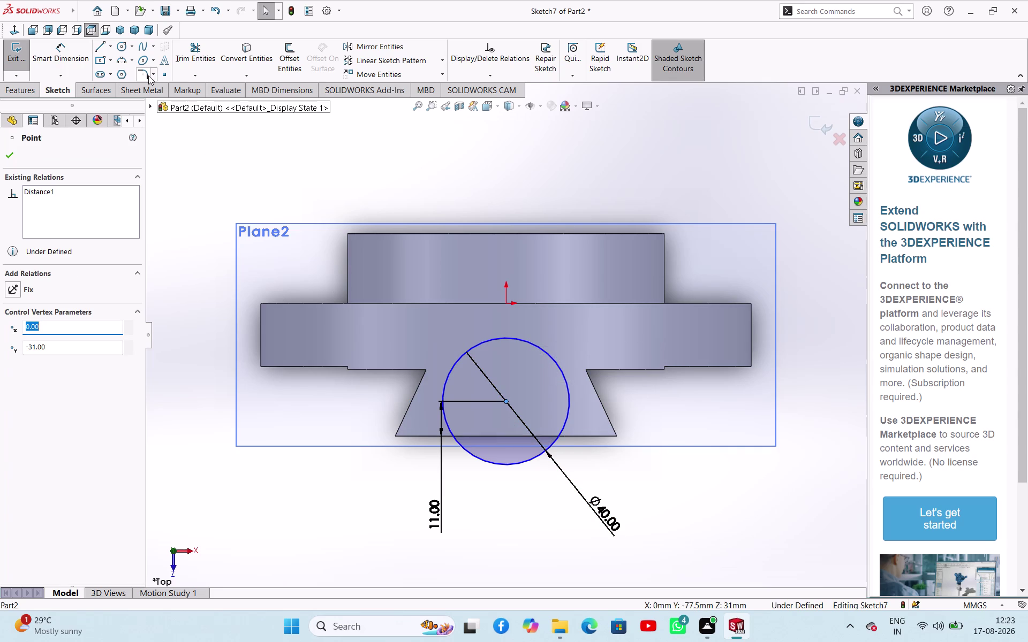
Draw a vertical centreline from the top edge through the circle centre, then orbit to check it.
click(111, 39)
click(110, 42)
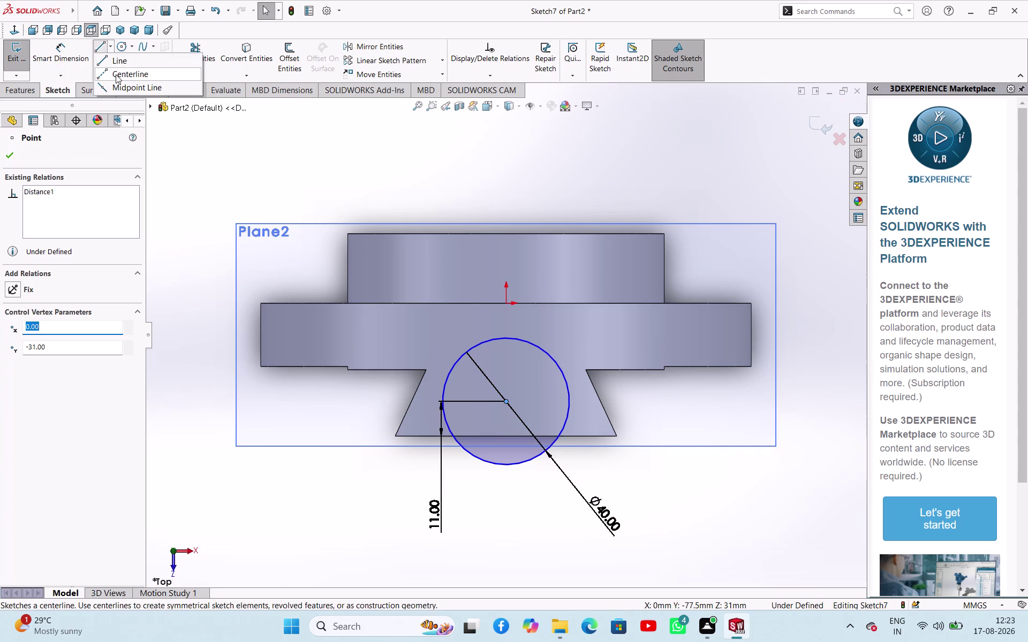
click(116, 75)
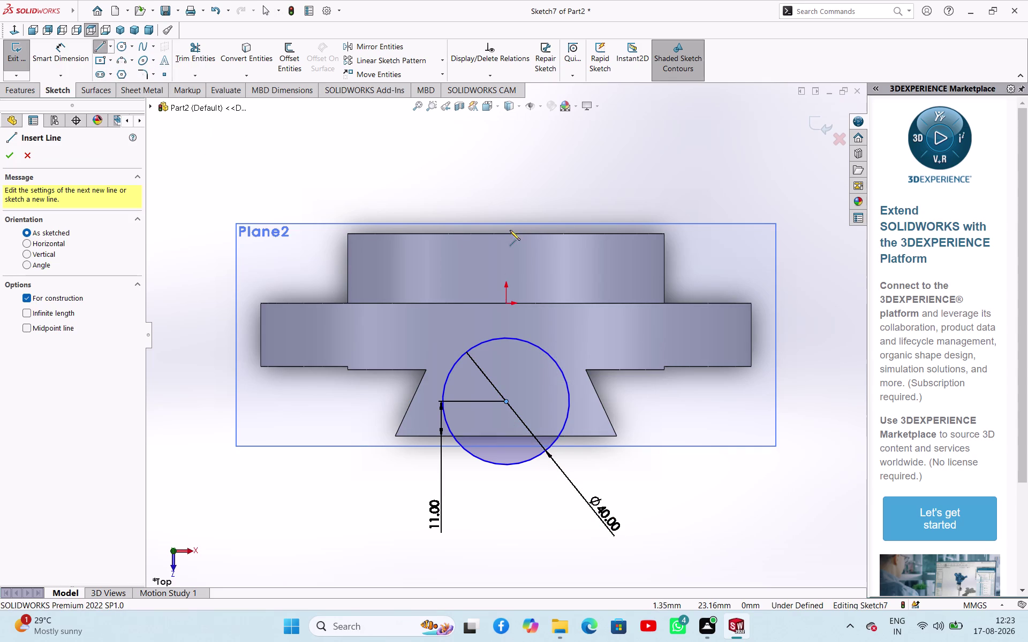
click(505, 233)
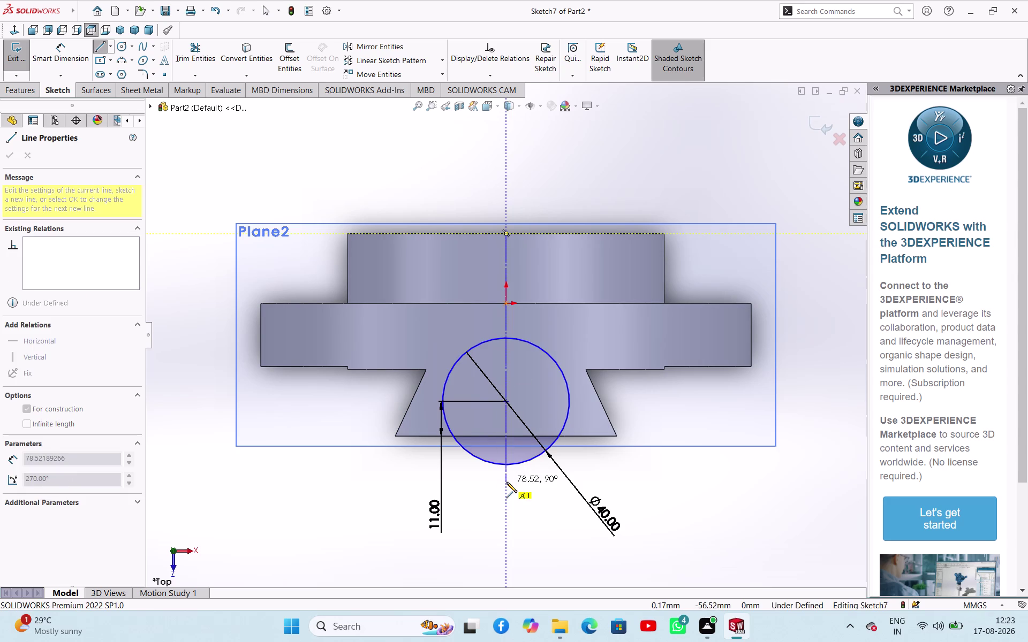
click(507, 483)
right_click(527, 507)
drag(546, 512, 541, 513)
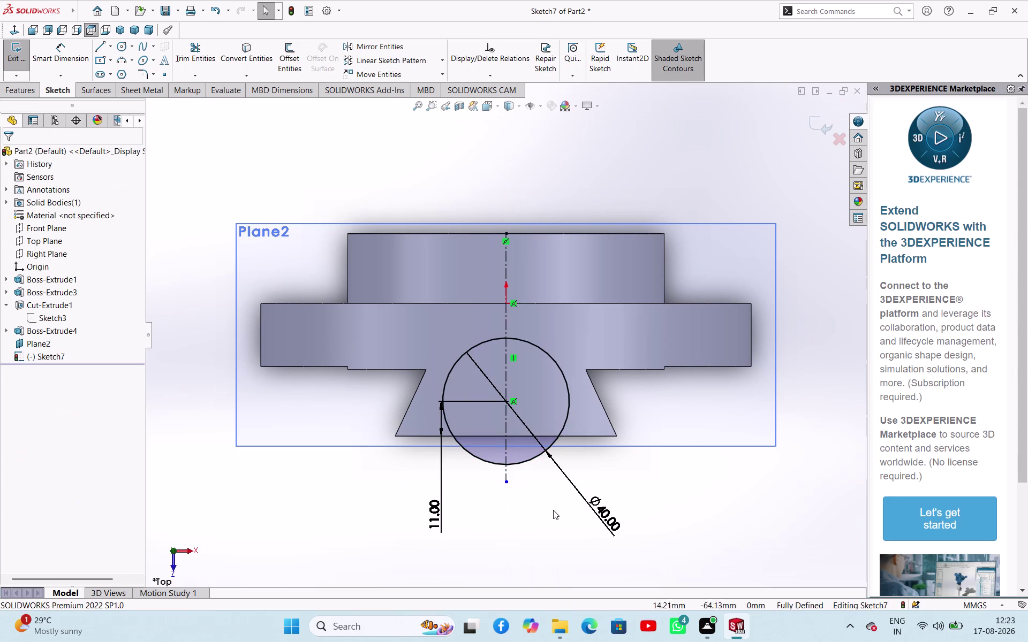
click(554, 512)
middle_drag(672, 458, 676, 378)
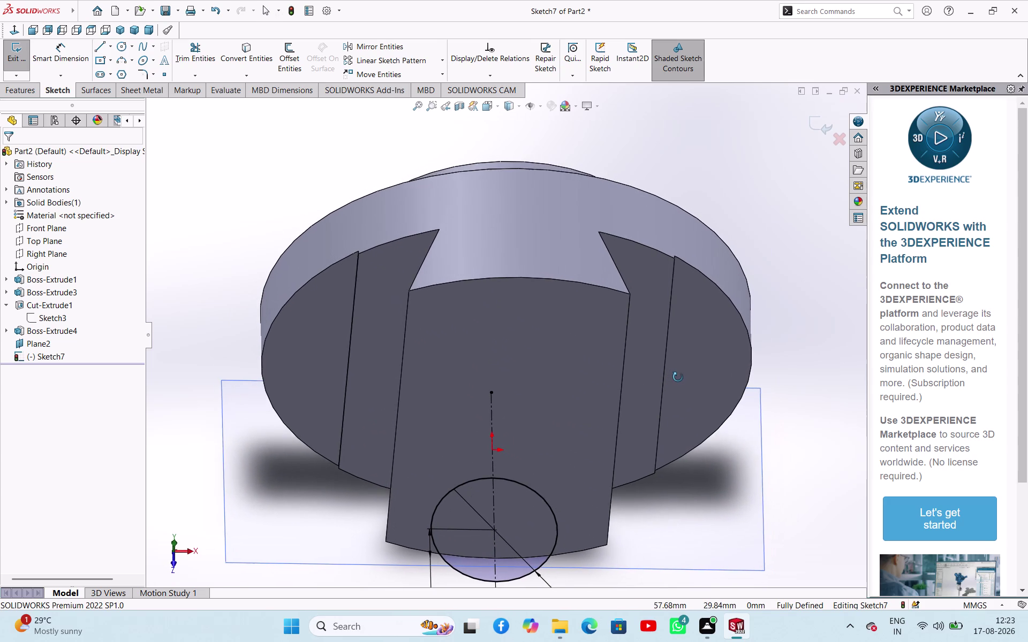
middle_drag(676, 378, 675, 377)
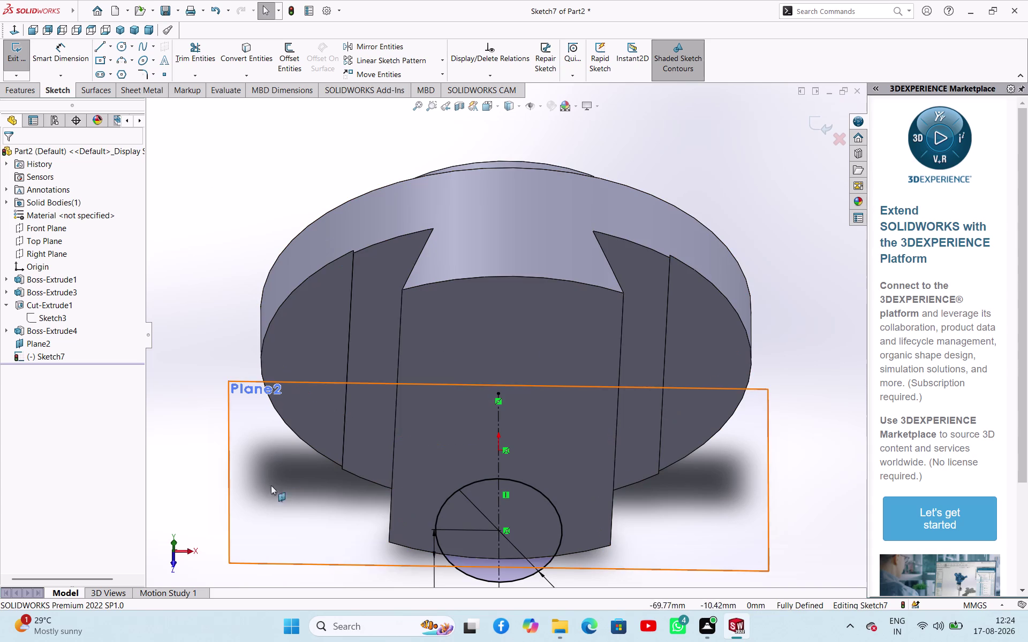
click(173, 543)
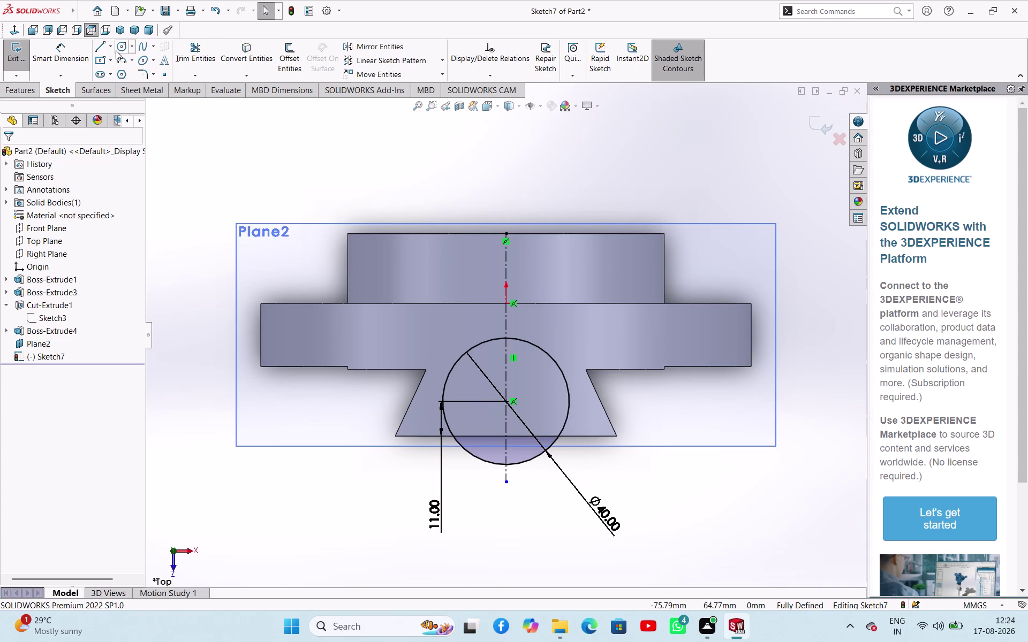
Draw a vertical line from the circle's left side down to the lower edge.
click(106, 48)
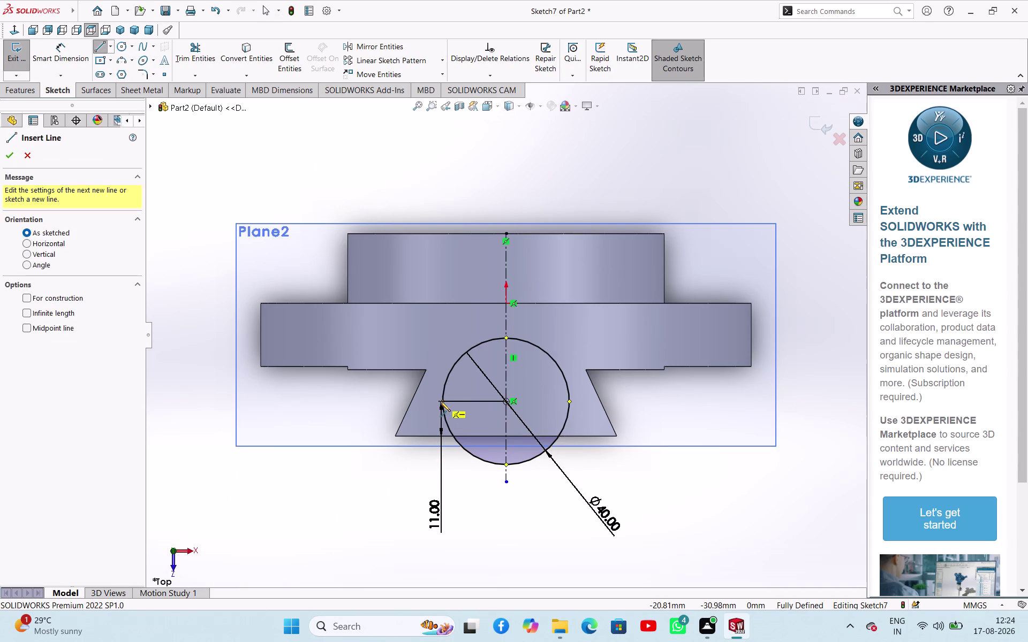
click(440, 401)
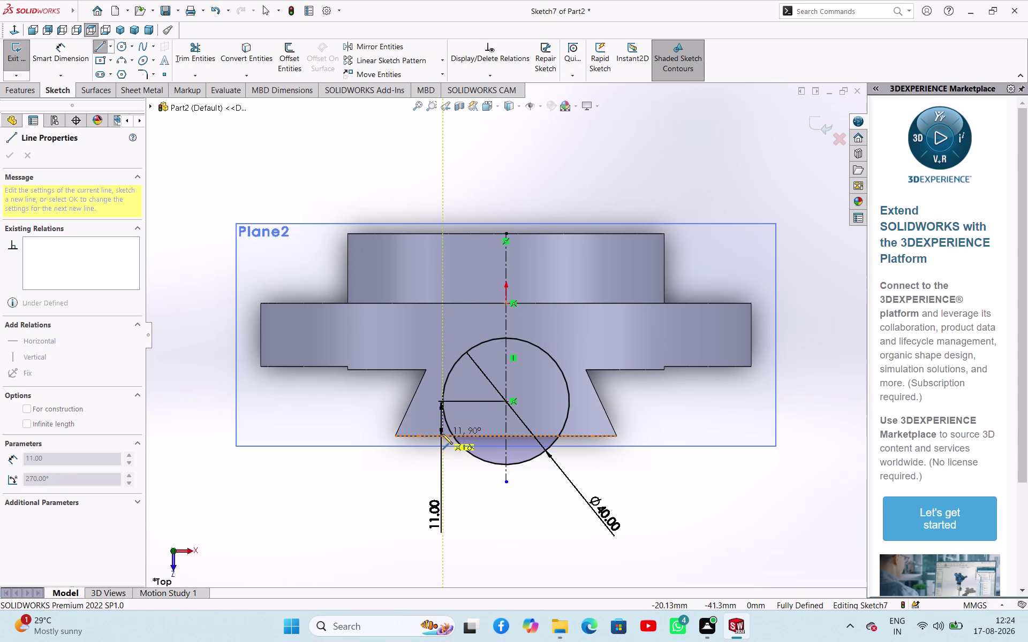
click(443, 437)
right_click(464, 517)
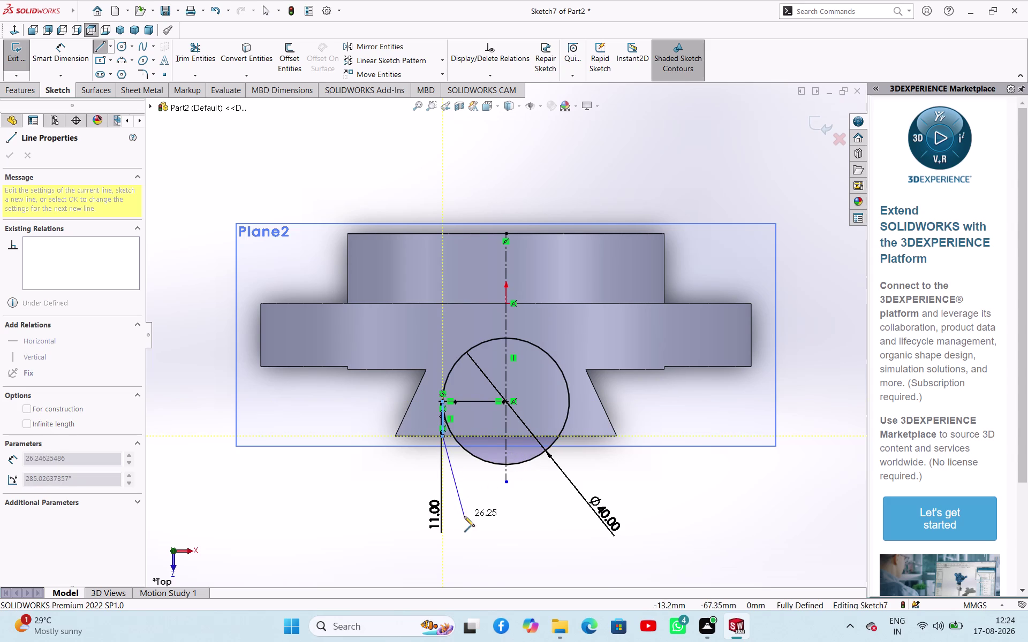
click(488, 504)
right_drag(489, 506, 473, 518)
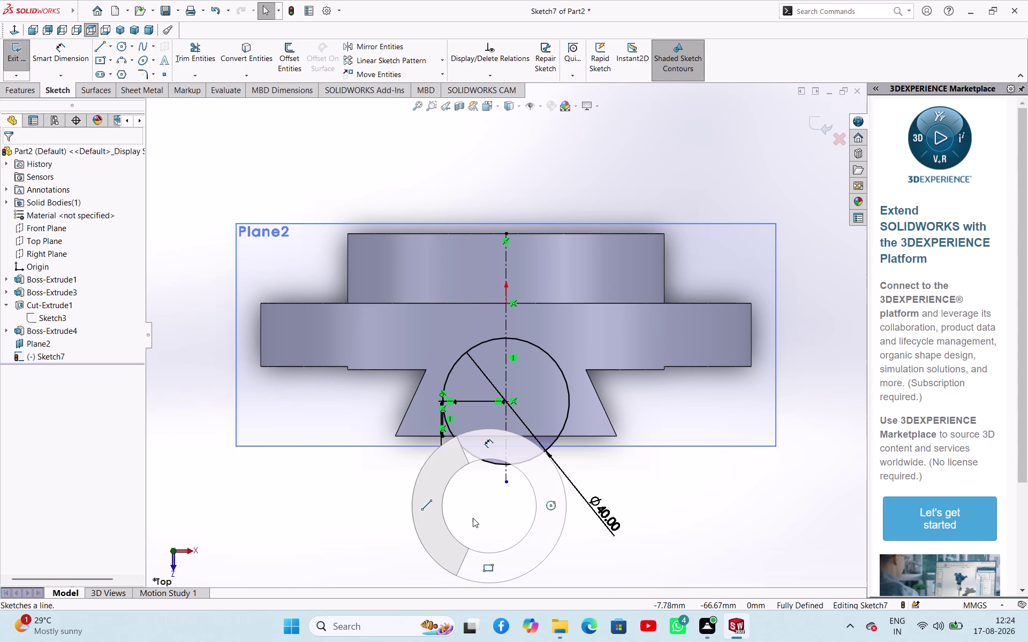
right_drag(473, 518, 436, 519)
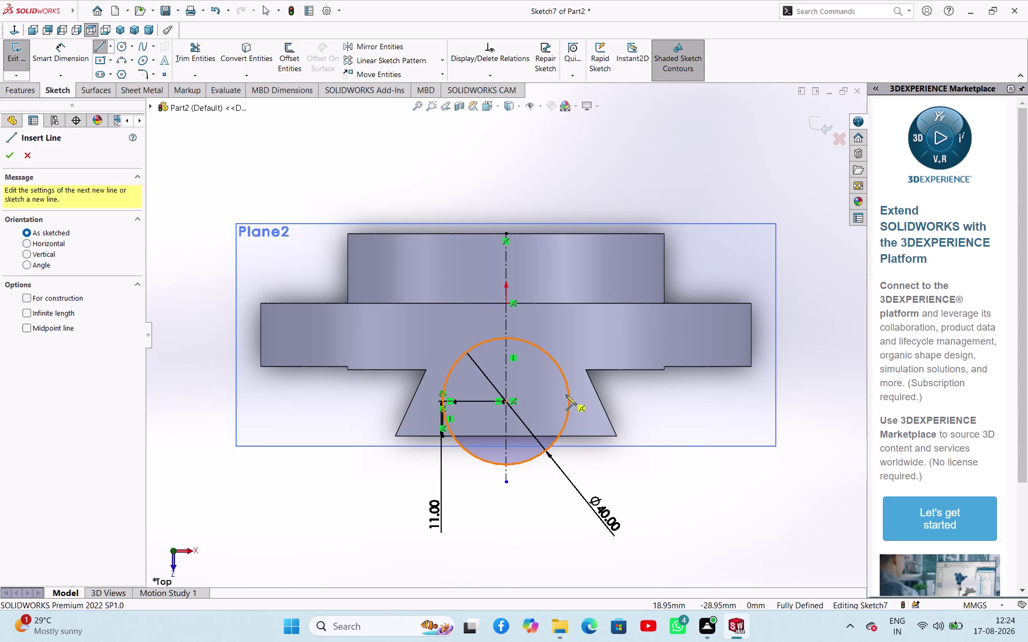
Draw the right-side vertical line and the bottom line closing the profile.
click(568, 403)
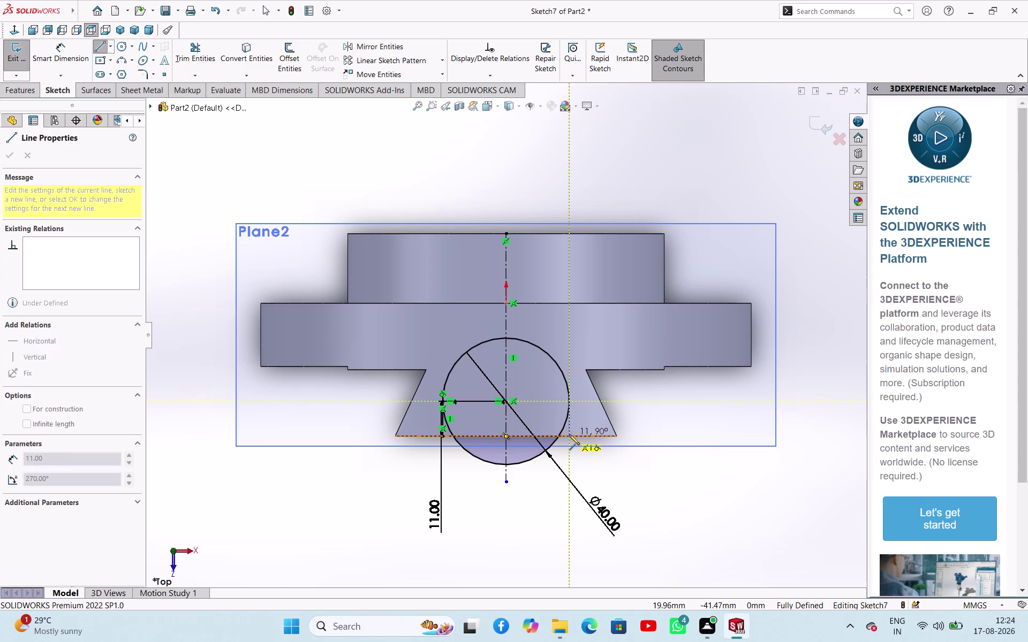
click(569, 435)
right_click(545, 469)
click(564, 473)
right_drag(550, 499, 486, 498)
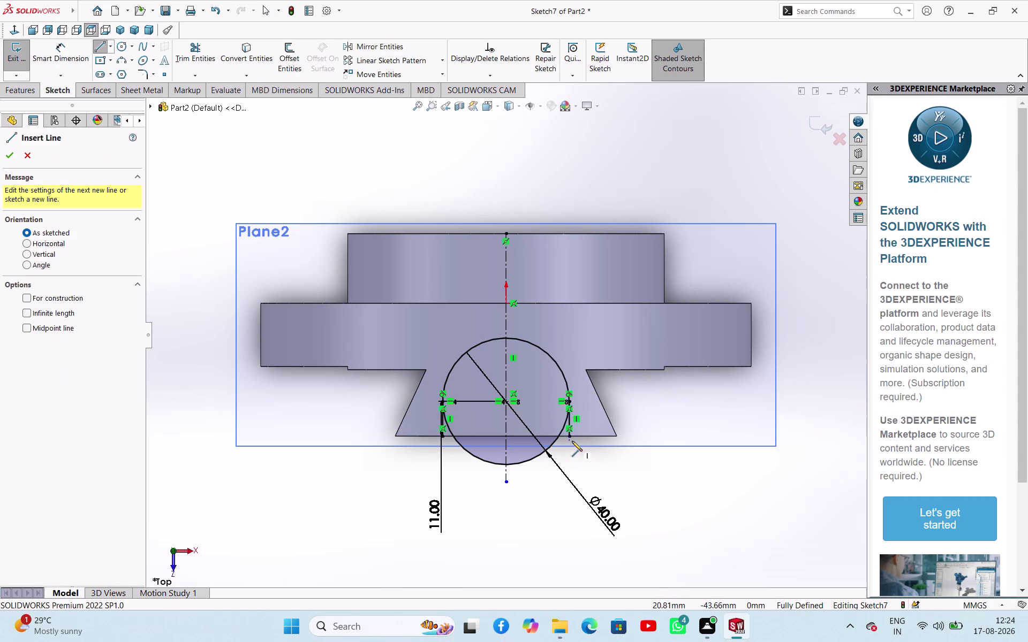
click(569, 436)
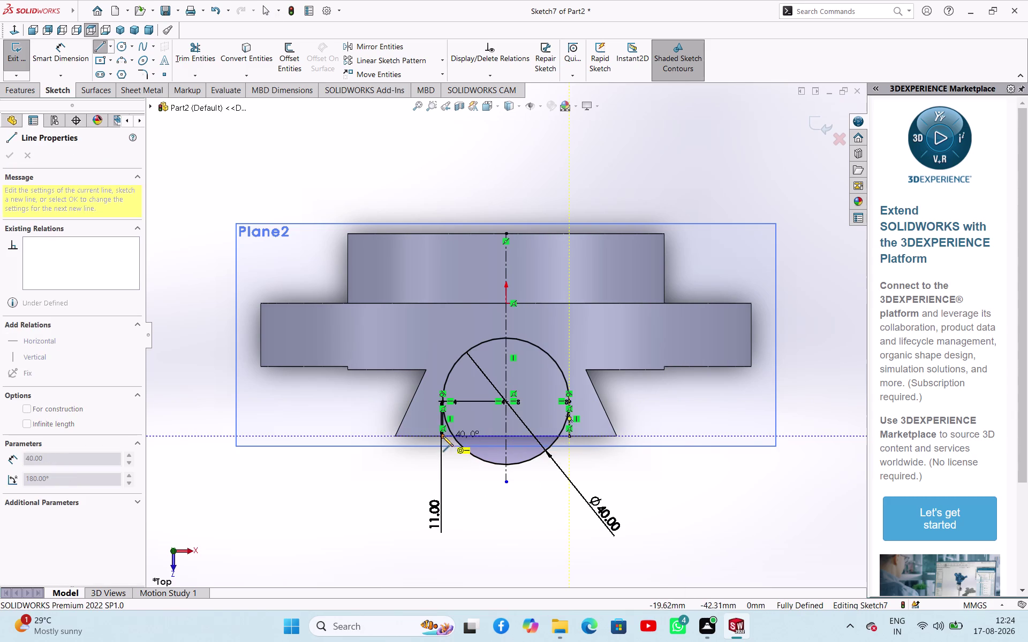
click(442, 436)
right_click(449, 496)
click(475, 507)
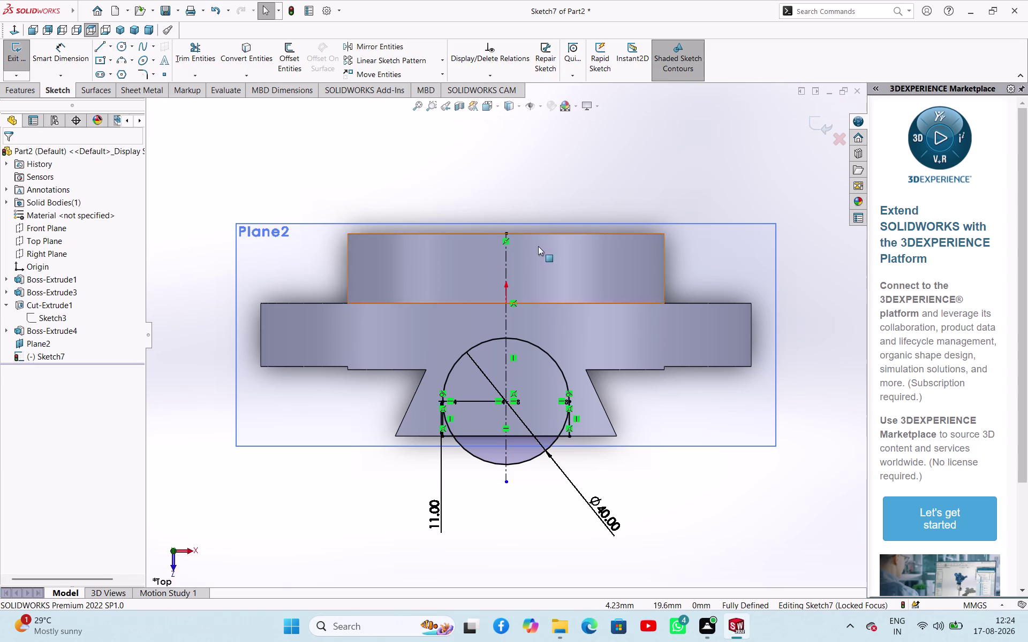
Trim away the lower arc and stray segments, then exit the sketch.
click(205, 58)
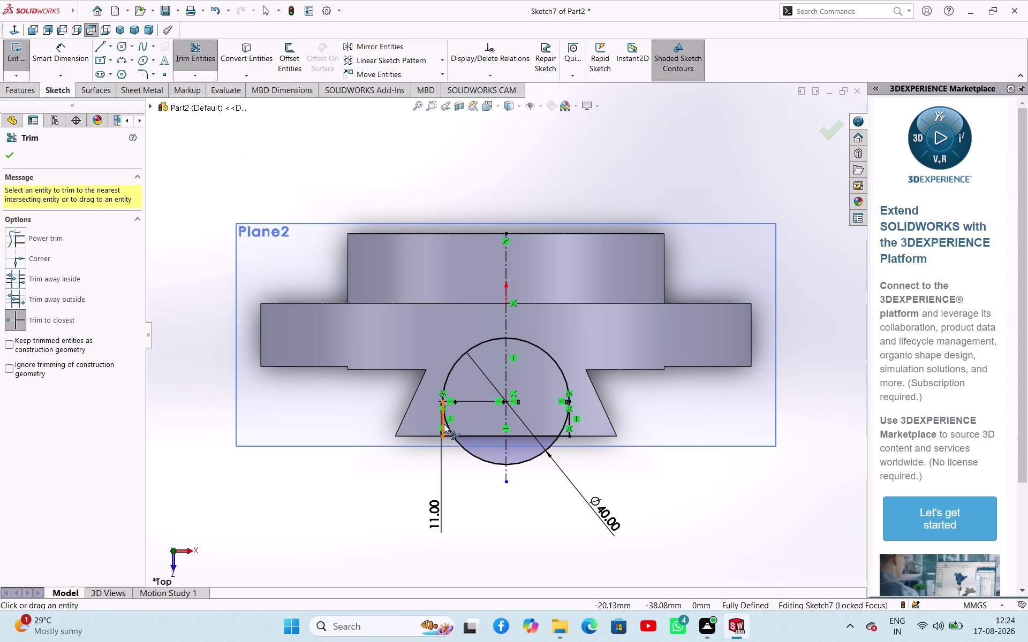
click(449, 427)
click(563, 422)
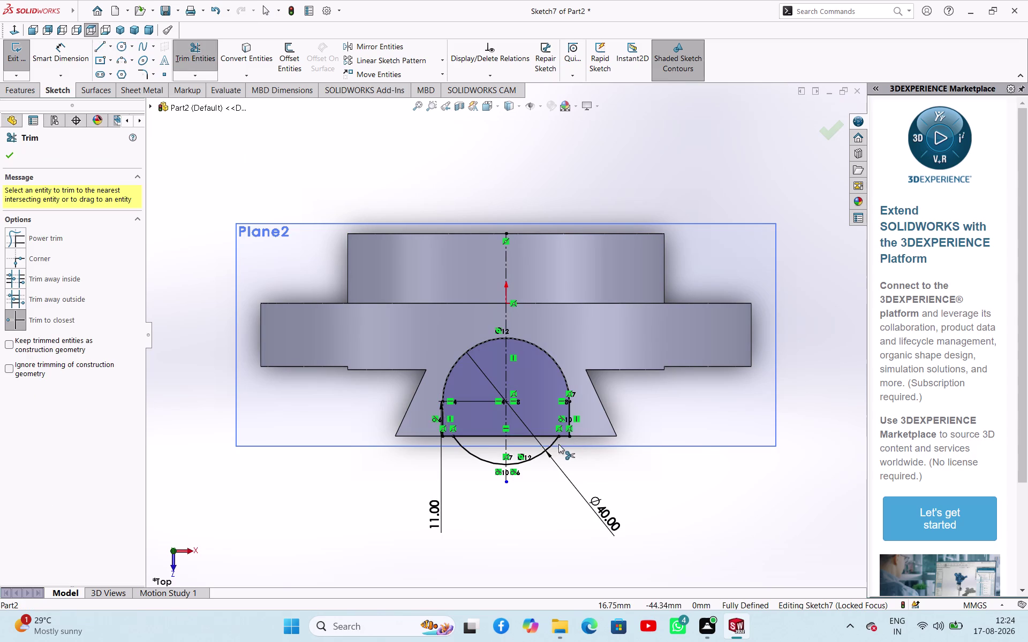
click(551, 442)
click(473, 454)
right_click(472, 480)
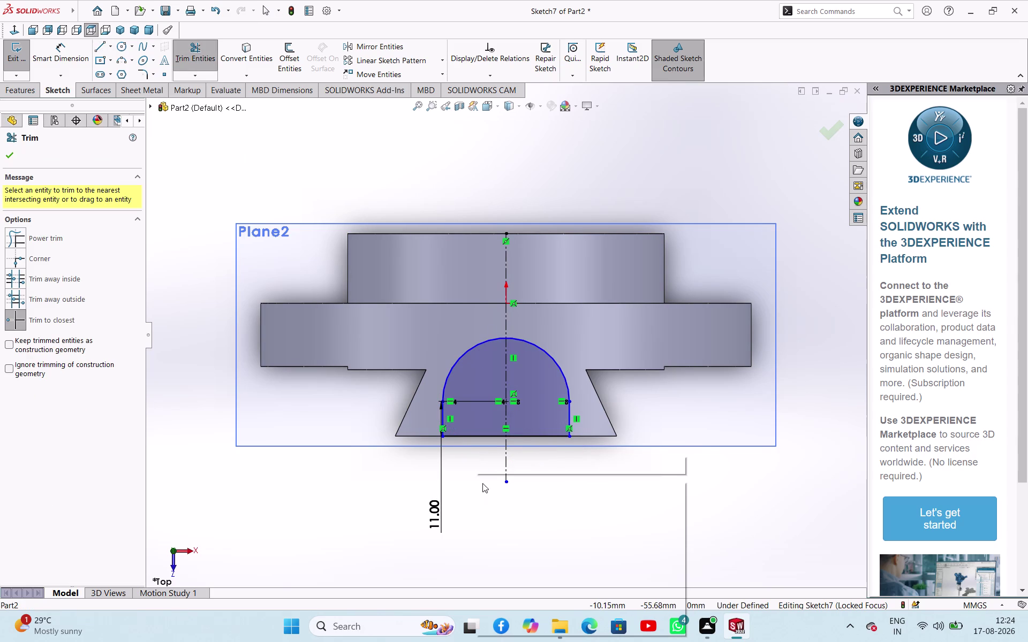
click(498, 514)
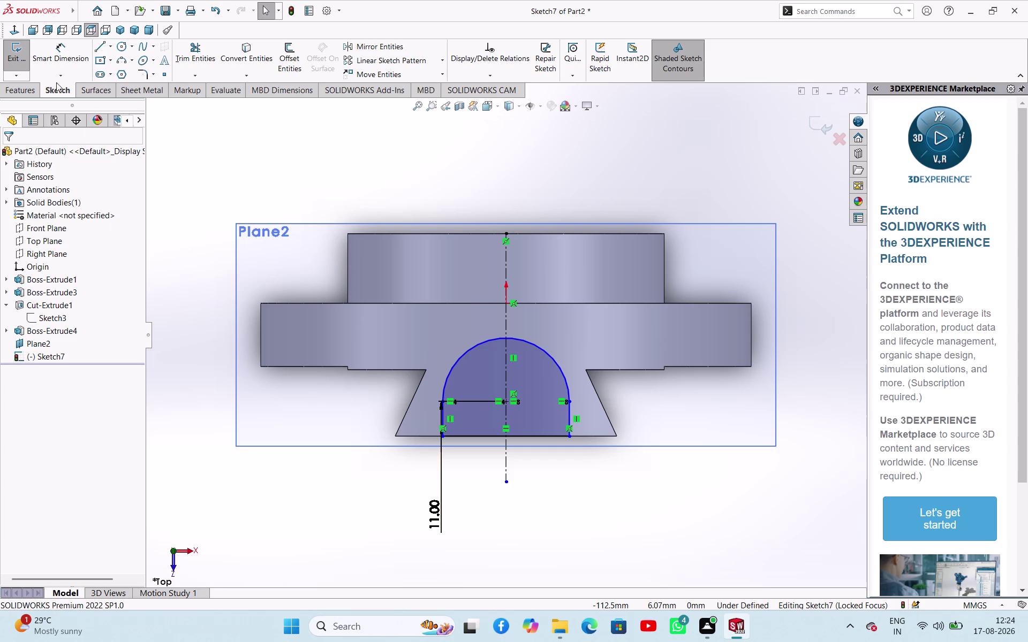
click(27, 61)
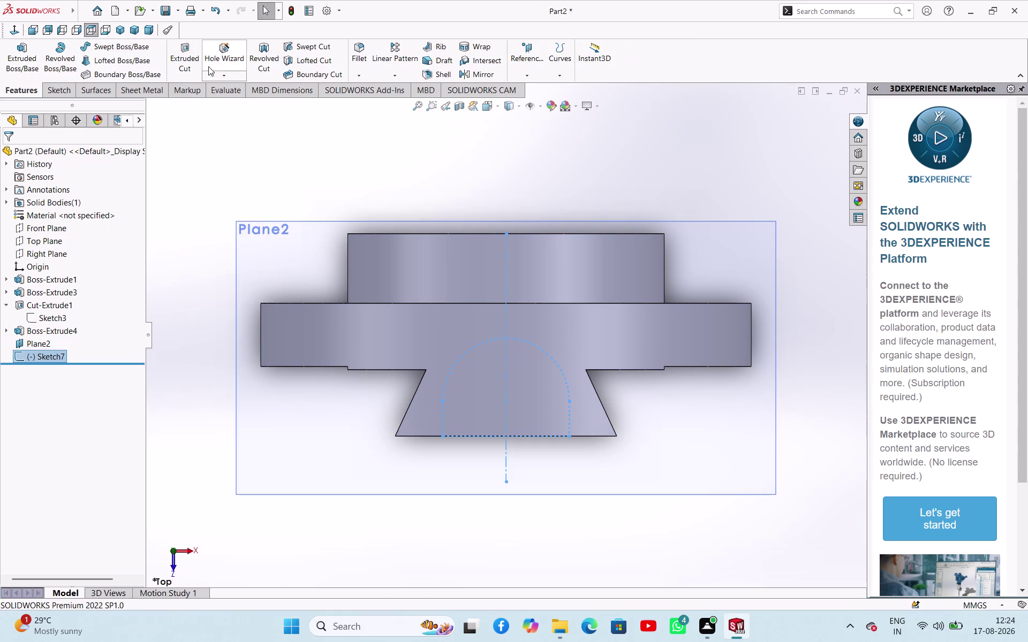
Extrude-cut the arch profile in the reversed direction with end condition Up To Next.
click(190, 57)
middle_drag(415, 461, 422, 382)
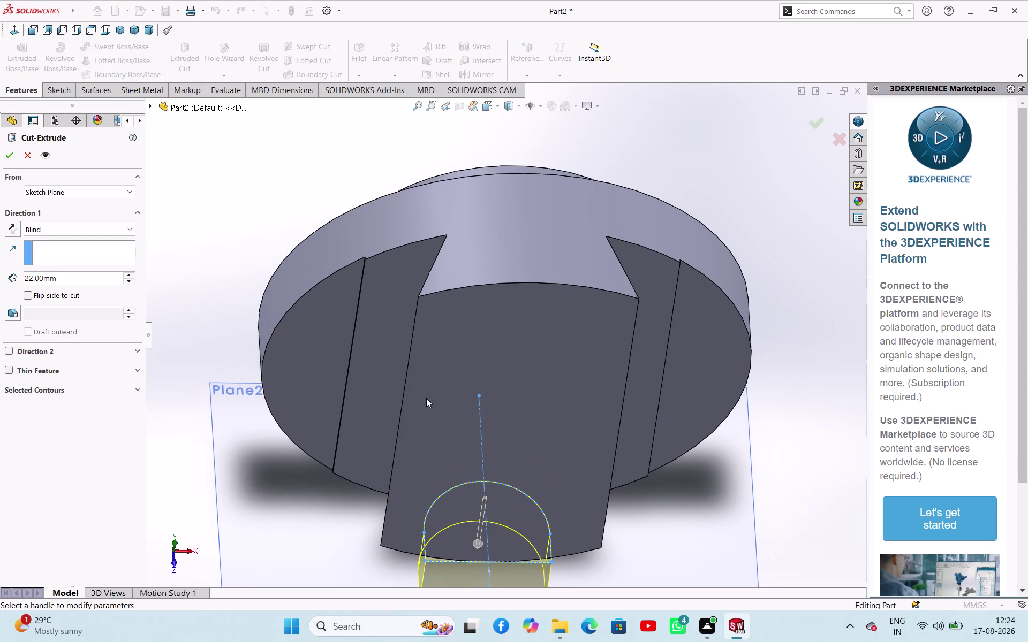
click(8, 227)
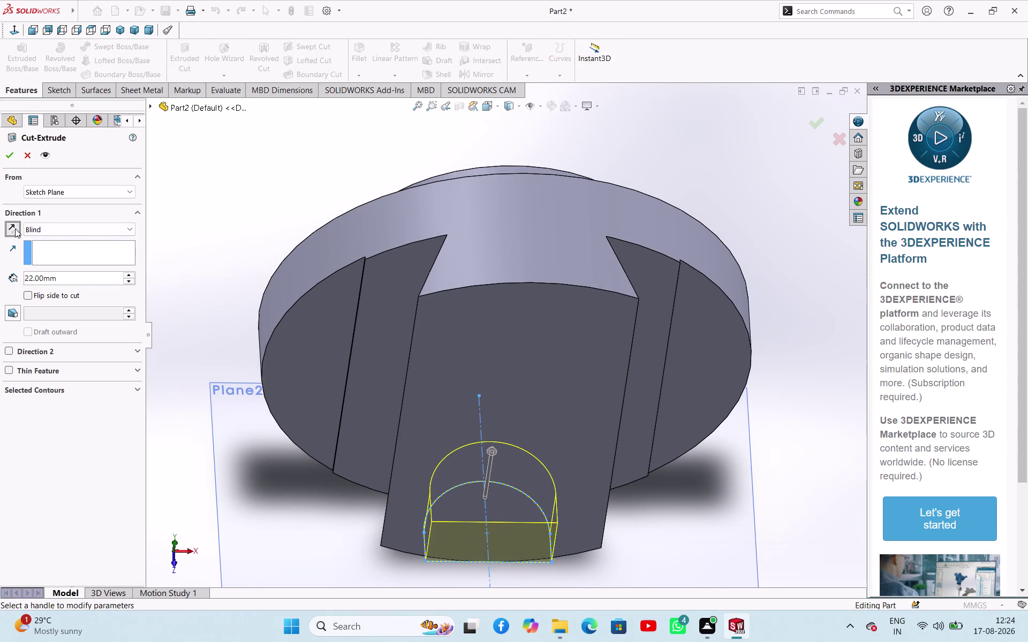
click(87, 228)
click(90, 266)
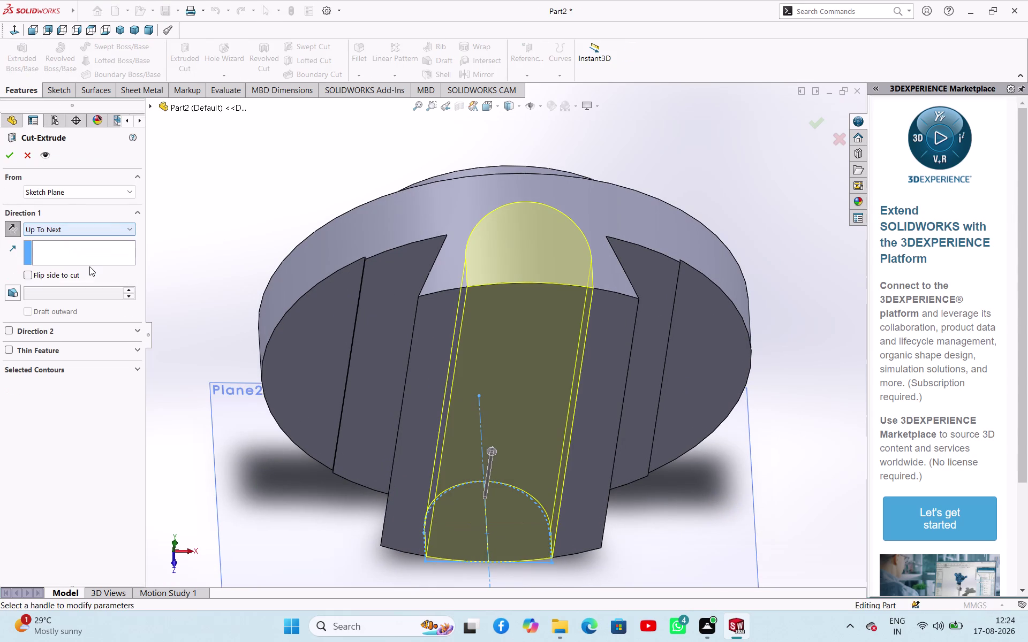
click(14, 156)
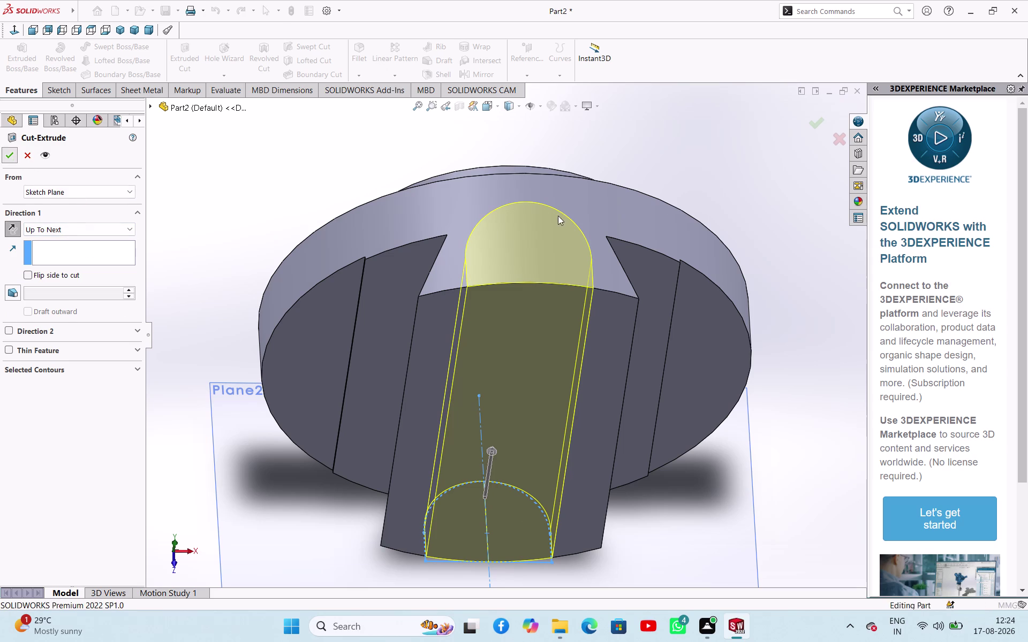
click(726, 185)
middle_drag(754, 307, 719, 341)
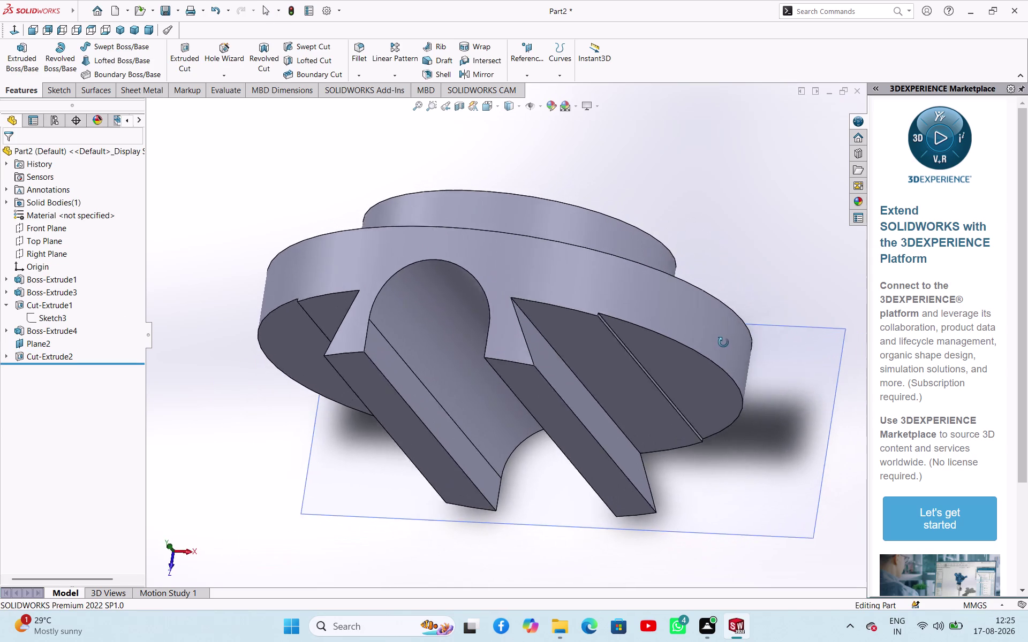
middle_drag(720, 342, 736, 350)
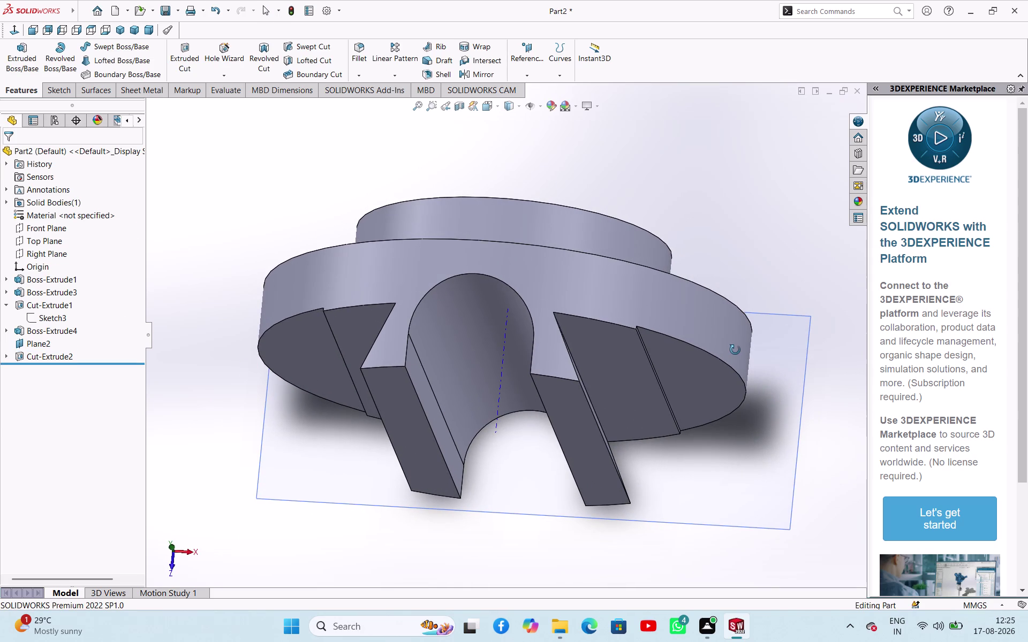
middle_drag(735, 350, 714, 346)
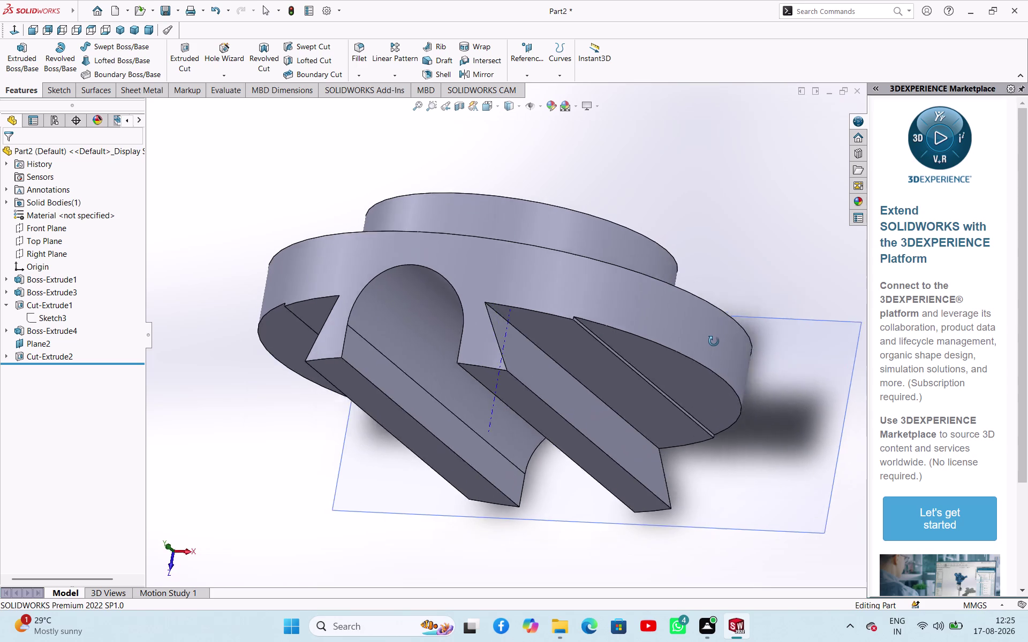
middle_drag(714, 345, 678, 333)
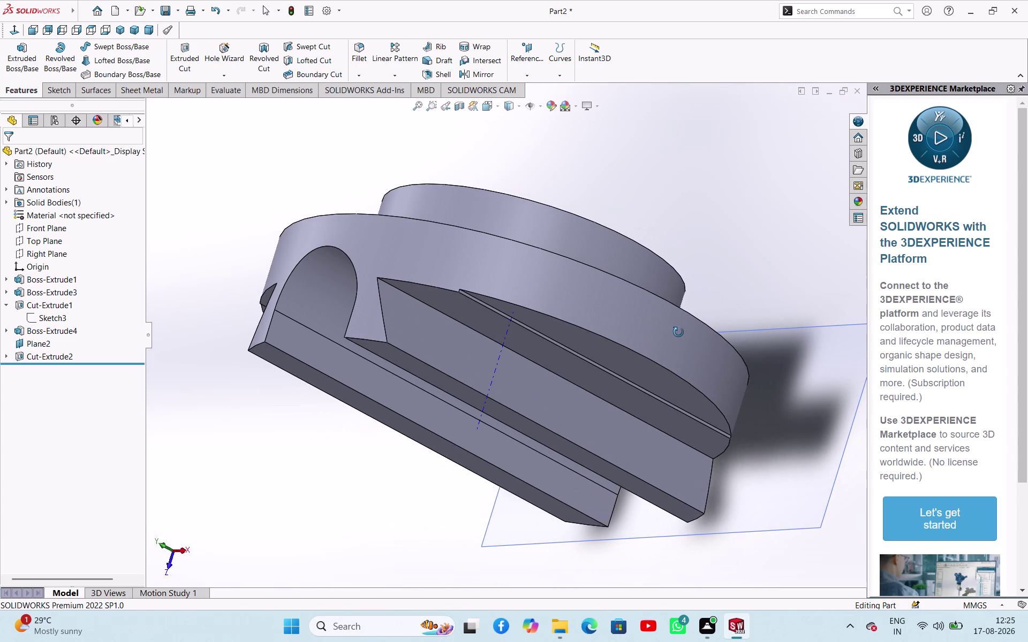
middle_drag(679, 333, 601, 439)
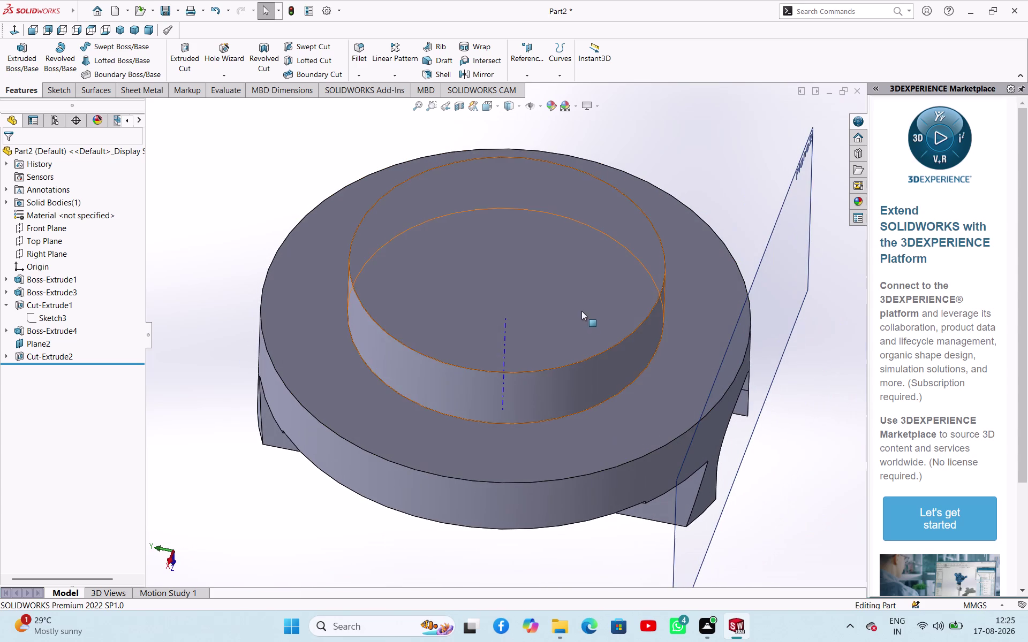
Start a sketch on the boss's top face and draw a circle at the origin.
click(575, 298)
click(623, 270)
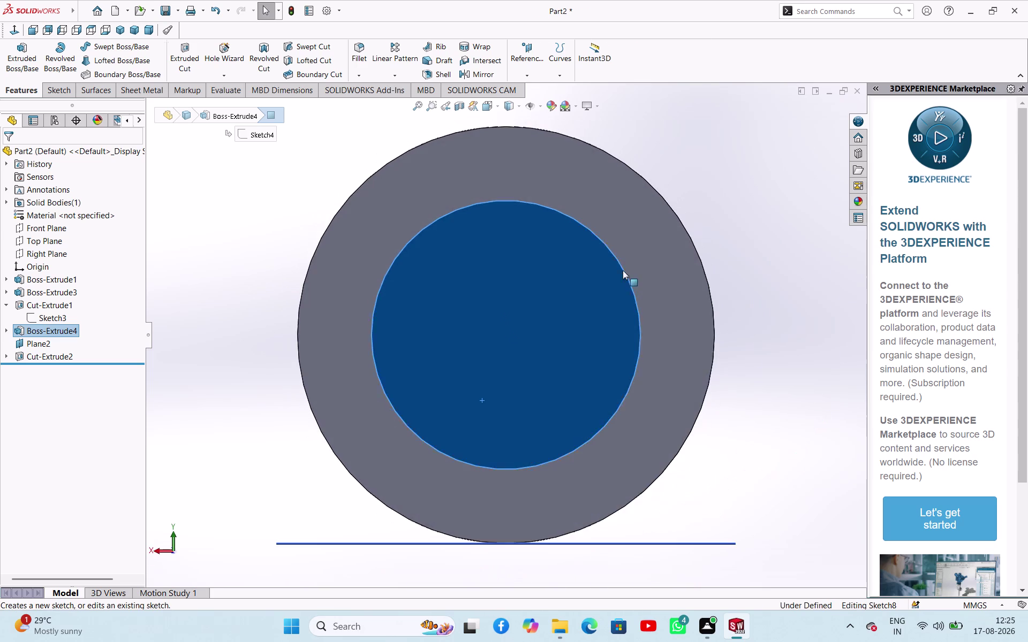
click(761, 255)
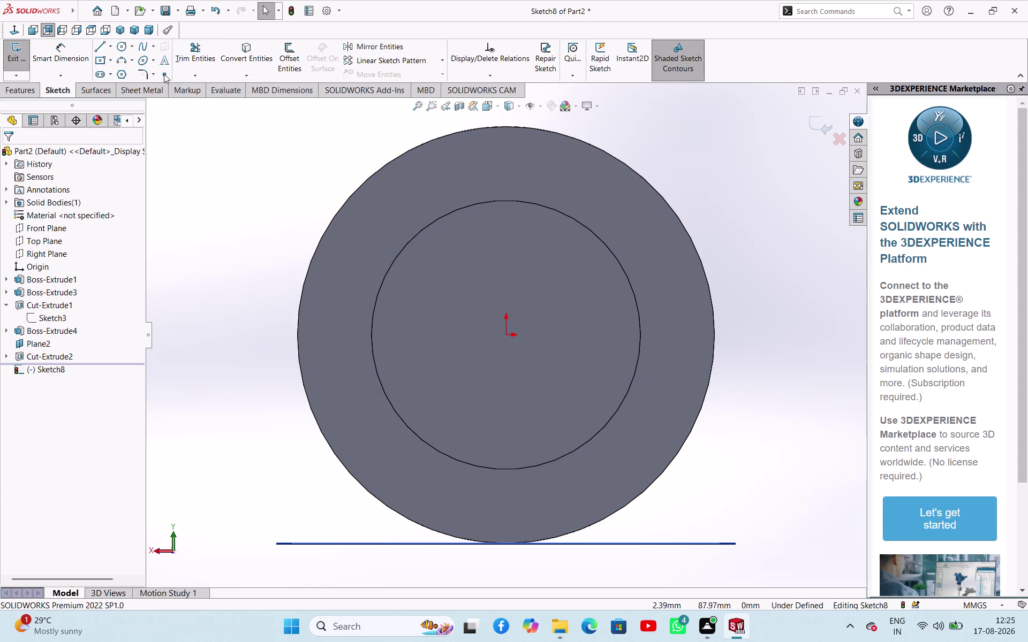
click(122, 49)
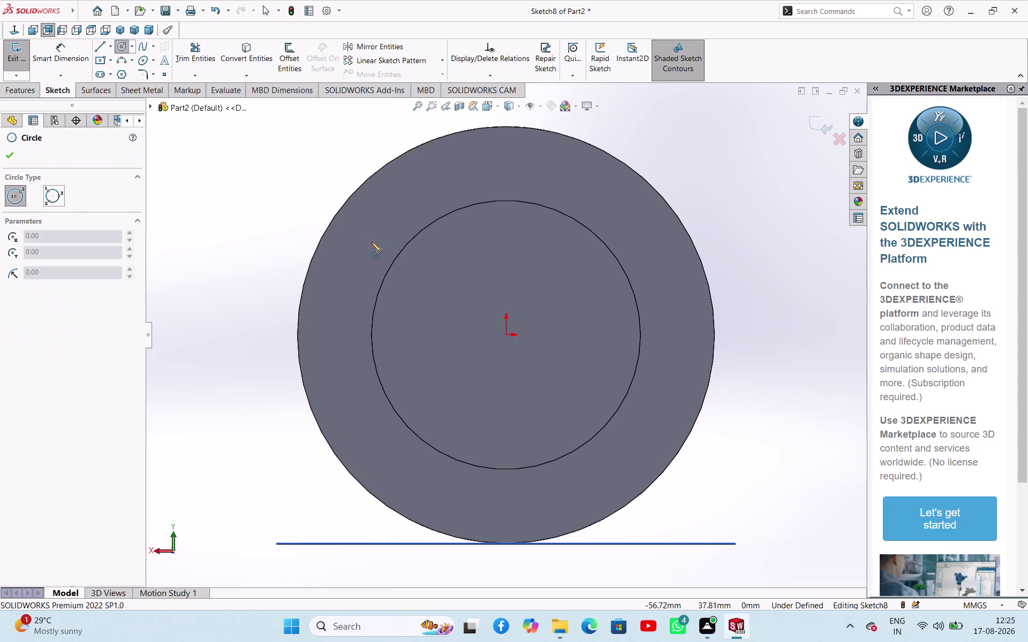
click(506, 338)
click(512, 364)
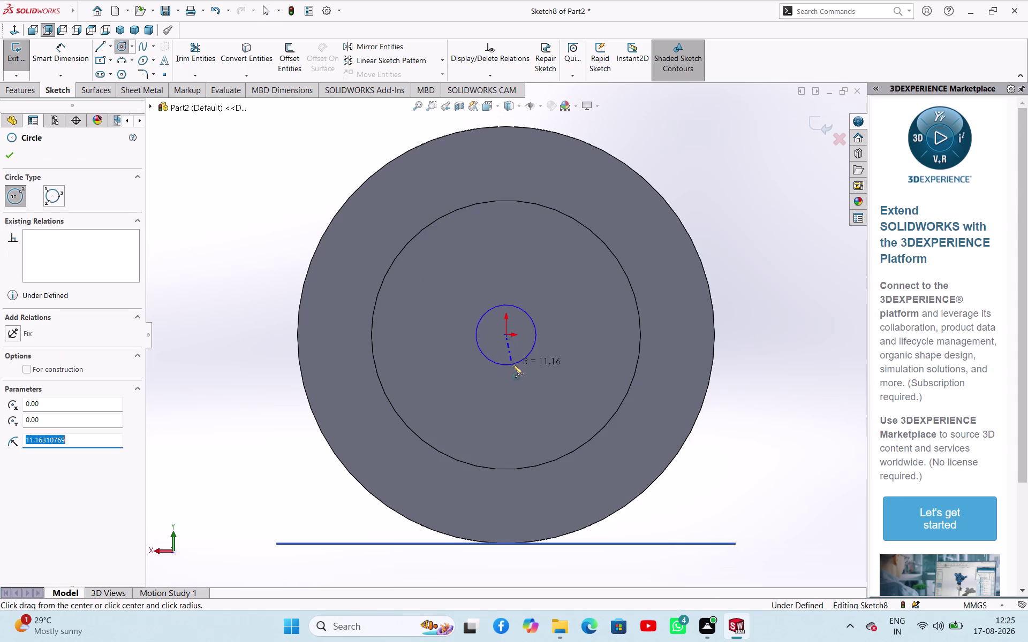
right_click(264, 221)
click(278, 228)
right_drag(278, 229, 285, 173)
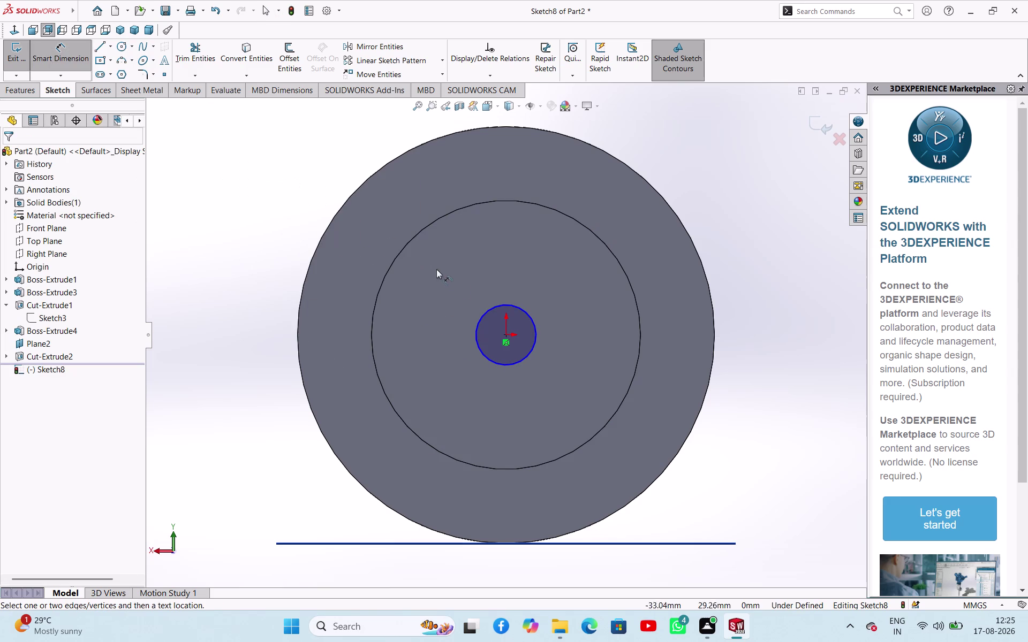
Give the circle a 22 mm diameter and exit the sketch.
drag(485, 315, 478, 315)
click(248, 268)
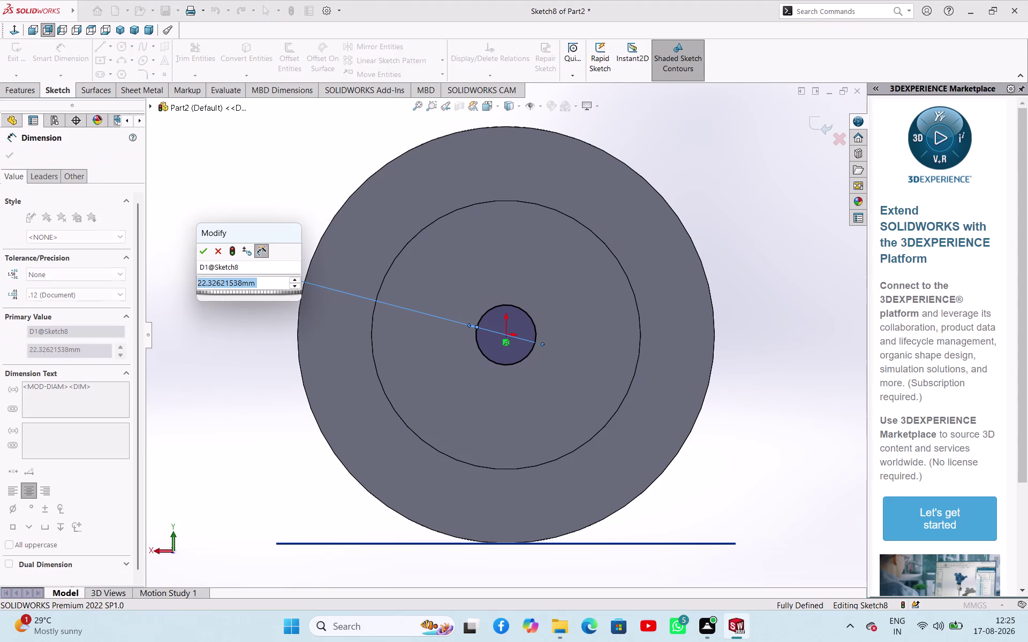
text(22)
key(Return)
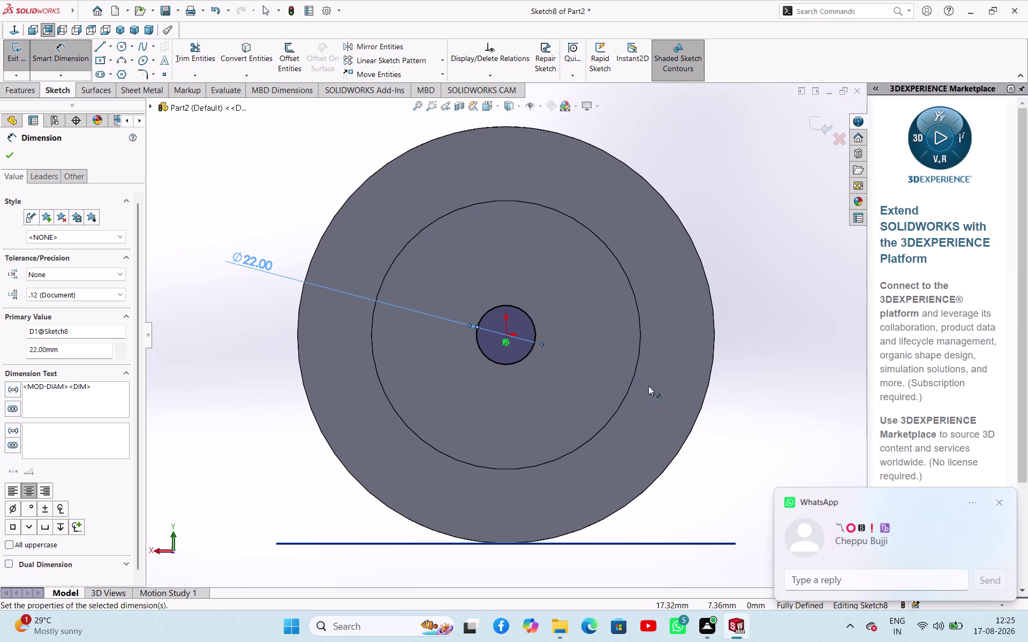
click(1002, 505)
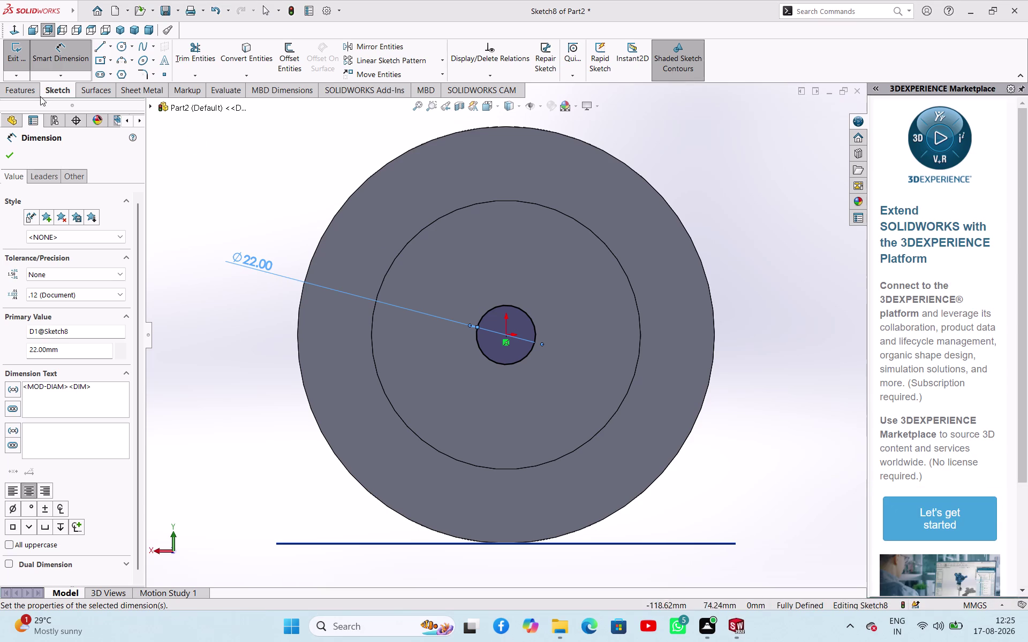
click(19, 155)
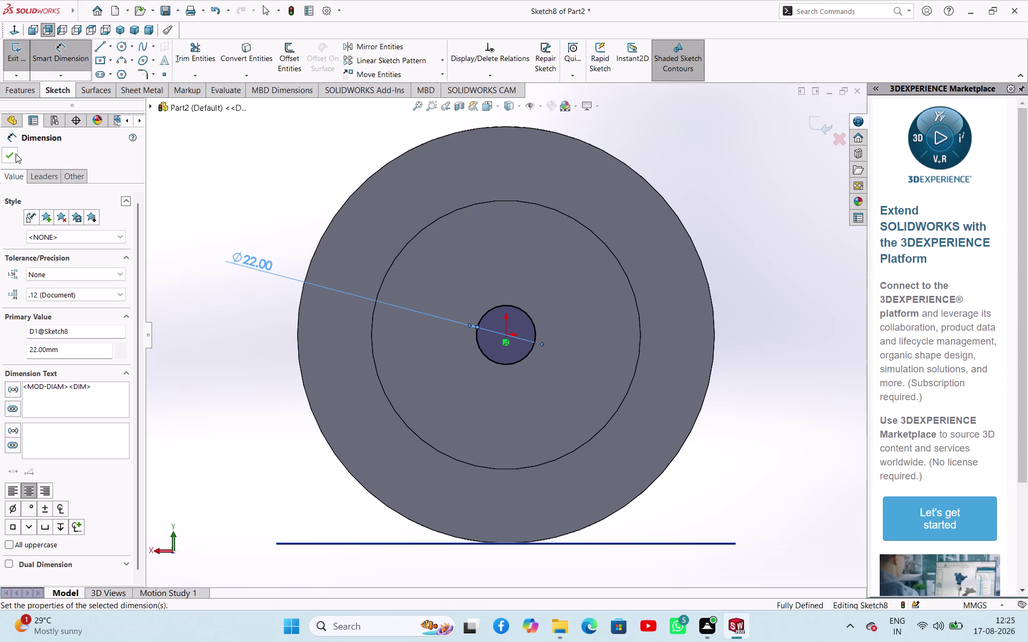
click(16, 153)
click(16, 64)
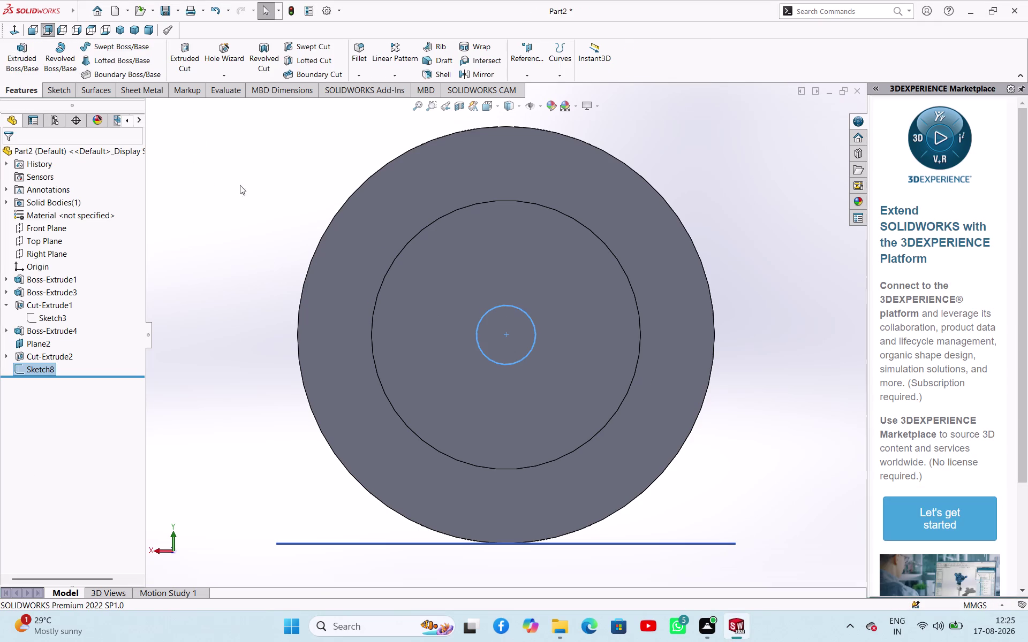
Extrude-cut the 22 mm circle as a Blind 22 mm-deep hole into the boss.
middle_drag(261, 185, 377, 254)
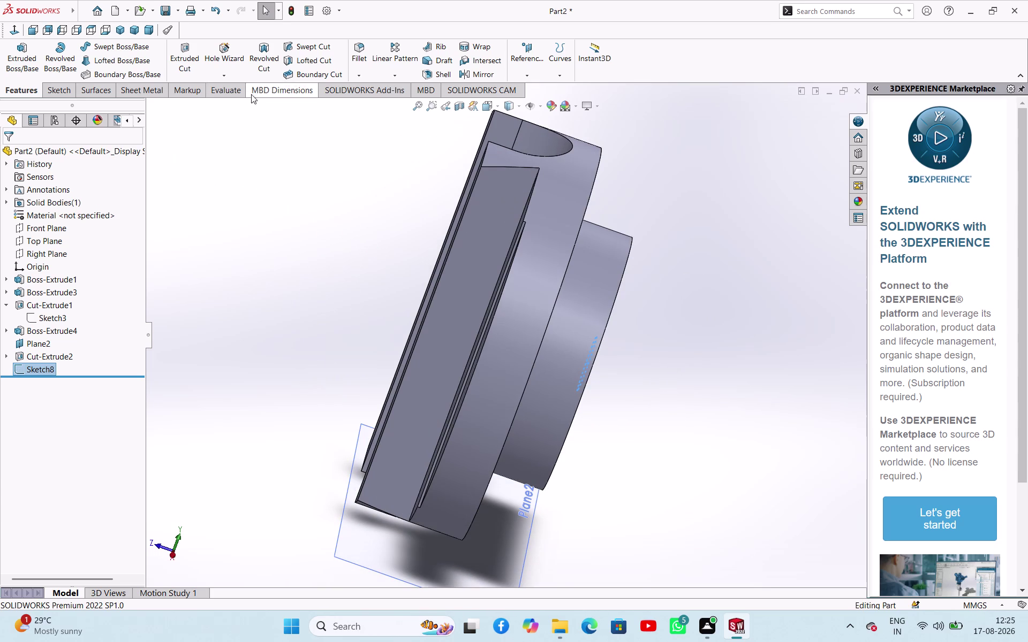
click(185, 65)
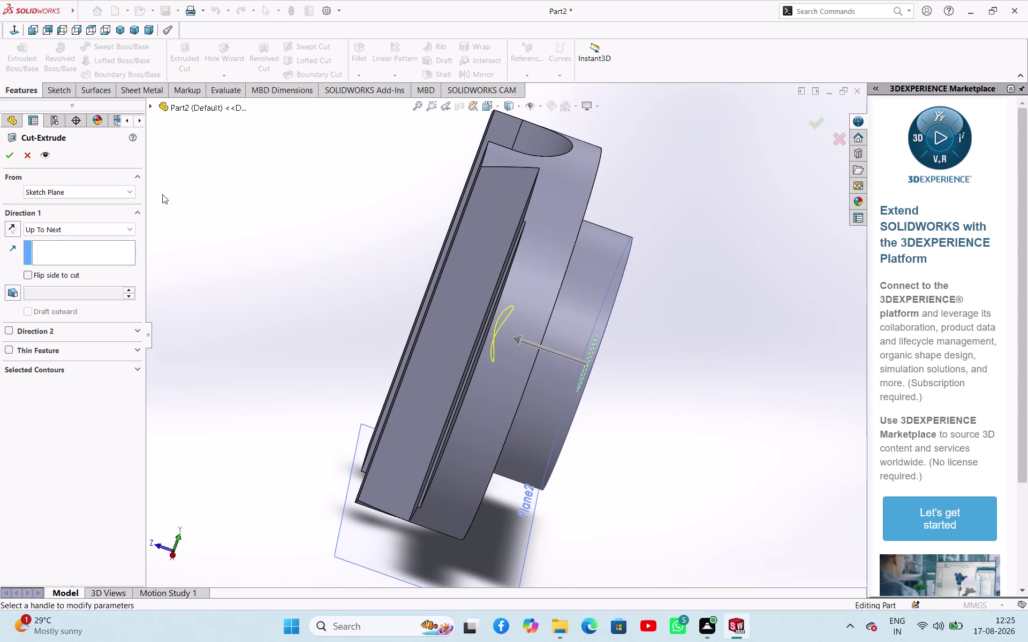
click(94, 227)
click(88, 246)
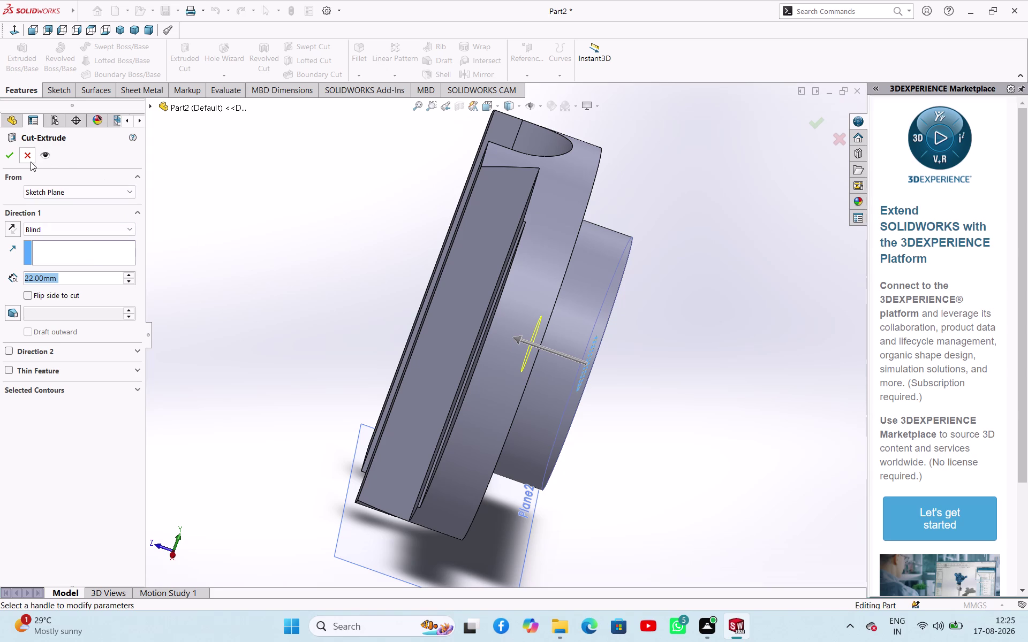
click(13, 155)
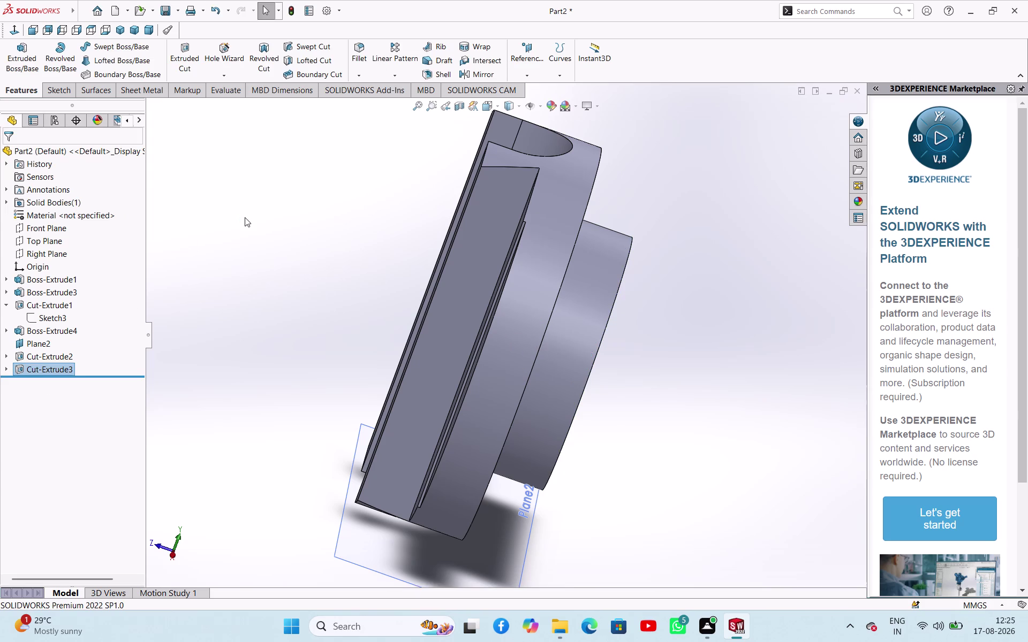
click(245, 217)
middle_drag(249, 220, 104, 281)
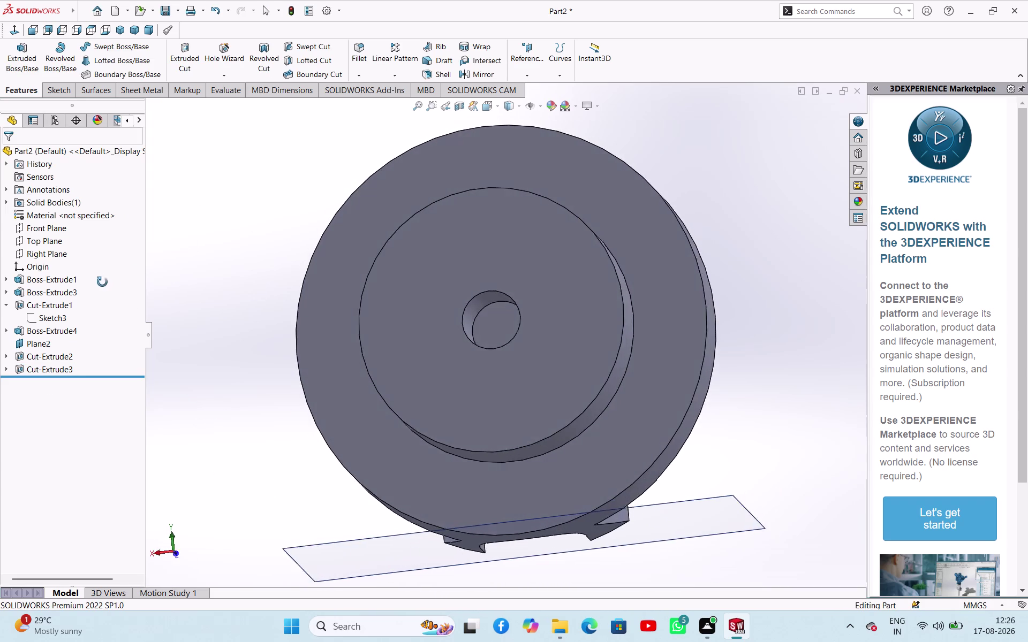
Start a sketch on the central hole's end face and draw a circle at the origin.
middle_drag(104, 281, 113, 298)
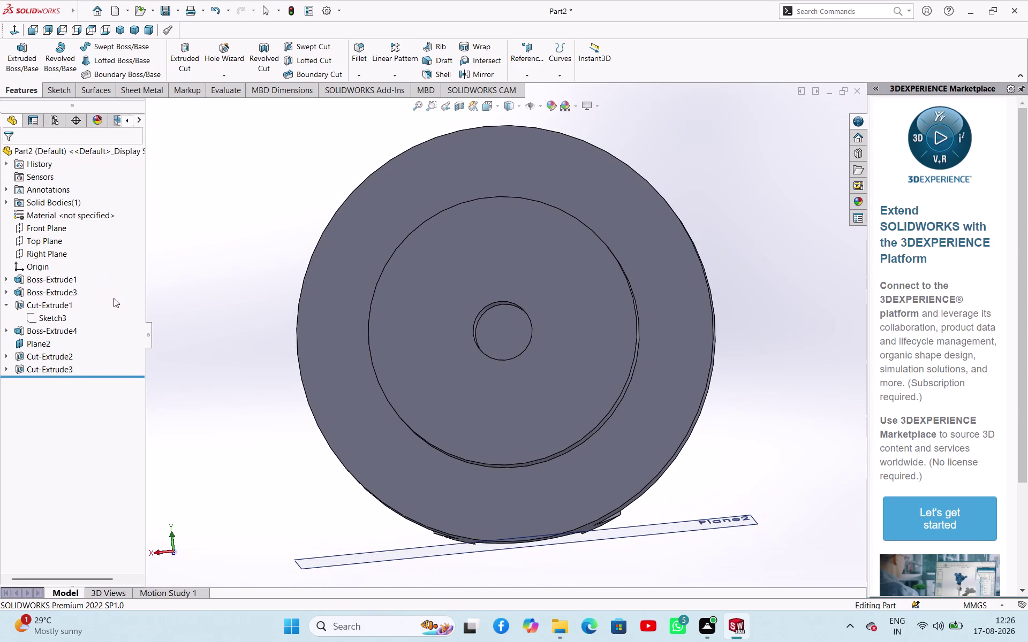
click(513, 334)
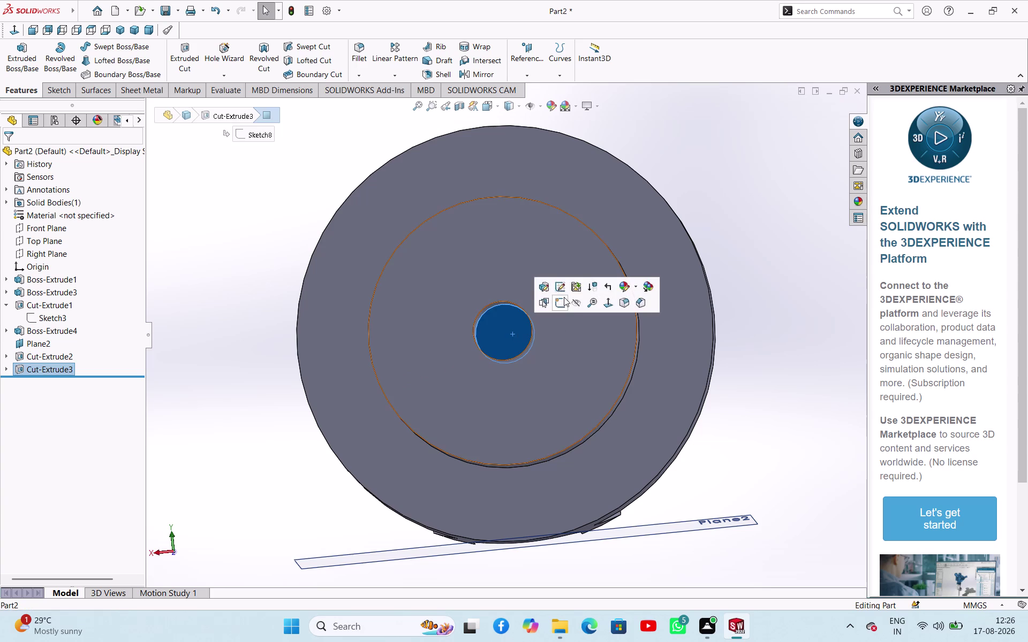
click(564, 297)
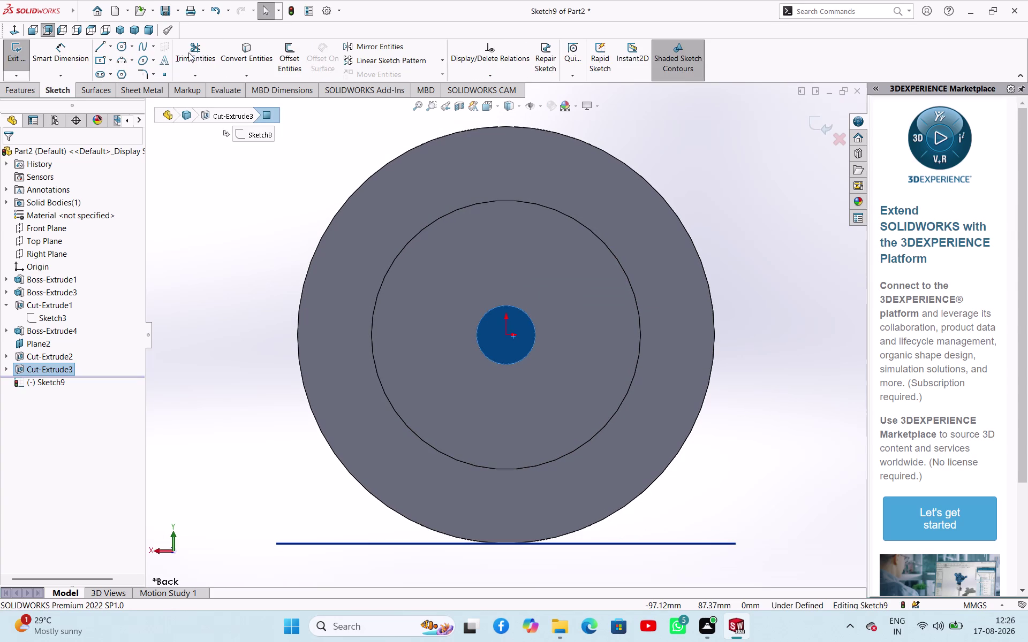
click(120, 48)
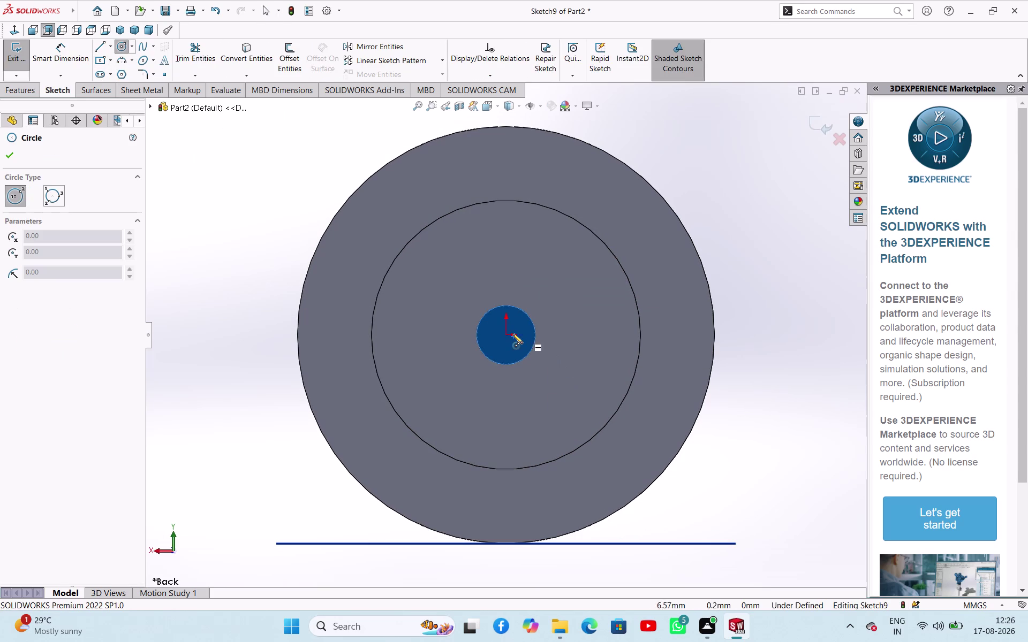
click(505, 335)
click(542, 380)
right_click(286, 254)
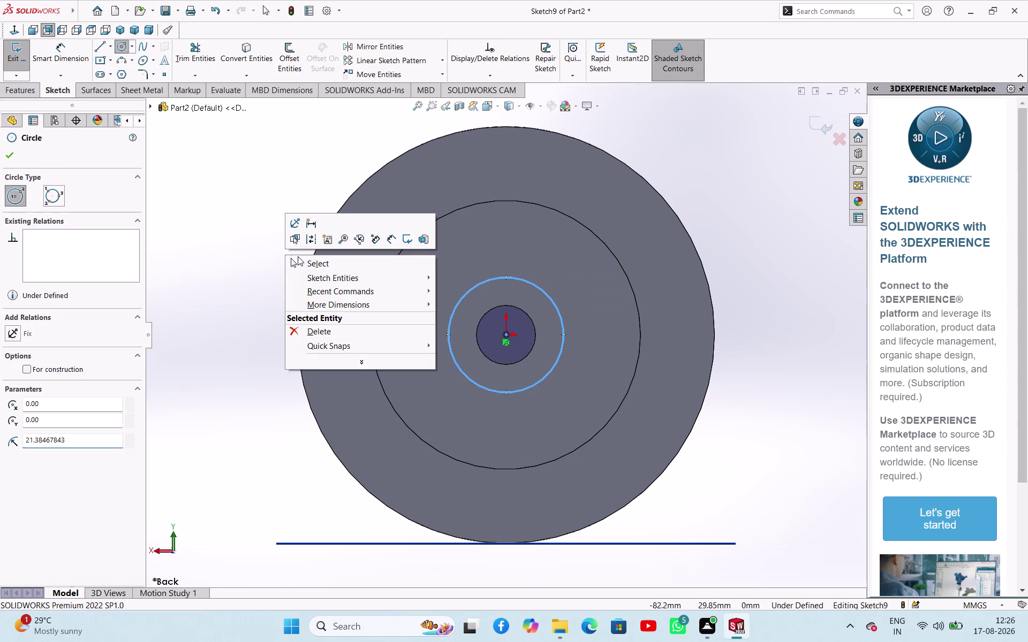
click(298, 257)
Dimension this circle to a 45 mm diameter and exit the sketch.
right_drag(269, 272, 289, 179)
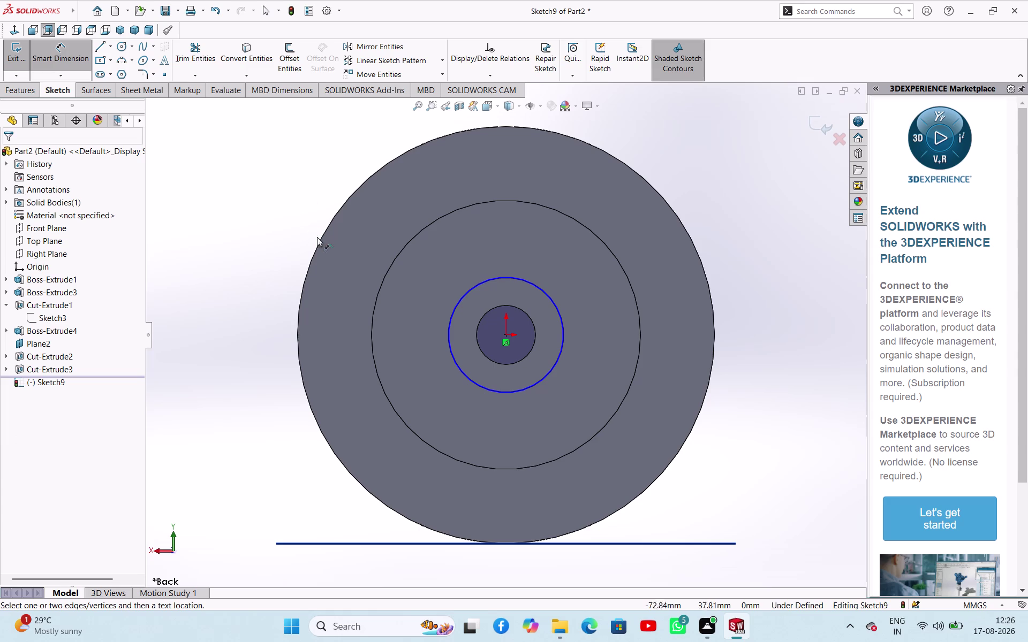
click(458, 301)
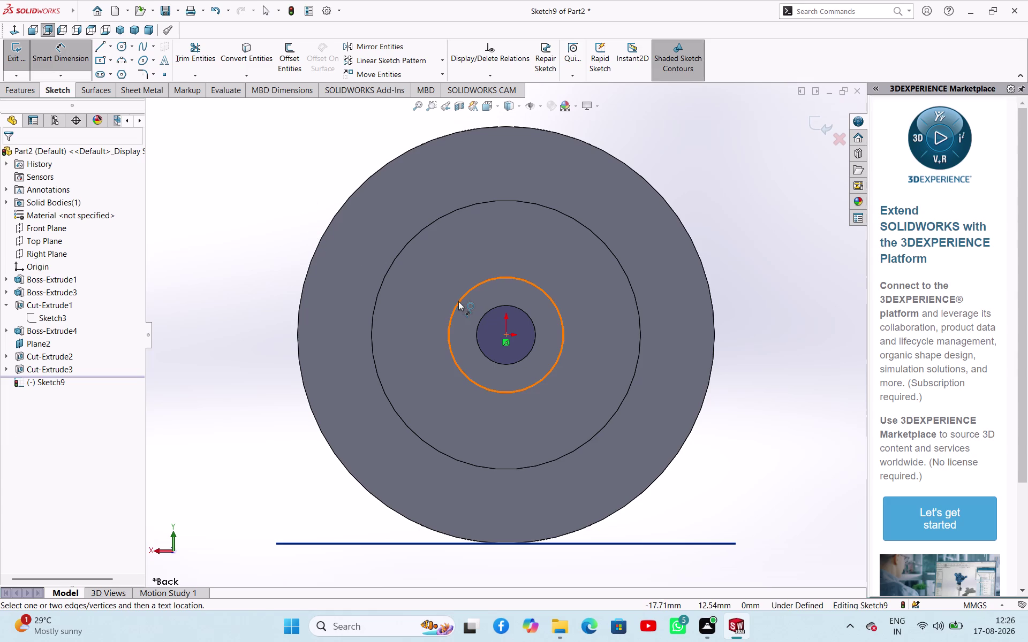
click(235, 241)
key(4)
key(5)
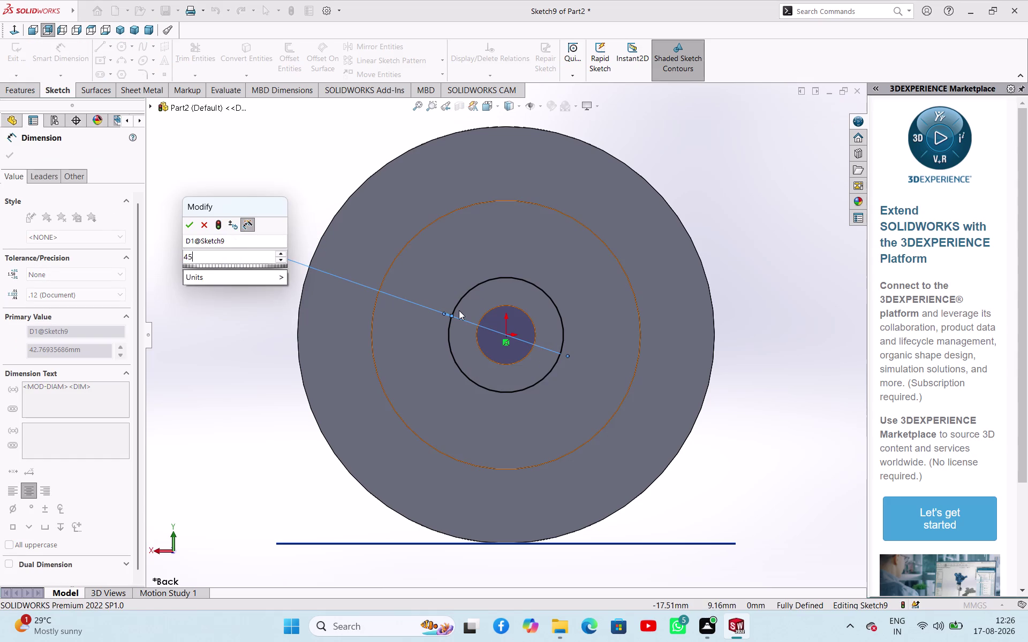
key(Return)
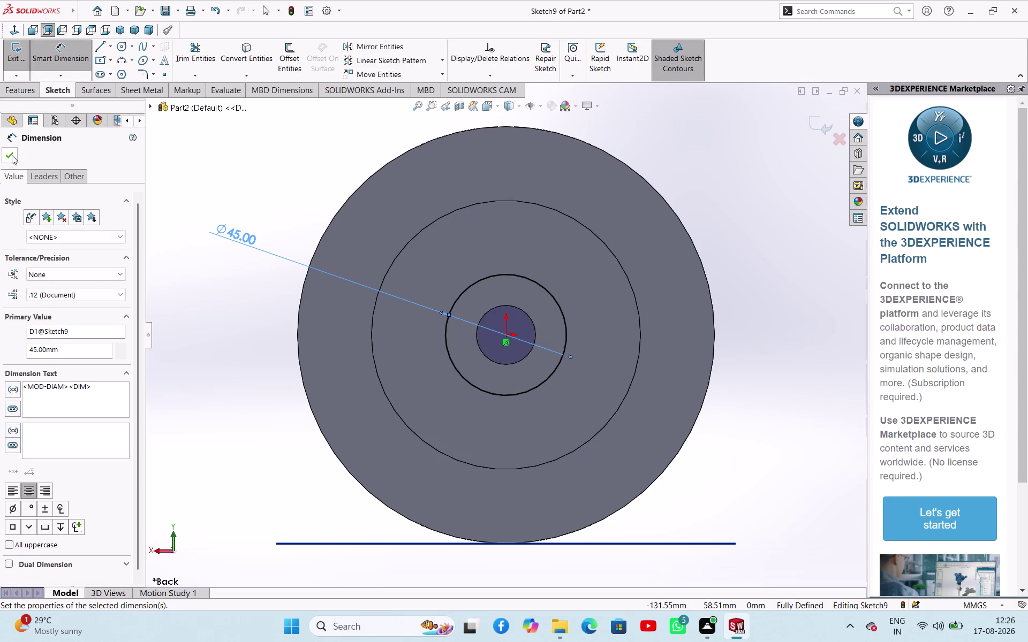
click(11, 156)
click(18, 62)
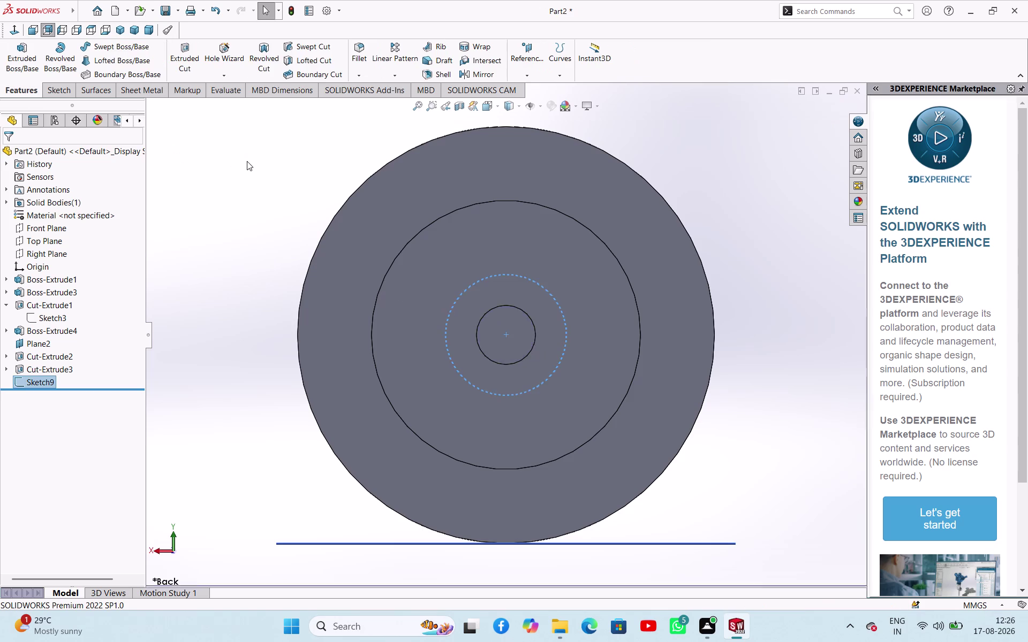
middle_drag(246, 161, 355, 212)
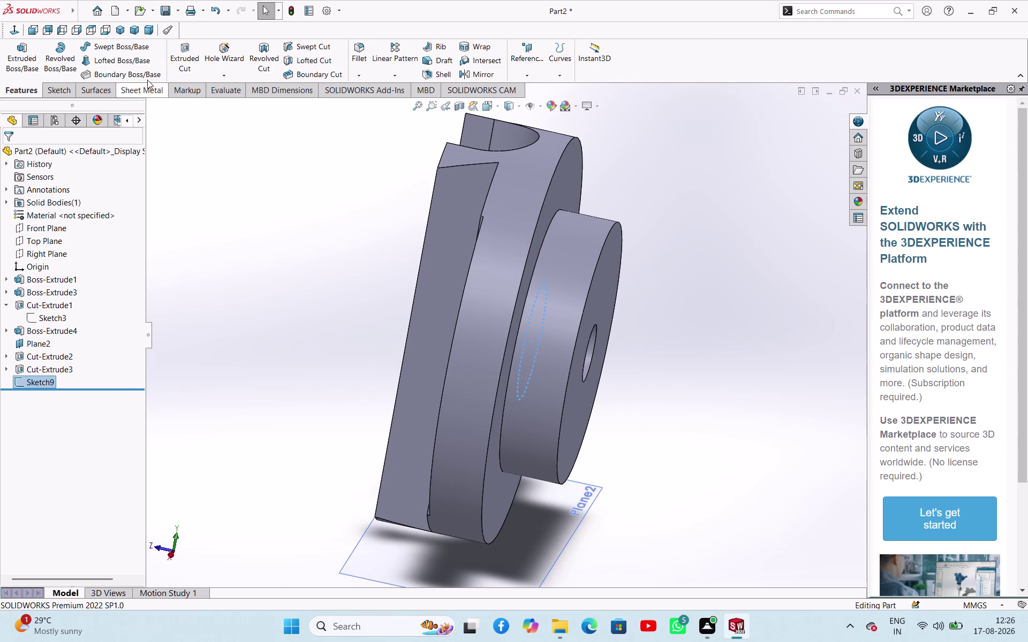
Cut Sketch9's 45 mm circle 97 mm blind, creating Cut-Extrude4's counterbore.
click(178, 56)
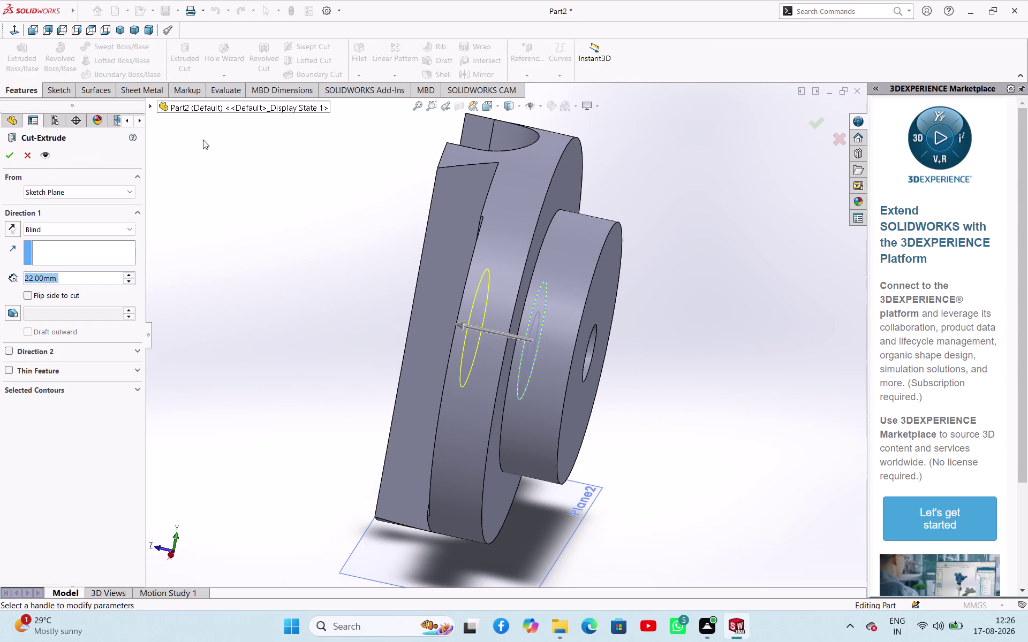
middle_drag(288, 238, 341, 298)
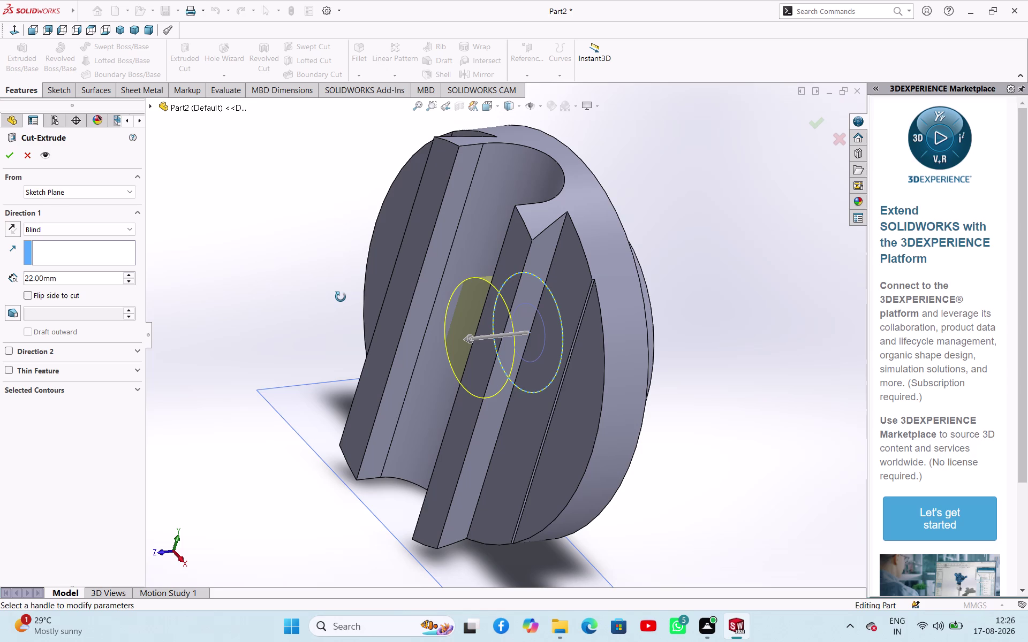
middle_drag(341, 297, 380, 302)
drag(487, 338, 410, 369)
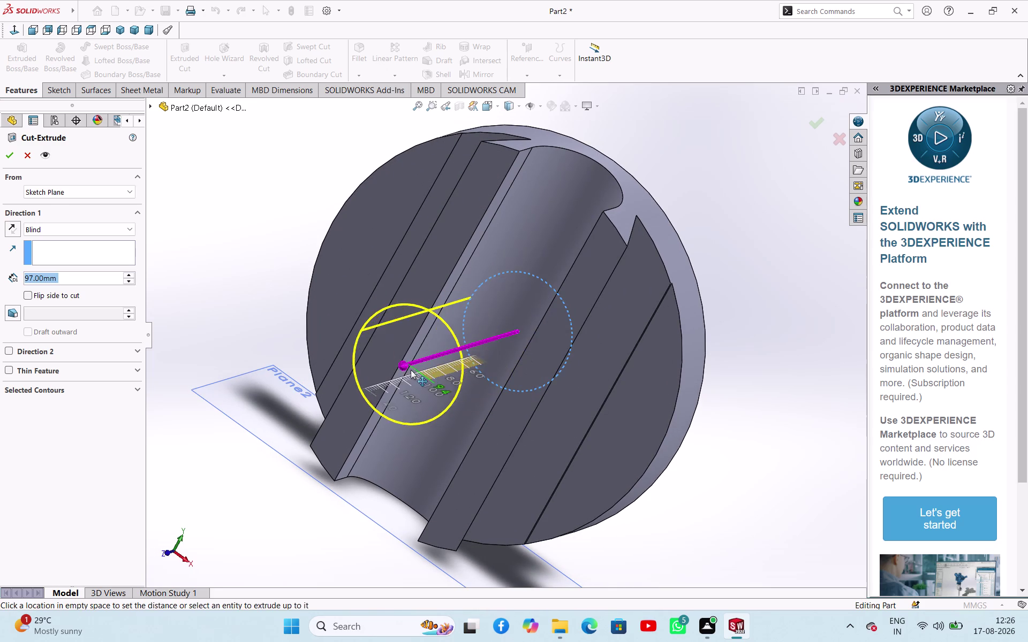
drag(410, 369, 409, 370)
click(15, 157)
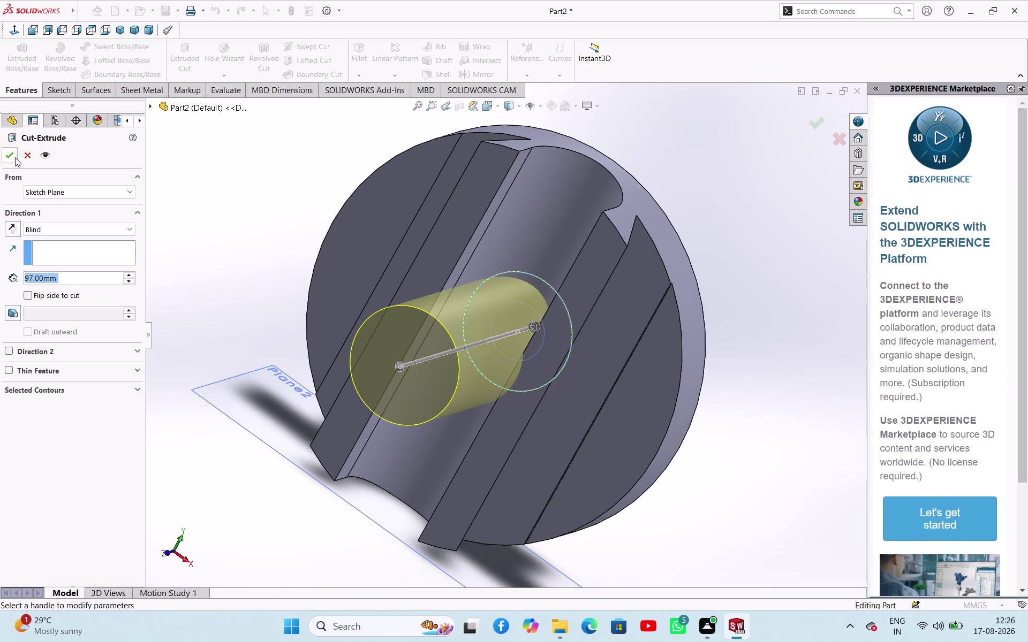
click(238, 210)
middle_drag(297, 231, 306, 181)
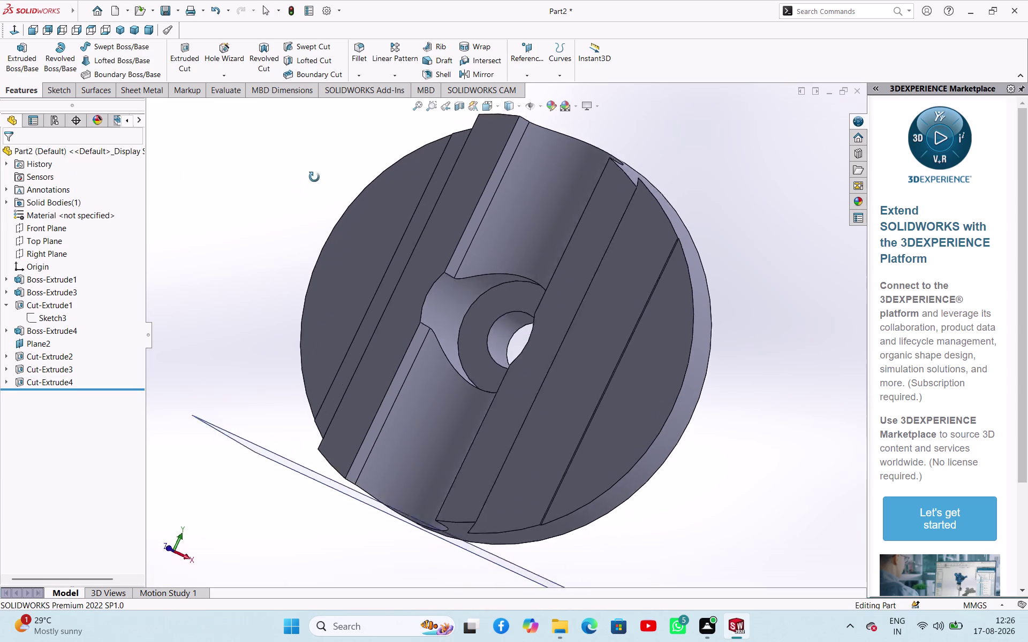
middle_drag(307, 181, 210, 232)
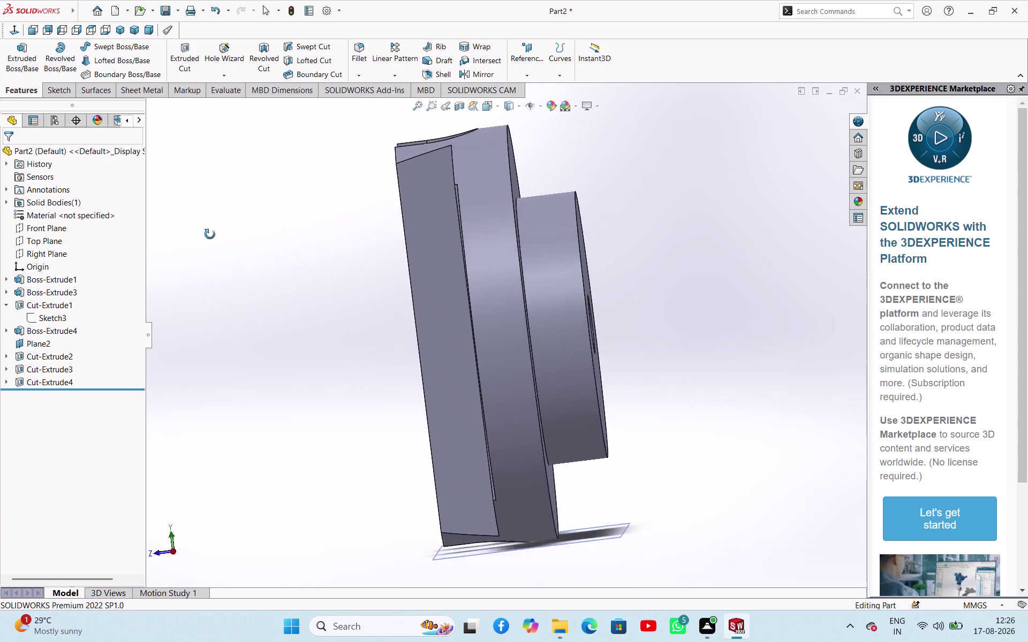
middle_drag(210, 232, 218, 248)
click(464, 109)
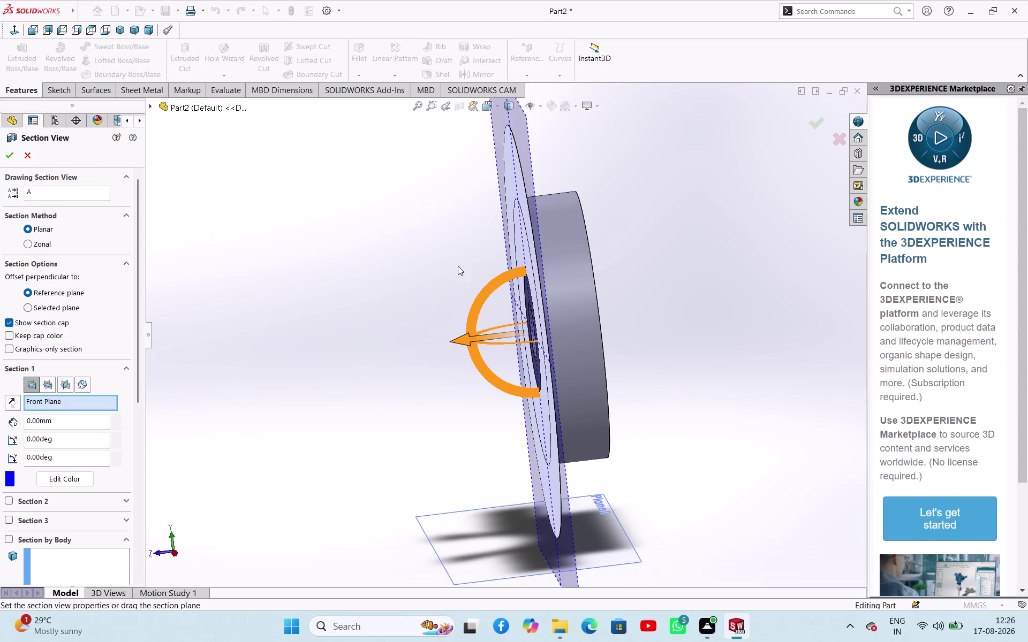
click(50, 381)
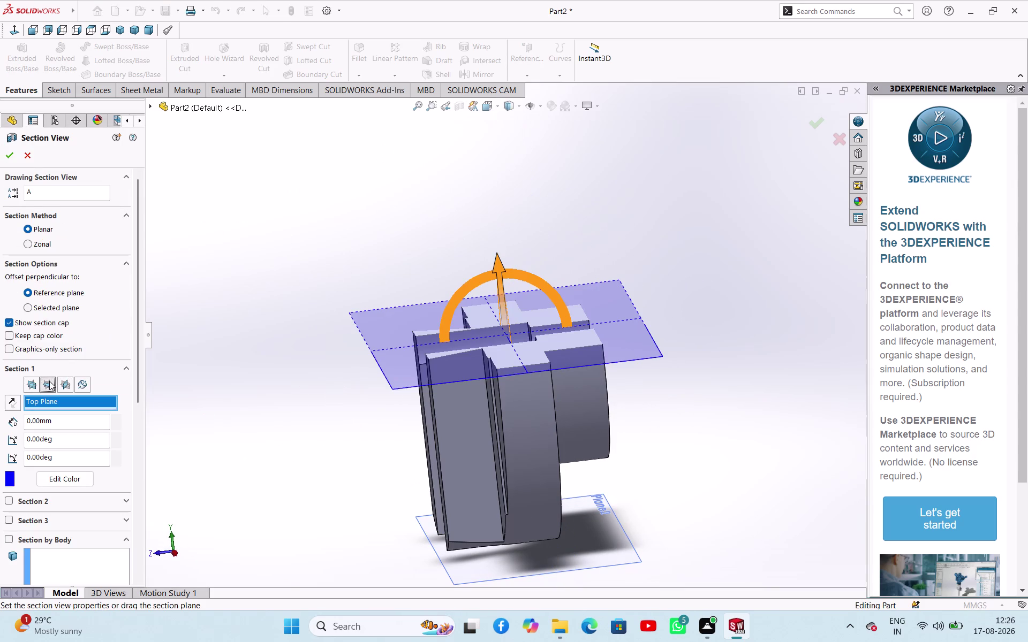
click(71, 389)
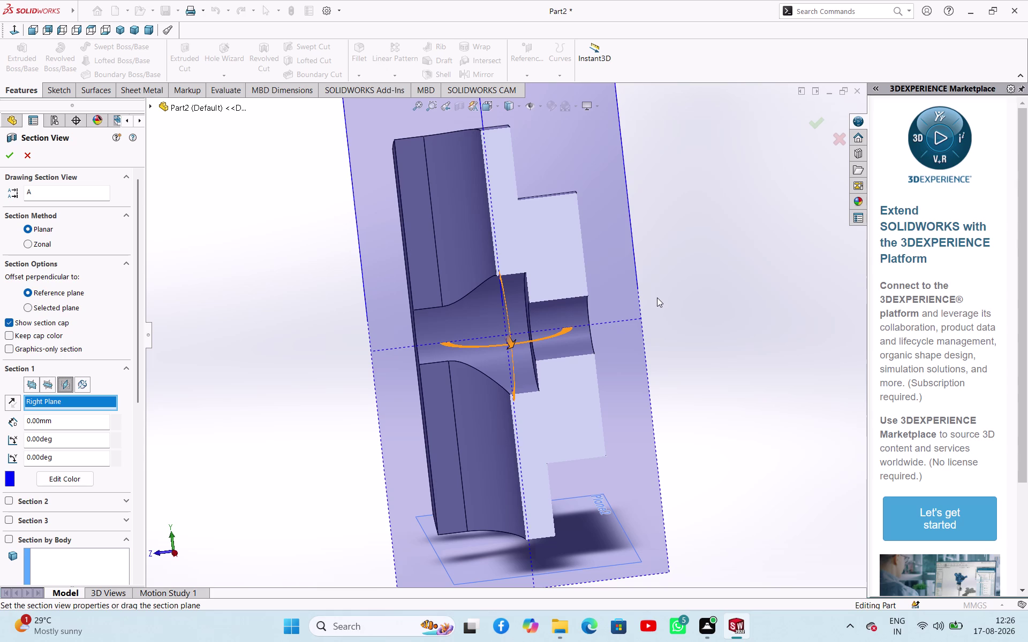
middle_drag(666, 299, 645, 296)
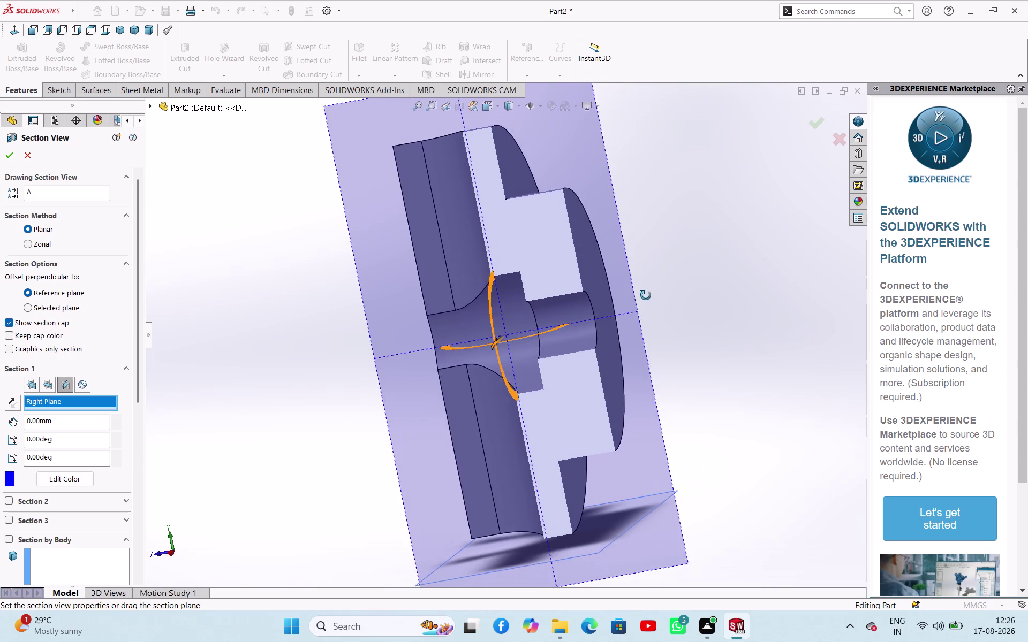
middle_drag(645, 296, 659, 287)
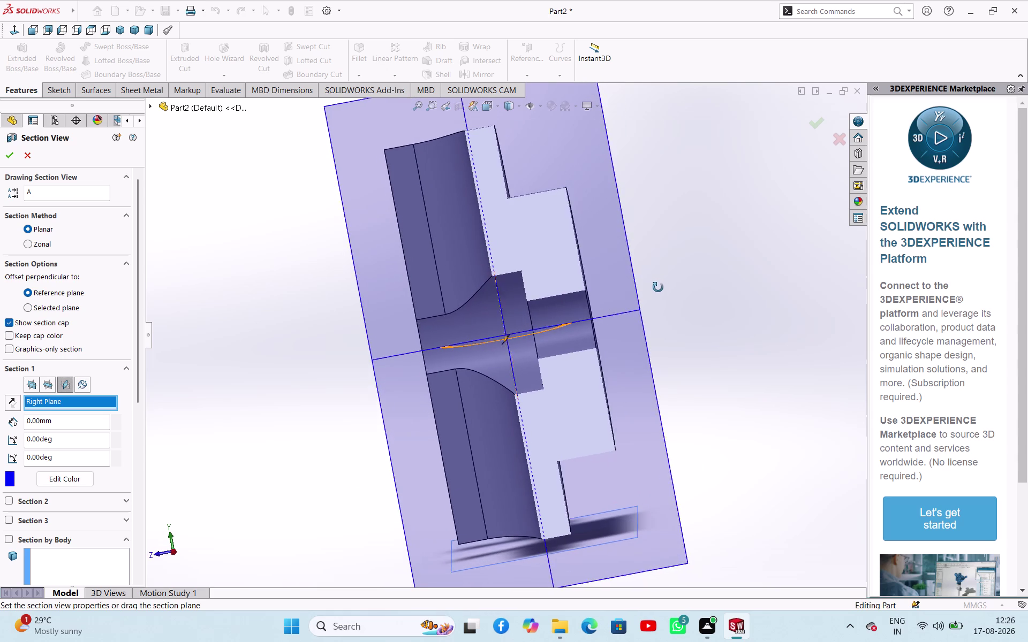
middle_drag(659, 288, 661, 293)
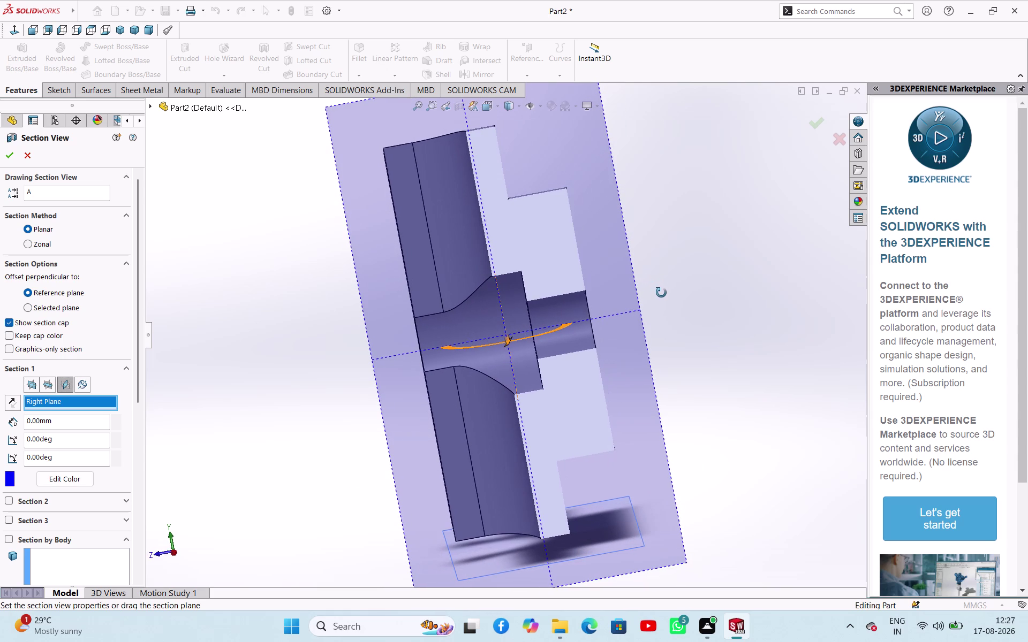
middle_drag(661, 293, 666, 292)
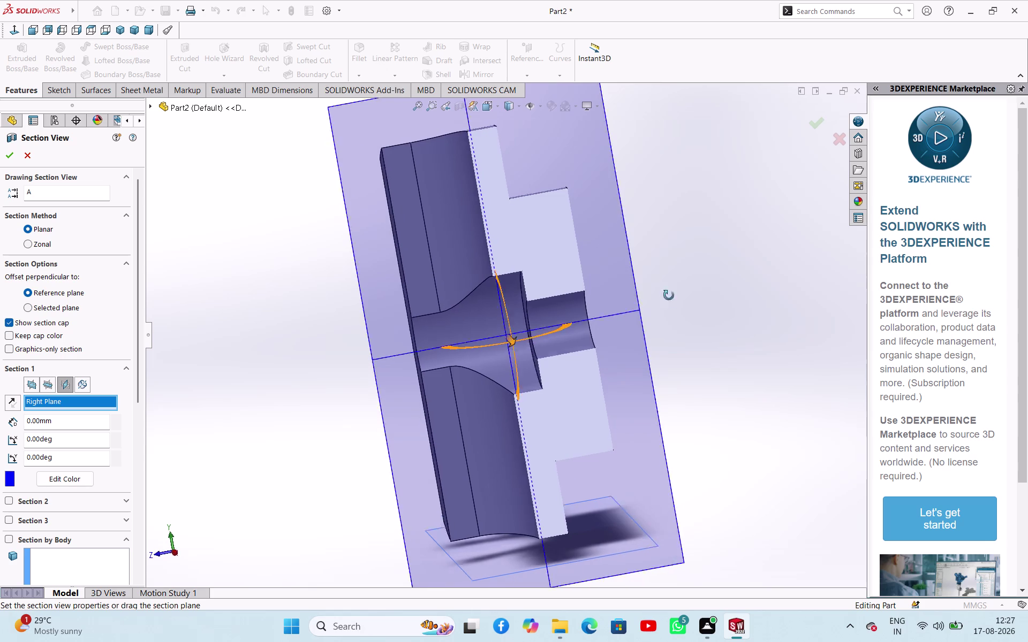
middle_drag(666, 293, 709, 362)
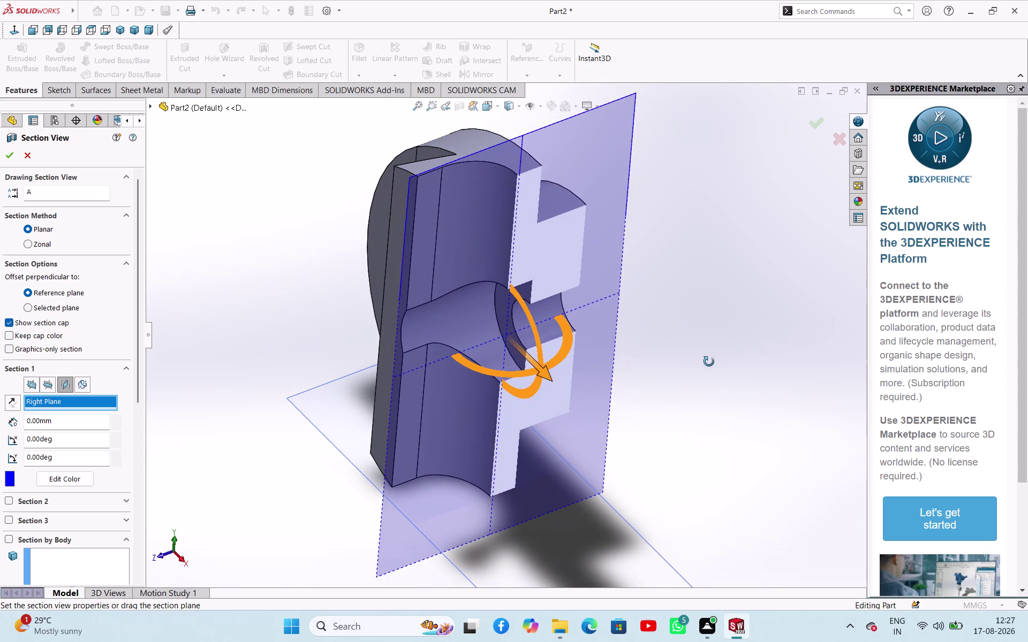
middle_drag(709, 362, 696, 363)
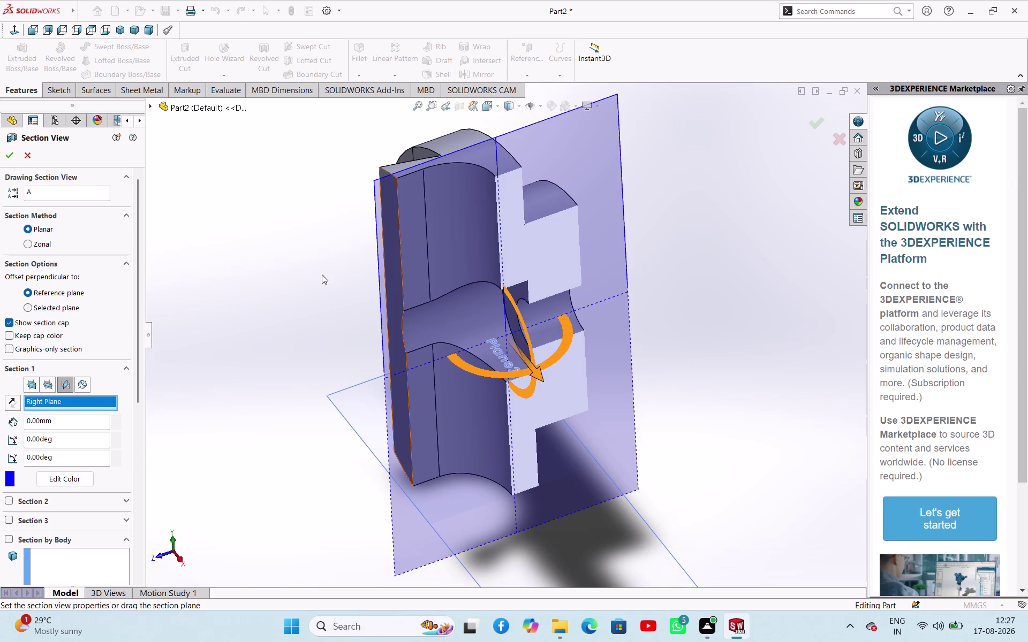
click(29, 155)
click(197, 220)
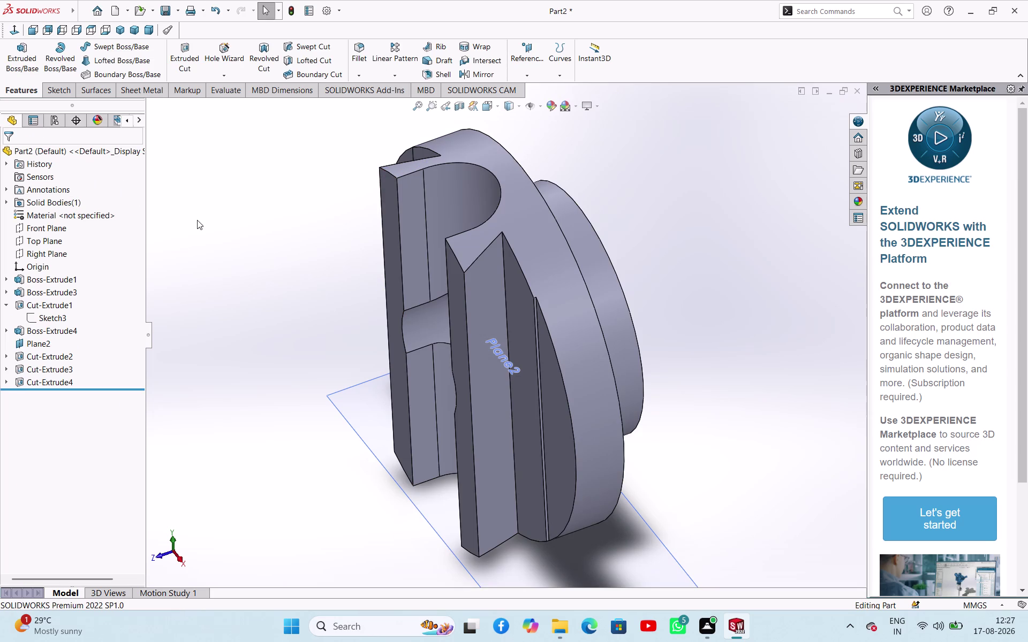
Select the half-round cut feature and view the part isometrically.
middle_drag(261, 244, 283, 272)
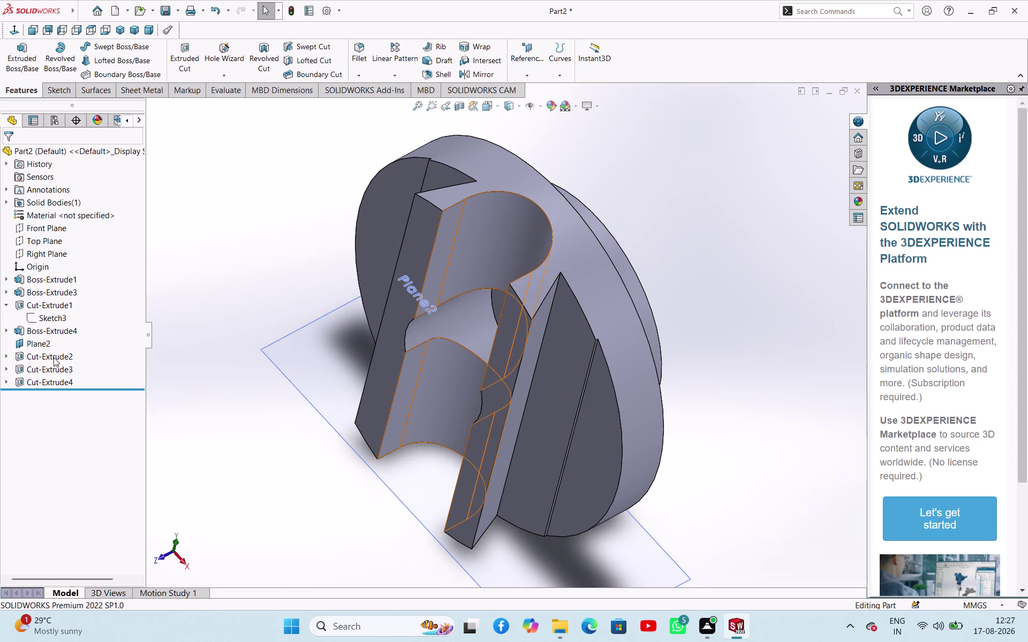
click(54, 359)
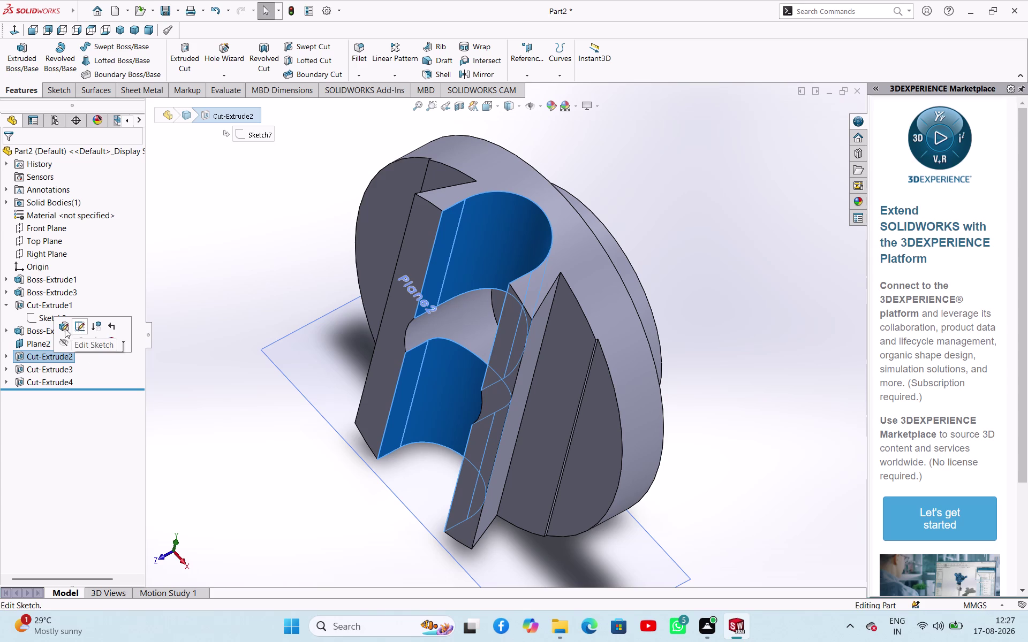
click(60, 328)
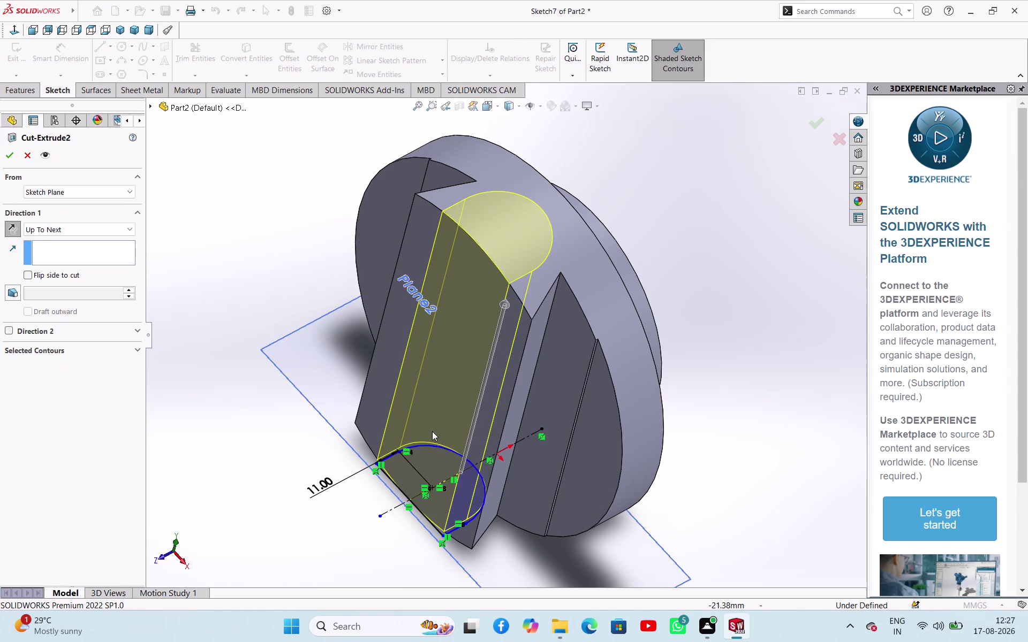
scroll(up, 3)
scroll(down, 3)
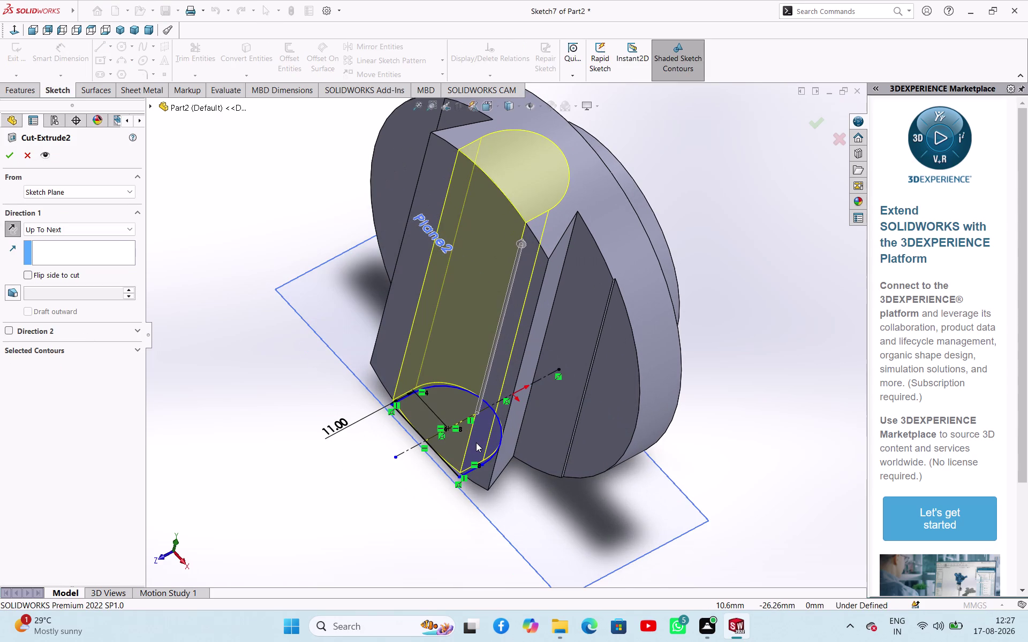
click(114, 32)
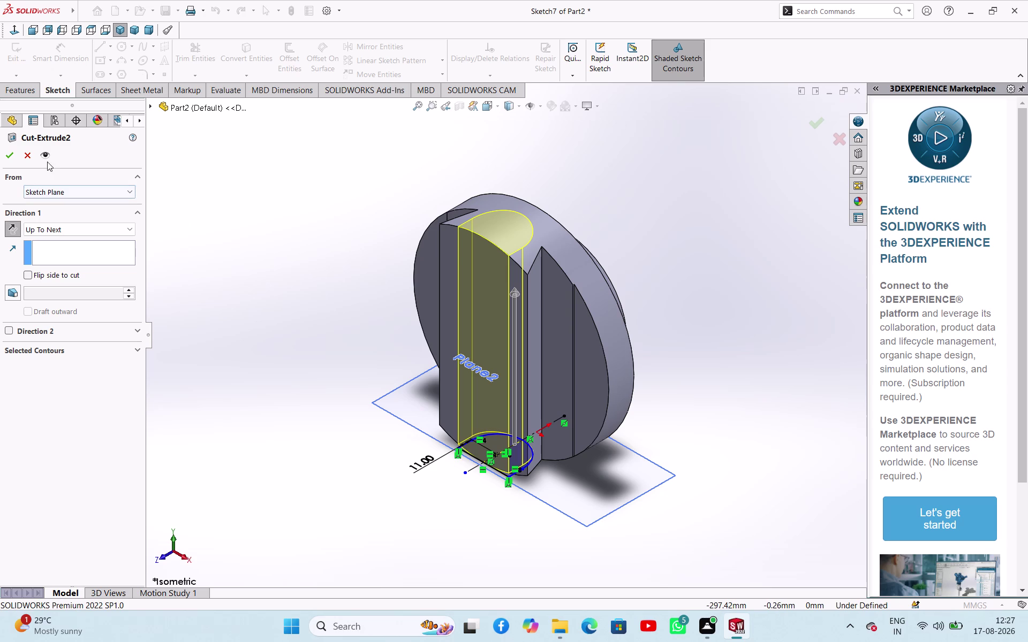
click(31, 150)
click(233, 242)
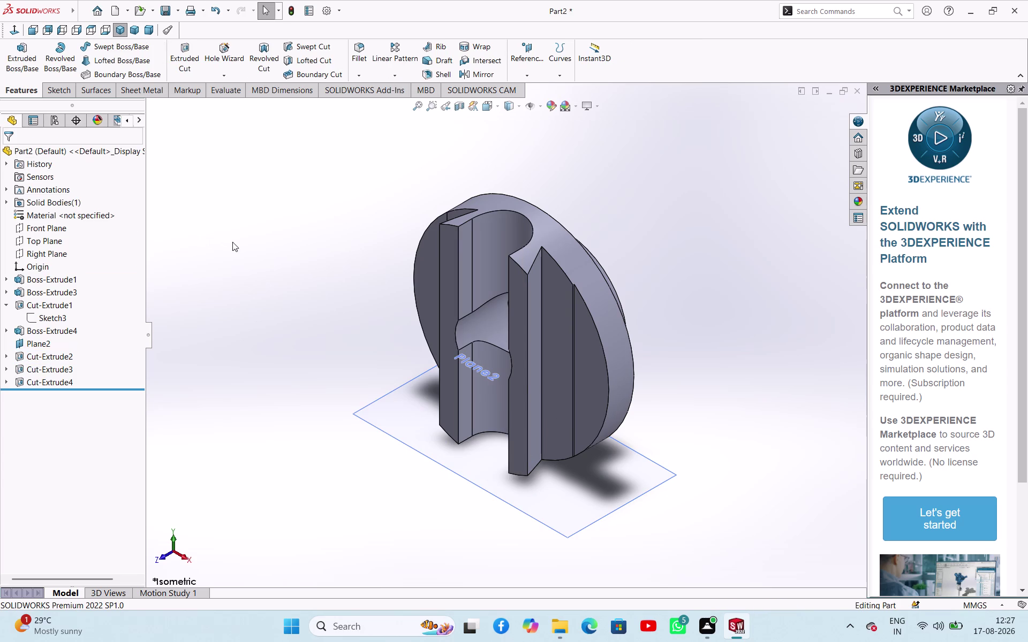
Expand Cut-Extrude2 and open Sketch7 to inspect the half-round profile.
click(34, 354)
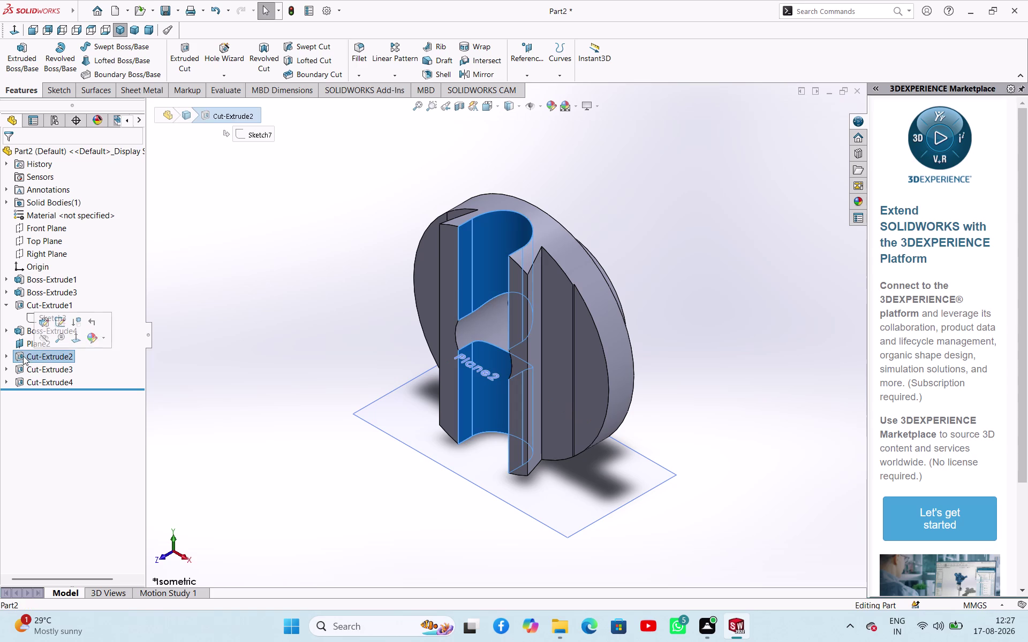
click(5, 356)
click(38, 374)
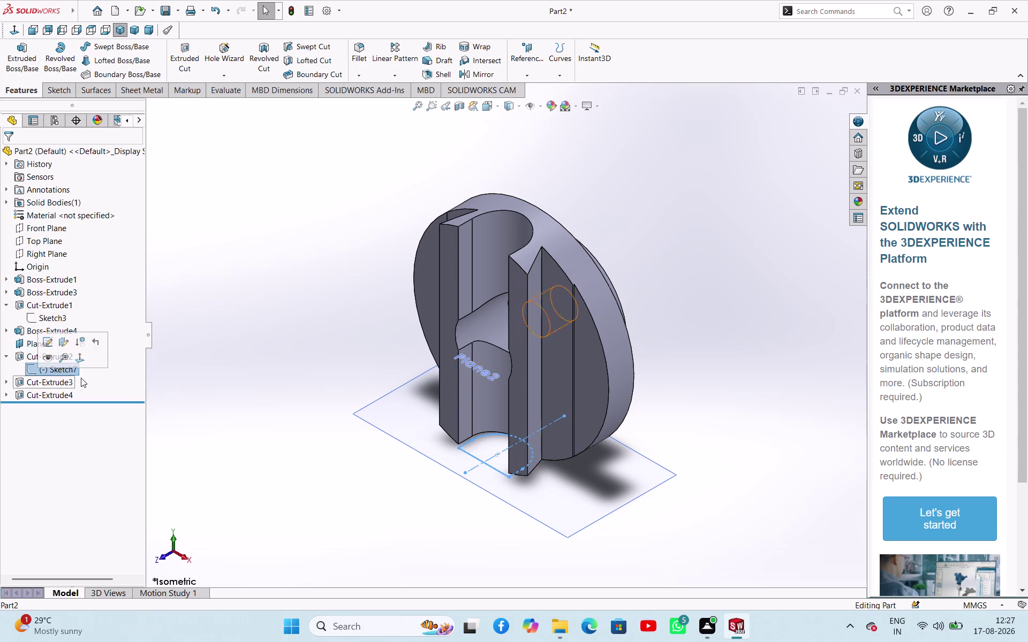
click(70, 368)
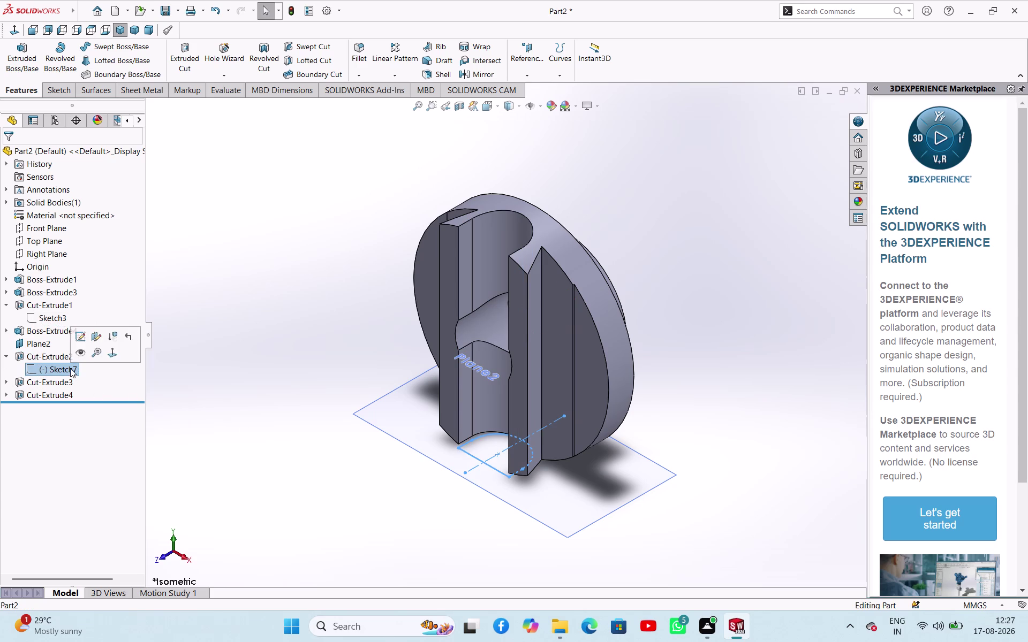
click(272, 357)
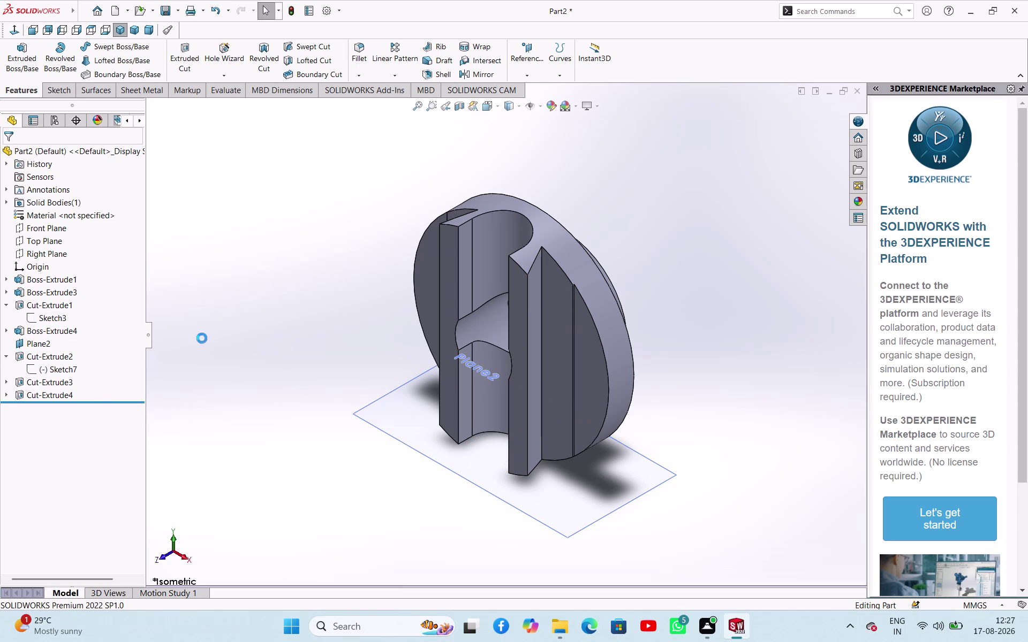
click(64, 365)
click(77, 336)
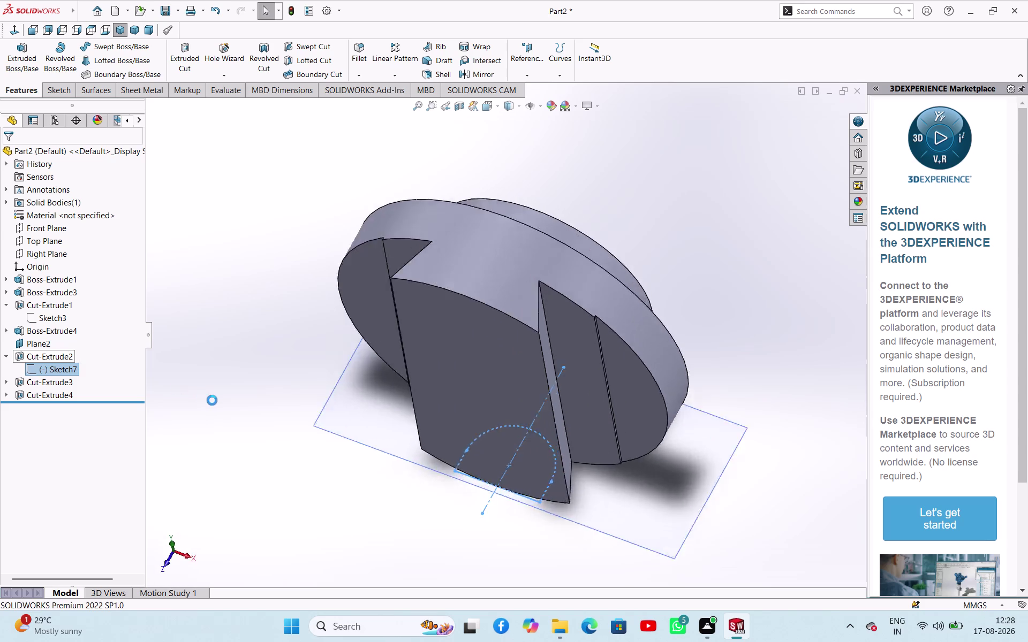
middle_drag(588, 521, 601, 443)
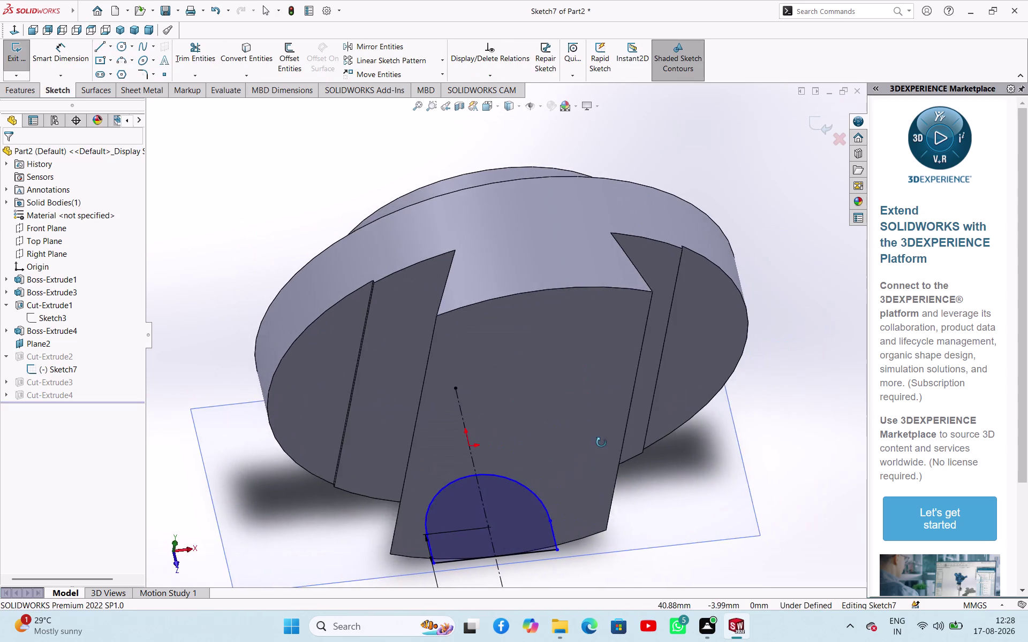
middle_drag(602, 443, 590, 442)
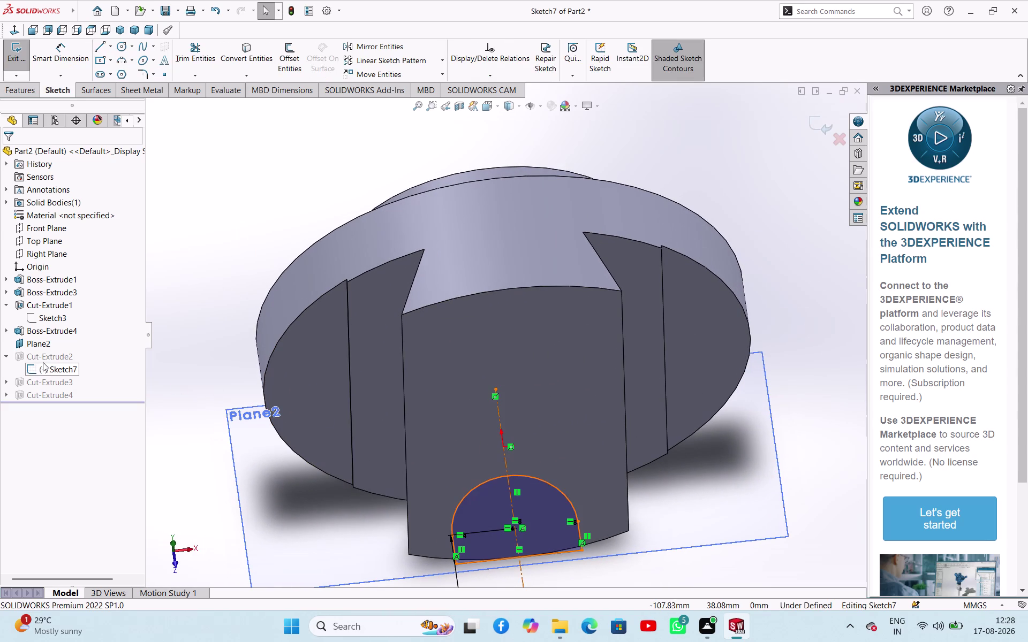
Close Sketch7 unchanged and start editing Plane2's definition.
click(40, 348)
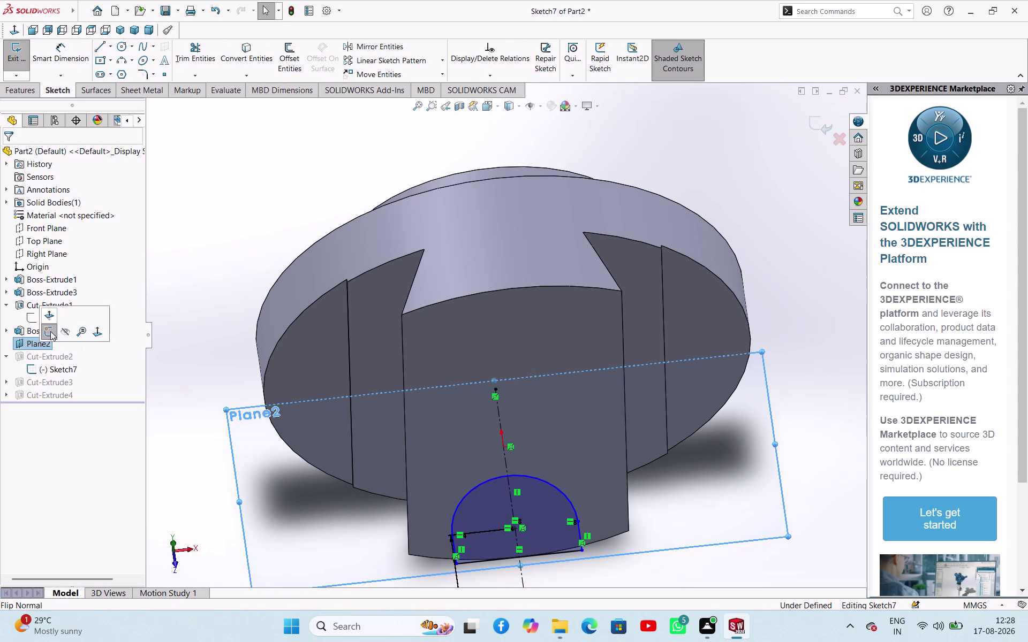
click(50, 332)
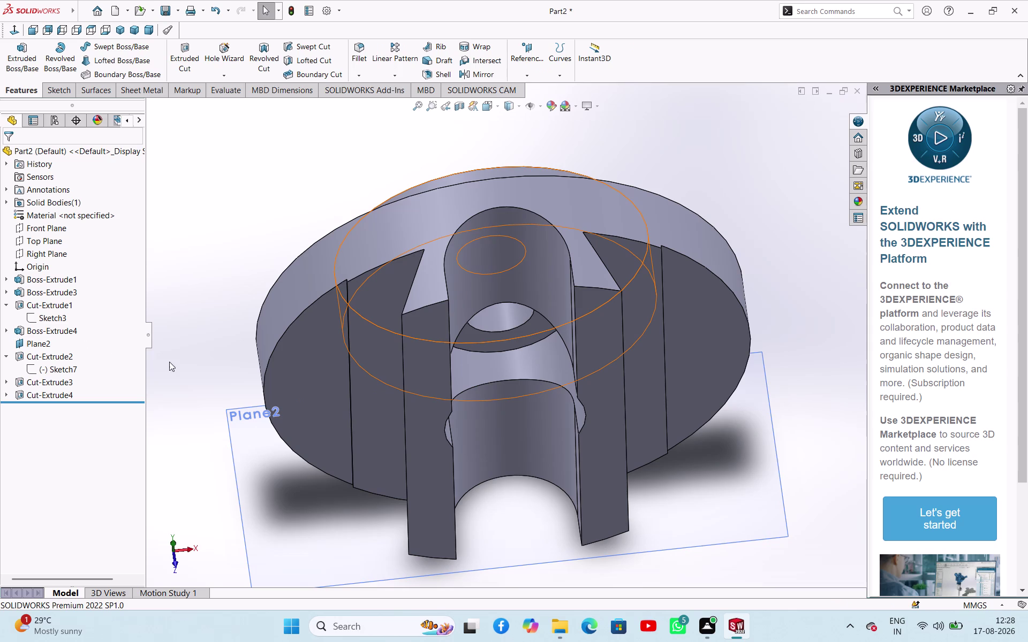
click(228, 251)
double_click(39, 344)
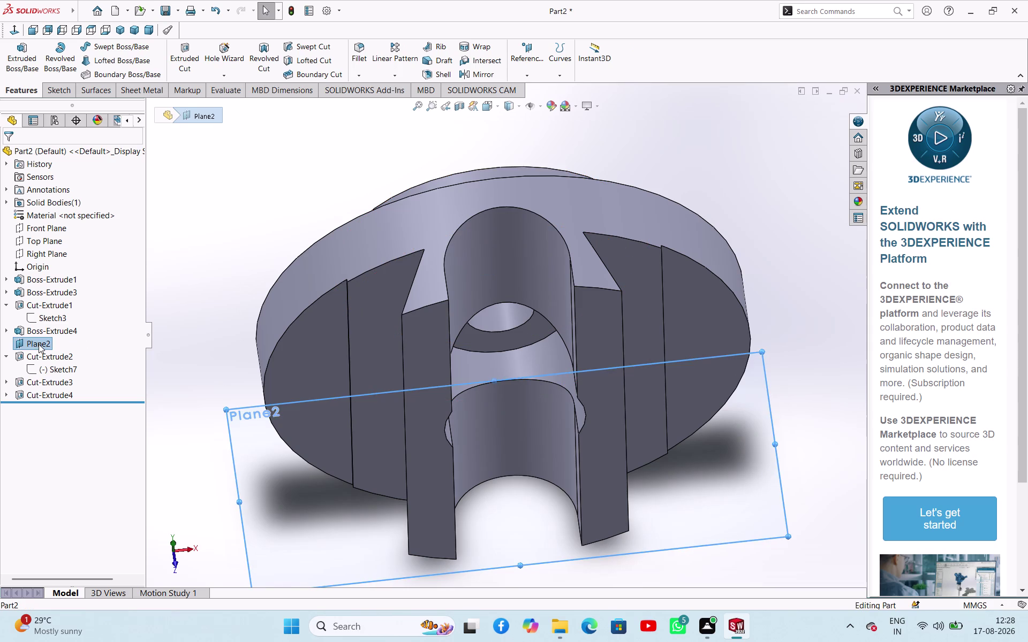
click(171, 254)
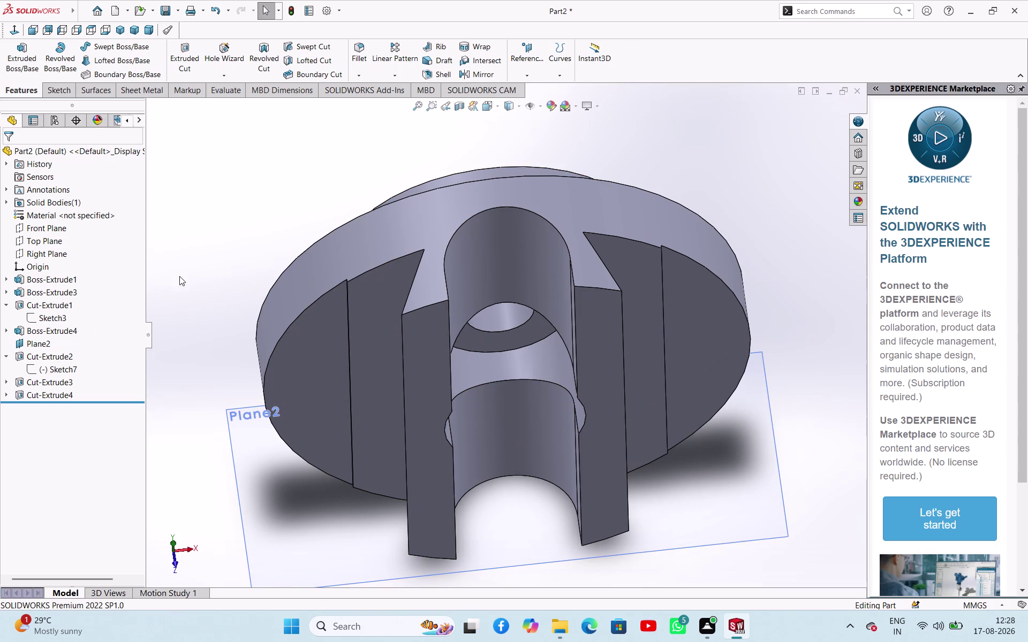
click(63, 87)
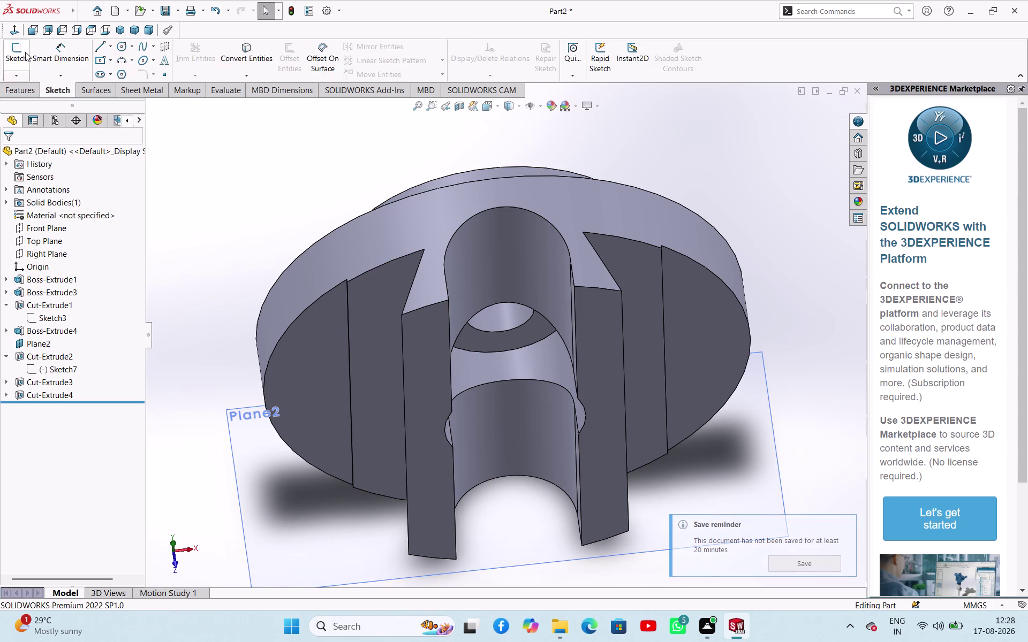
click(193, 204)
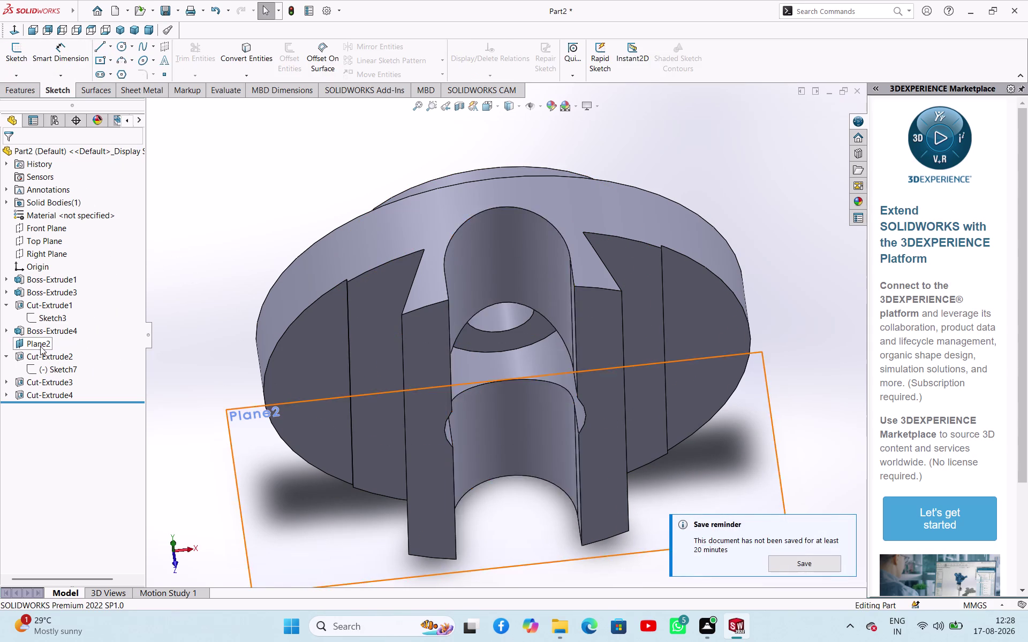
click(40, 346)
click(51, 314)
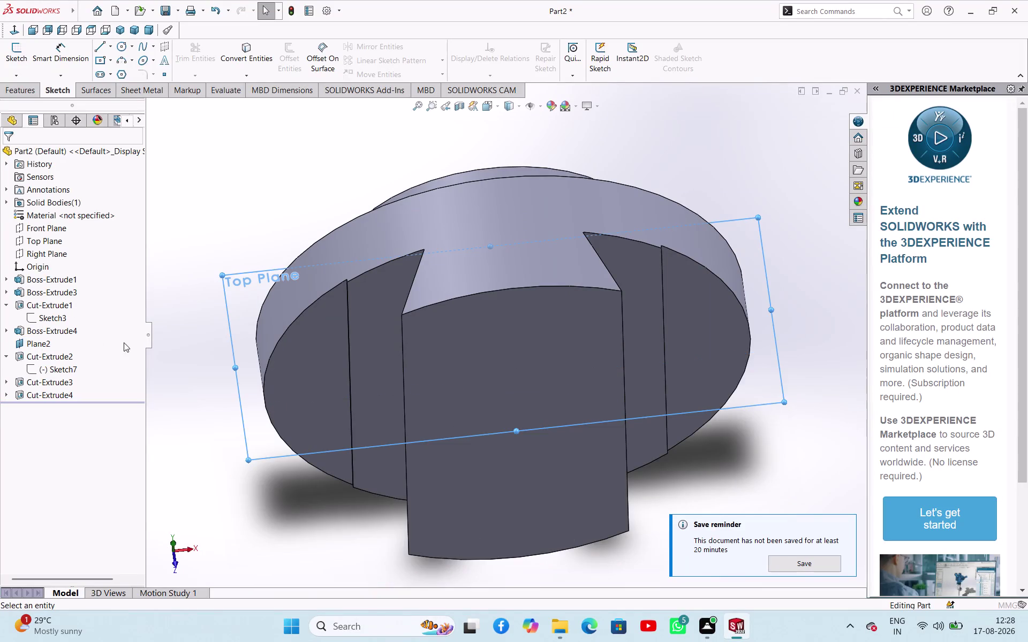
Flip Plane2's offset to the opposite side of the part.
click(31, 340)
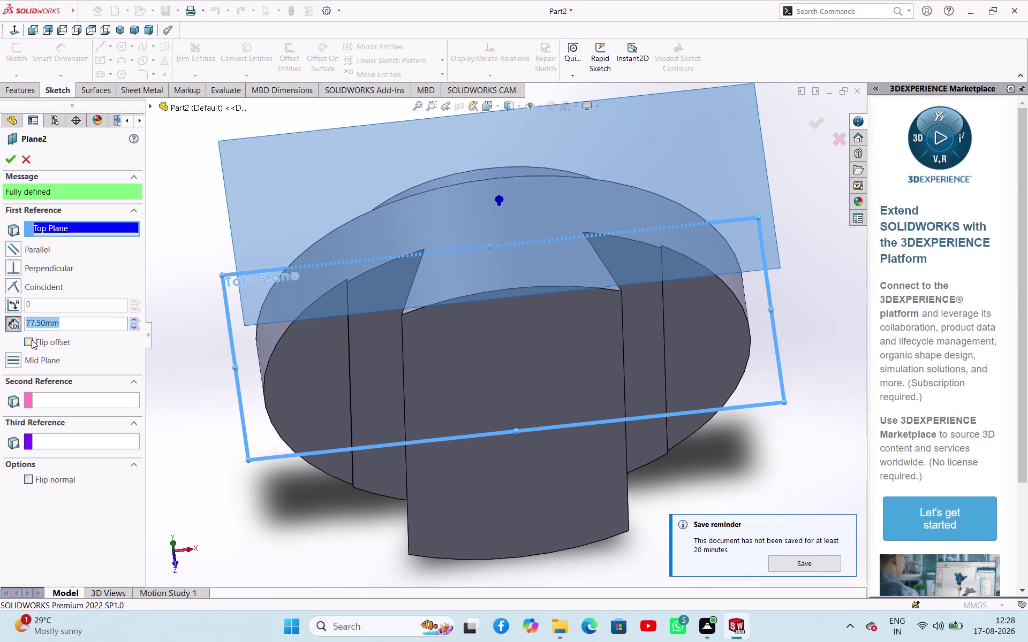
middle_drag(295, 477, 282, 417)
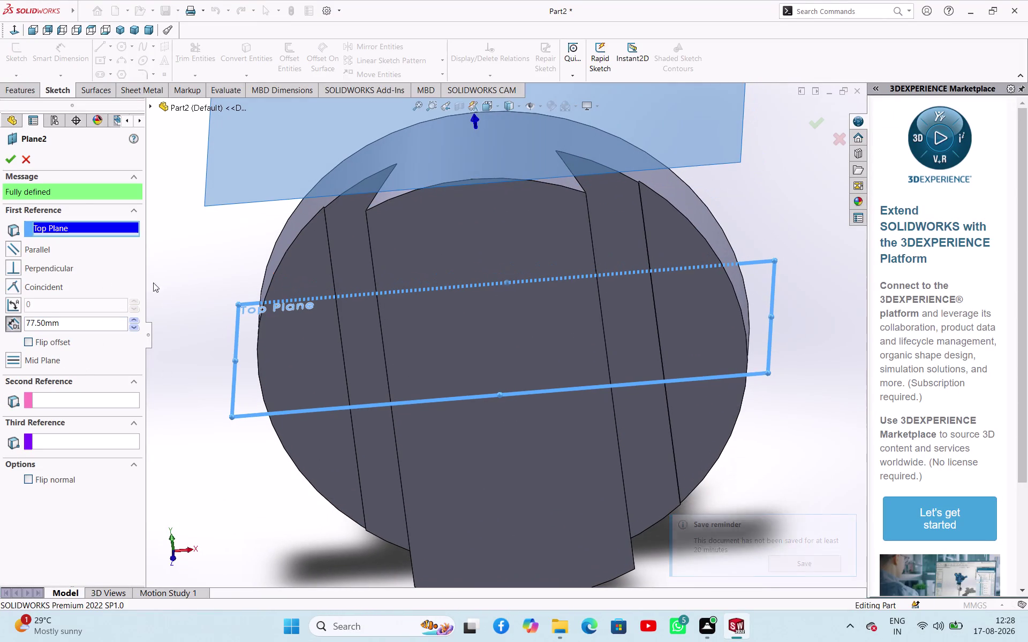
click(5, 159)
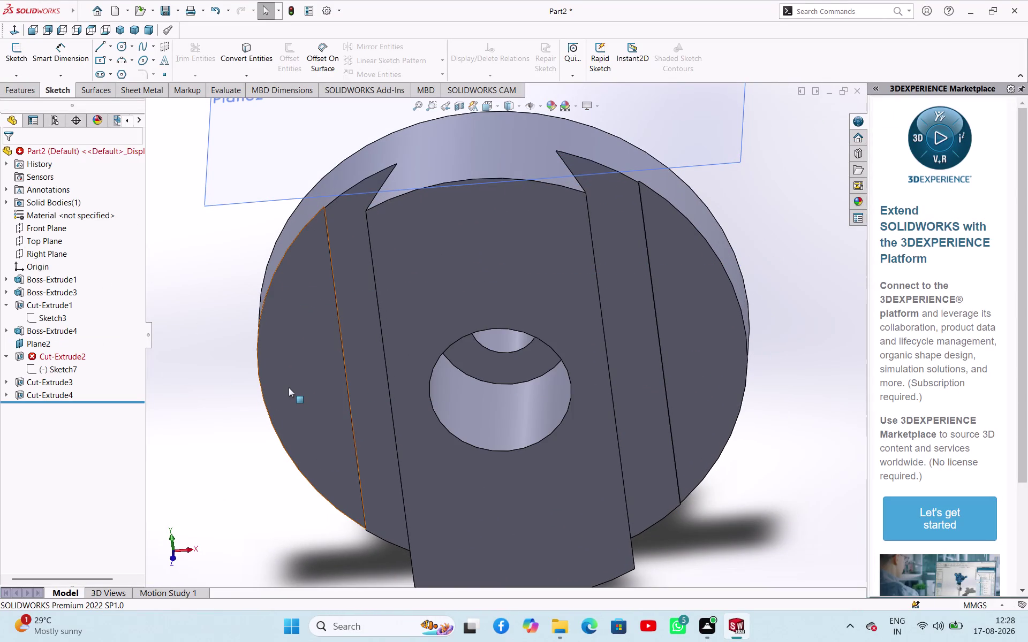
click(227, 377)
click(77, 359)
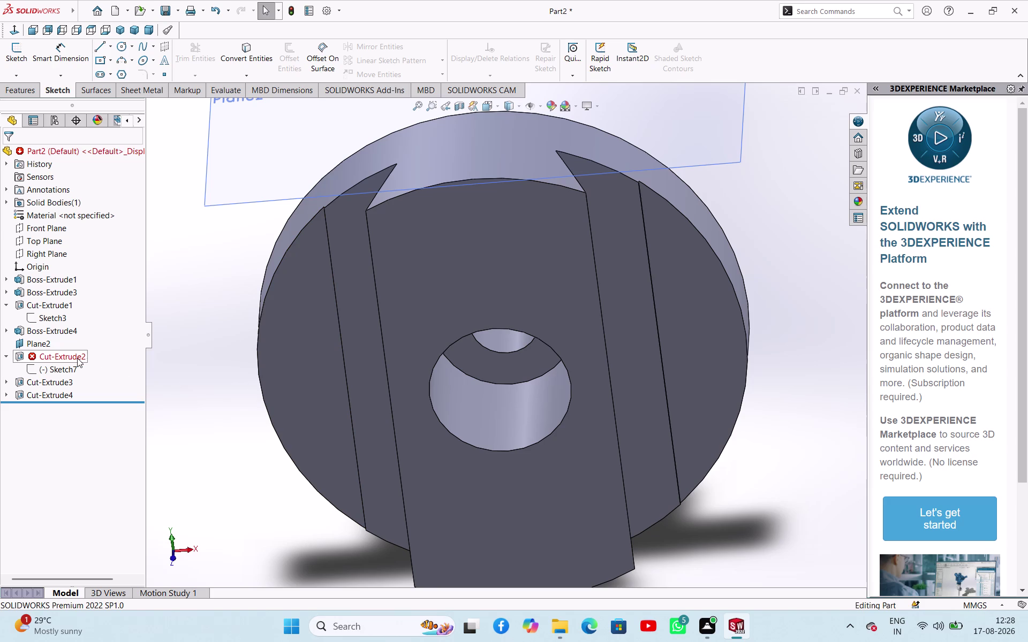
Check Cut-Extrude2's end-face error and cancel its edit.
click(32, 360)
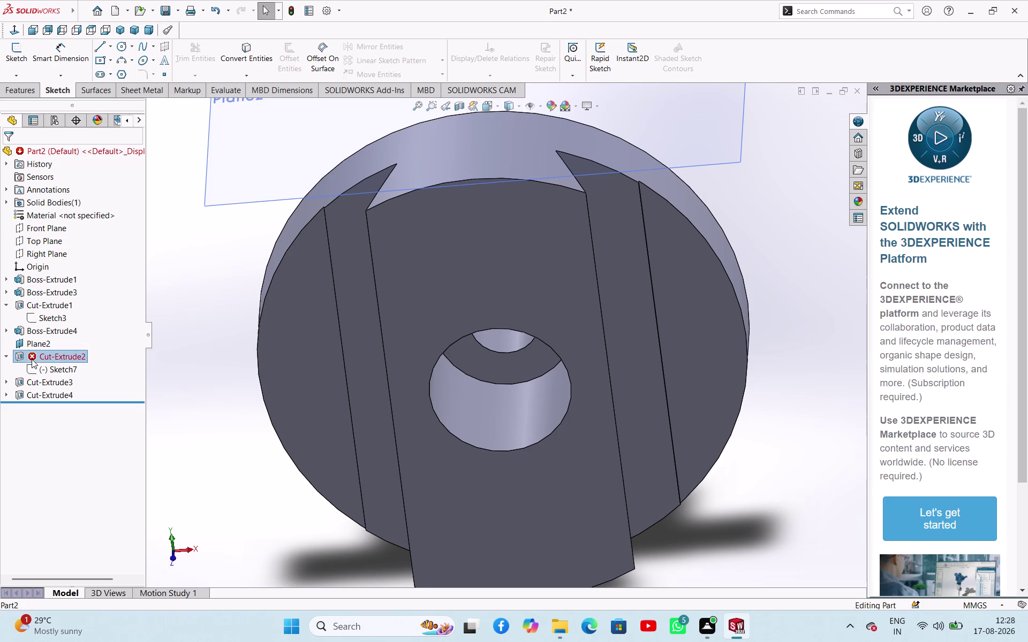
click(166, 431)
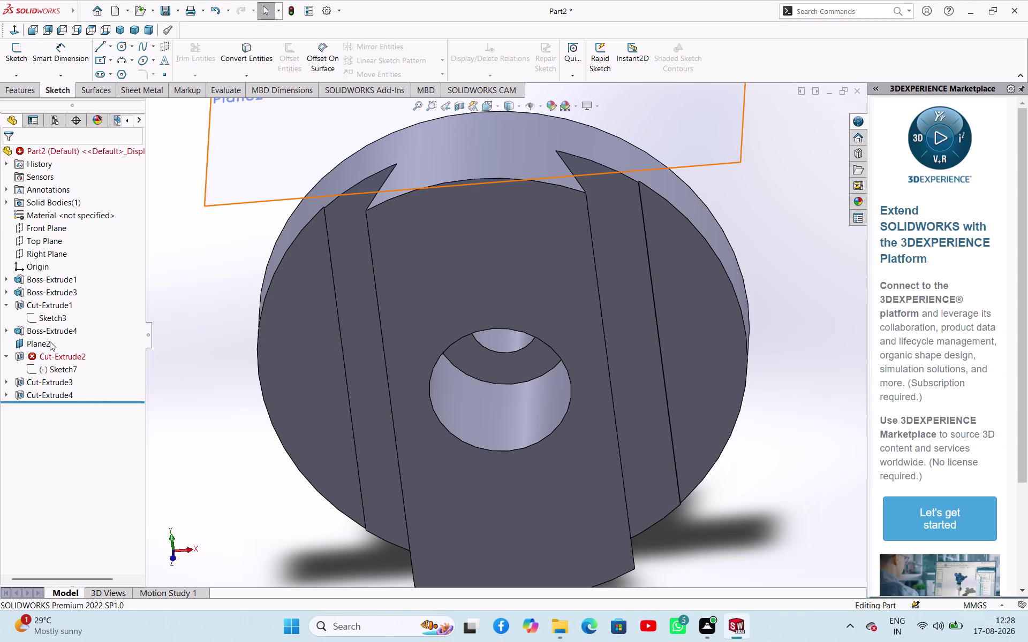
click(50, 342)
click(166, 405)
click(44, 356)
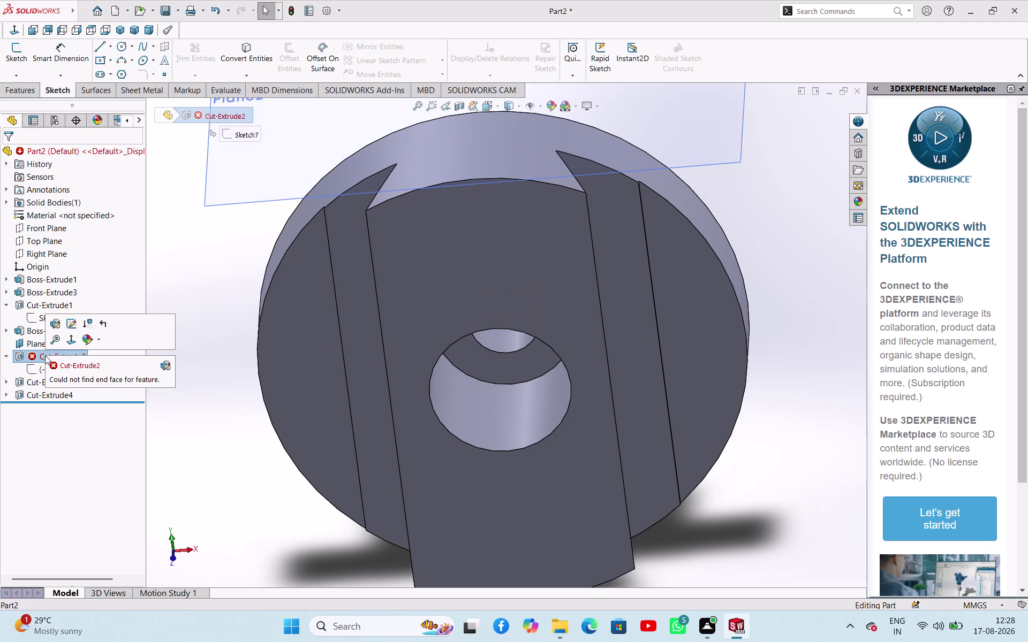
click(58, 326)
scroll(up, 3)
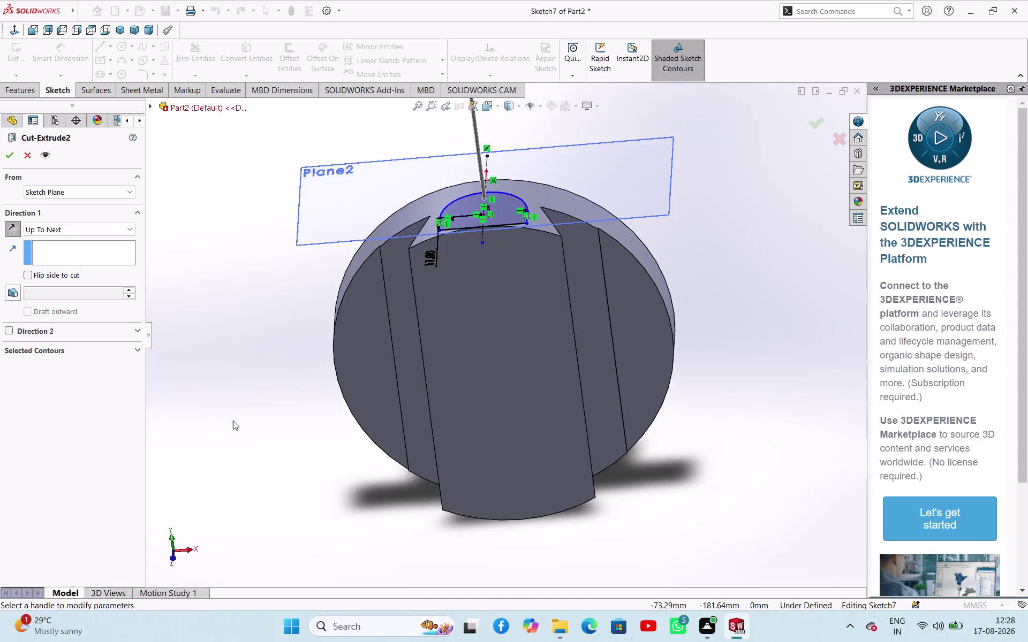
click(11, 158)
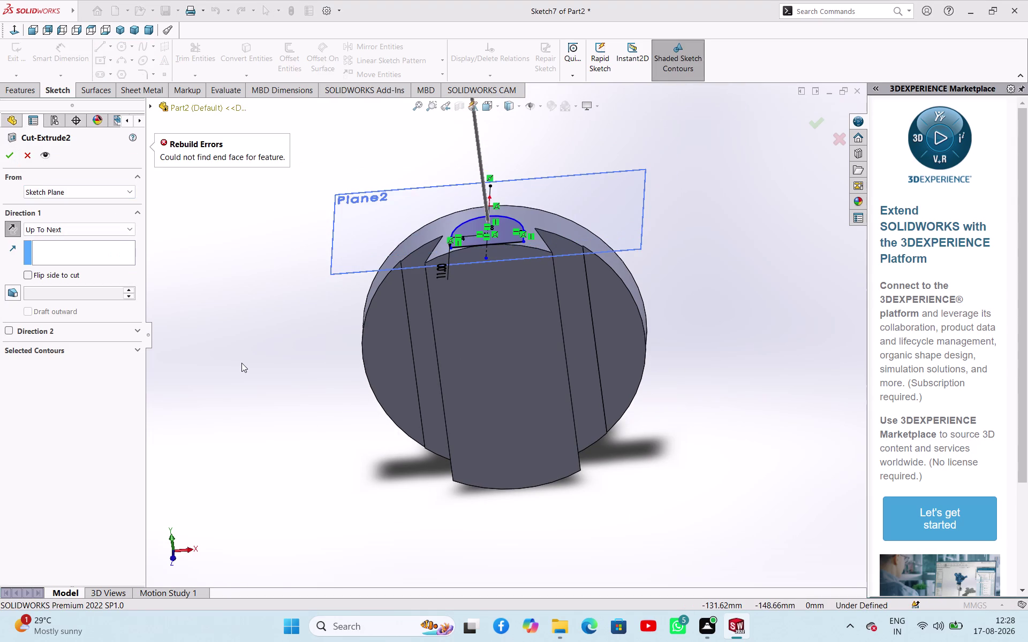
click(32, 156)
Delete Cut-Extrude2 while keeping Sketch7.
click(256, 319)
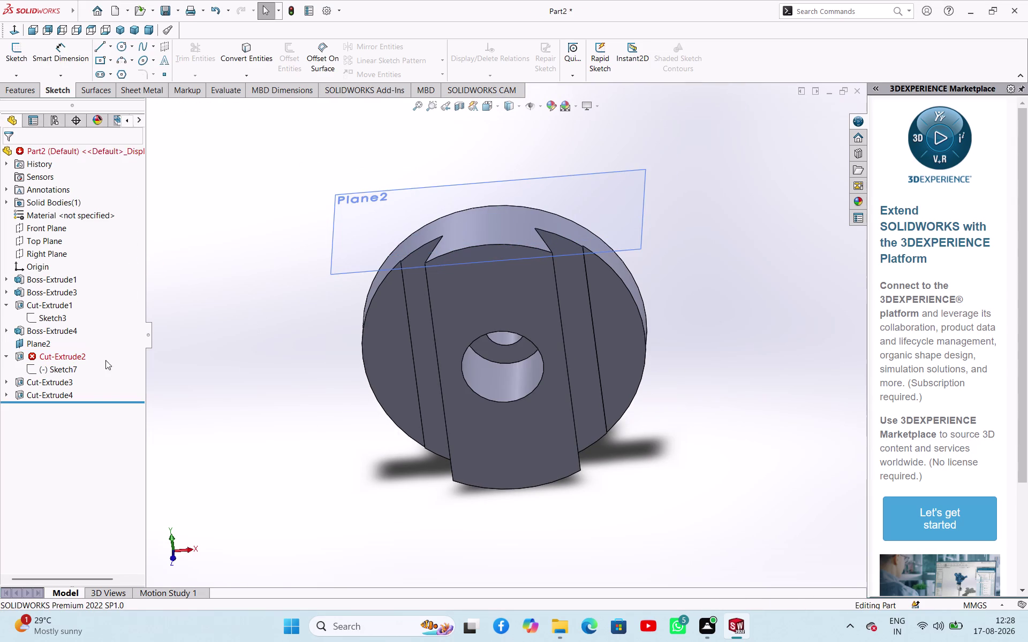
right_click(71, 355)
click(103, 426)
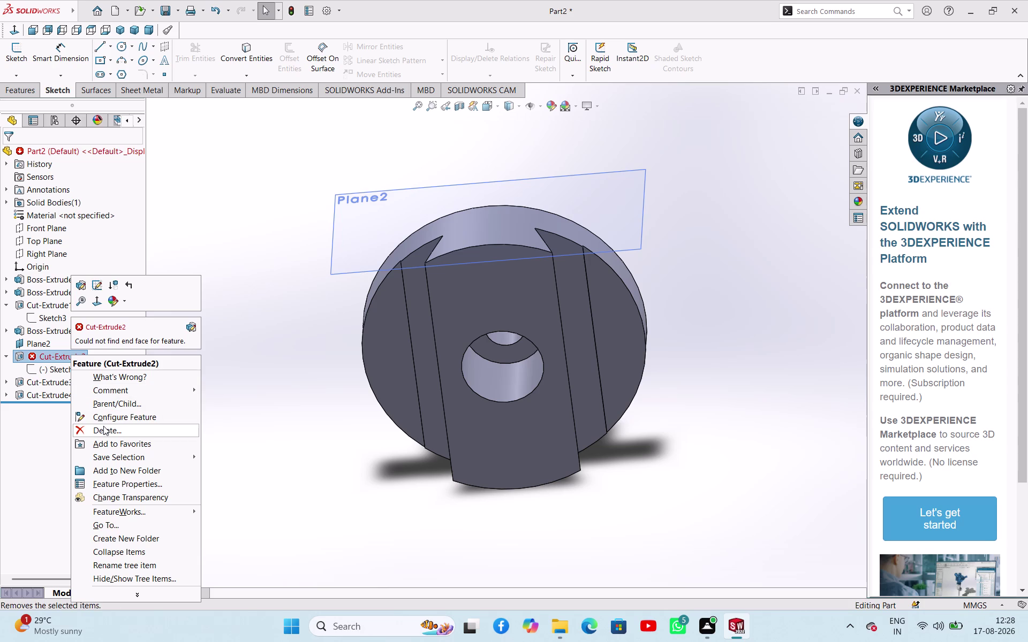
click(597, 243)
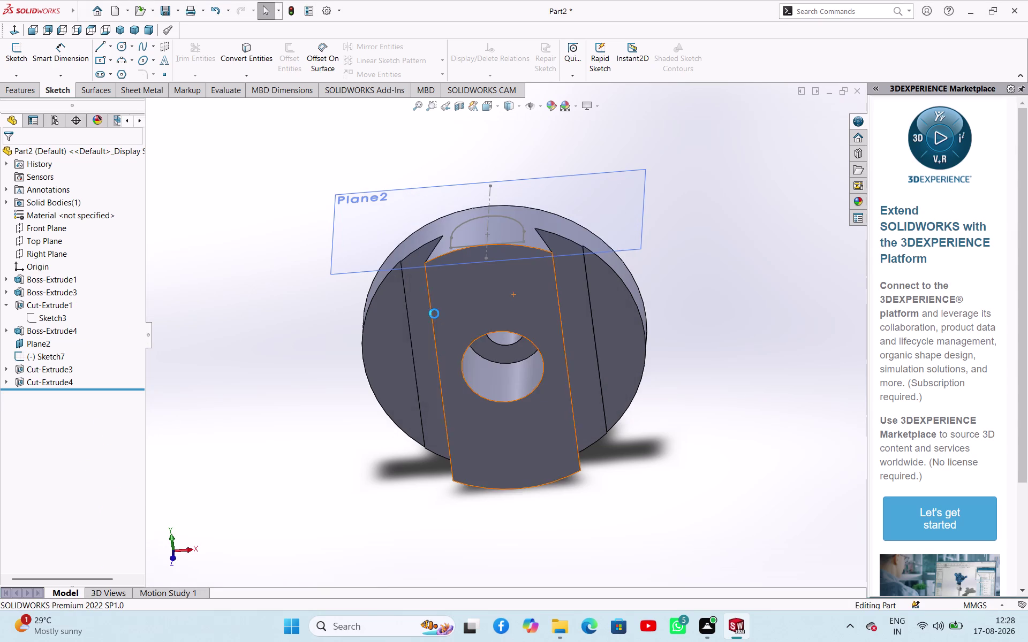
Reopen Sketch7 and exit it to prepare the half-round profile.
click(316, 325)
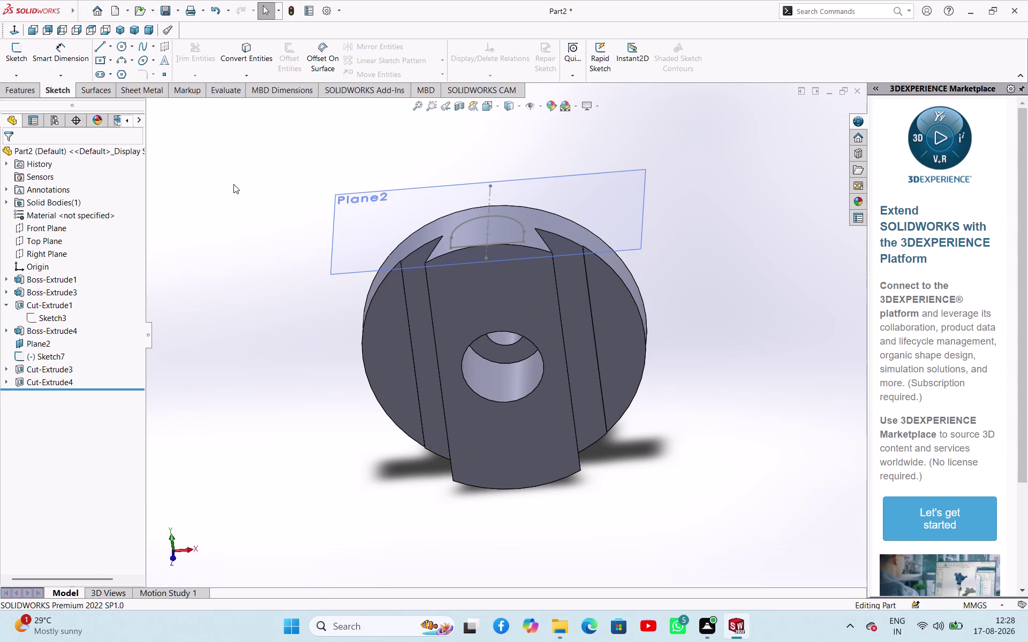
click(44, 352)
click(54, 320)
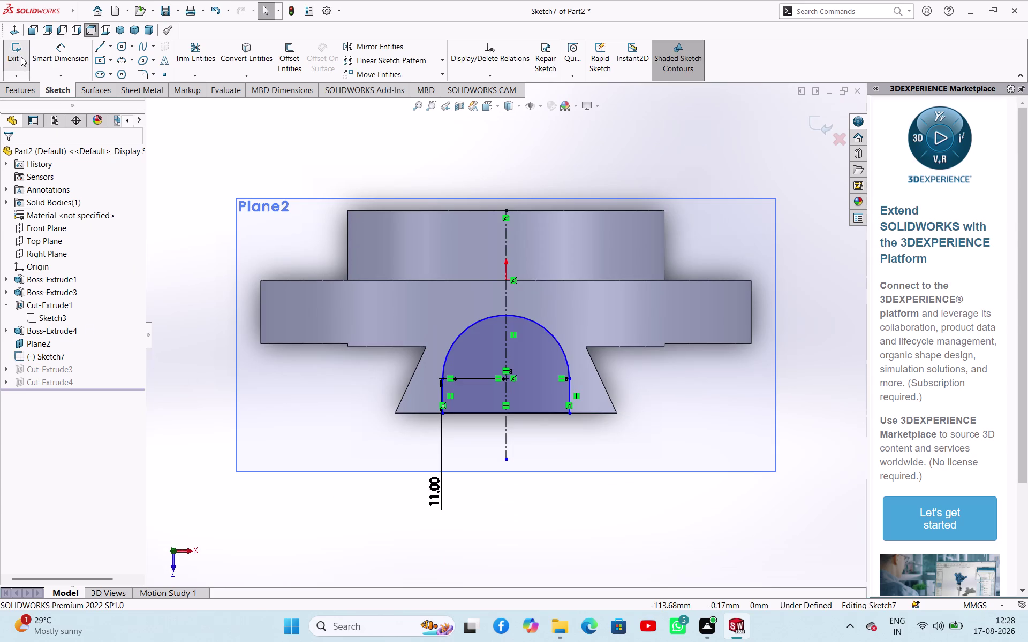
click(20, 56)
Cut Sketch7's half-round profile 39.5 mm blind, creating Cut-Extrude5.
click(26, 85)
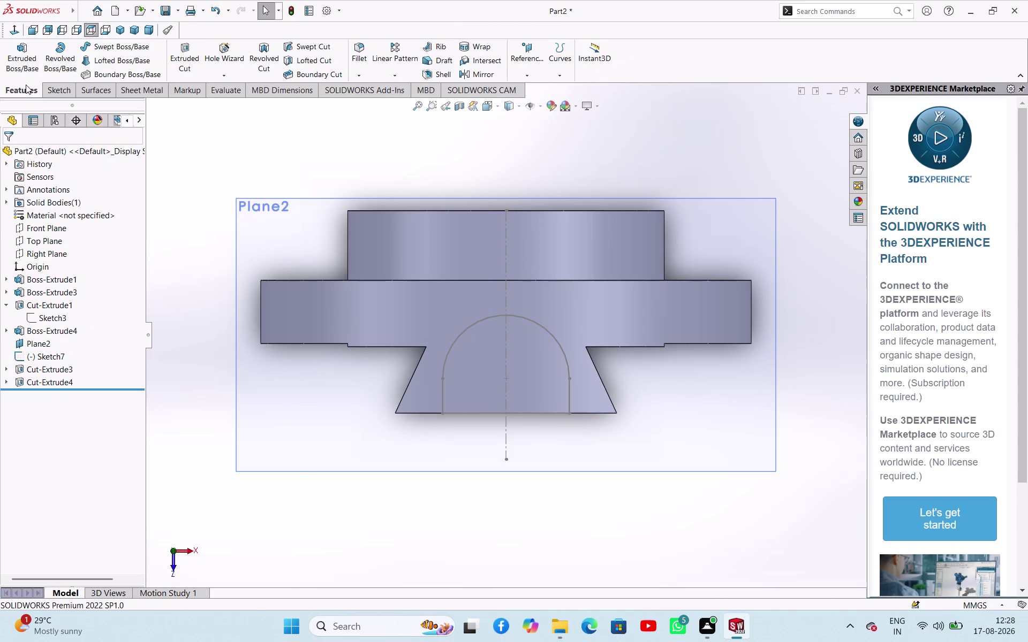
click(184, 53)
click(472, 326)
middle_drag(516, 369, 480, 302)
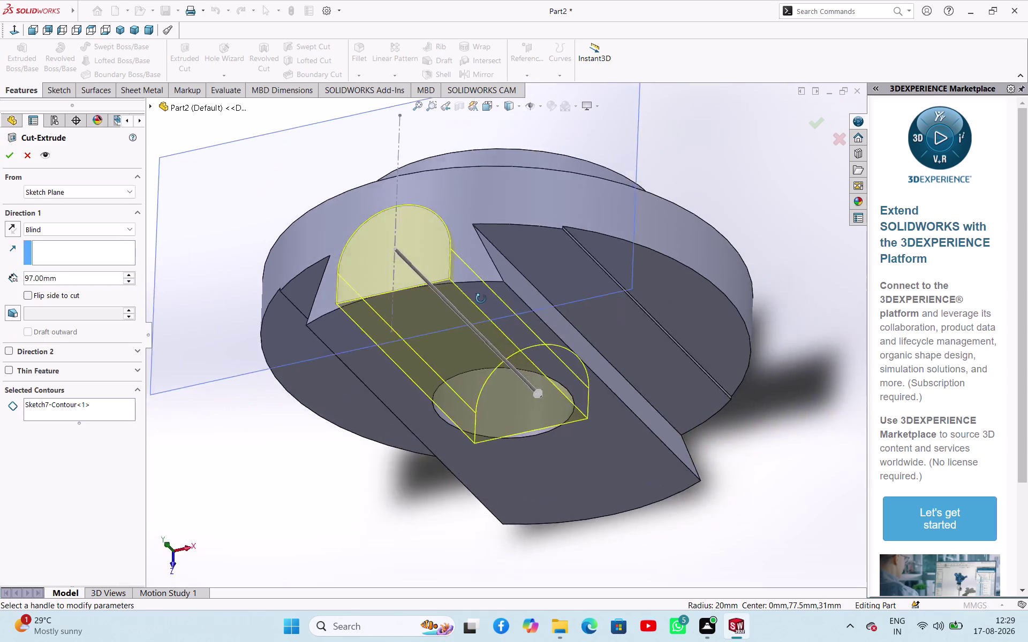
middle_drag(480, 301, 497, 215)
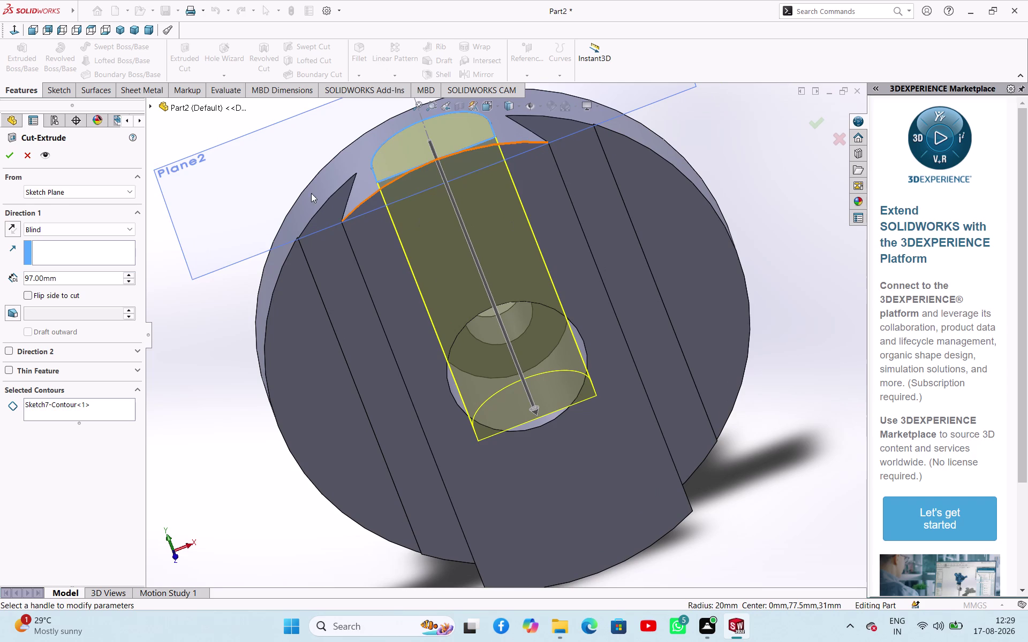
double_click(66, 279)
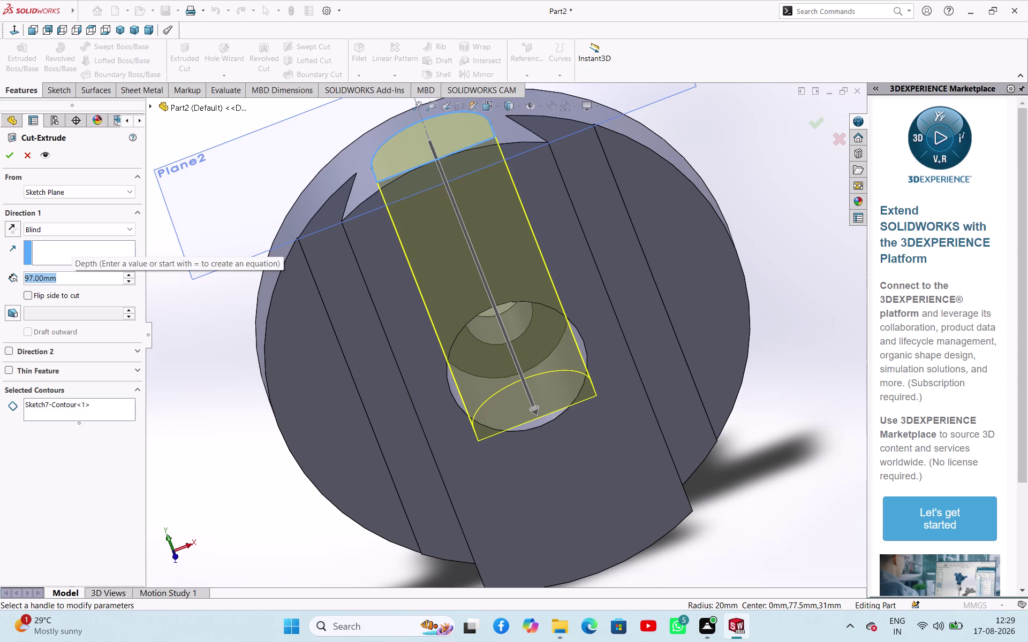
text(39.5)
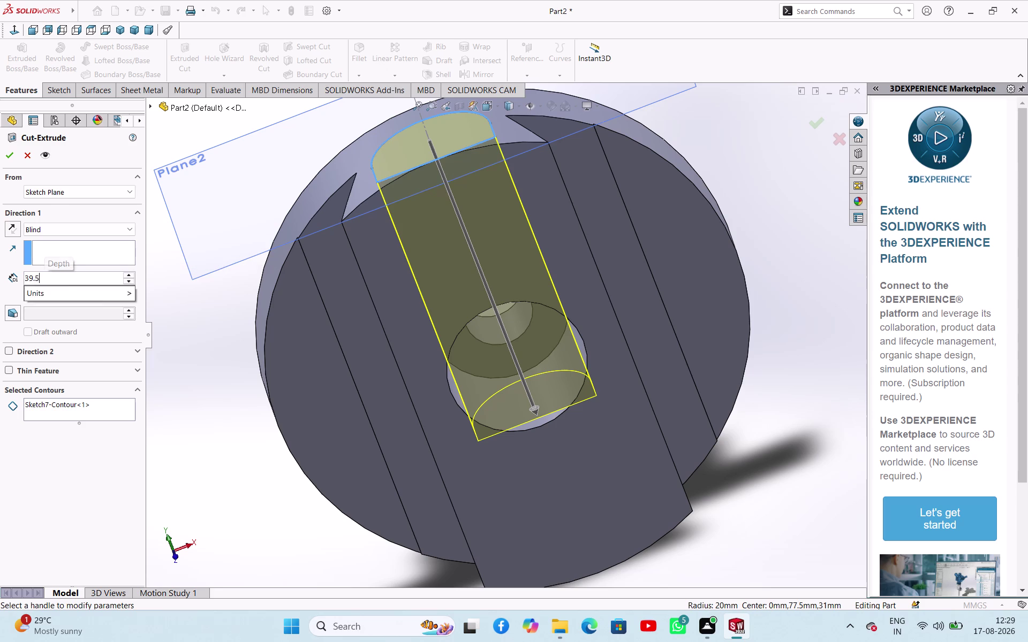
key(Return)
click(12, 153)
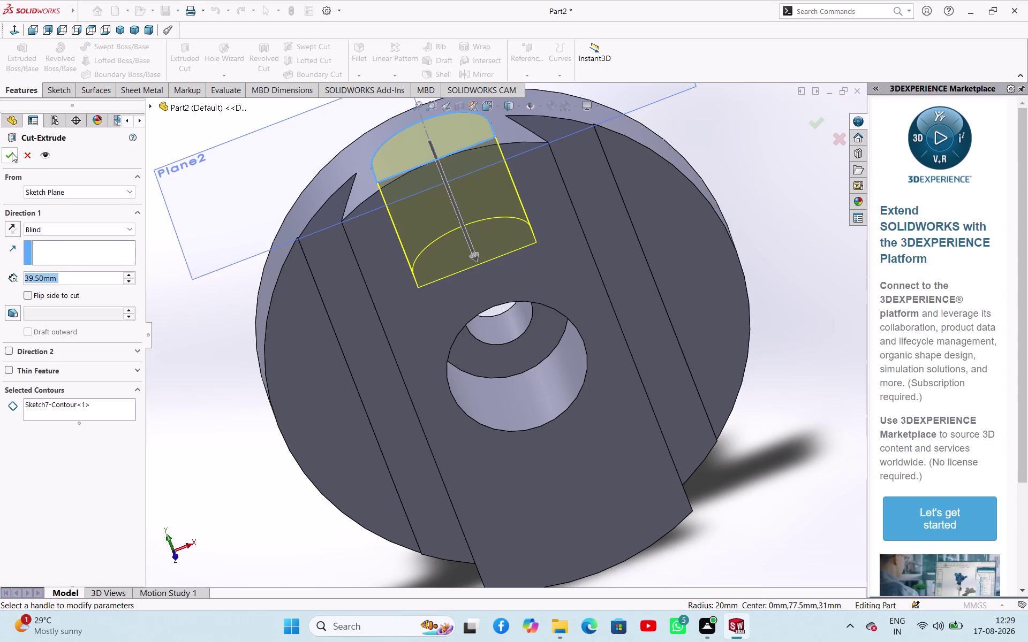
click(227, 404)
middle_drag(239, 382, 243, 381)
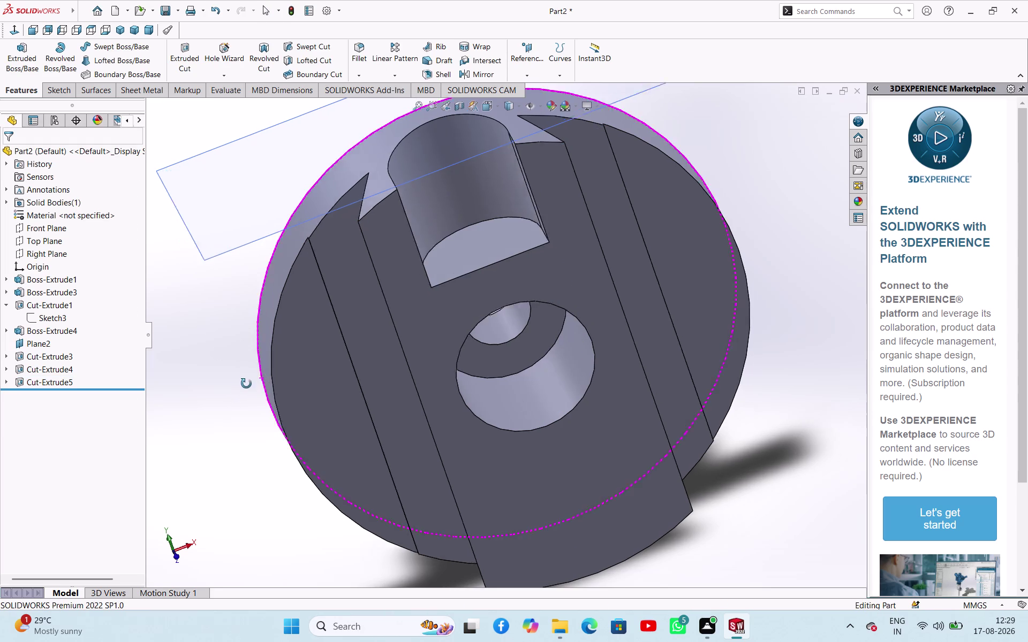
Start a new sketch on Plane2.
middle_drag(244, 381, 271, 419)
click(520, 277)
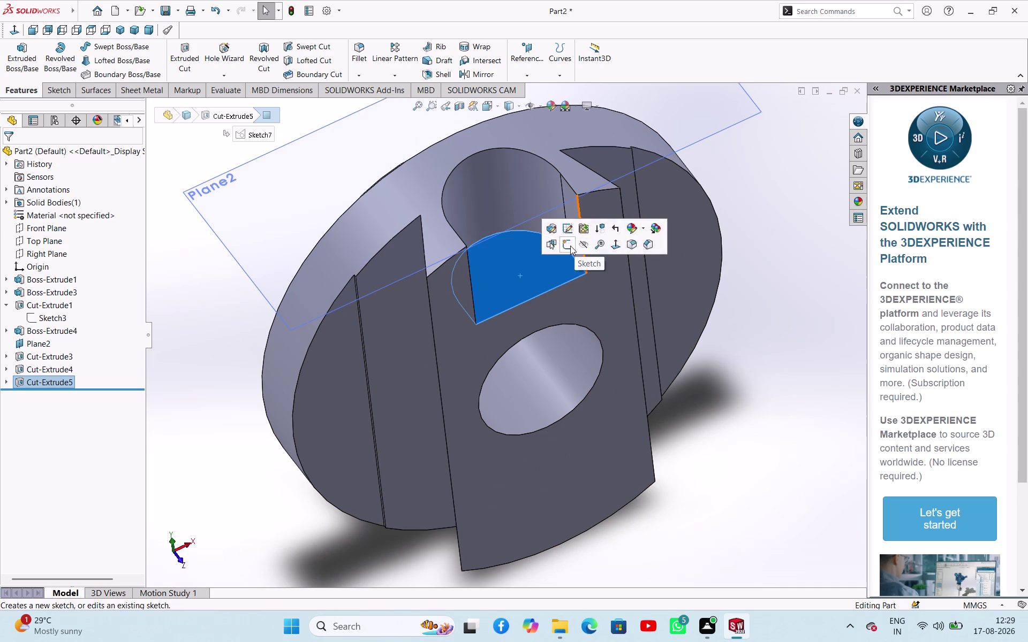
click(570, 246)
click(668, 518)
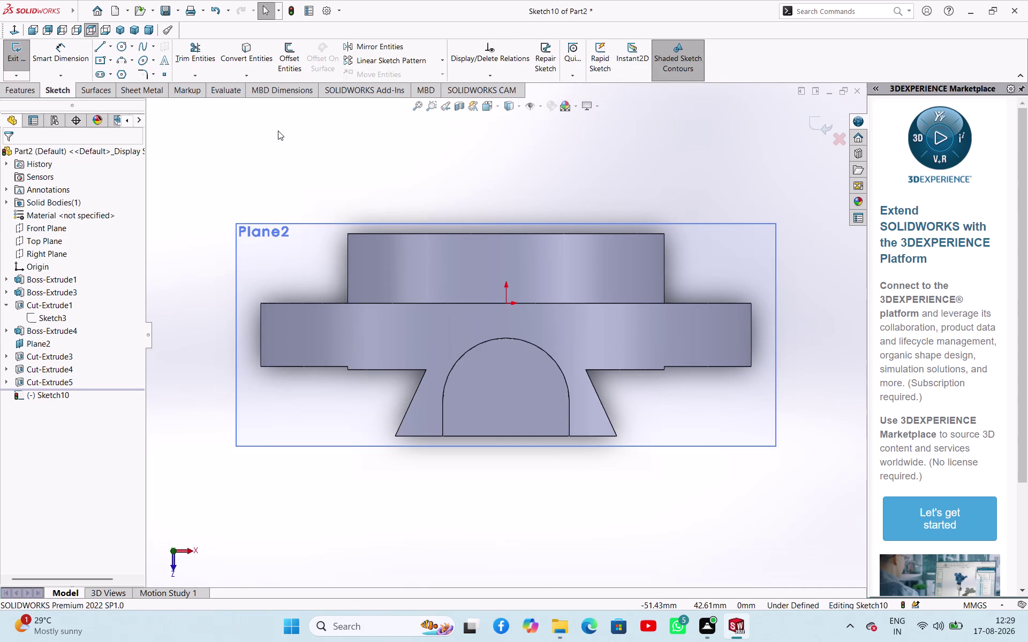
Draw a vertical midpoint construction centreline anchored at the origin.
click(110, 45)
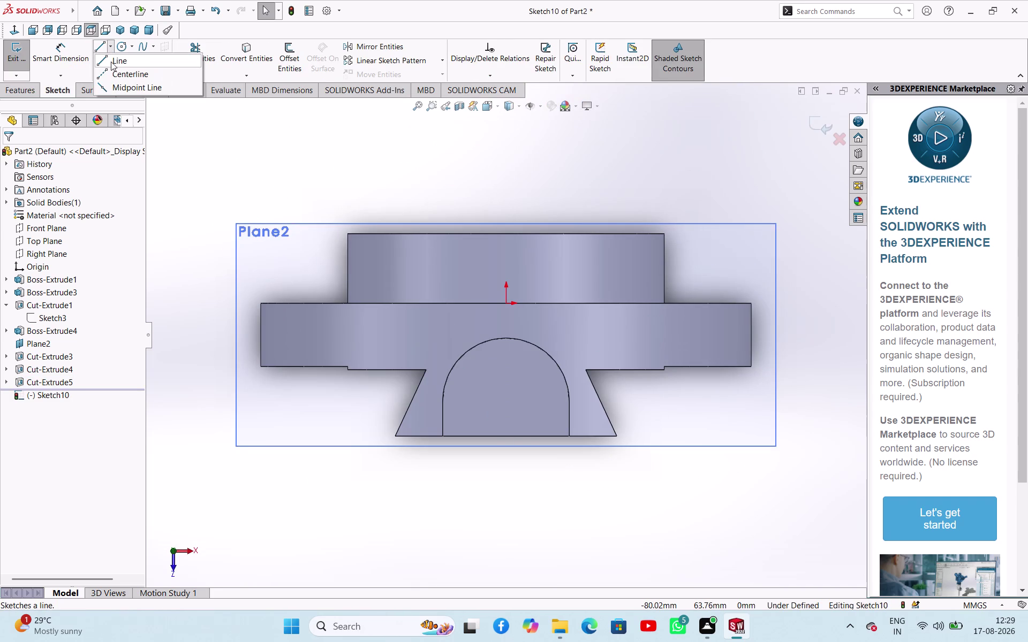
click(114, 78)
click(21, 330)
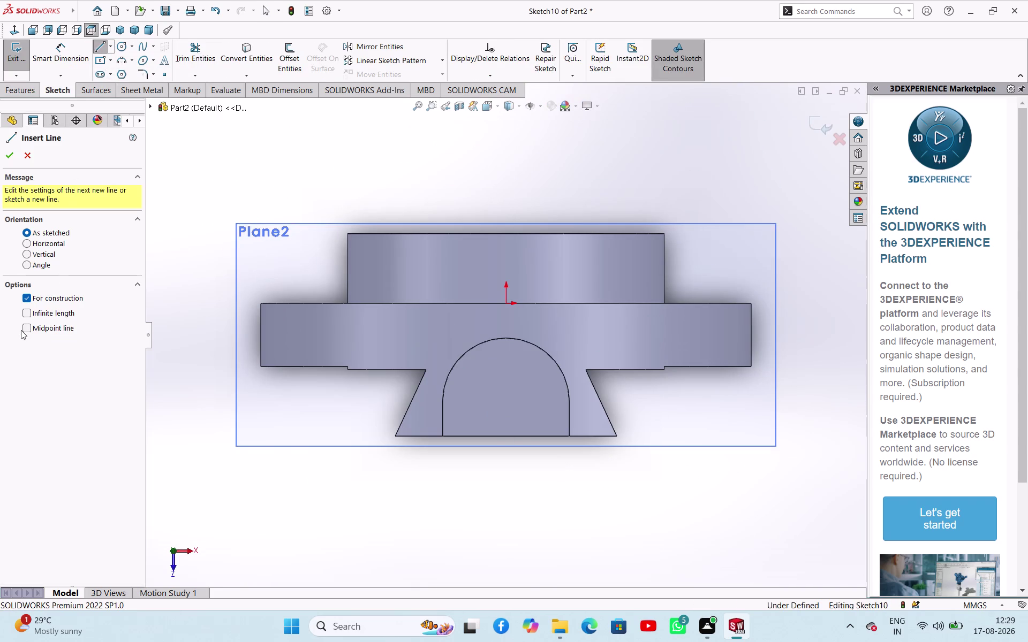
click(23, 331)
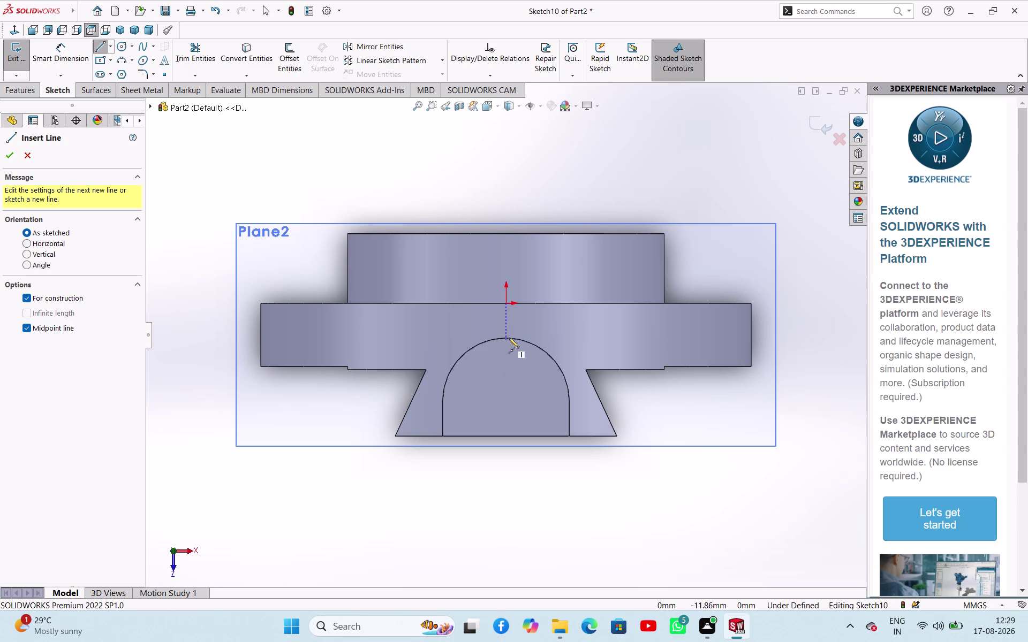
click(503, 304)
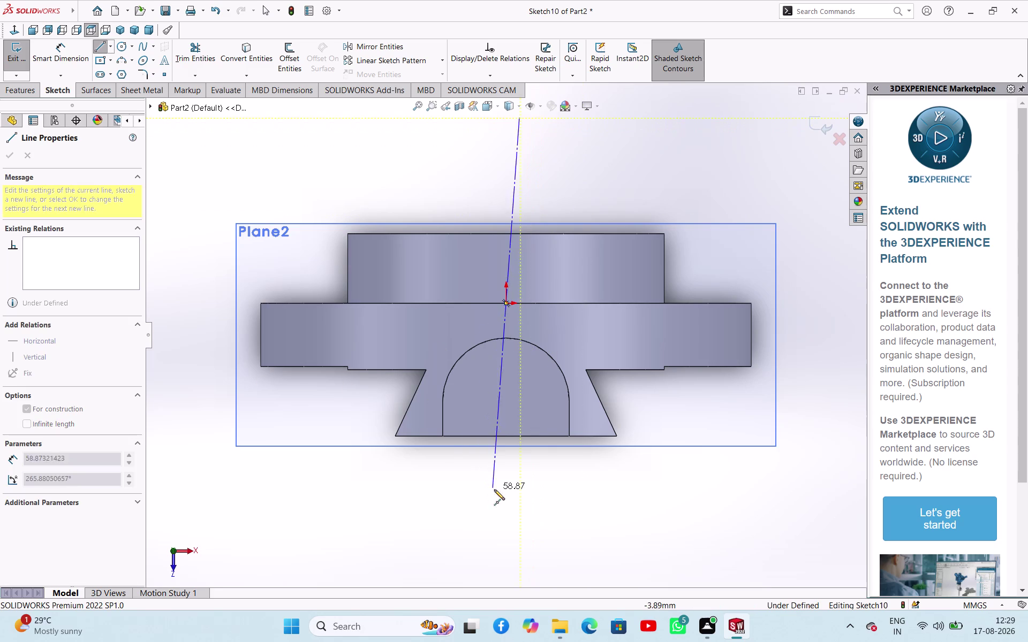
click(505, 496)
right_click(403, 490)
click(419, 496)
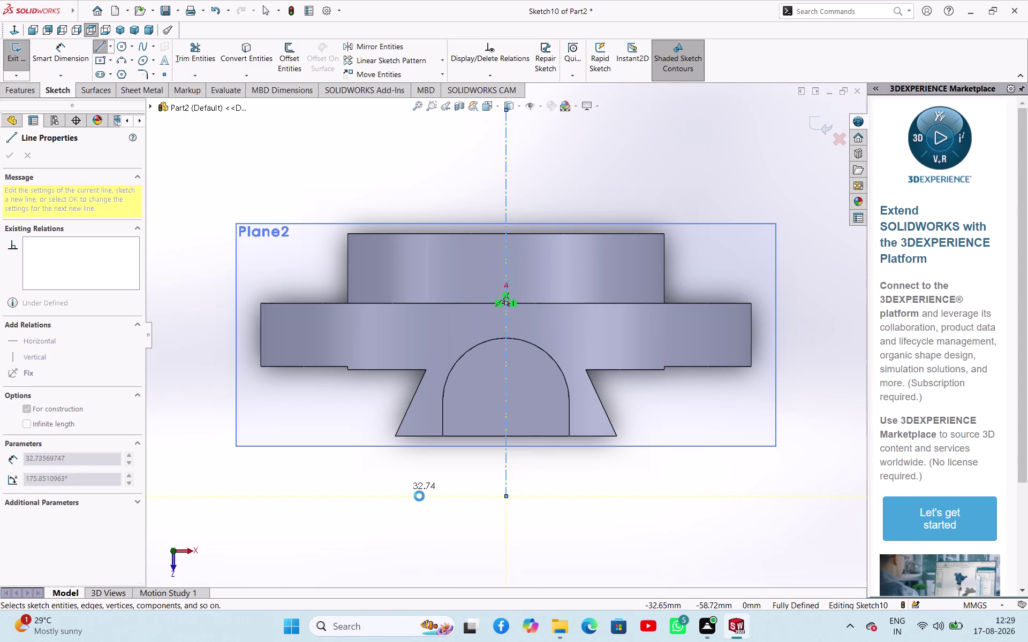
right_drag(389, 501, 392, 443)
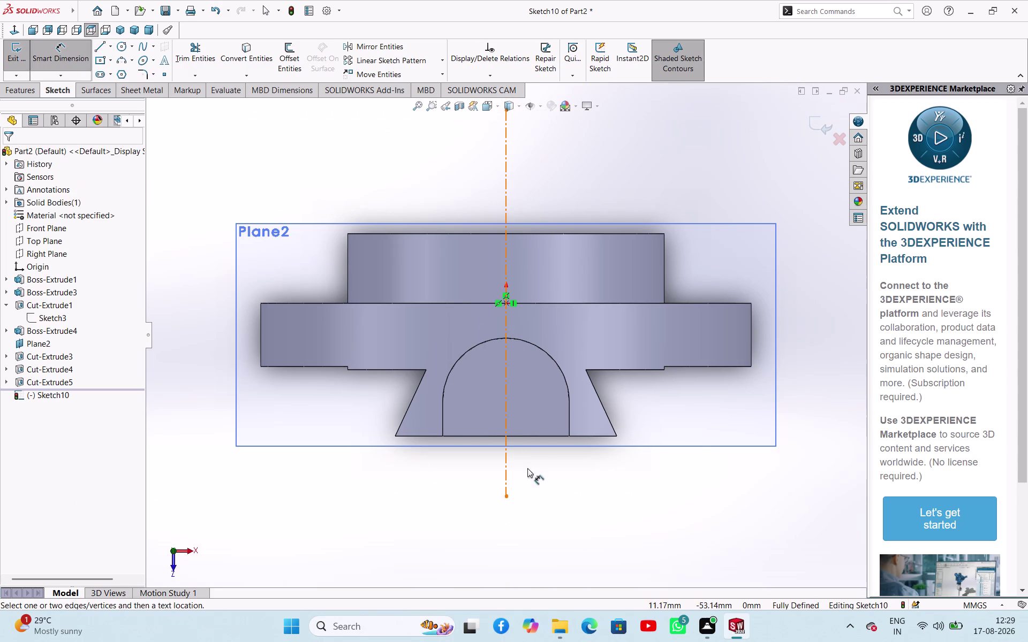
click(507, 393)
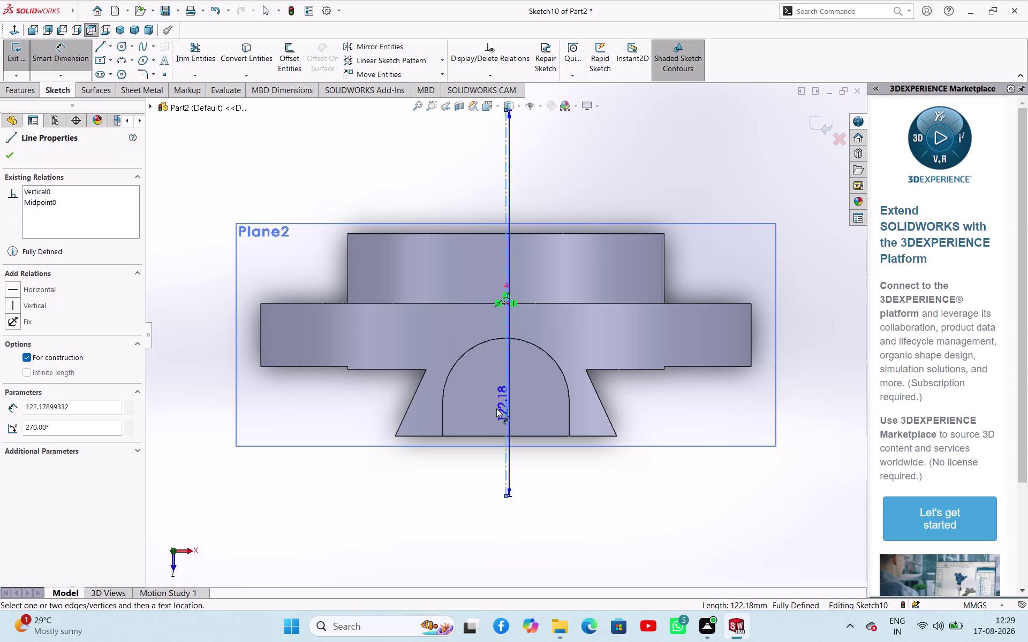
key(Escape)
key(Escape)
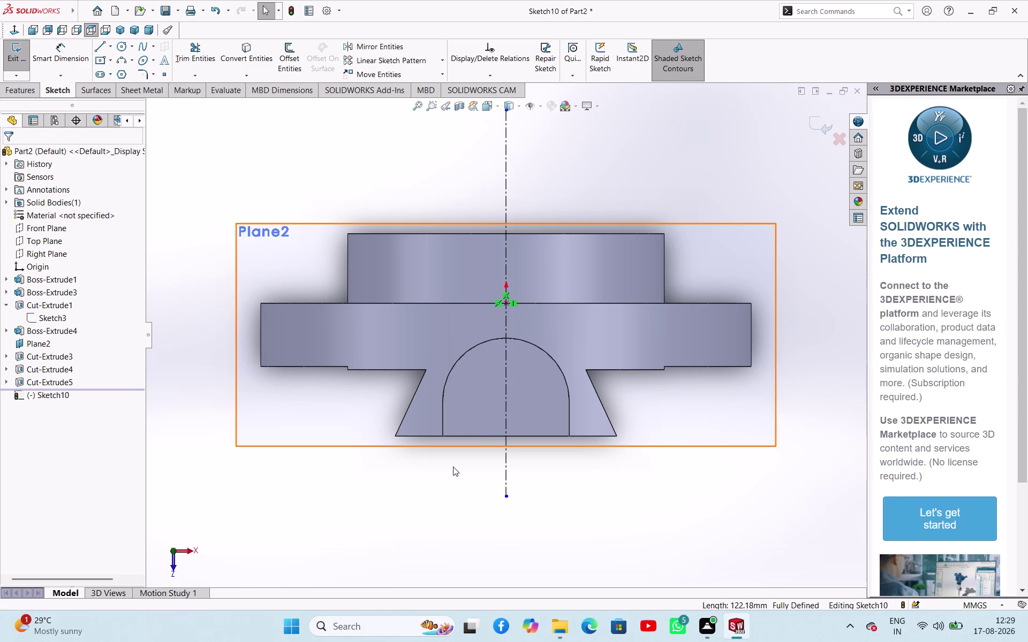
key(Escape)
Draw a small circle centred on the centreline.
right_drag(446, 480, 399, 499)
right_drag(401, 492, 445, 530)
click(507, 390)
click(517, 397)
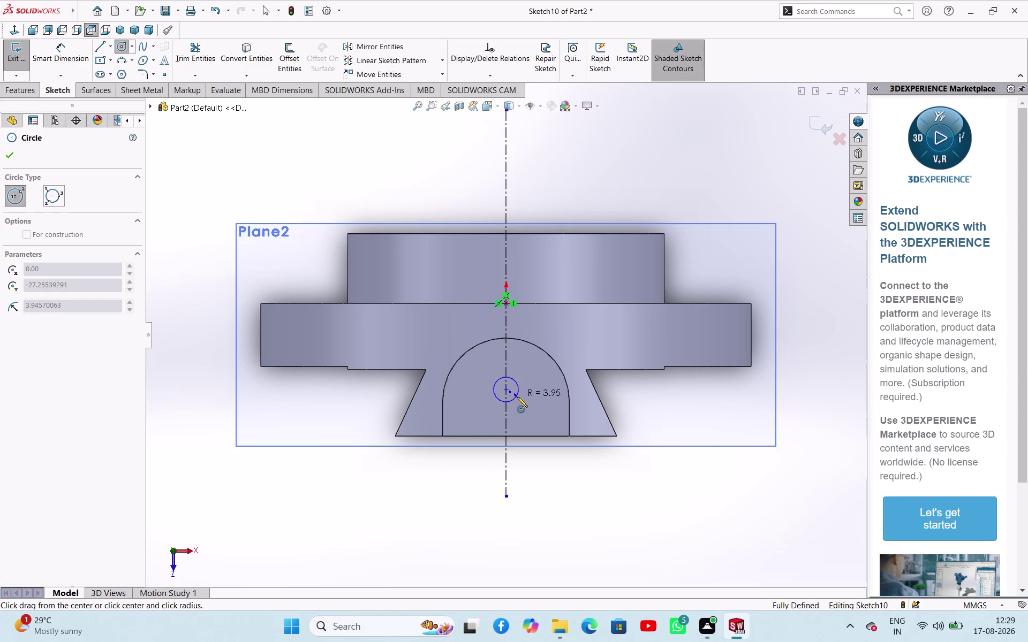
right_click(456, 474)
click(464, 481)
Dimension the circle centre 11 mm above the bottom edge and close Sketch10.
right_drag(454, 504, 472, 446)
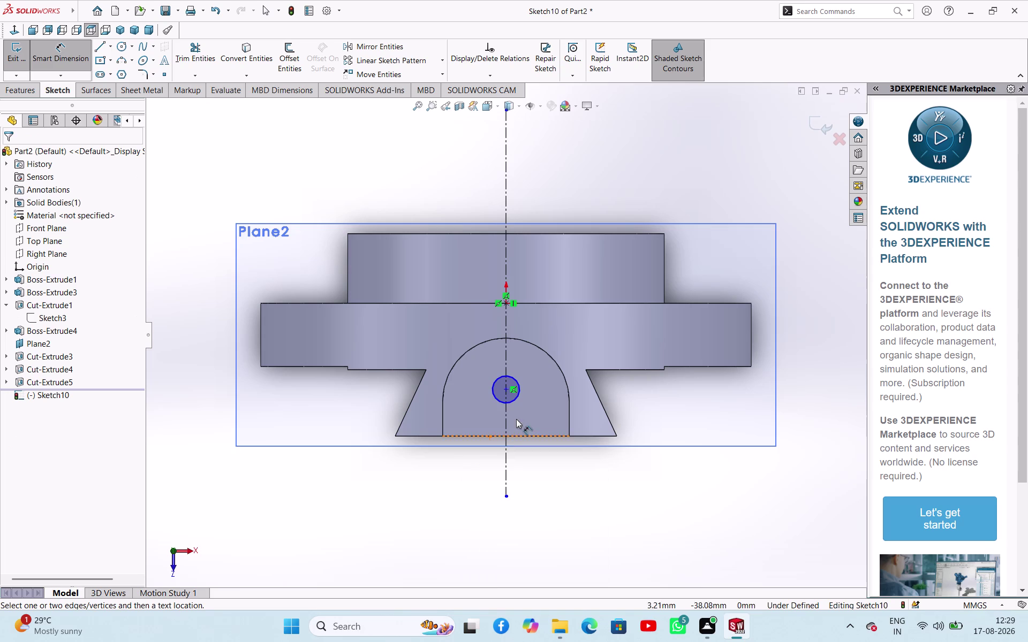
click(504, 390)
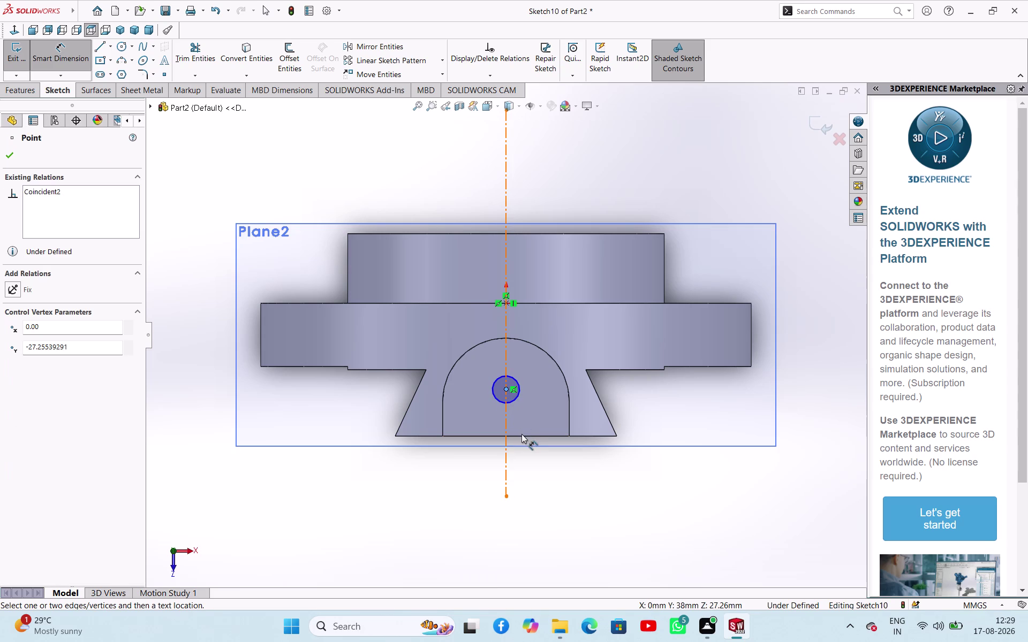
drag(522, 437, 513, 434)
click(357, 416)
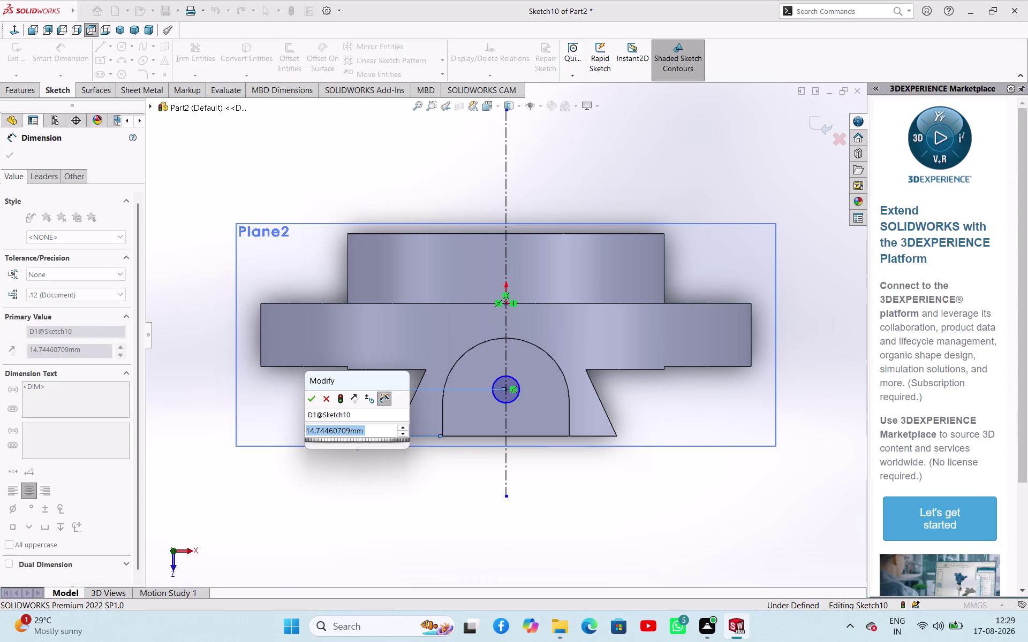
text(11)
key(Return)
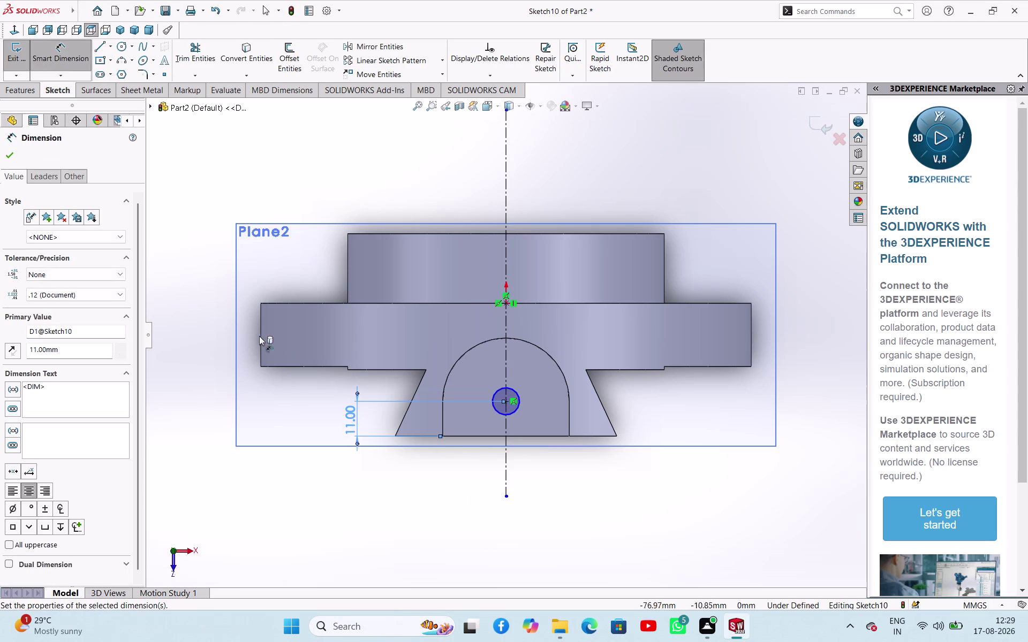
click(16, 157)
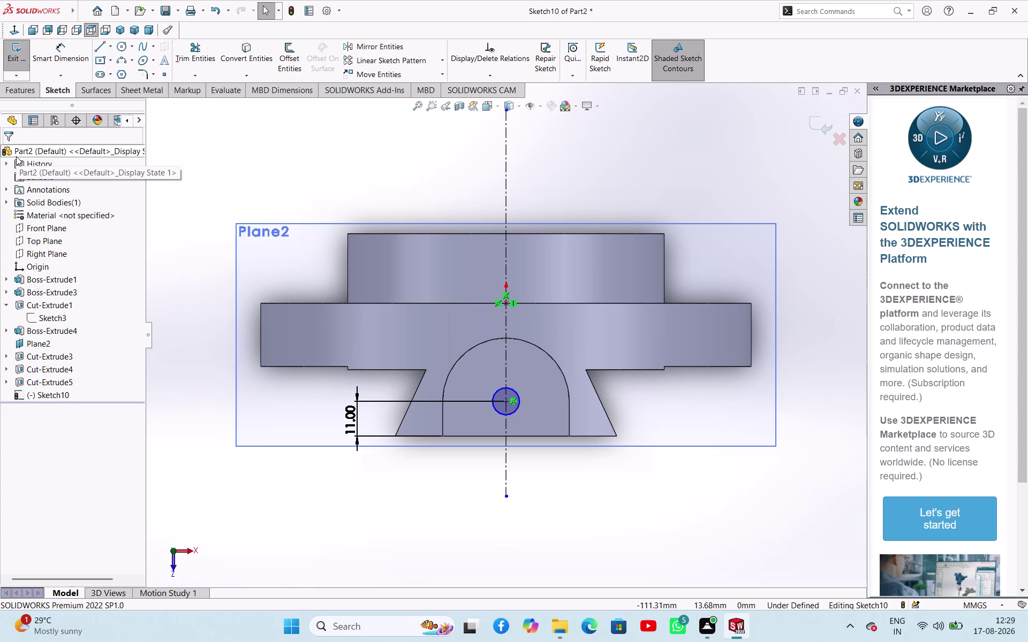
click(10, 65)
Cut Sketch10's small circle Through All, creating Cut-Extrude6.
middle_drag(377, 492, 356, 469)
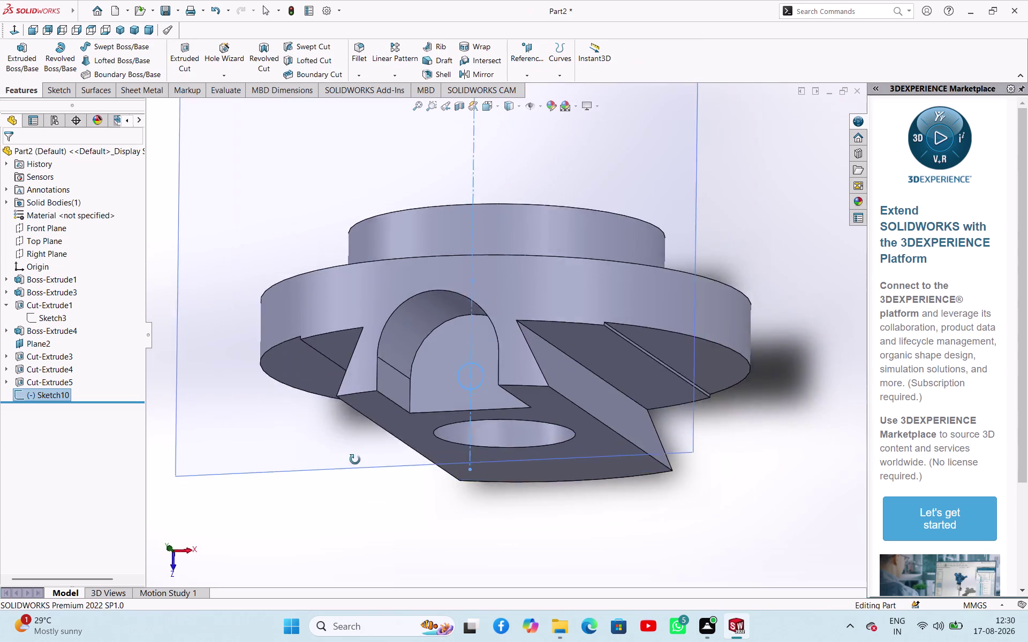
middle_drag(356, 468, 356, 432)
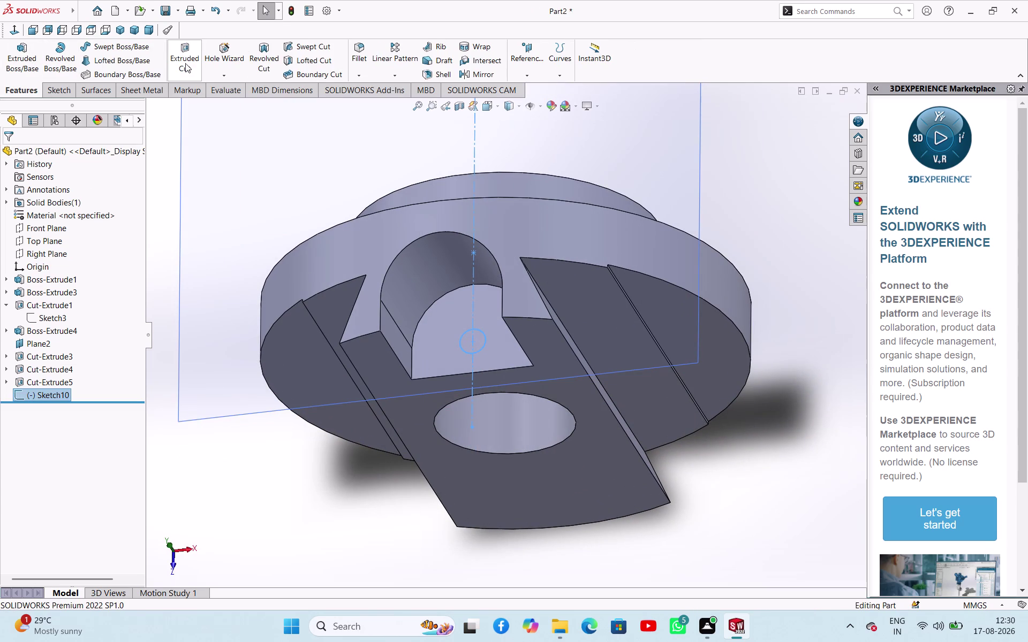
click(187, 63)
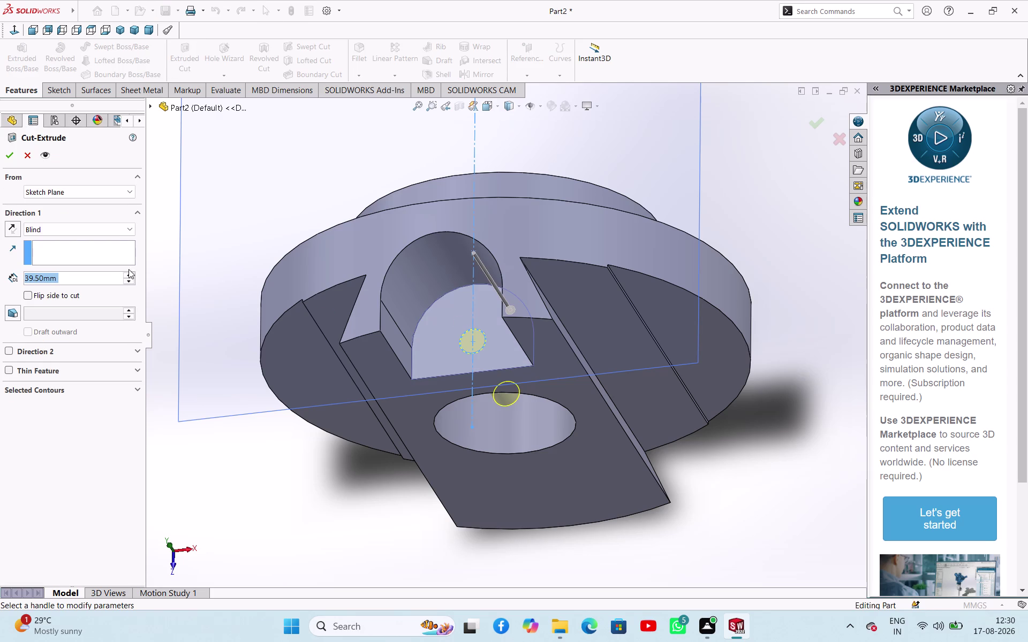
click(77, 227)
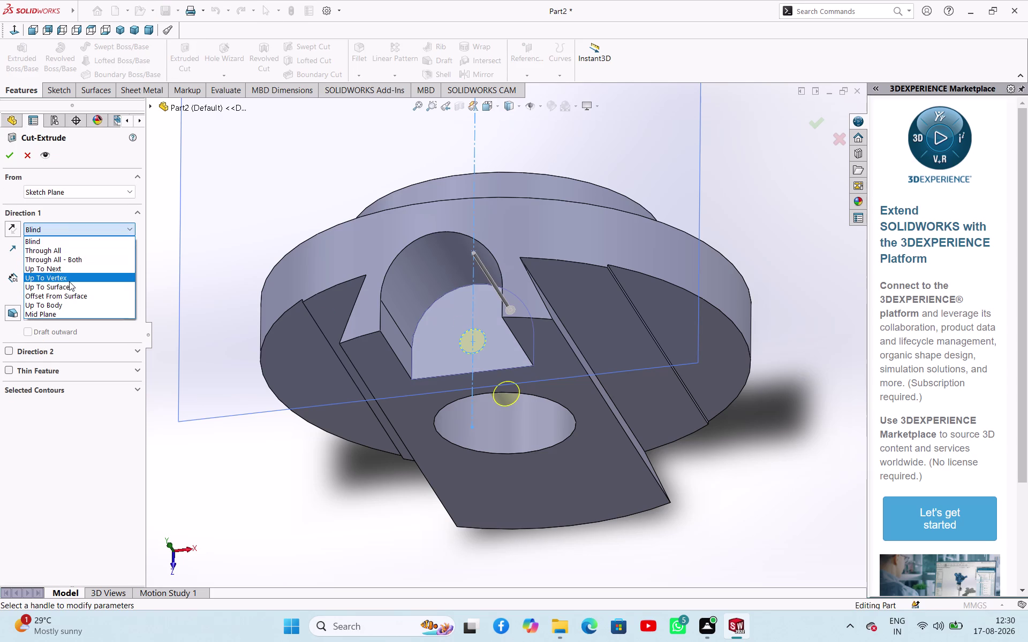
click(67, 271)
middle_drag(315, 408, 340, 375)
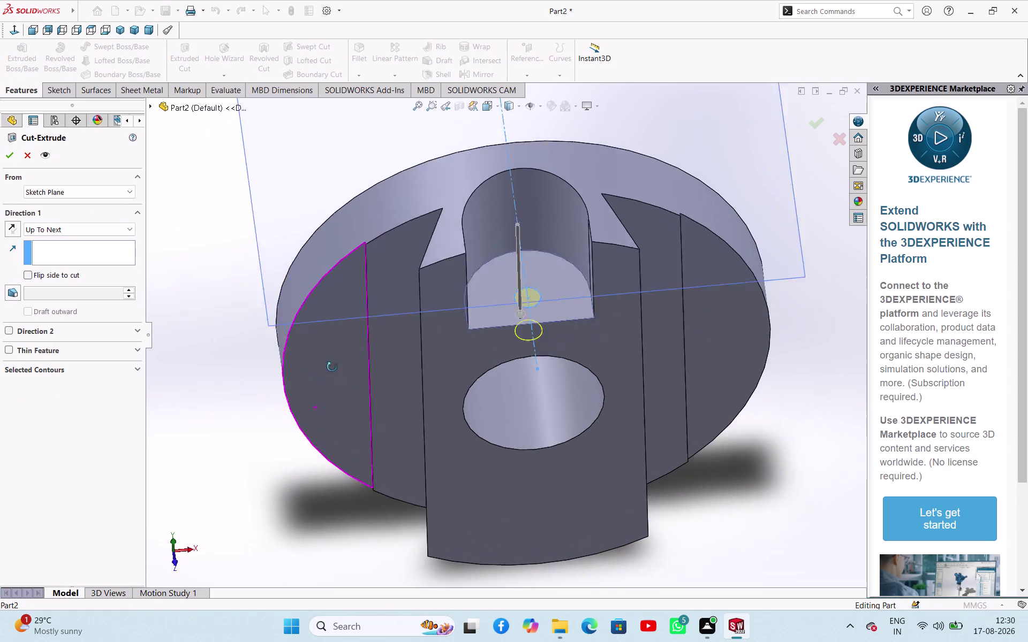
middle_drag(340, 375, 320, 339)
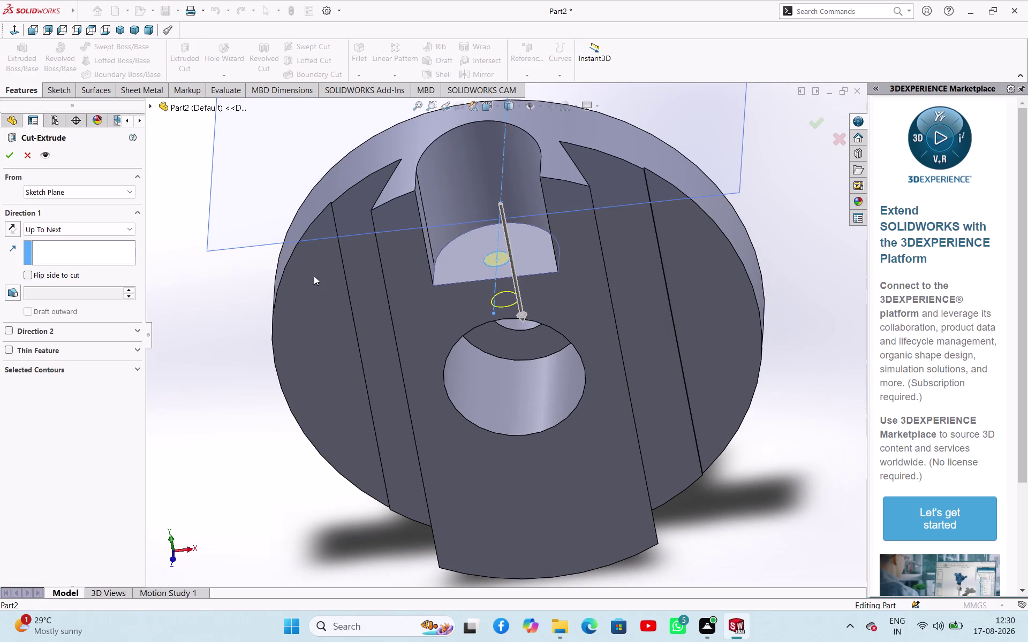
click(126, 232)
click(87, 252)
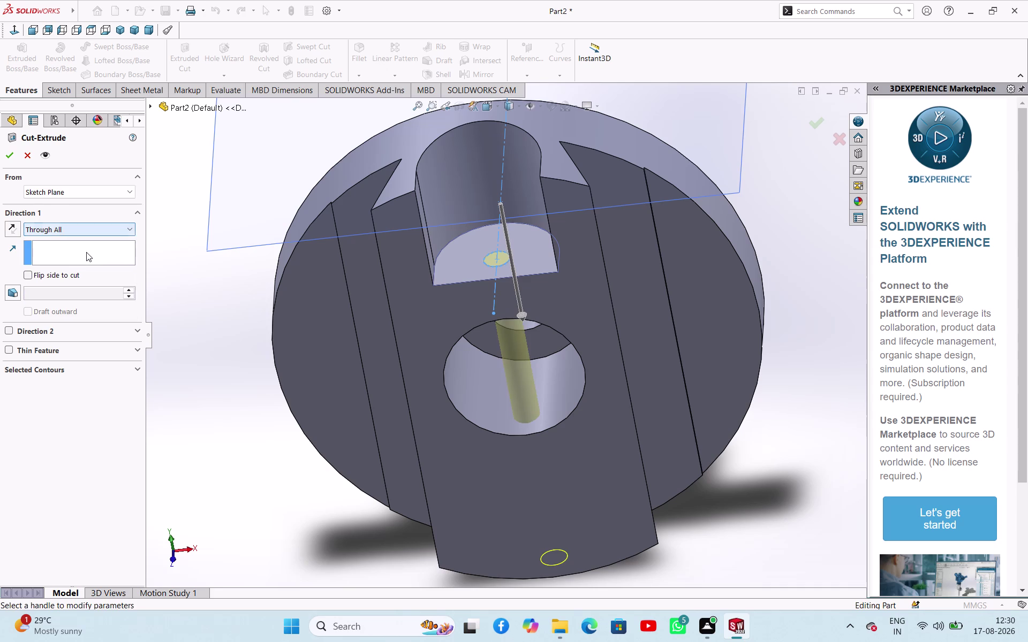
click(9, 158)
click(252, 426)
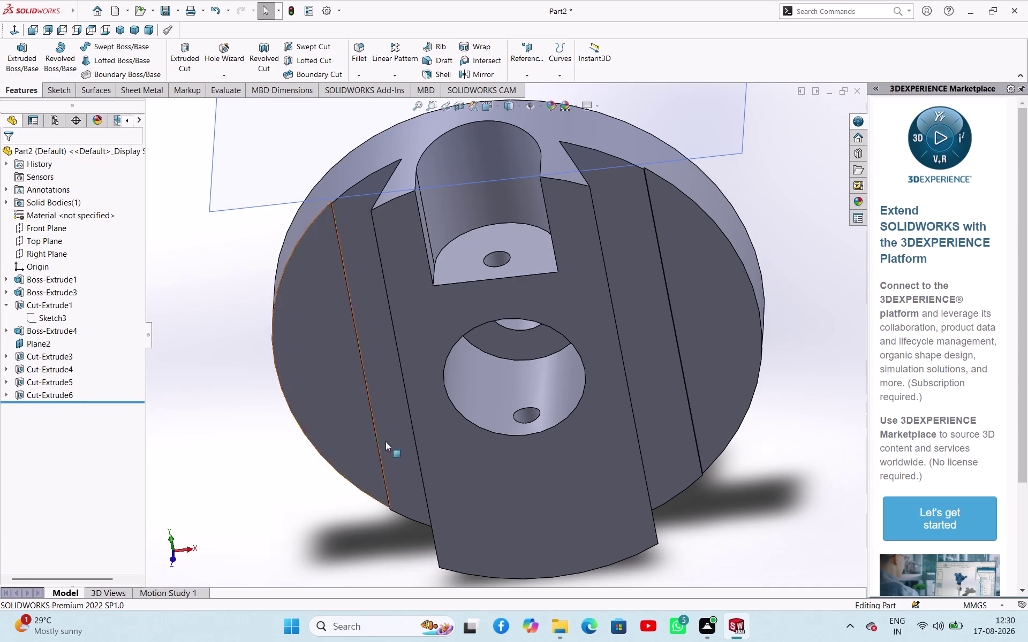
middle_drag(572, 447, 572, 422)
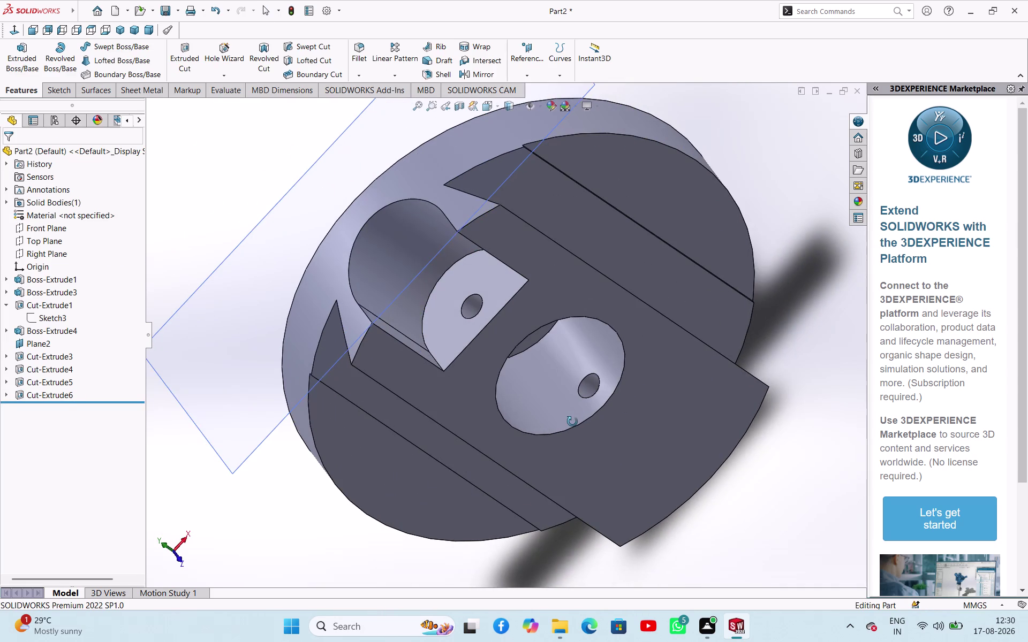
middle_drag(572, 422, 547, 388)
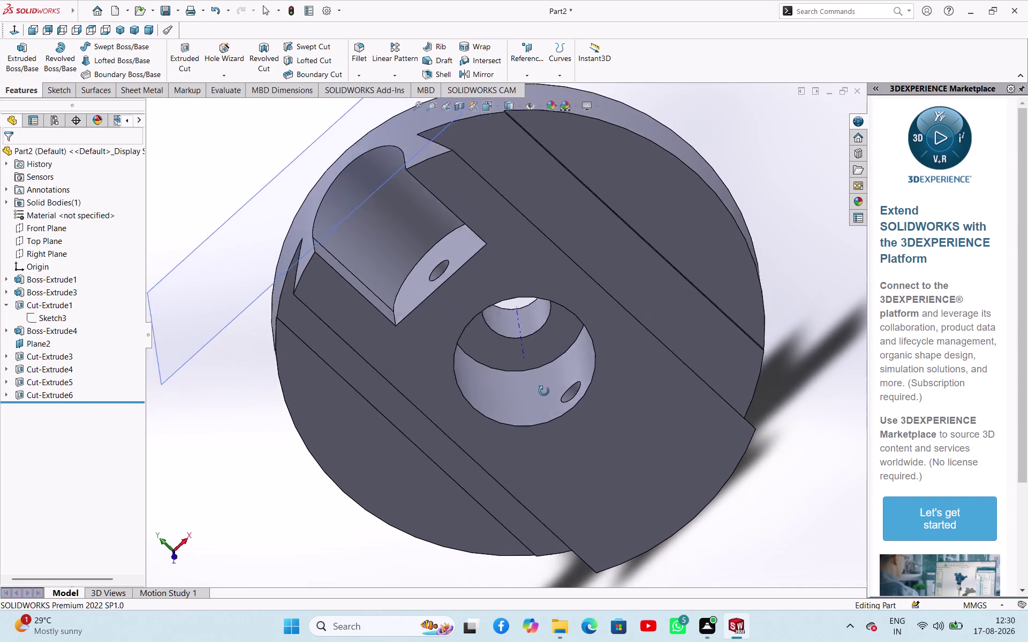
middle_drag(547, 388, 589, 408)
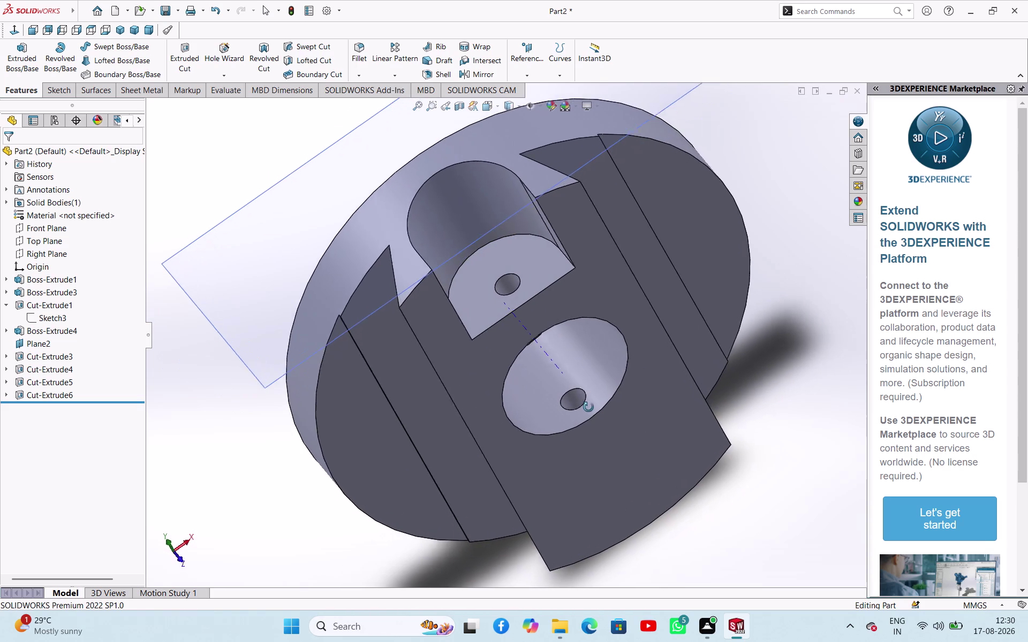
middle_drag(589, 408, 619, 436)
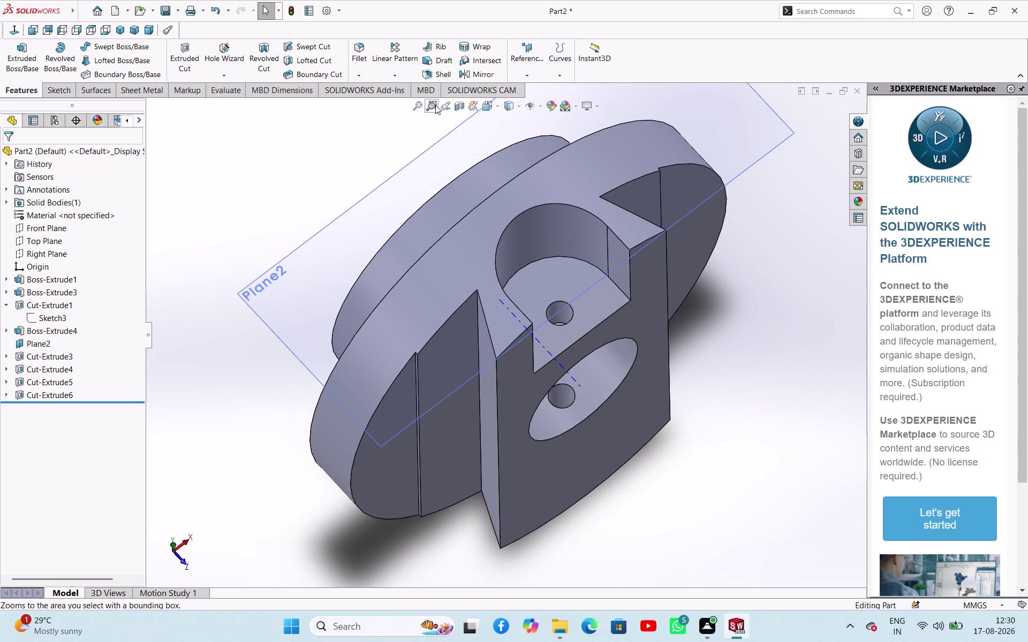
click(460, 109)
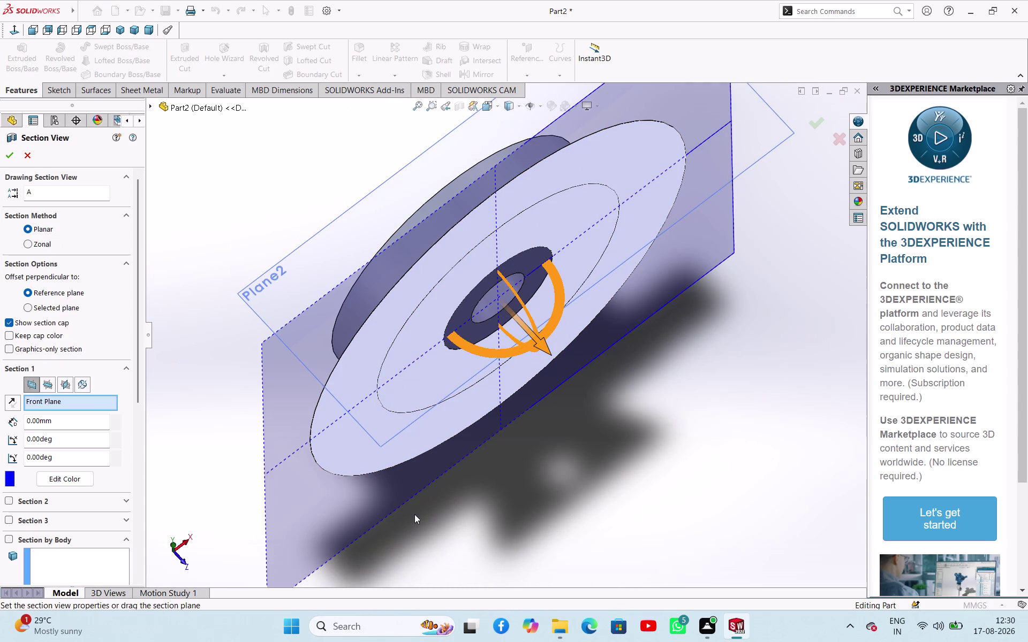
Section the part on the Right Plane and view it from the front and right.
click(64, 386)
middle_drag(295, 479, 230, 400)
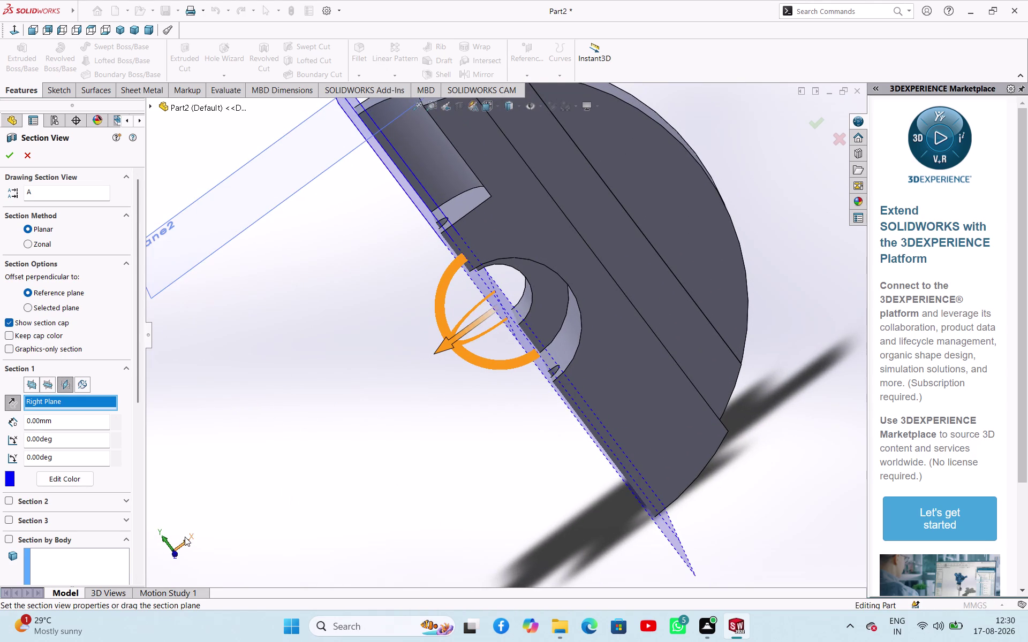
click(185, 539)
click(161, 553)
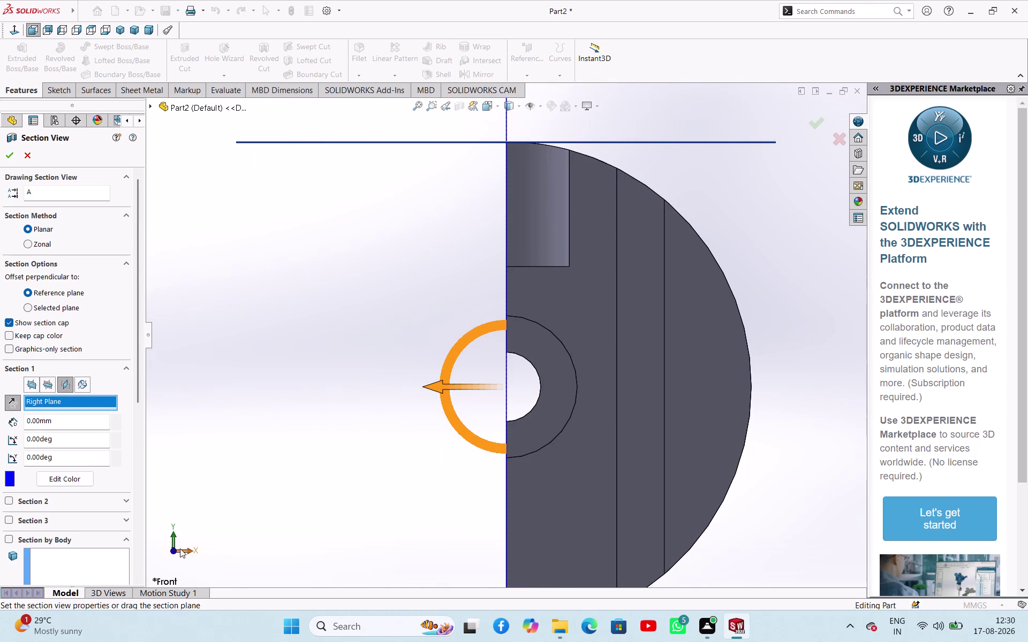
click(181, 549)
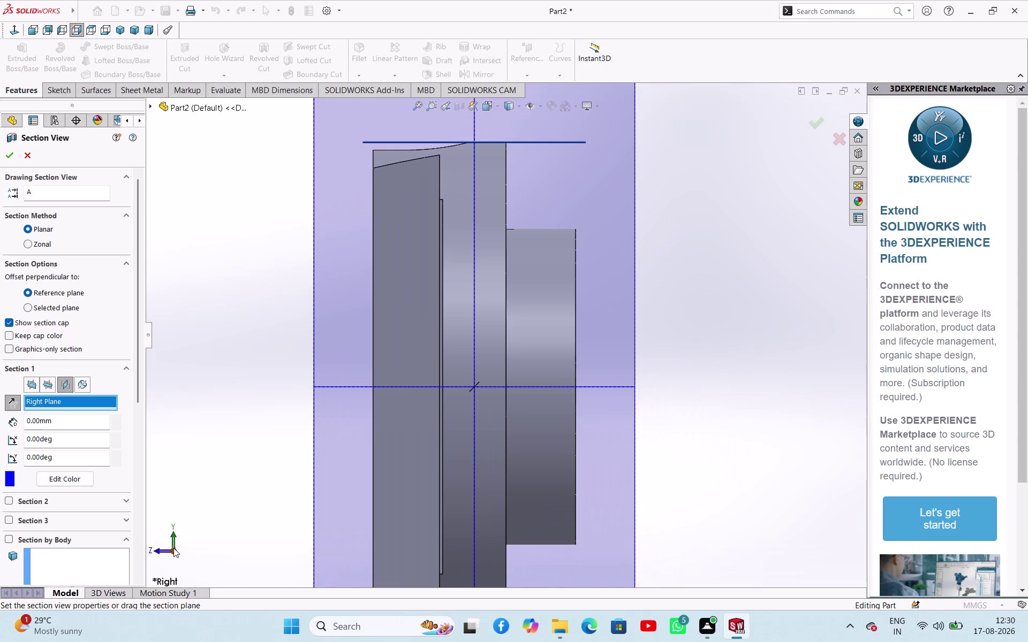
Check the section from the back and left sides, then close Section View.
click(54, 26)
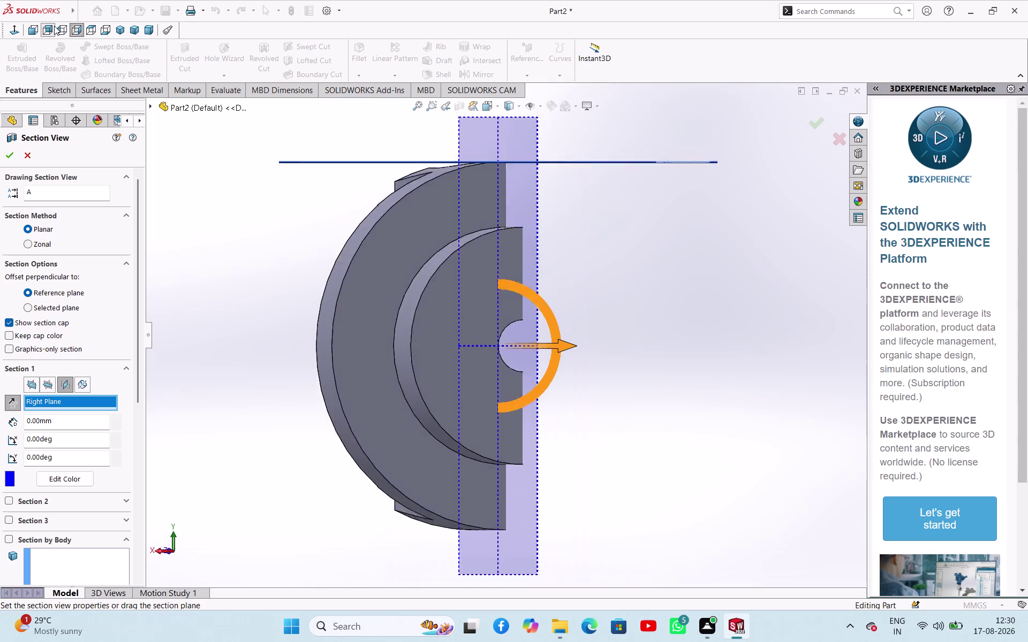
click(36, 28)
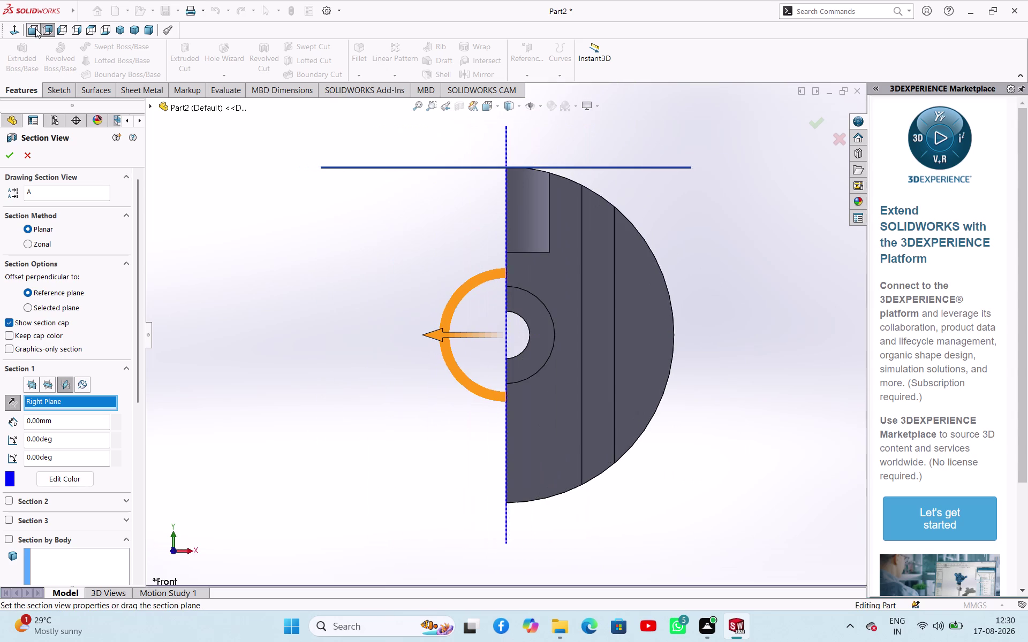
click(47, 29)
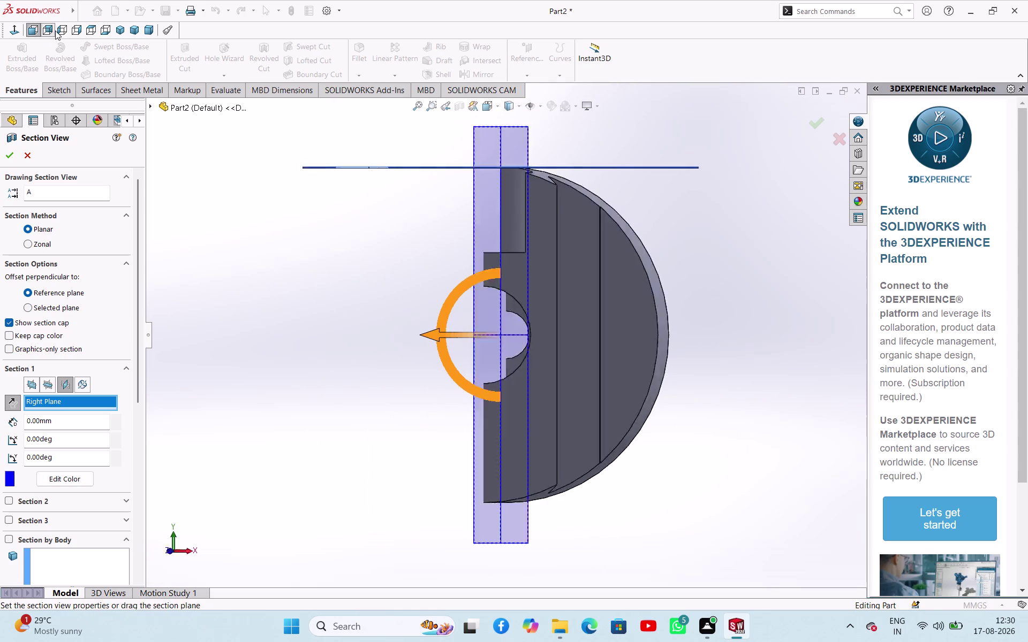
click(65, 30)
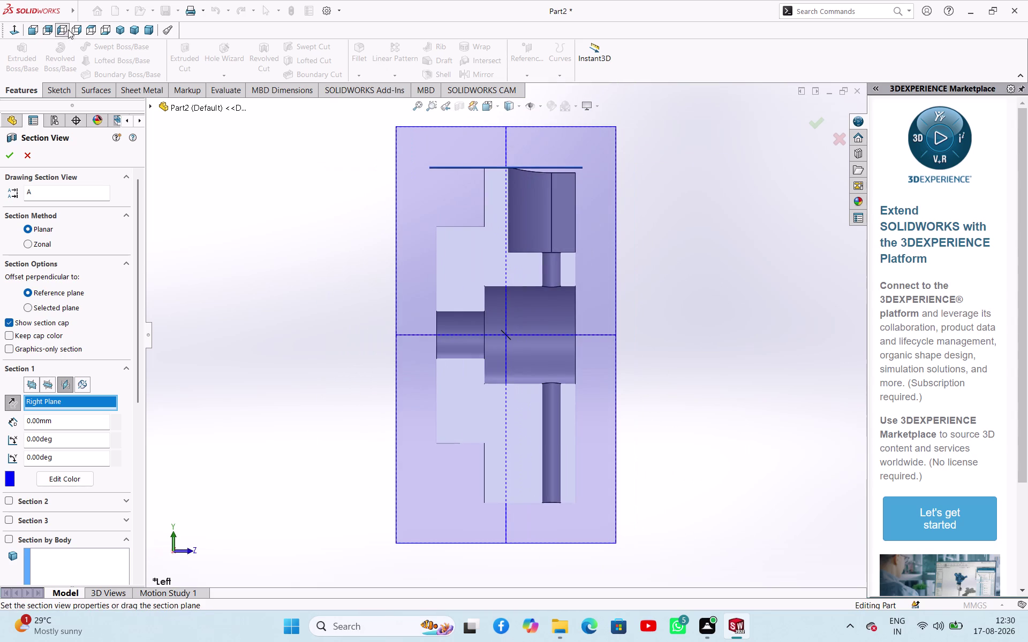
click(302, 323)
scroll(down, 3)
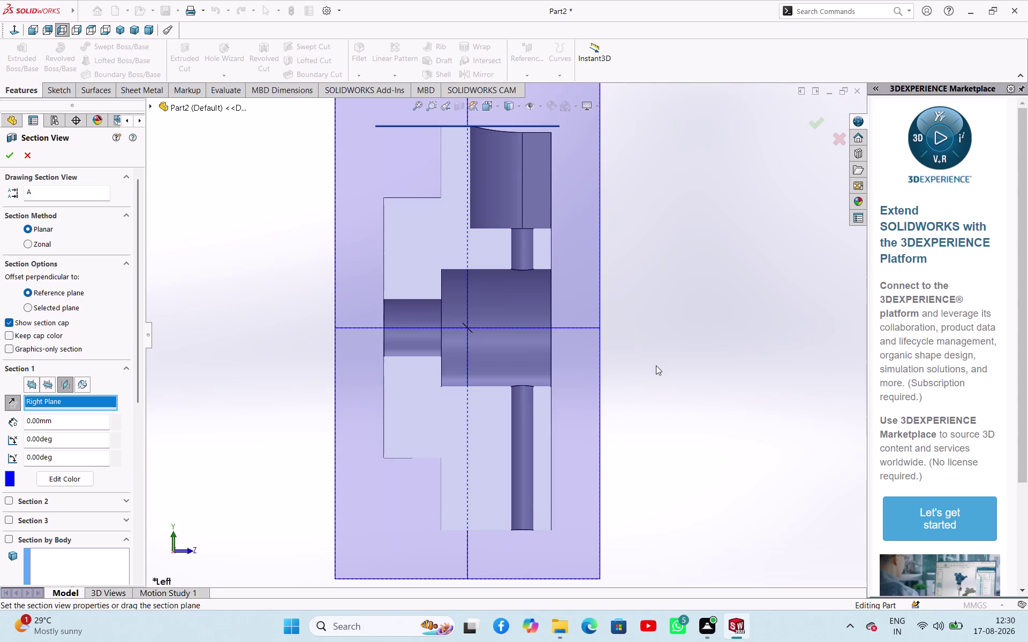
click(660, 386)
click(28, 153)
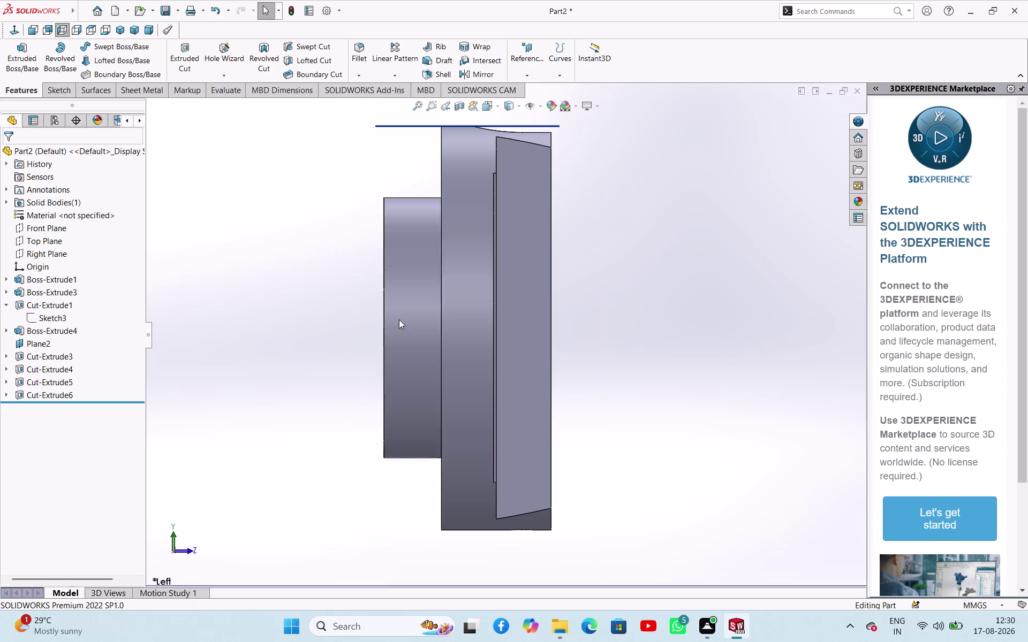
click(308, 325)
middle_drag(342, 332, 597, 424)
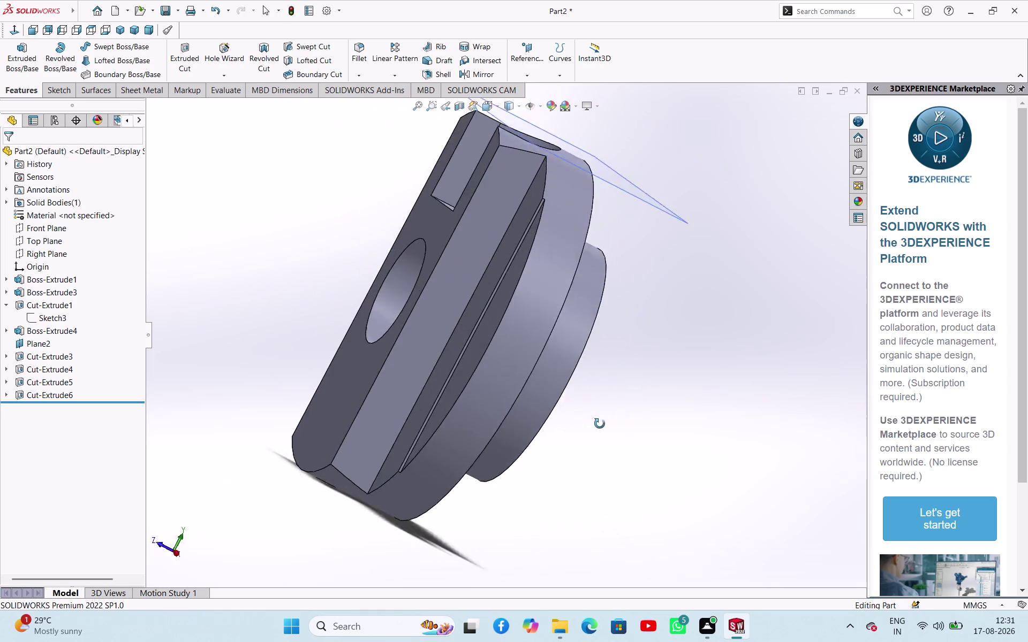
middle_drag(596, 424, 679, 523)
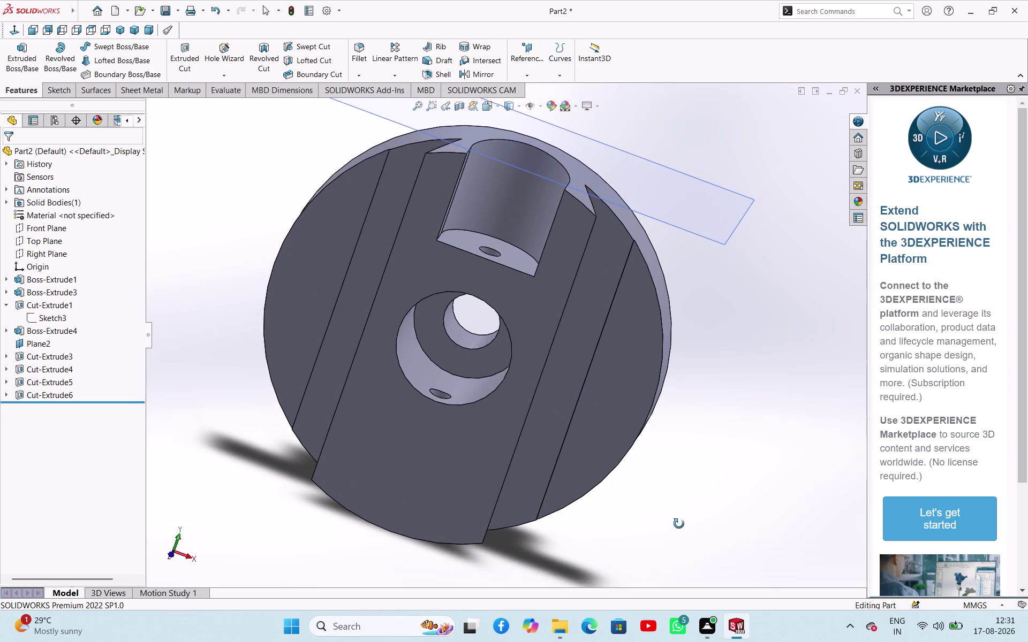
middle_drag(679, 524, 688, 544)
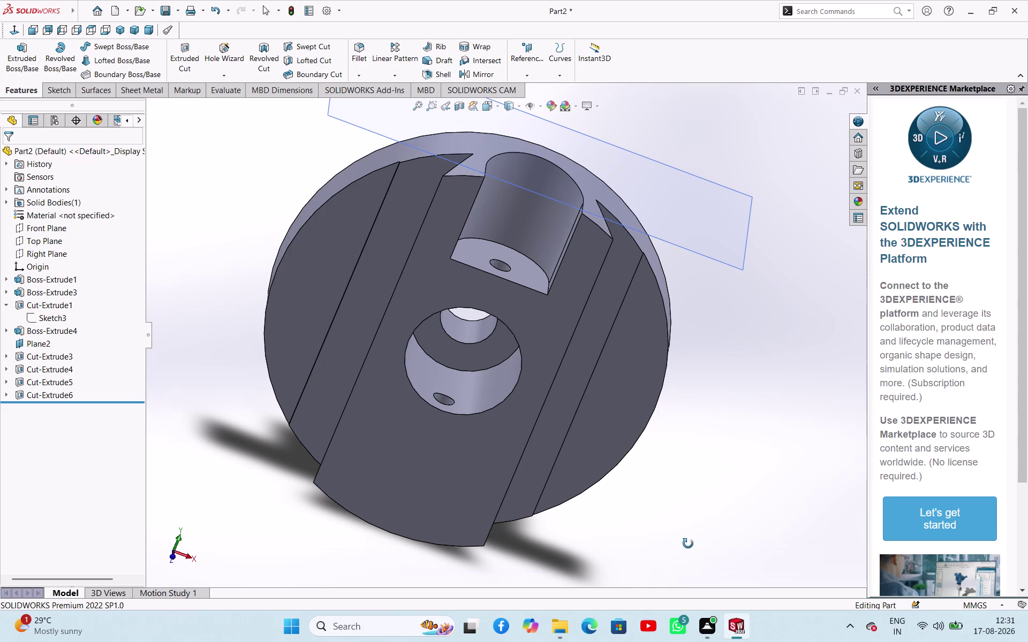
middle_drag(688, 544, 678, 540)
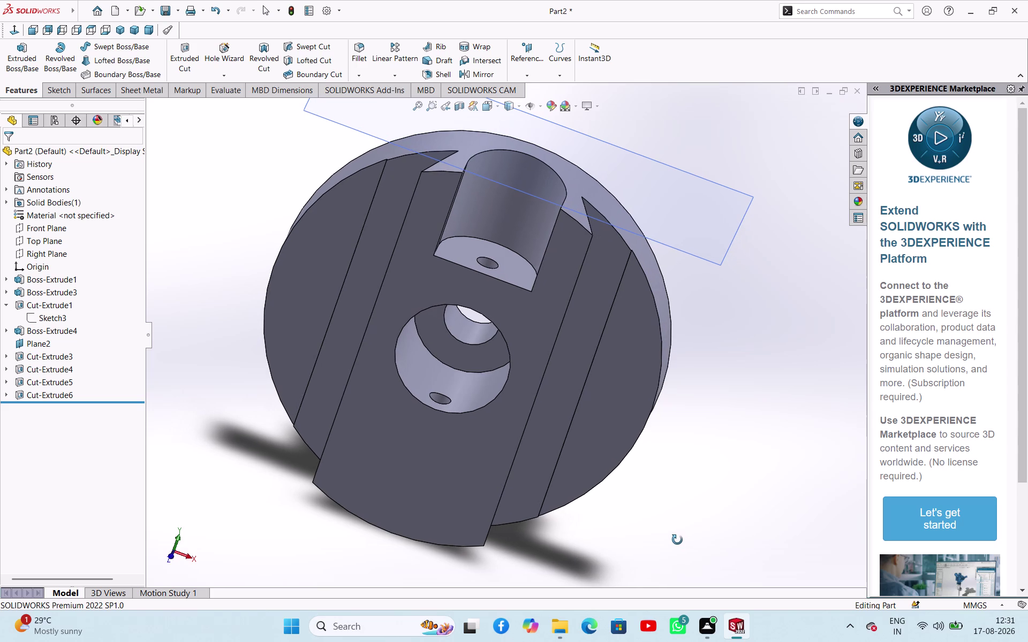
middle_drag(678, 540, 676, 541)
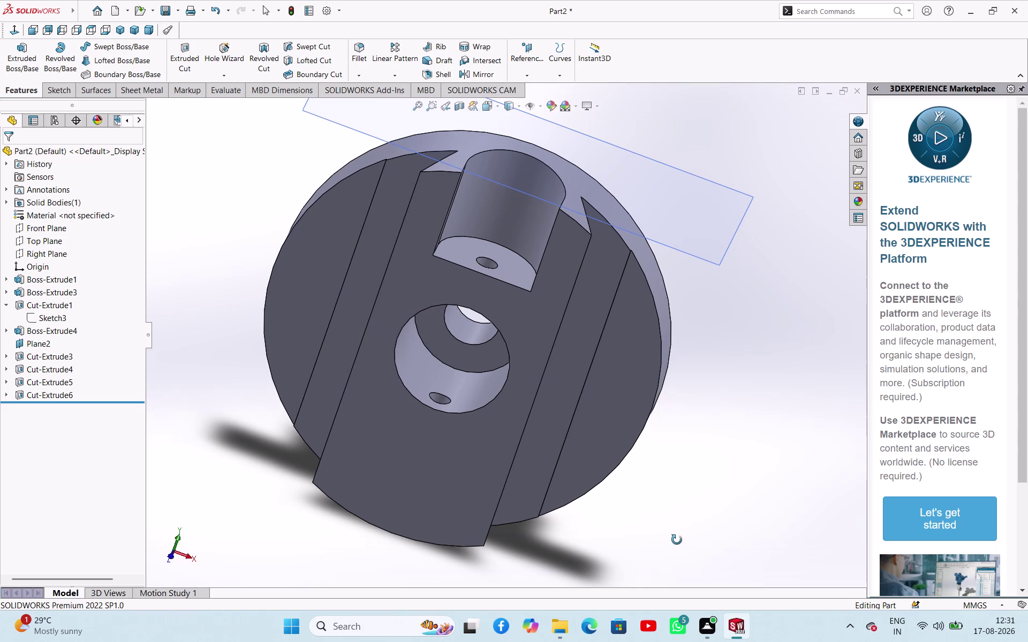
middle_drag(677, 540, 659, 535)
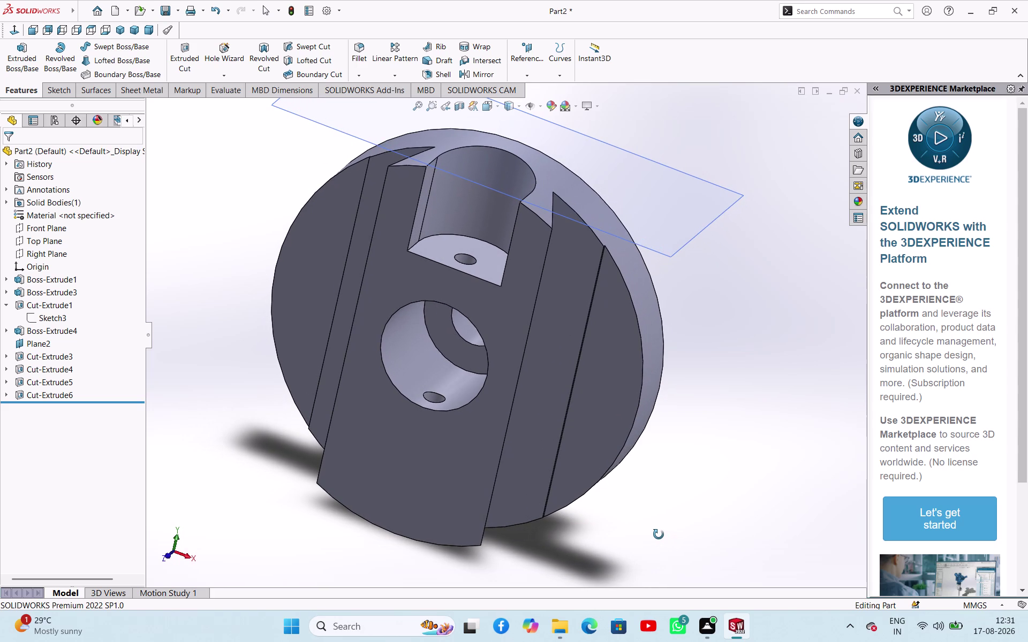
middle_drag(659, 535, 648, 544)
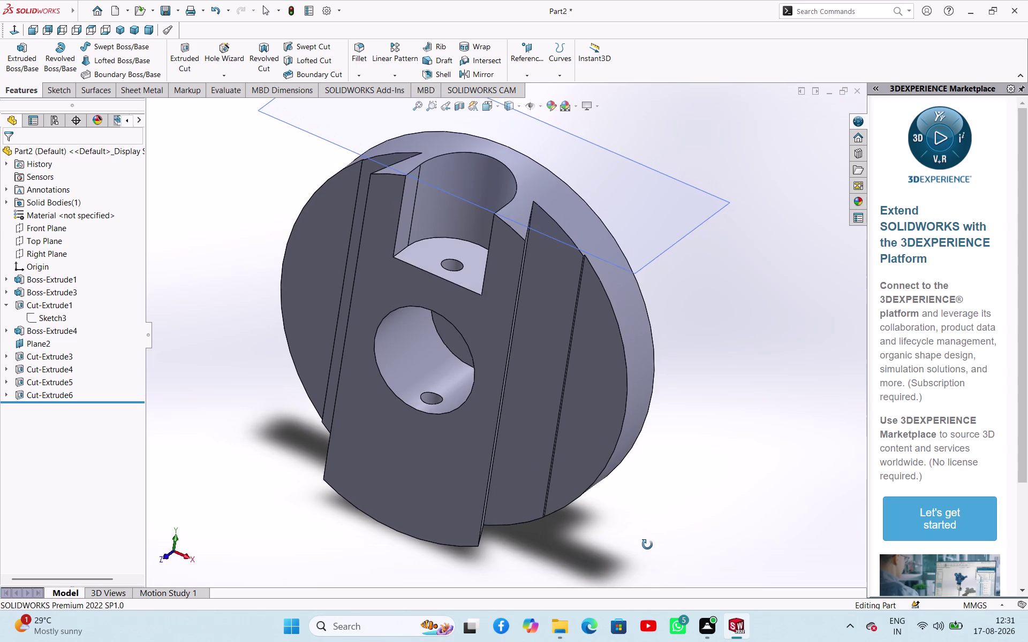
middle_drag(648, 545, 636, 421)
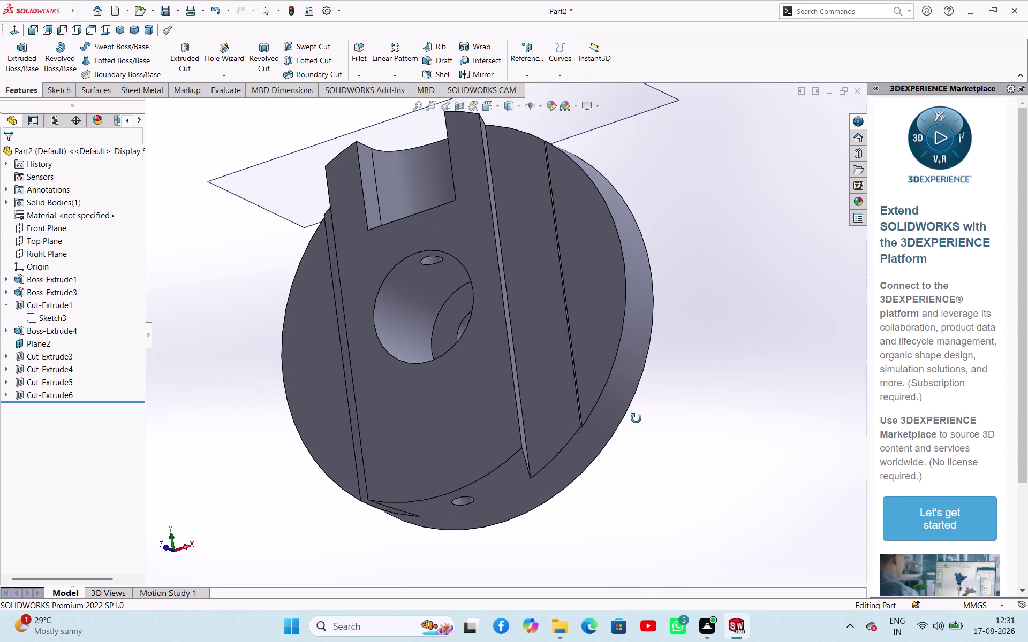
middle_drag(636, 421, 637, 409)
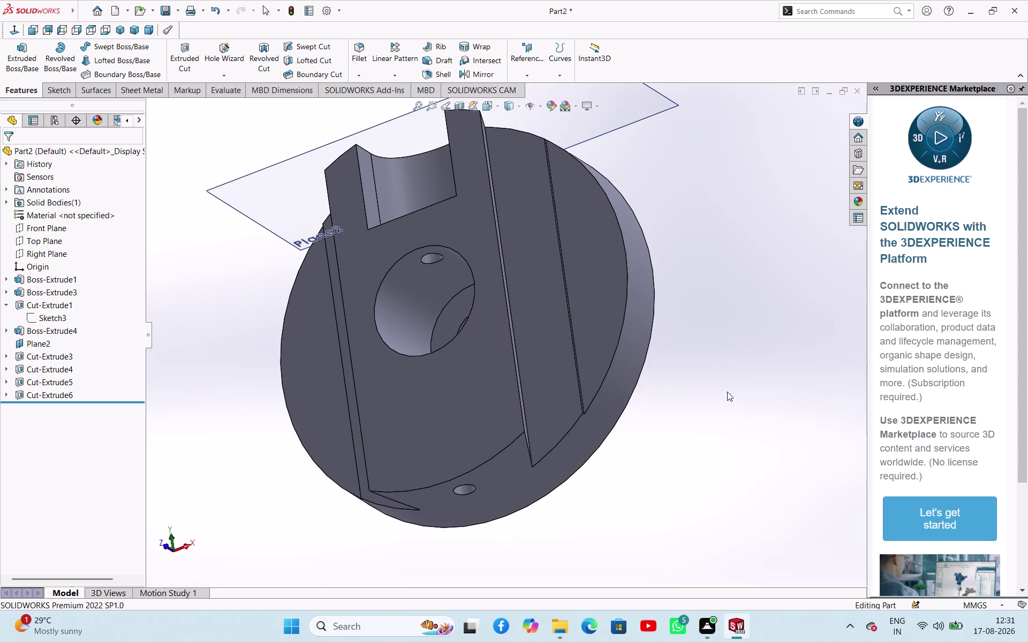
middle_drag(561, 286, 581, 326)
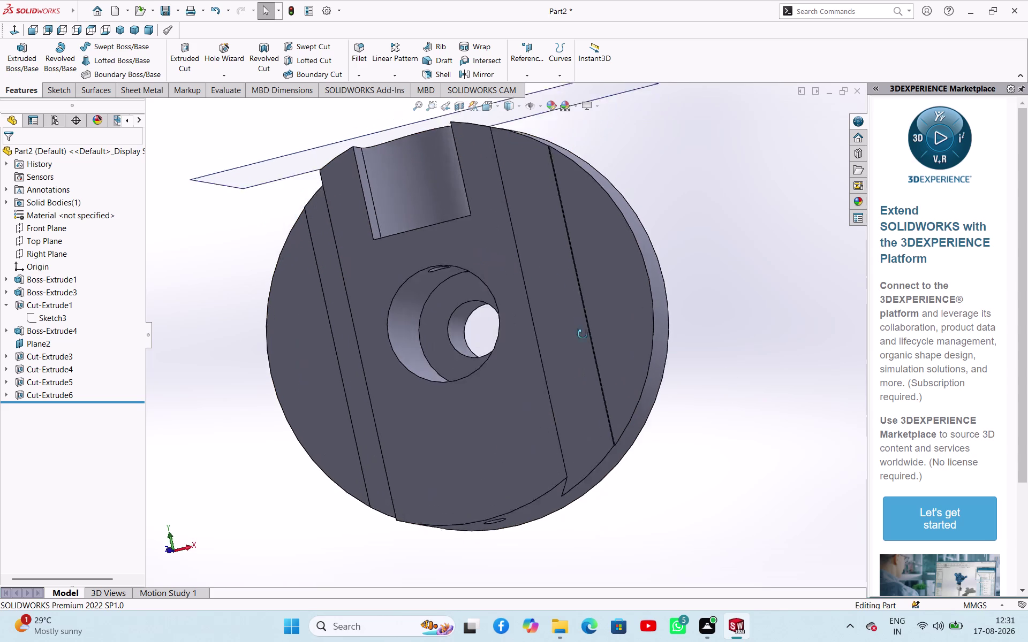
middle_drag(581, 326, 616, 443)
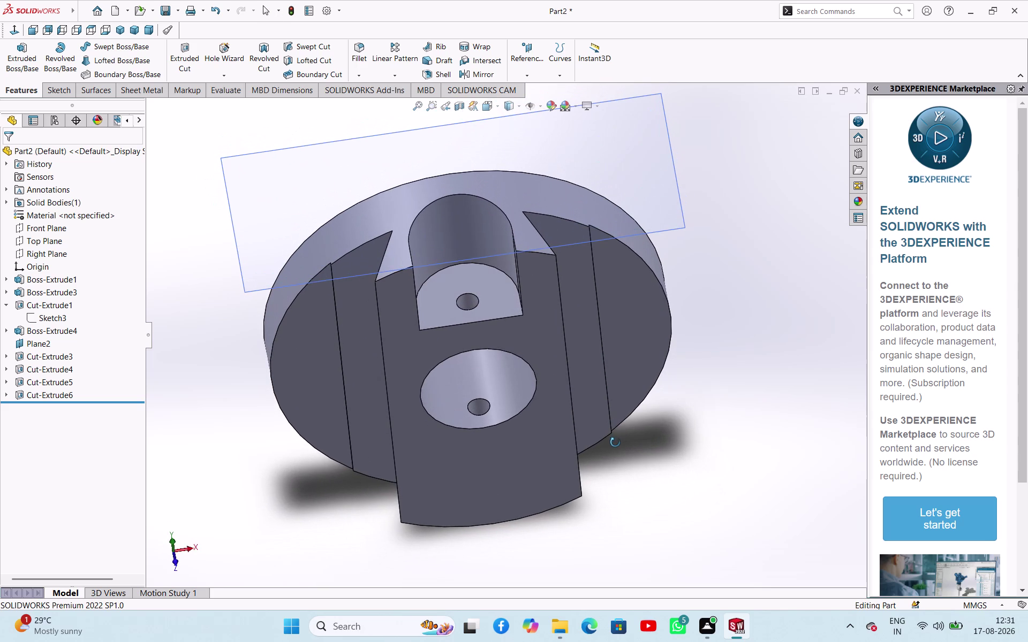
middle_drag(616, 443, 590, 439)
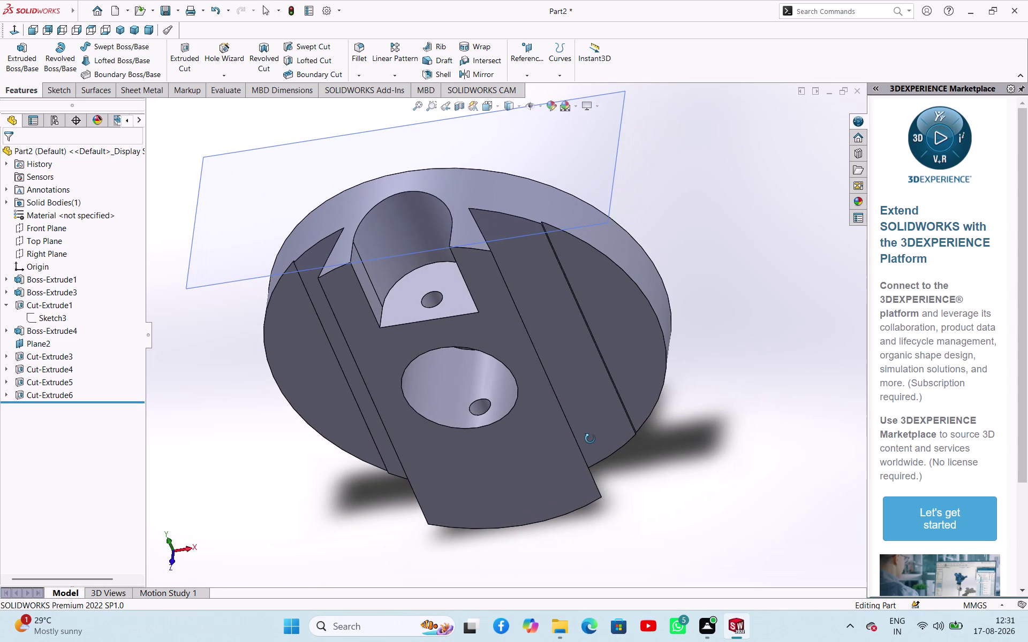
middle_drag(590, 439, 597, 440)
scroll(up, 3)
middle_click(602, 465)
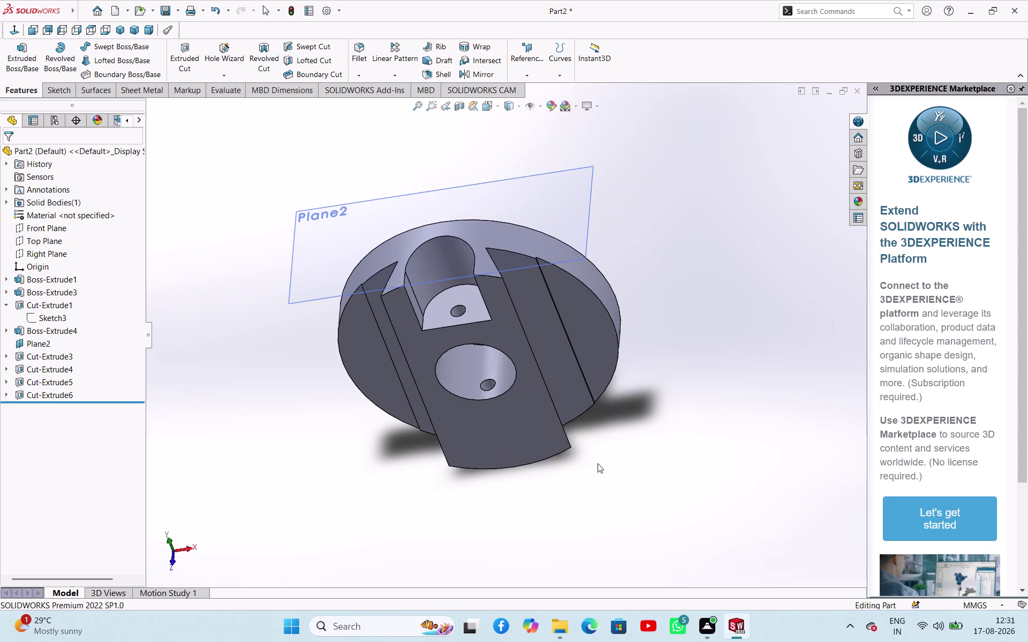
click(530, 57)
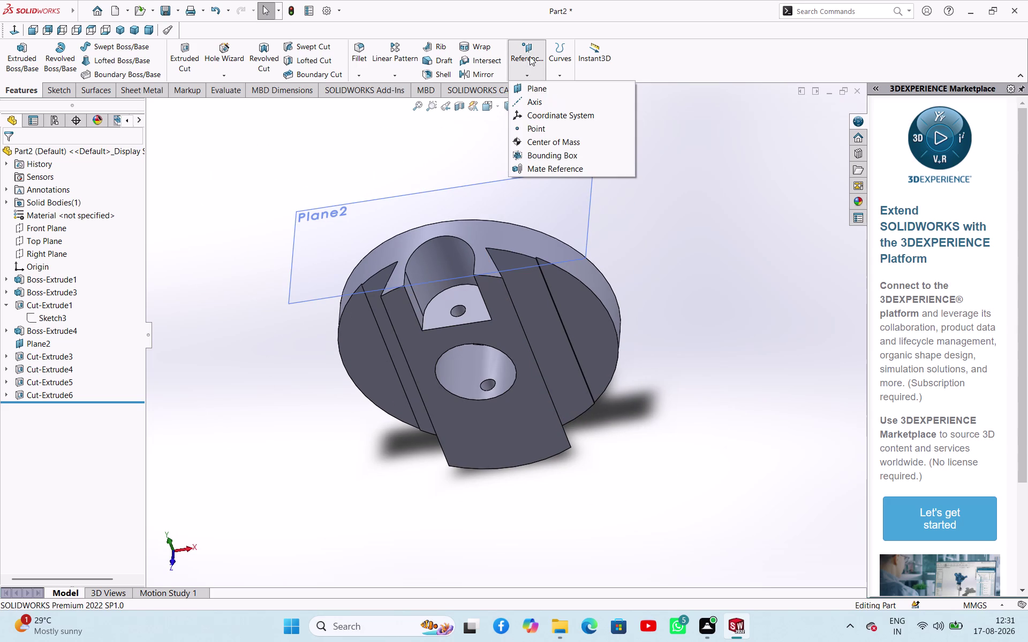
Create Plane3 offset 77.50 mm from Top Plane, flipped to the opposite side.
click(538, 90)
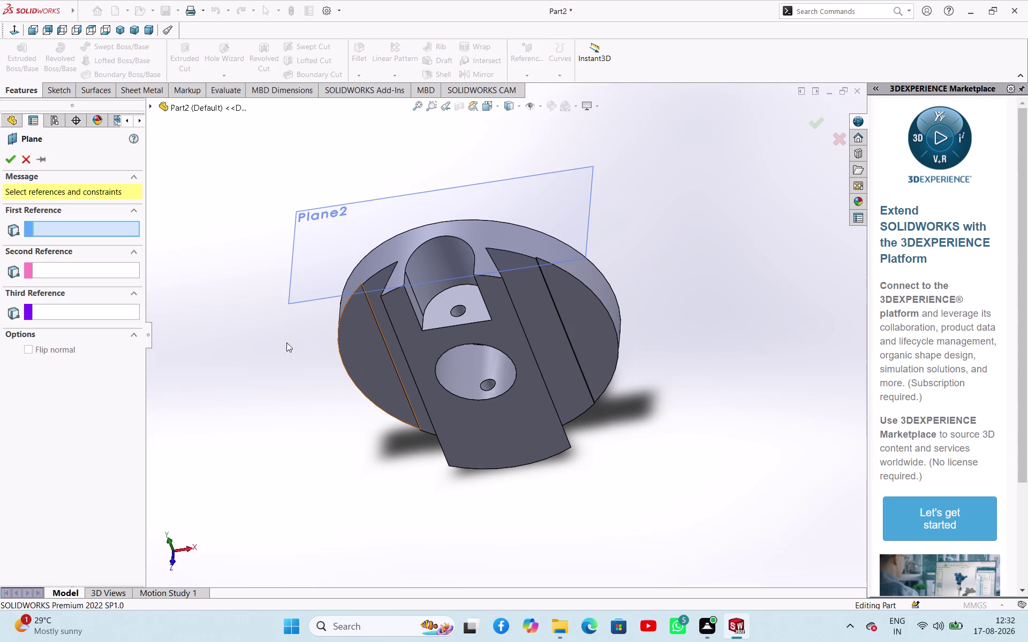
click(150, 107)
click(182, 200)
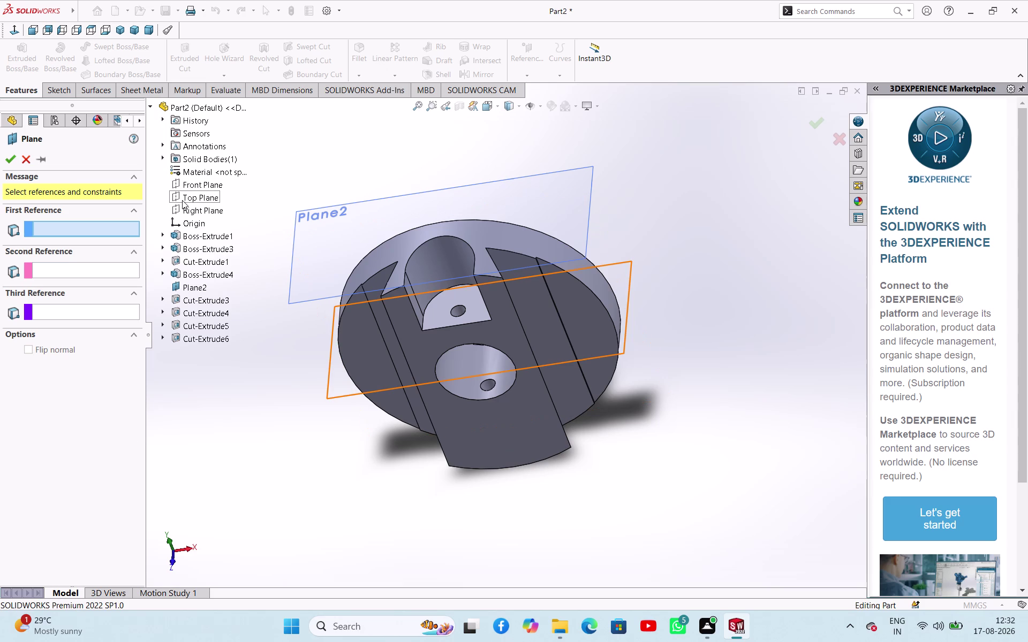
click(25, 348)
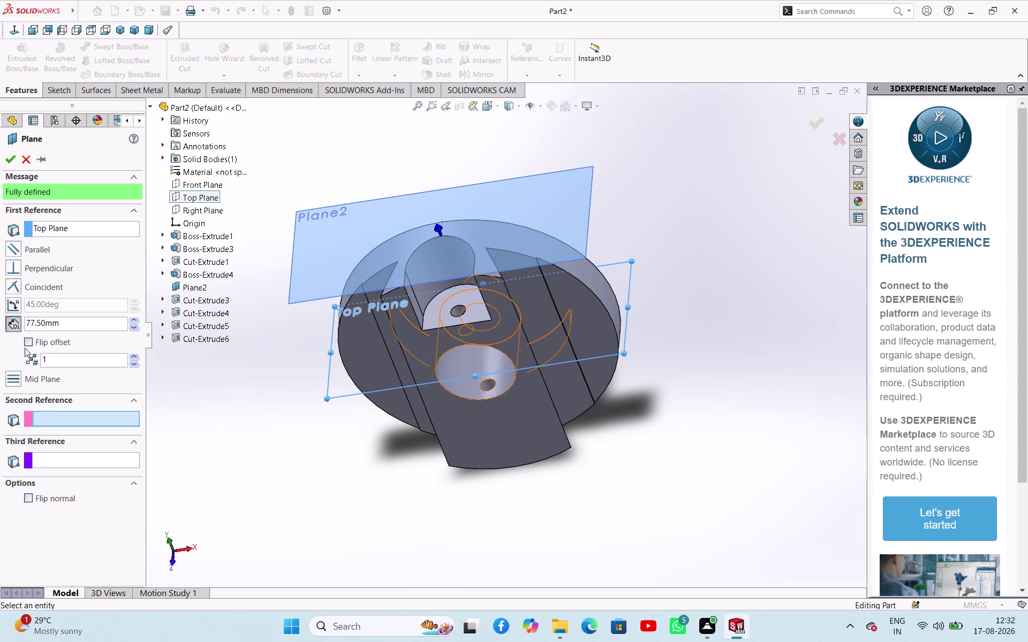
click(30, 344)
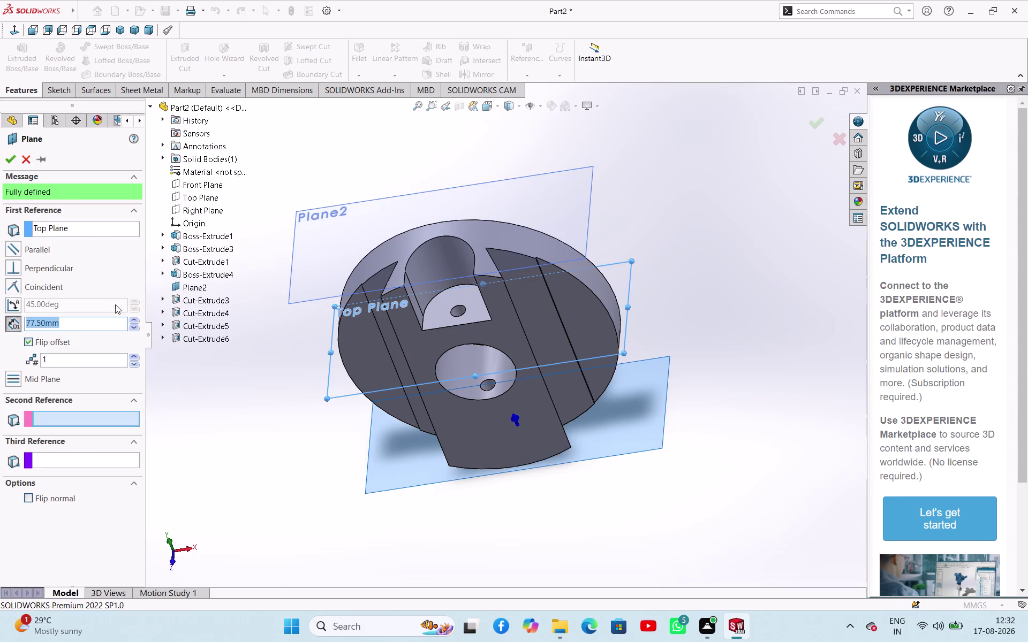
click(13, 165)
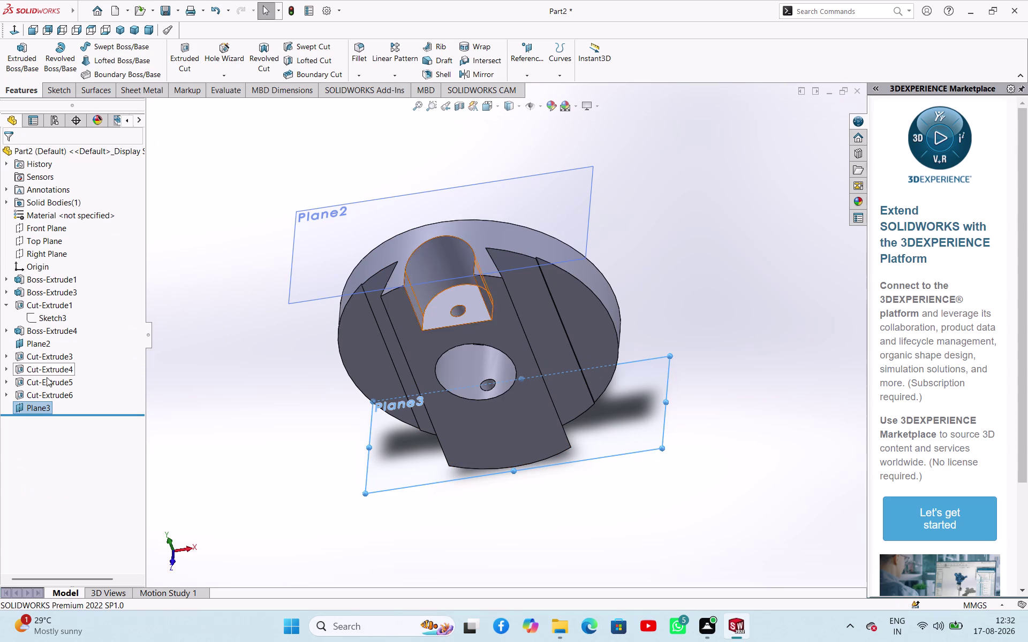
click(35, 412)
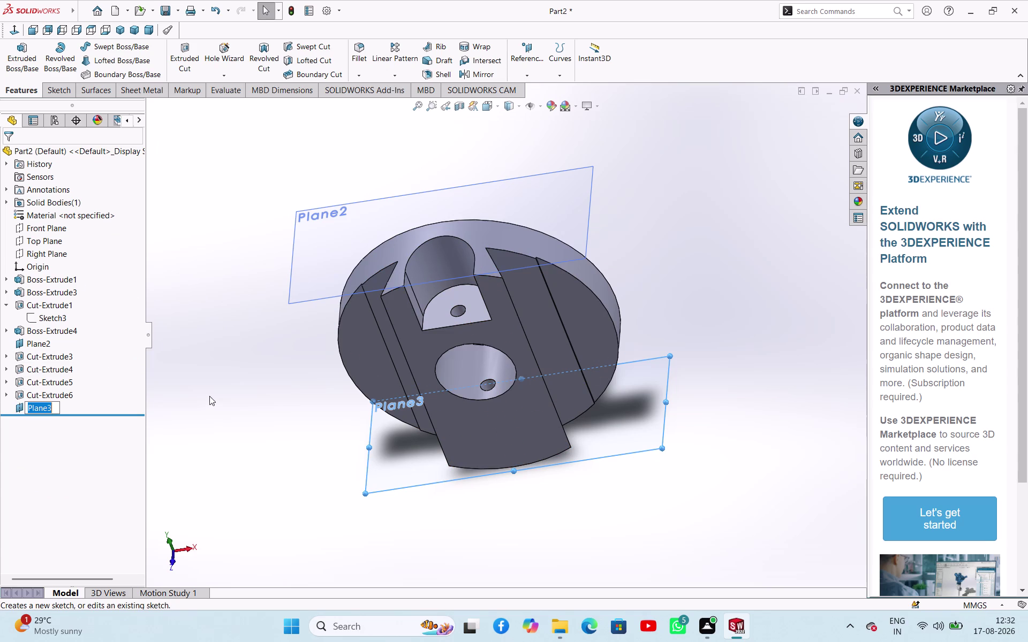
Start a sketch on Plane3 and project the half-round boss's bottom edge into it.
click(209, 396)
click(46, 407)
click(58, 395)
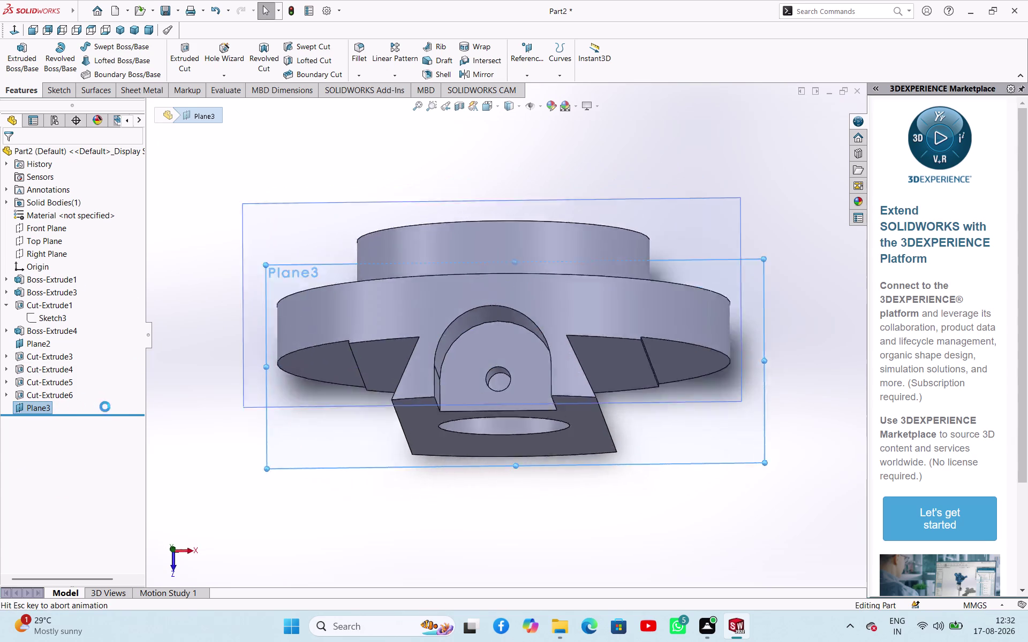
click(191, 321)
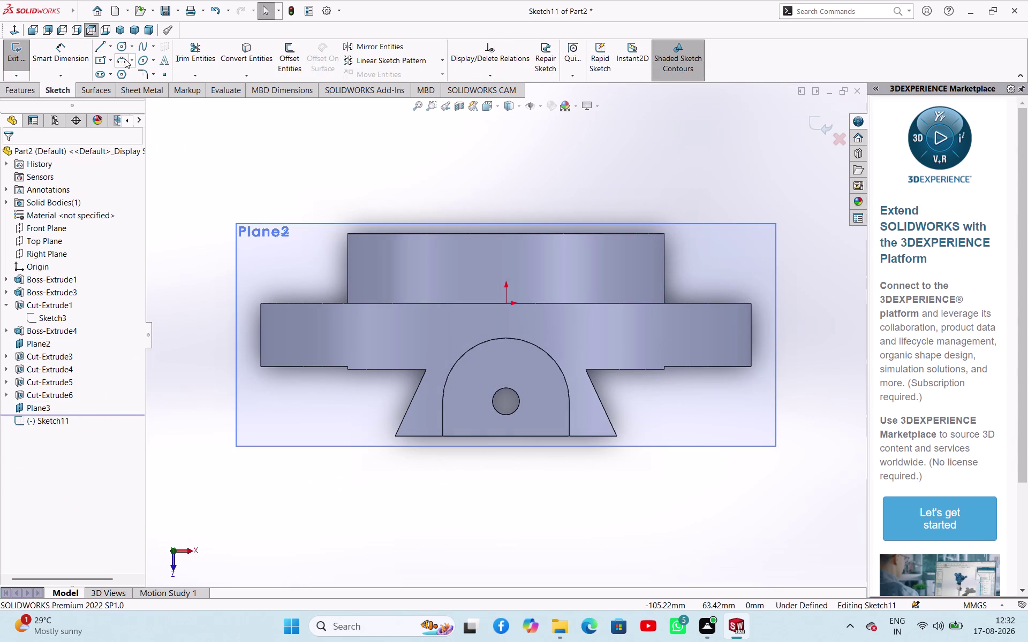
click(256, 55)
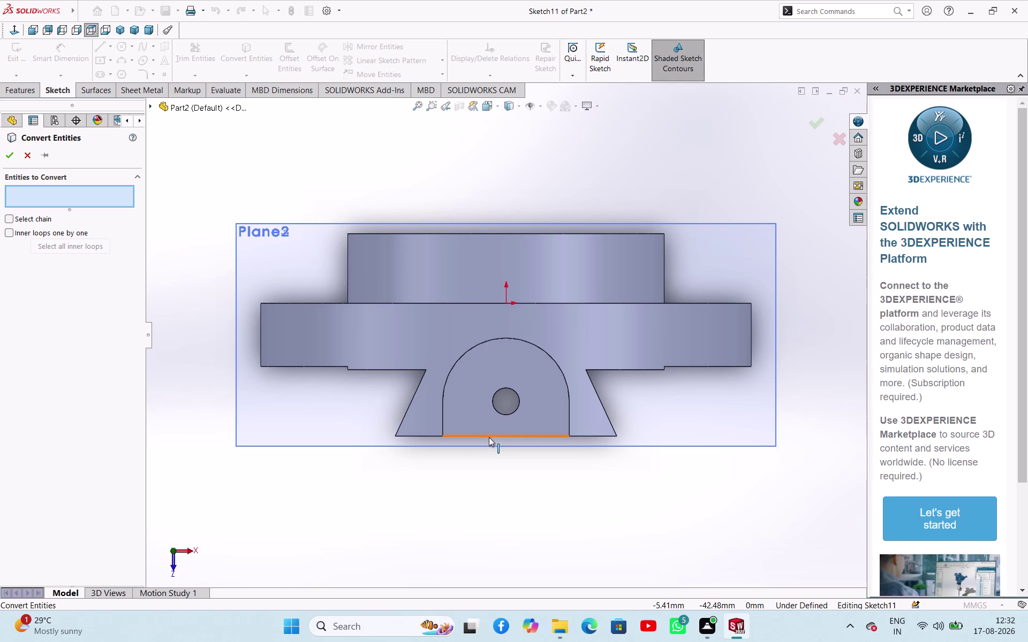
click(489, 437)
click(10, 161)
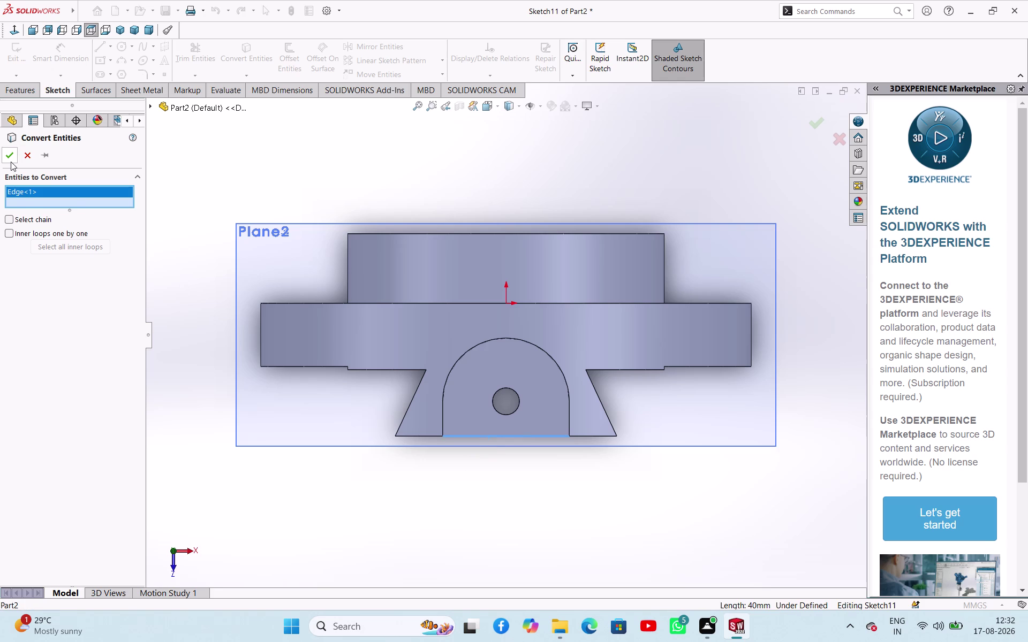
Draw a circle centred on the tab's small hole.
click(127, 48)
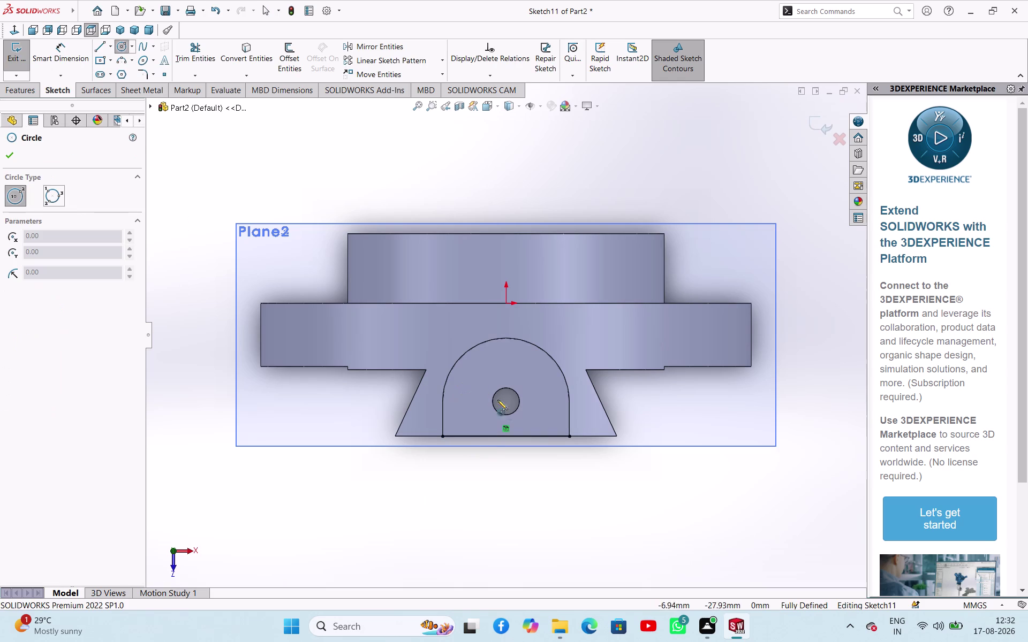
drag(506, 401, 514, 406)
click(530, 416)
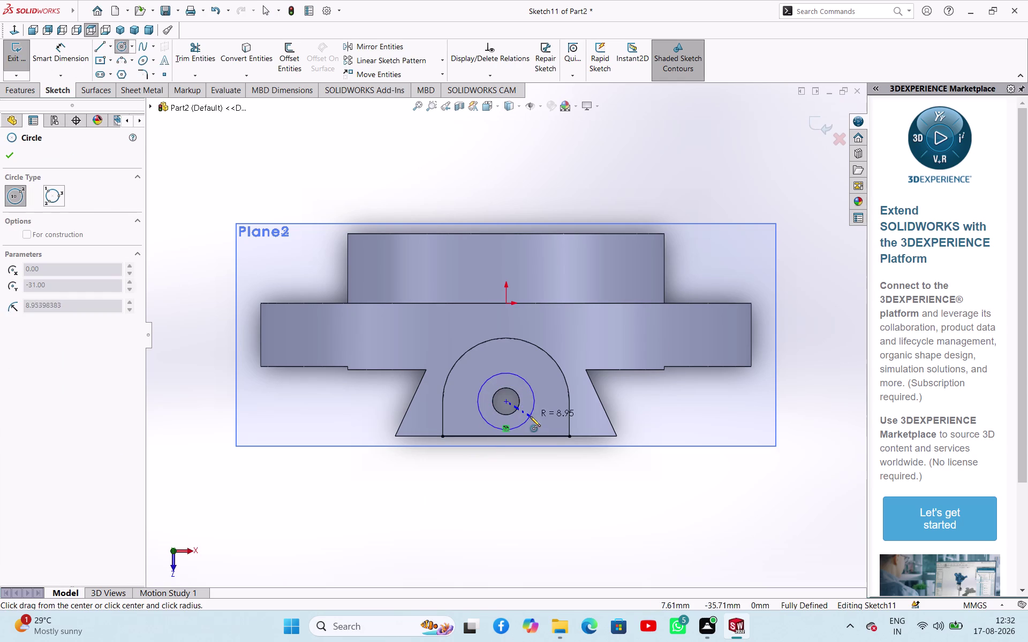
right_click(477, 480)
Dimension the circle's diameter to 28 mm.
click(503, 486)
right_drag(503, 505, 529, 442)
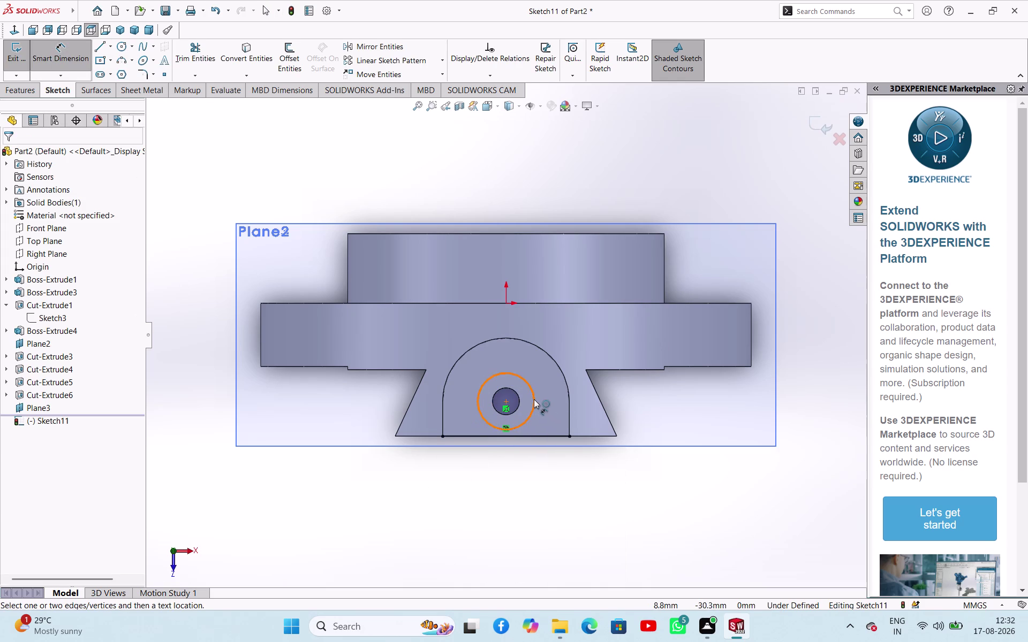
click(533, 400)
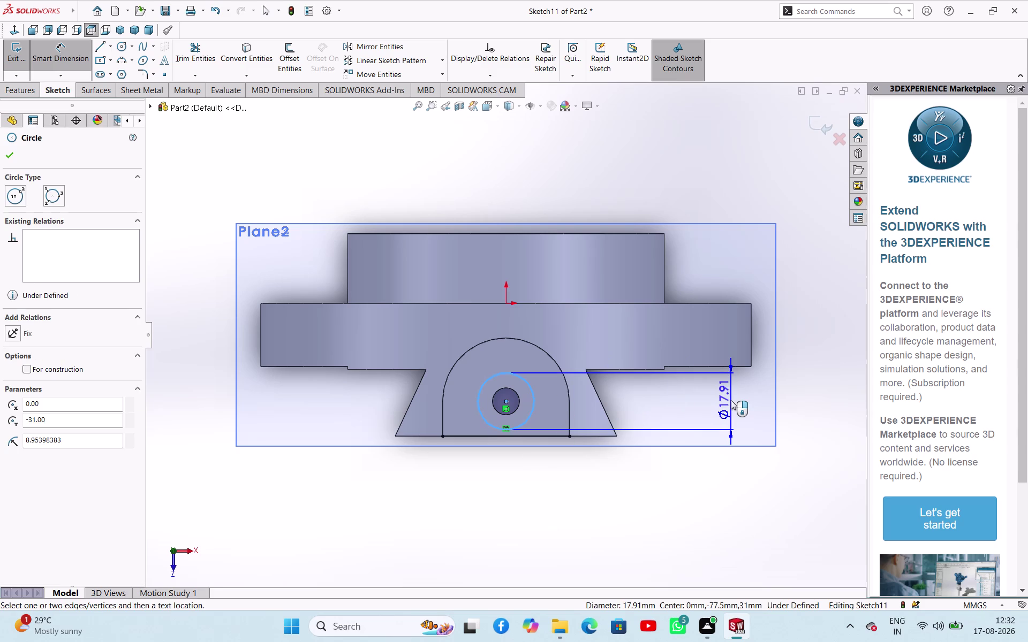
click(731, 400)
key(1)
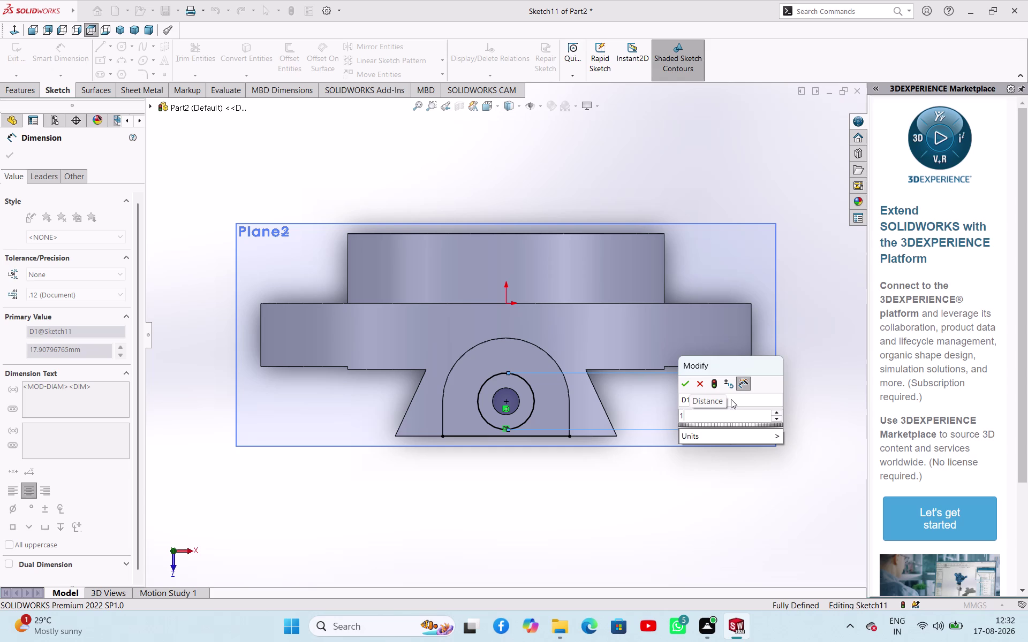
key(BackSpace)
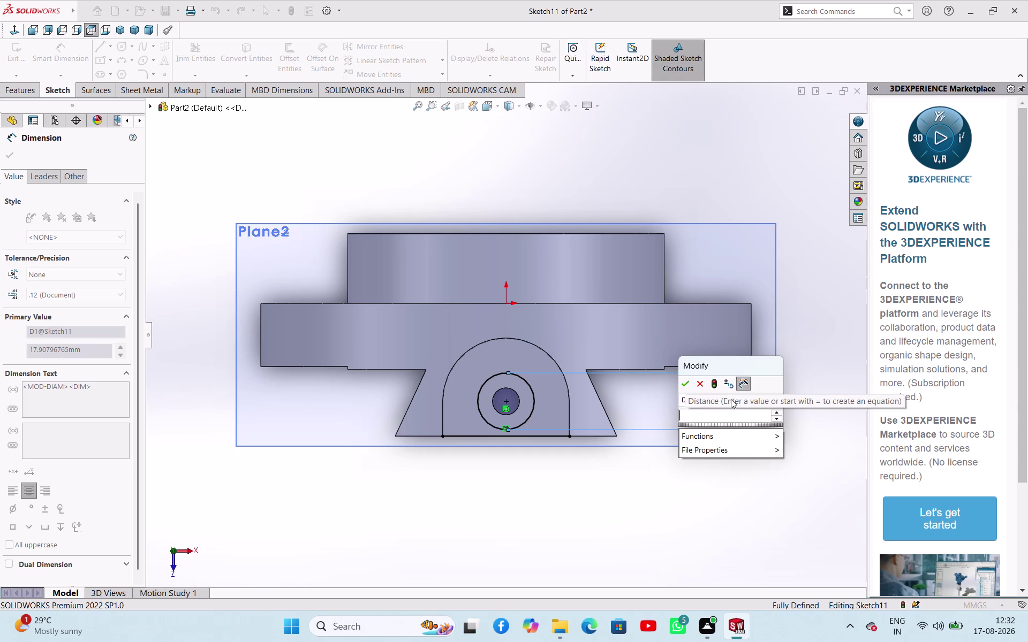
text(28)
key(Return)
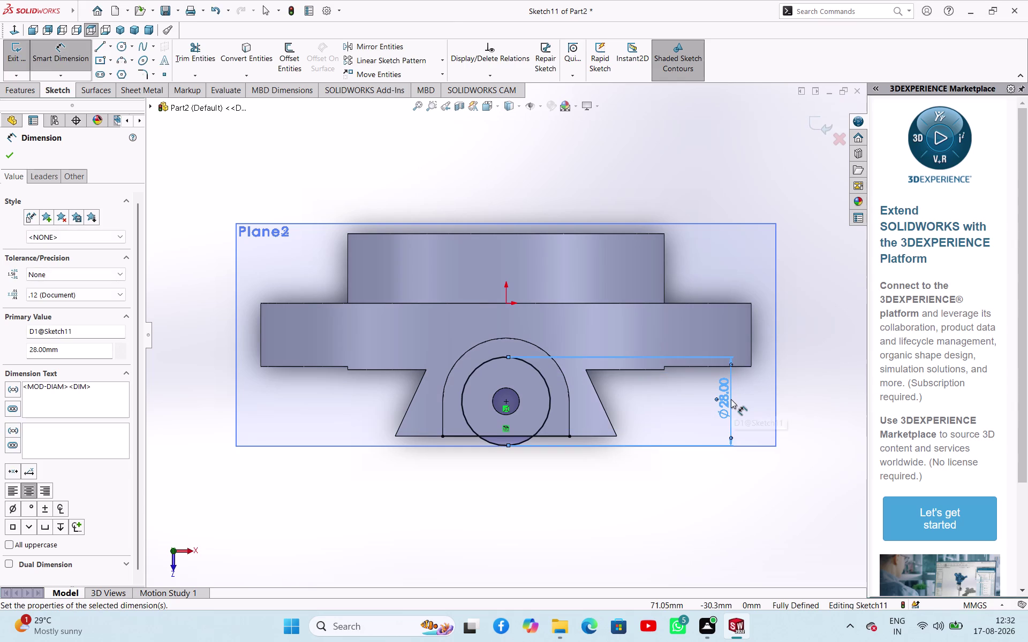
click(14, 151)
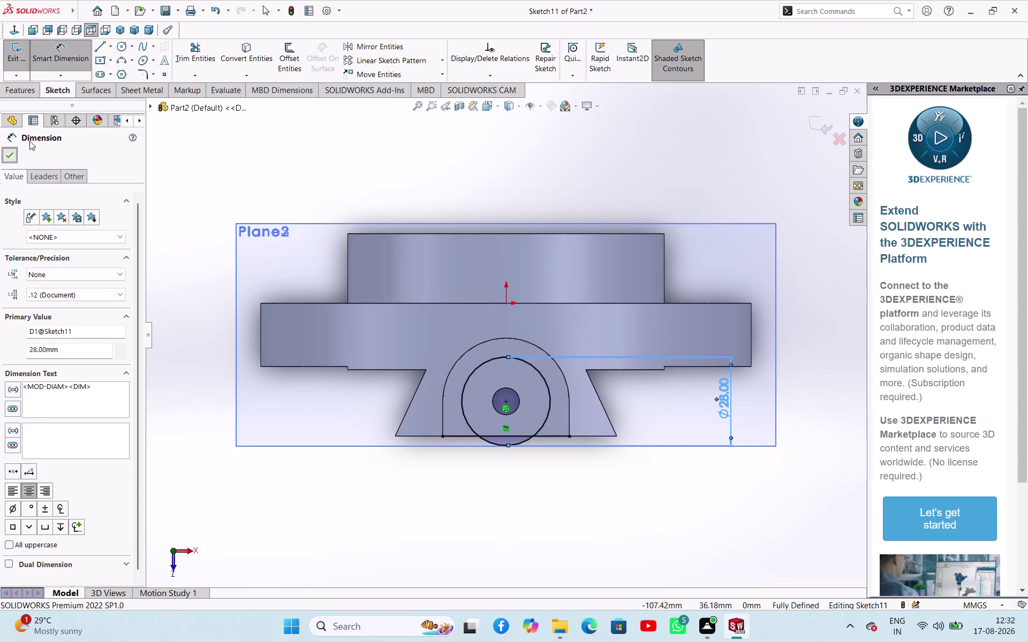
click(100, 48)
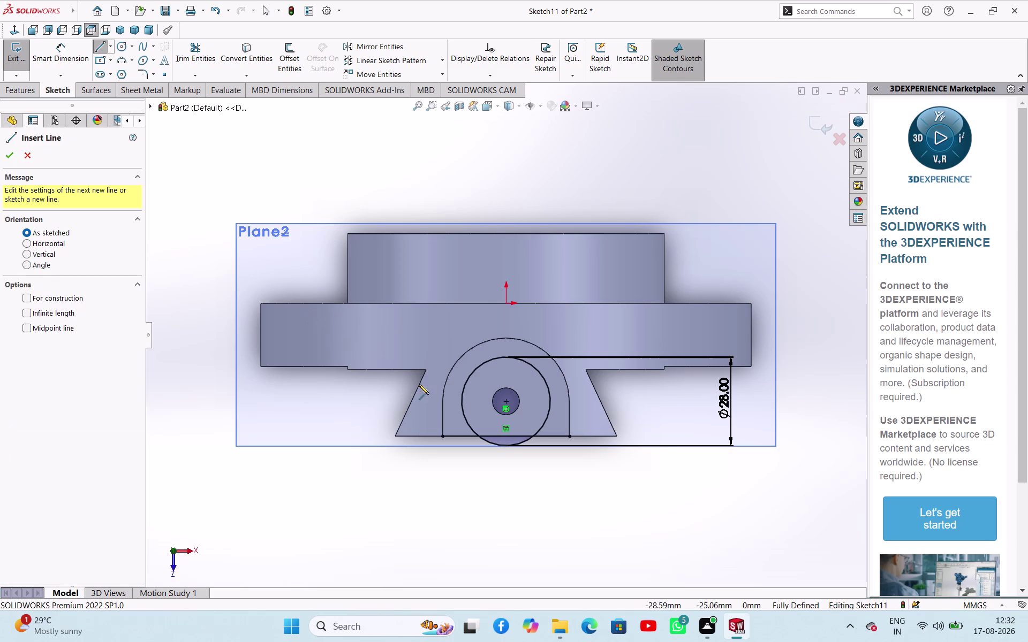
Draw vertical lines from both sides of the circle down to the bottom edge.
click(462, 404)
click(462, 439)
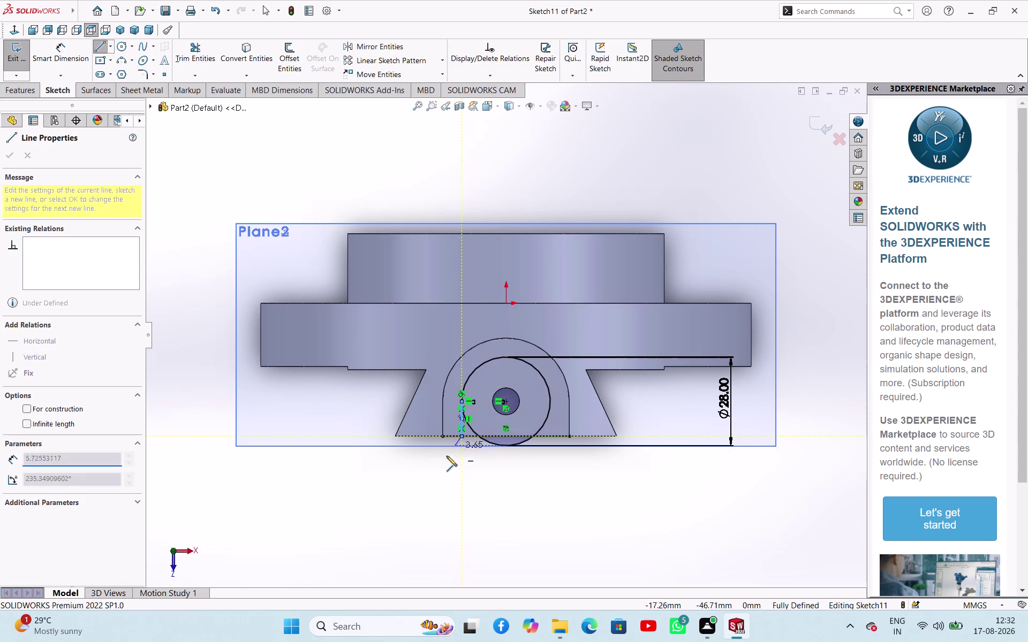
right_click(435, 462)
click(446, 469)
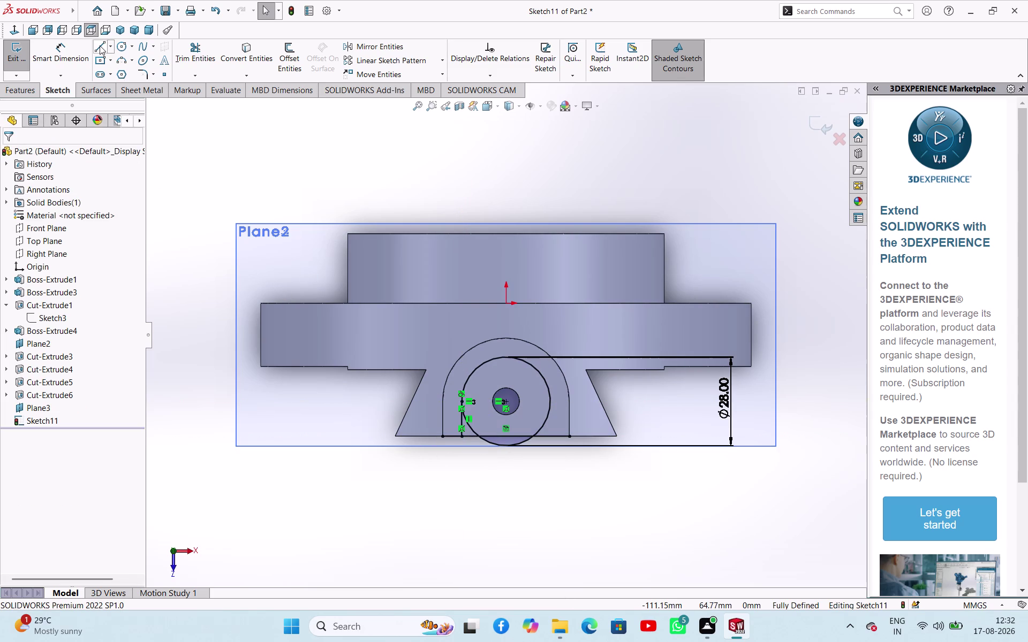
click(99, 45)
click(549, 401)
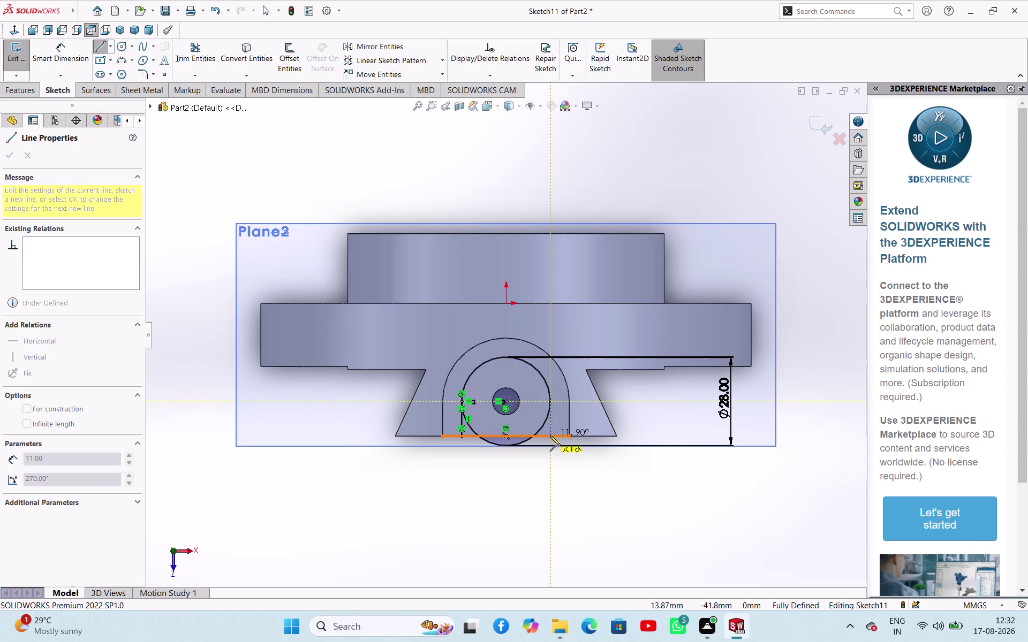
click(550, 436)
right_drag(494, 489, 501, 493)
click(510, 494)
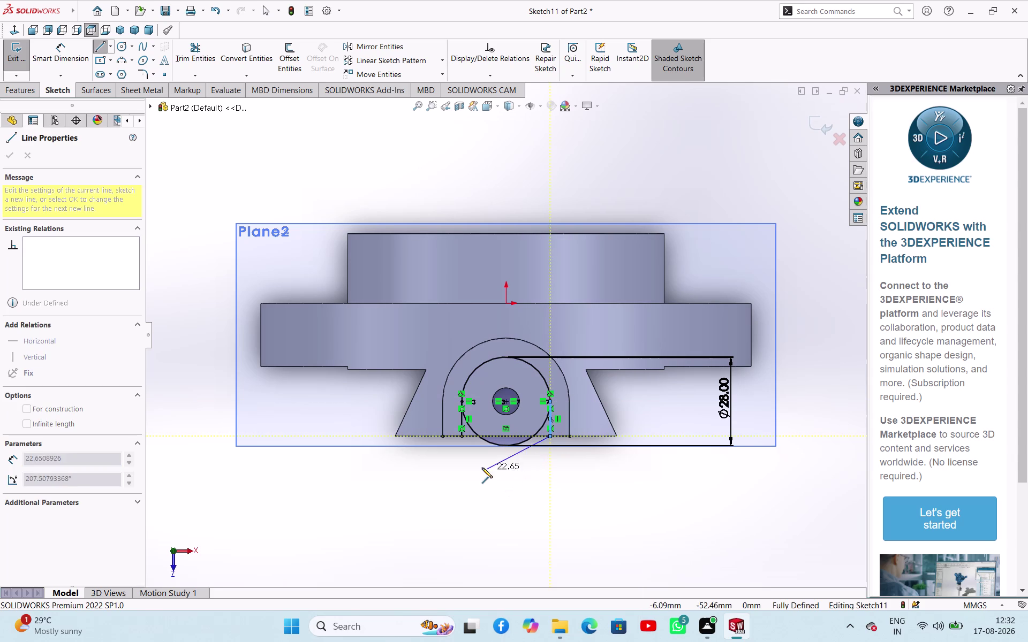
right_drag(482, 468, 491, 468)
right_click(501, 478)
click(513, 488)
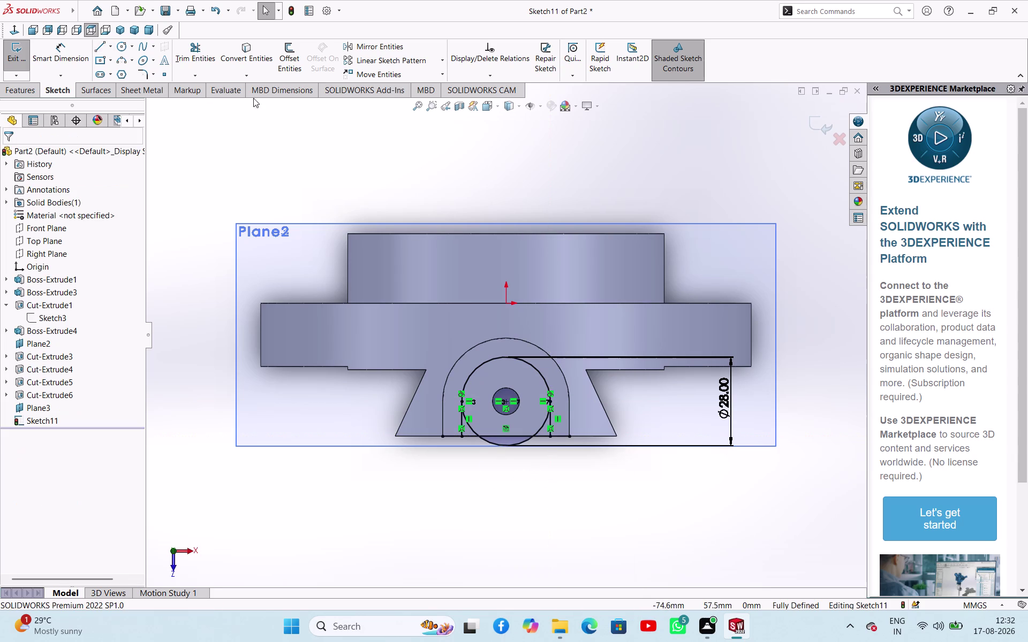
Trim the circle's lower arcs and spare bottom-edge pieces to leave a closed arch.
click(204, 55)
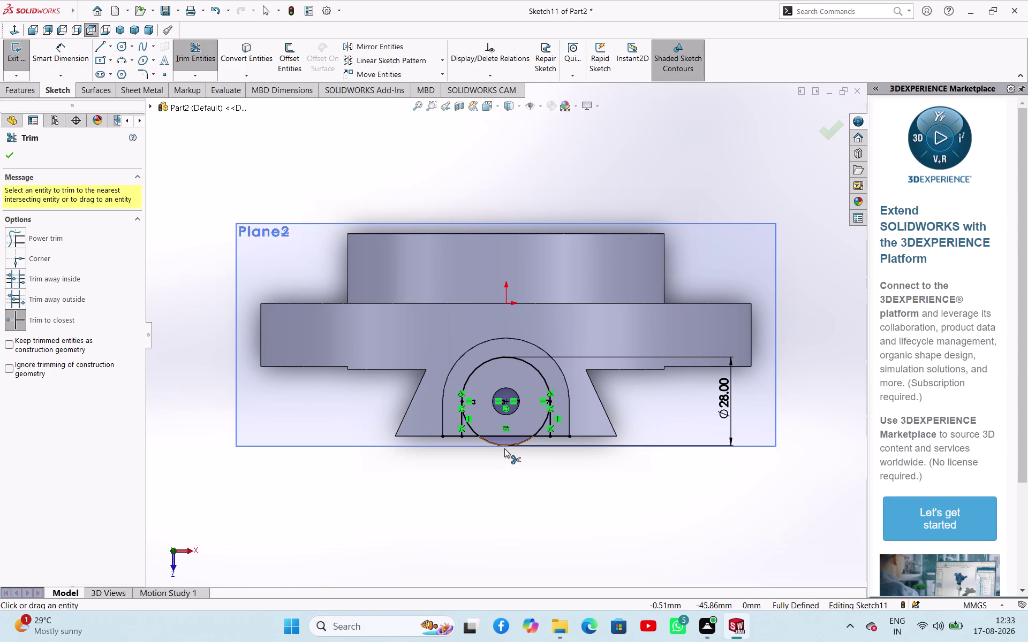
click(505, 446)
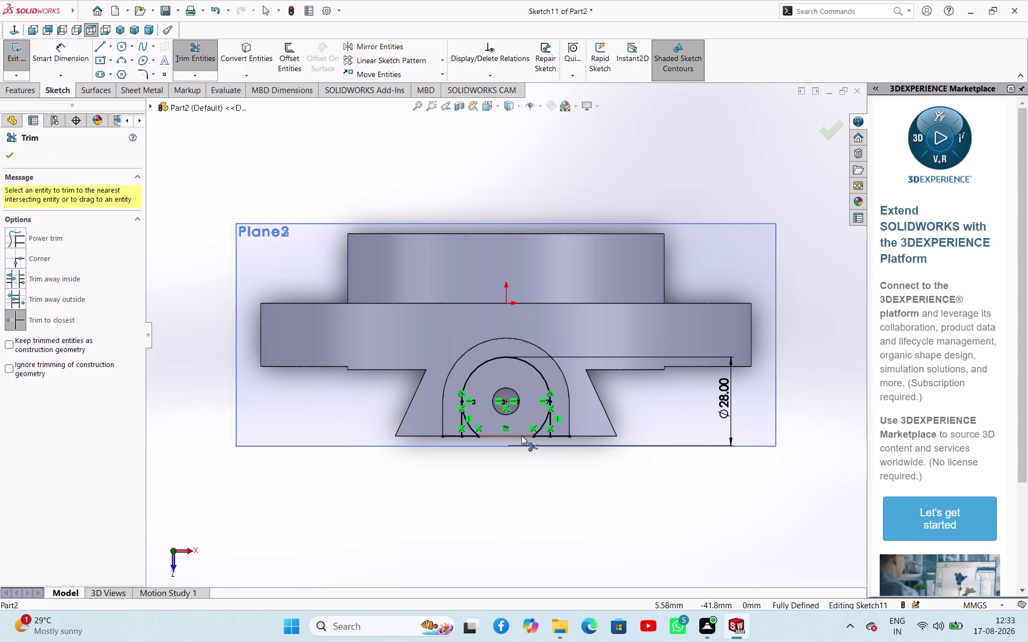
click(468, 426)
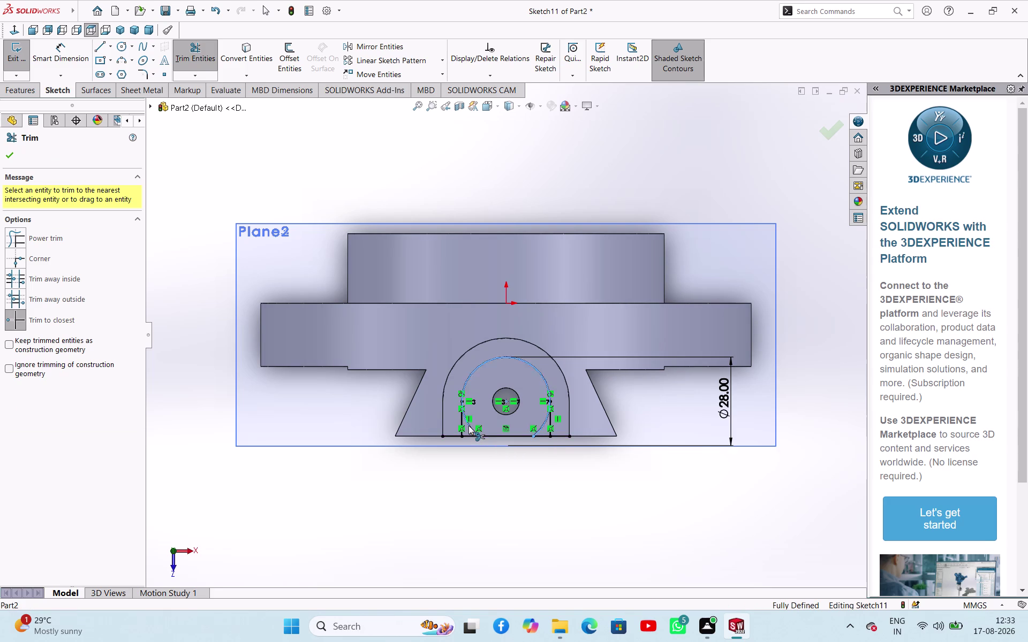
click(535, 427)
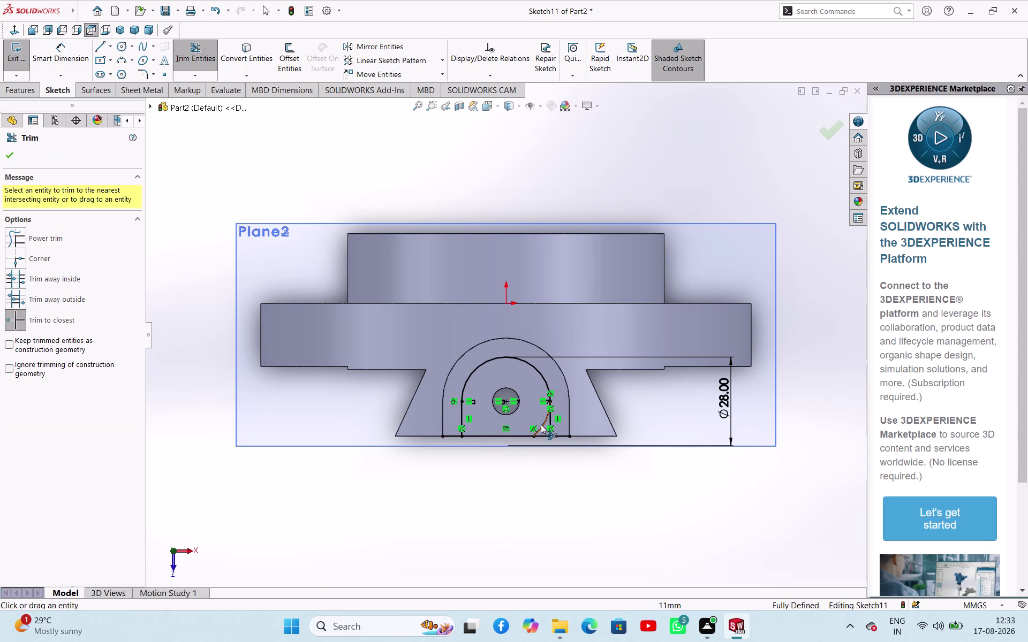
click(541, 424)
click(561, 435)
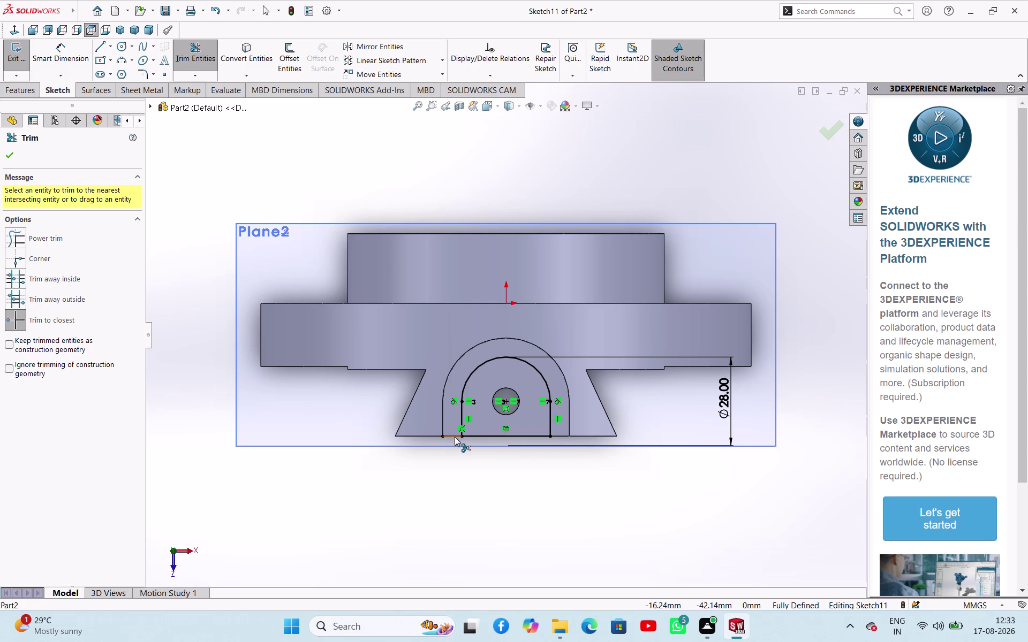
click(454, 437)
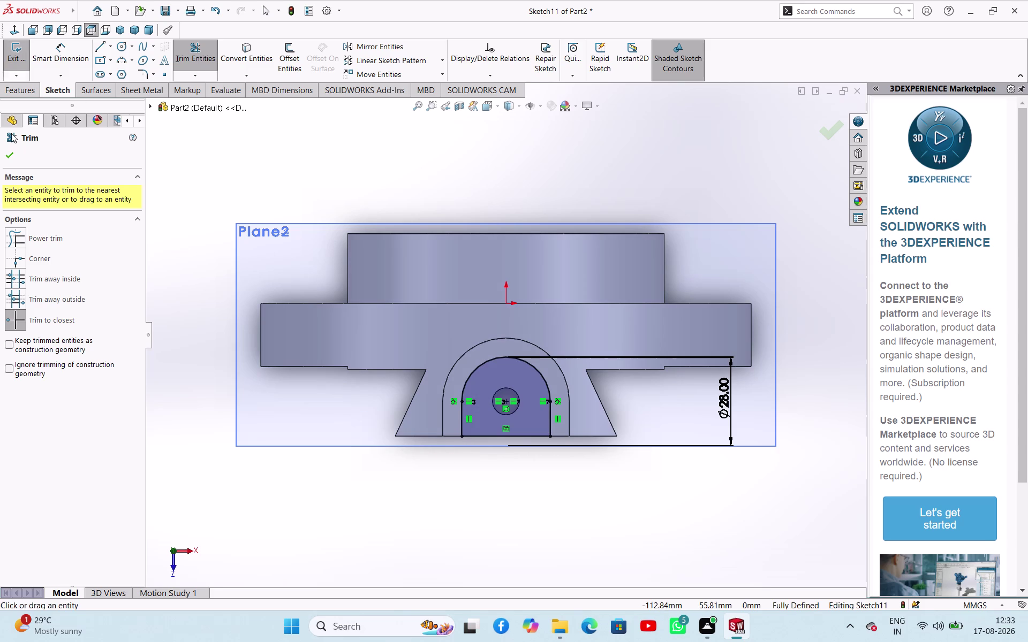
click(11, 151)
Exit the sketch and start an Up To Next extruded cut from Sketch11.
click(9, 65)
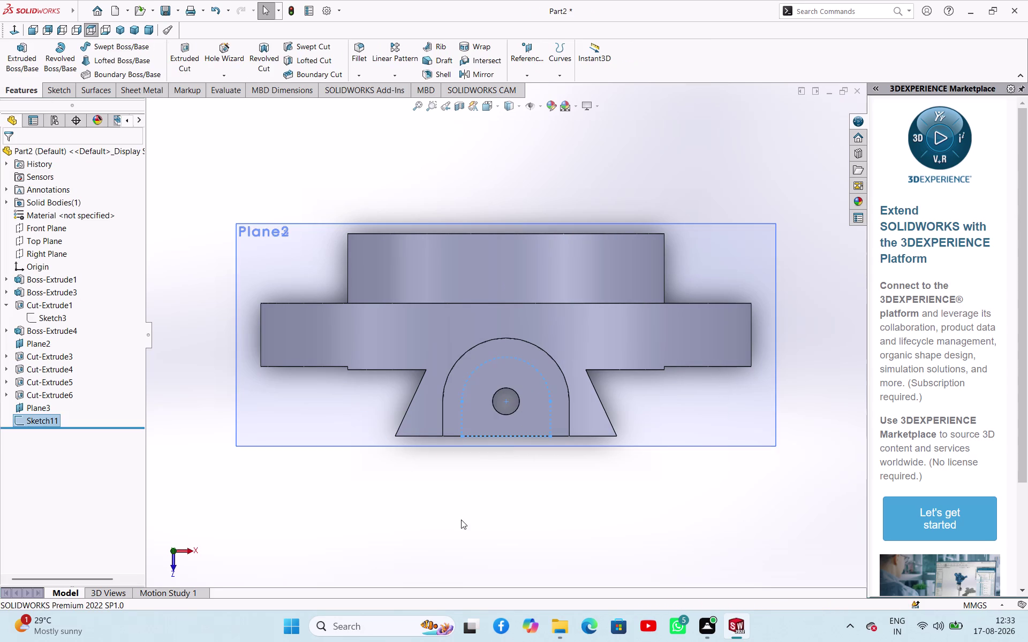
middle_drag(459, 520, 467, 417)
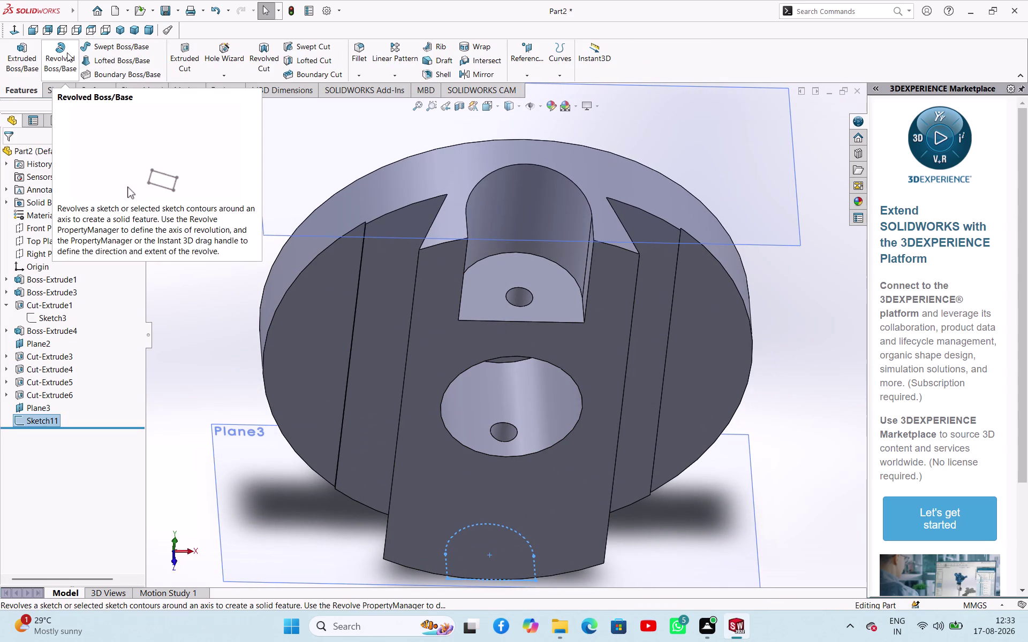
click(175, 63)
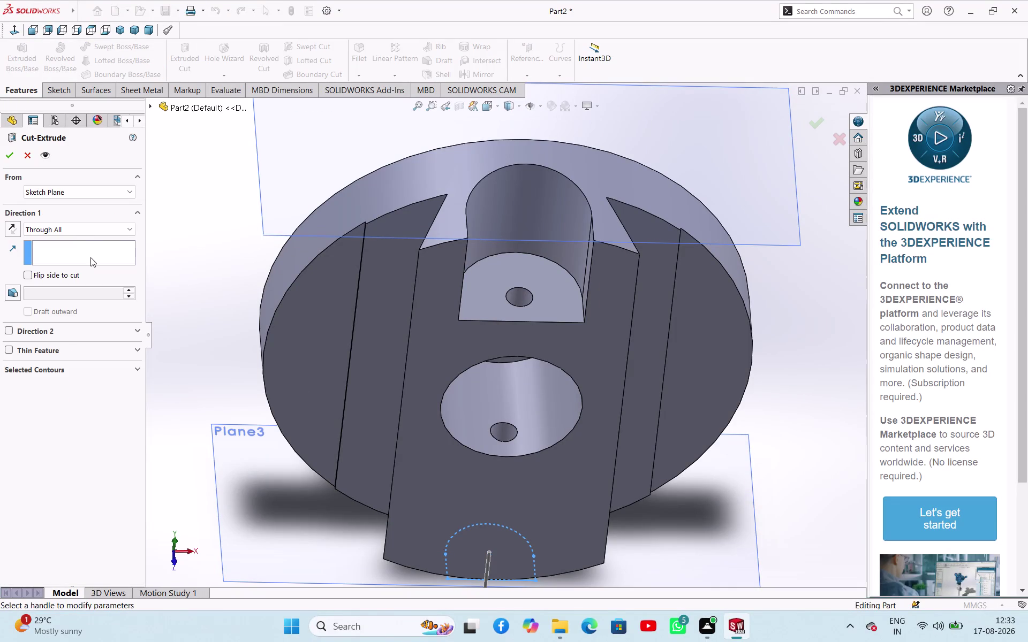
click(77, 231)
click(83, 267)
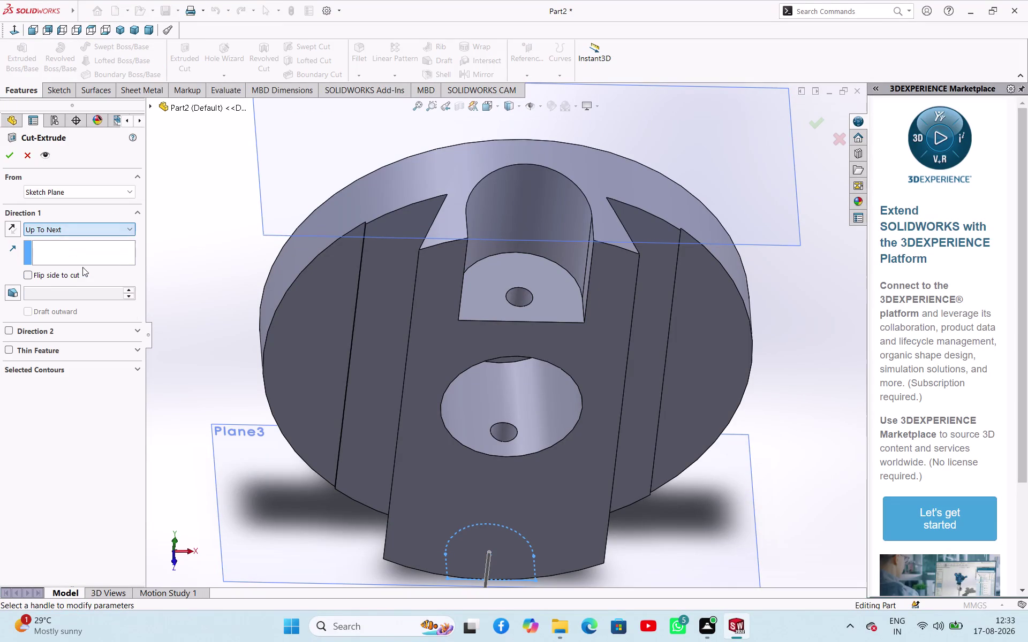
click(26, 277)
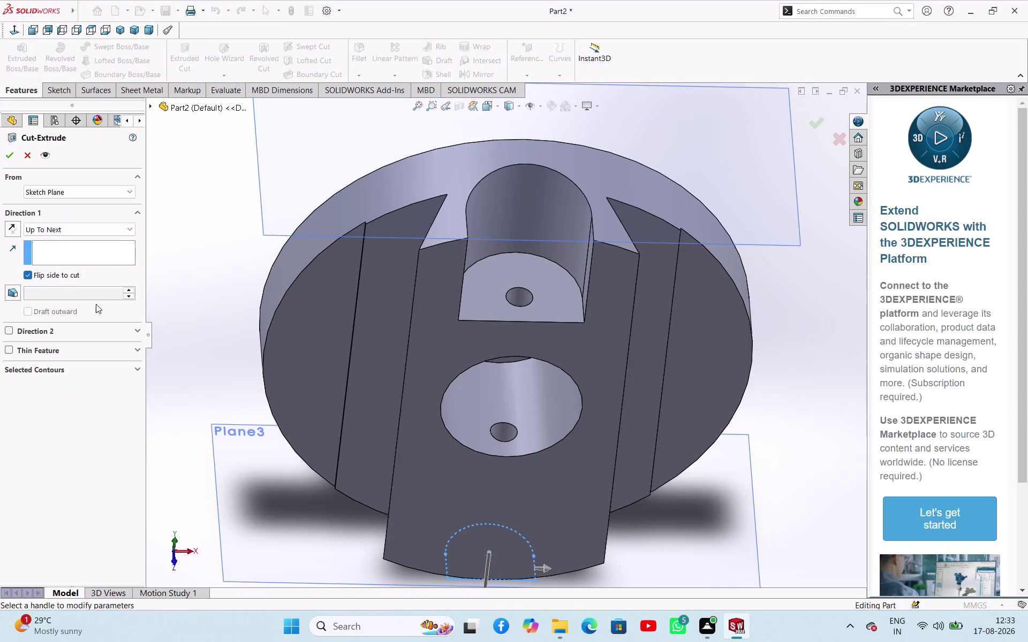
click(33, 273)
Try a flipped blind cut depth, inspect the preview, then cancel the cut.
scroll(up, 3)
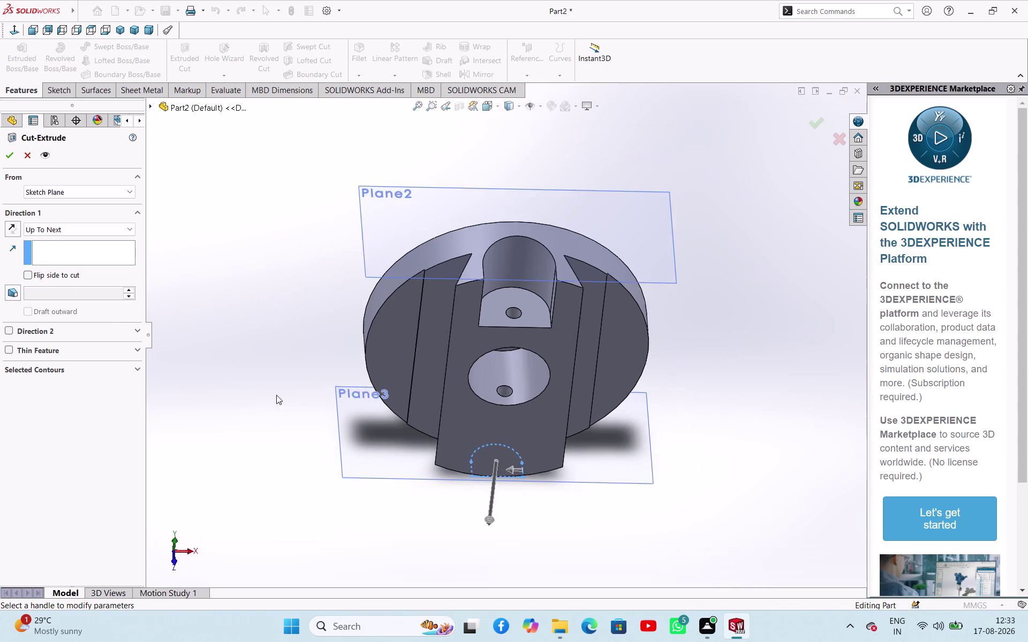
scroll(down, 3)
click(542, 528)
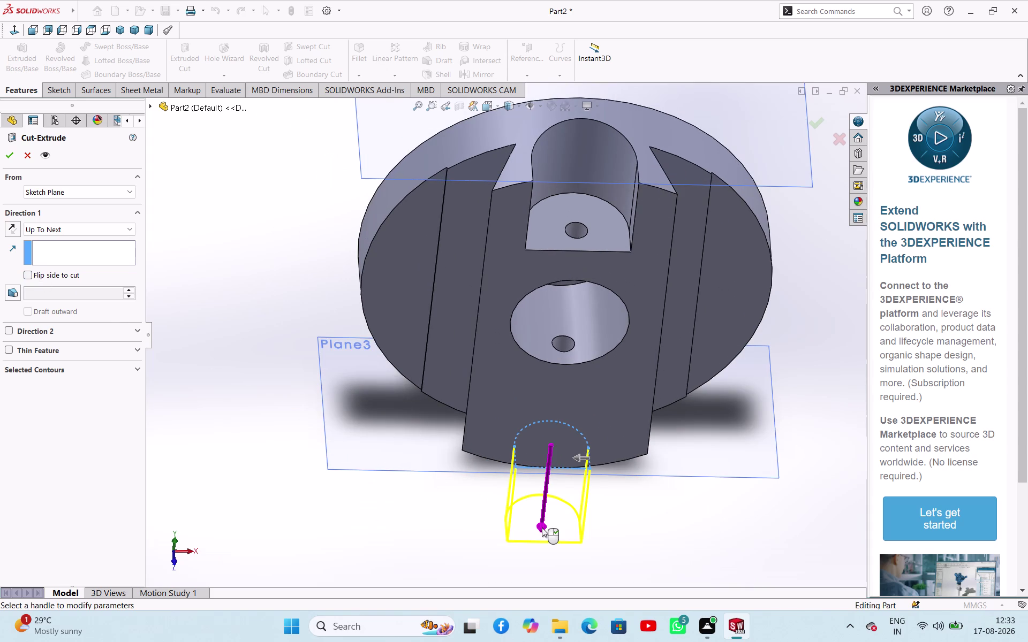
drag(540, 527, 561, 462)
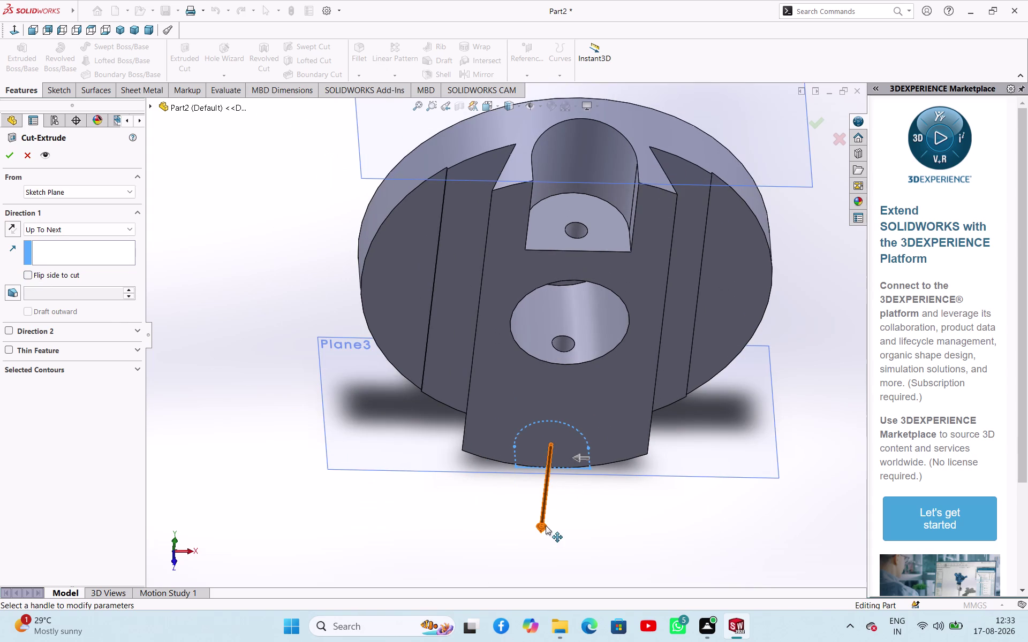
drag(542, 528, 564, 459)
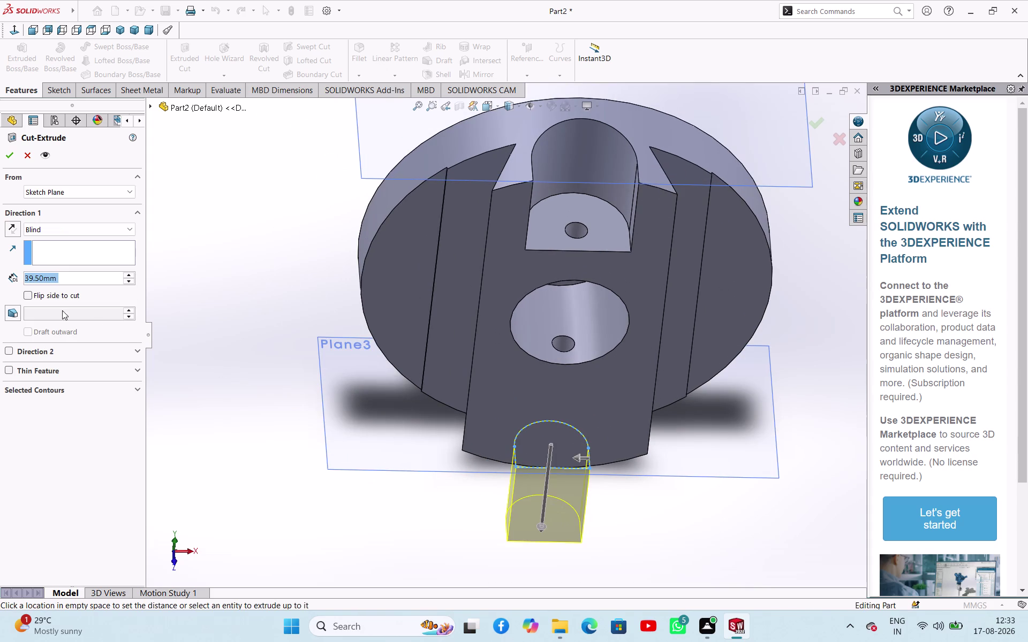
click(27, 294)
middle_drag(381, 483, 305, 274)
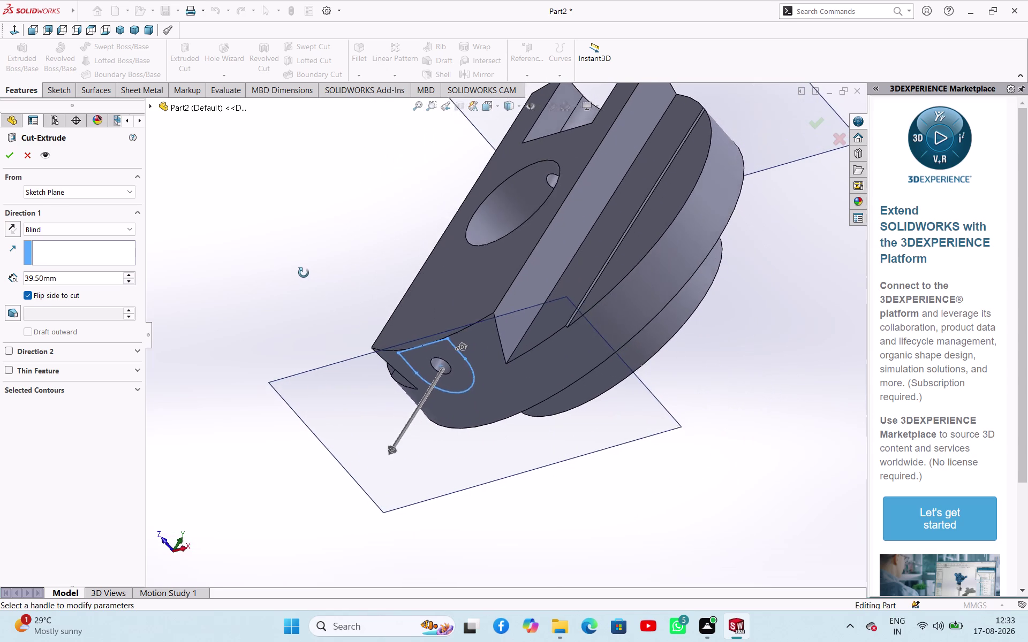
middle_drag(305, 274, 333, 340)
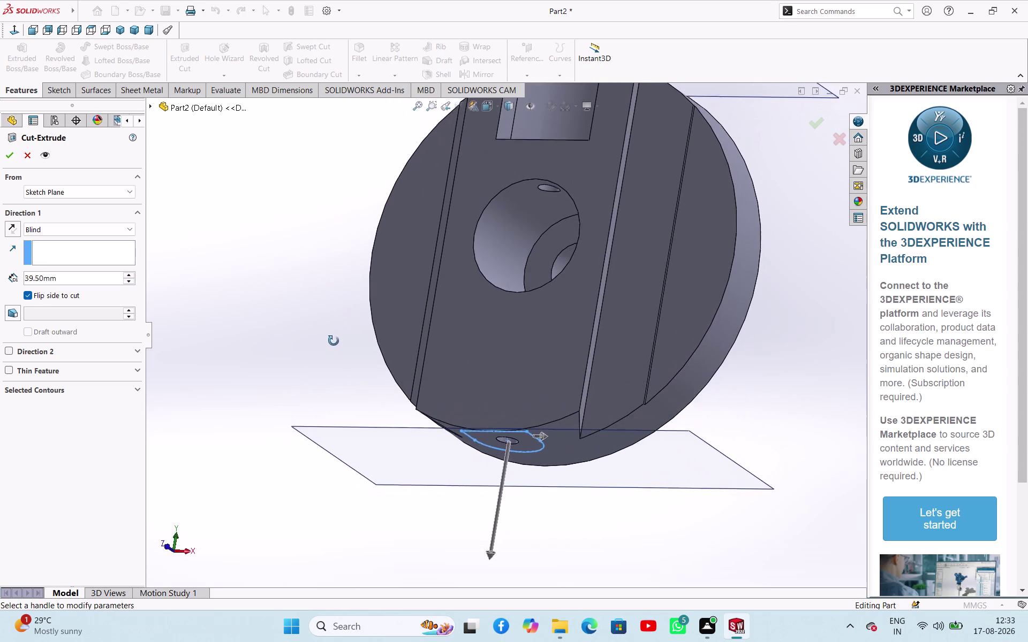
middle_drag(333, 340, 352, 465)
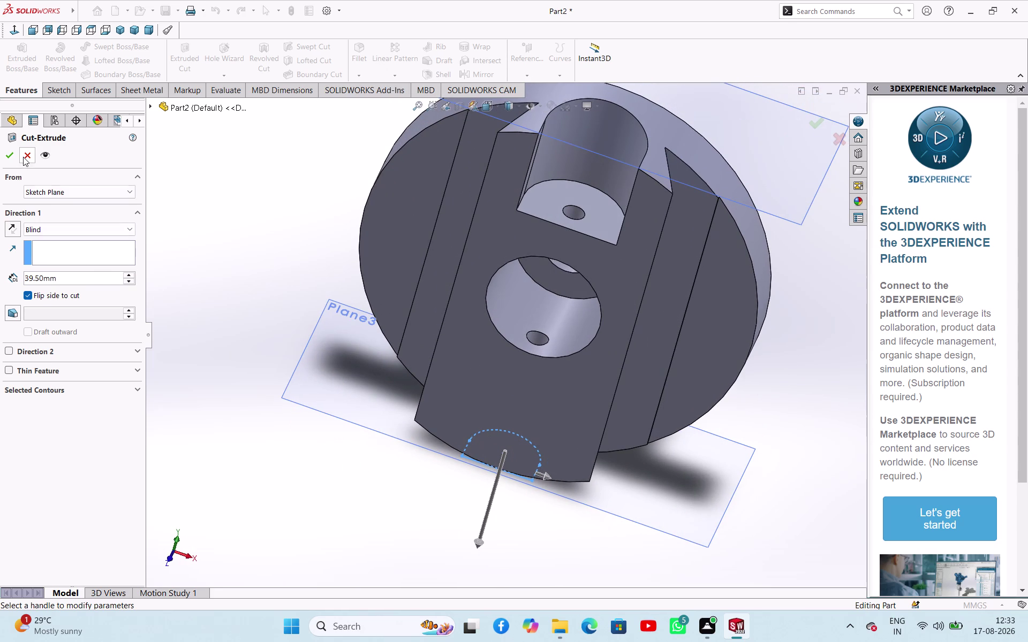
click(23, 156)
Change Cut-Extrude6's end condition to Up To Next and confirm the edit.
click(184, 282)
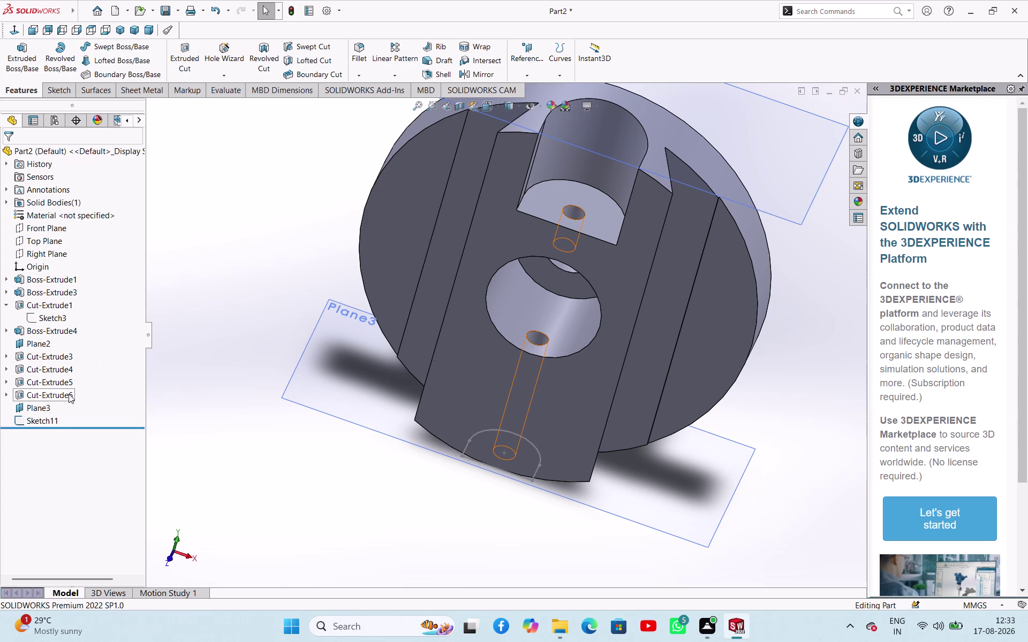
click(68, 395)
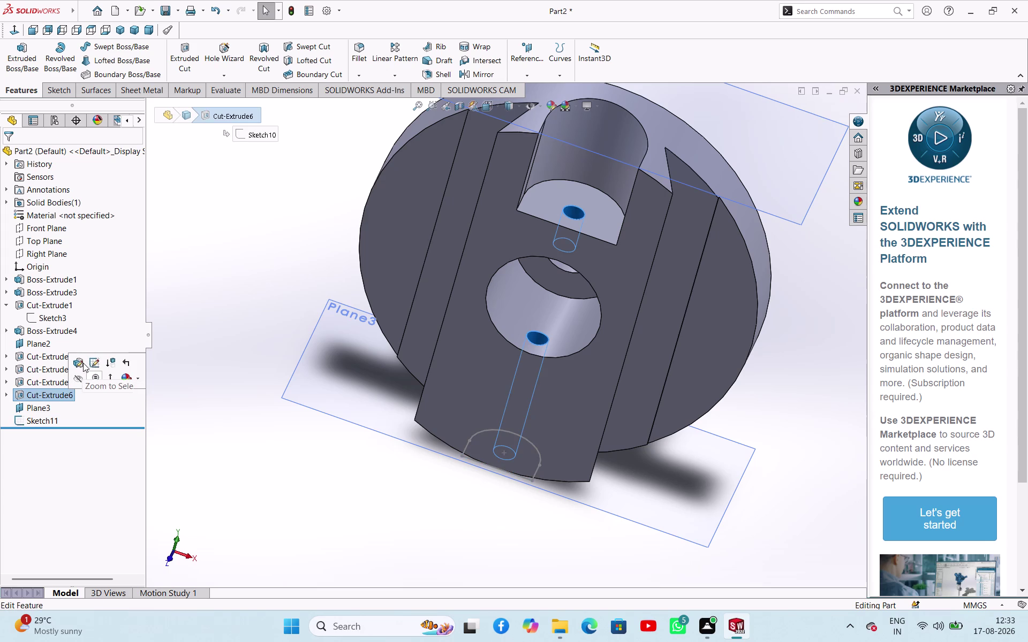
click(83, 363)
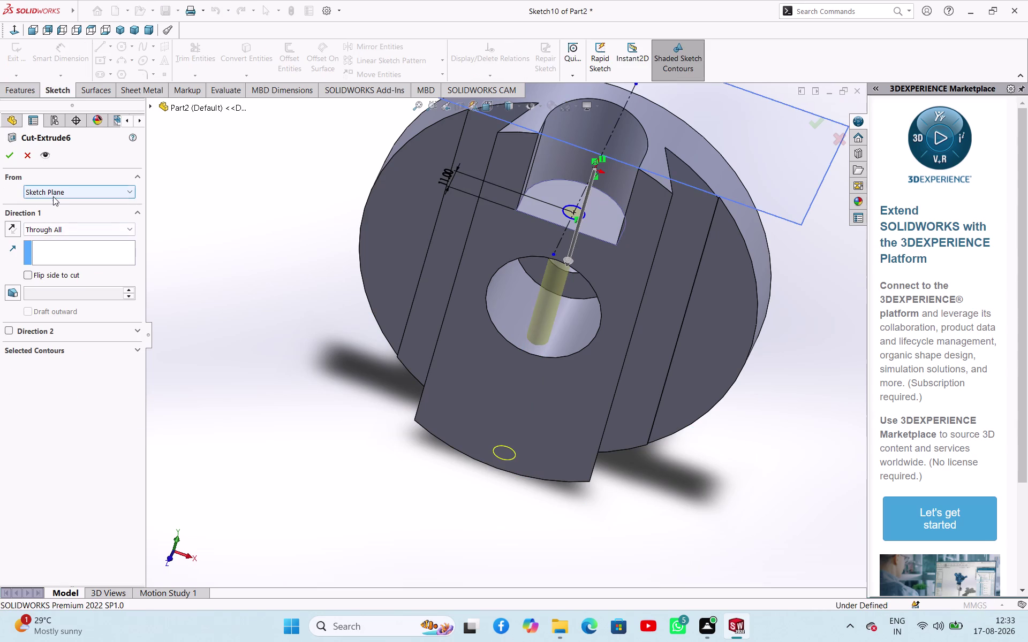
click(54, 234)
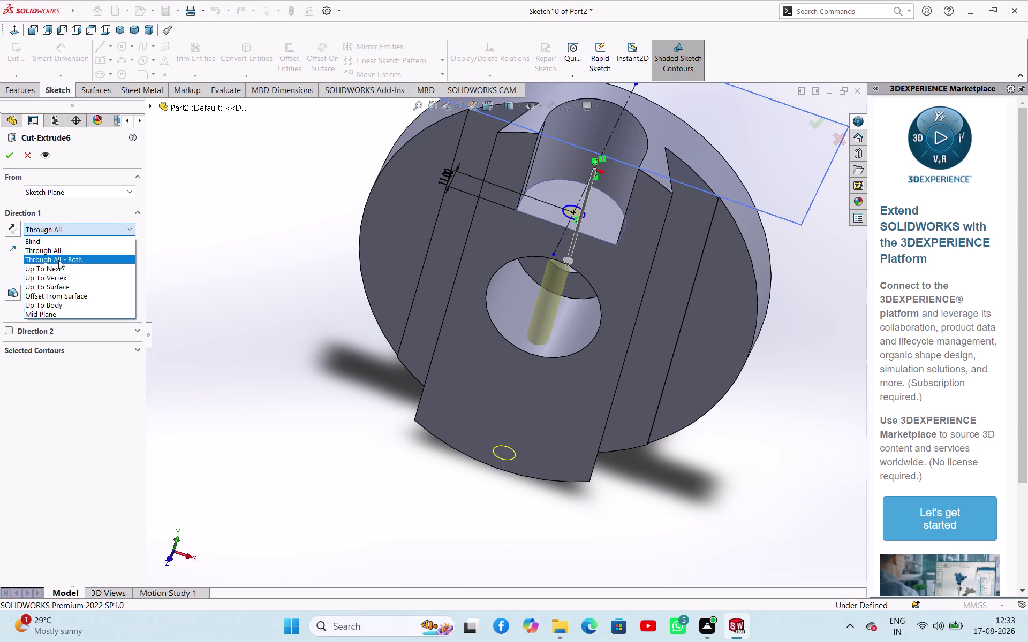
click(60, 266)
click(11, 160)
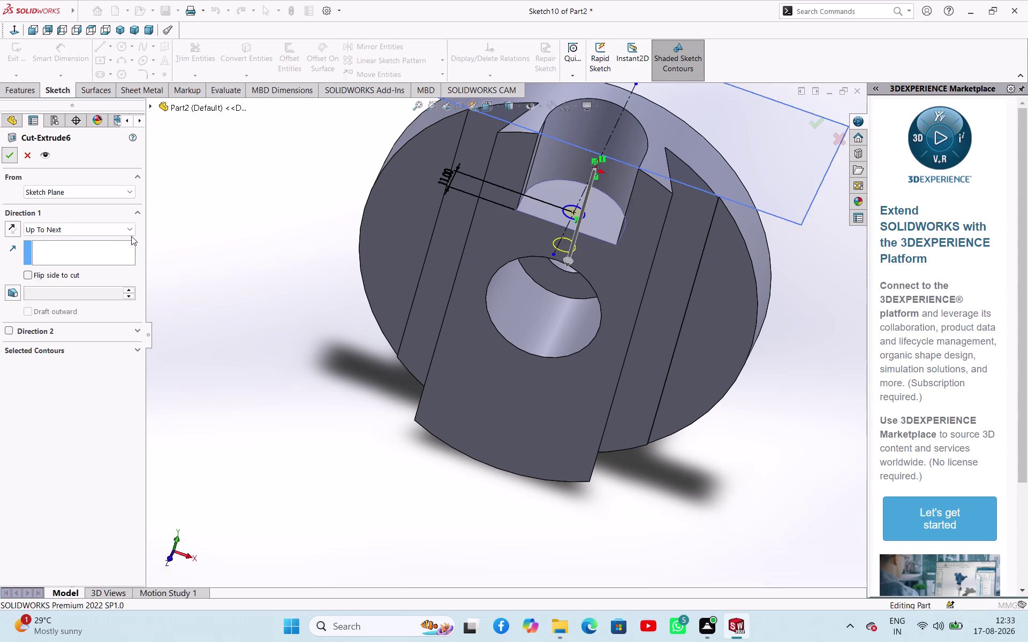
click(224, 295)
click(55, 420)
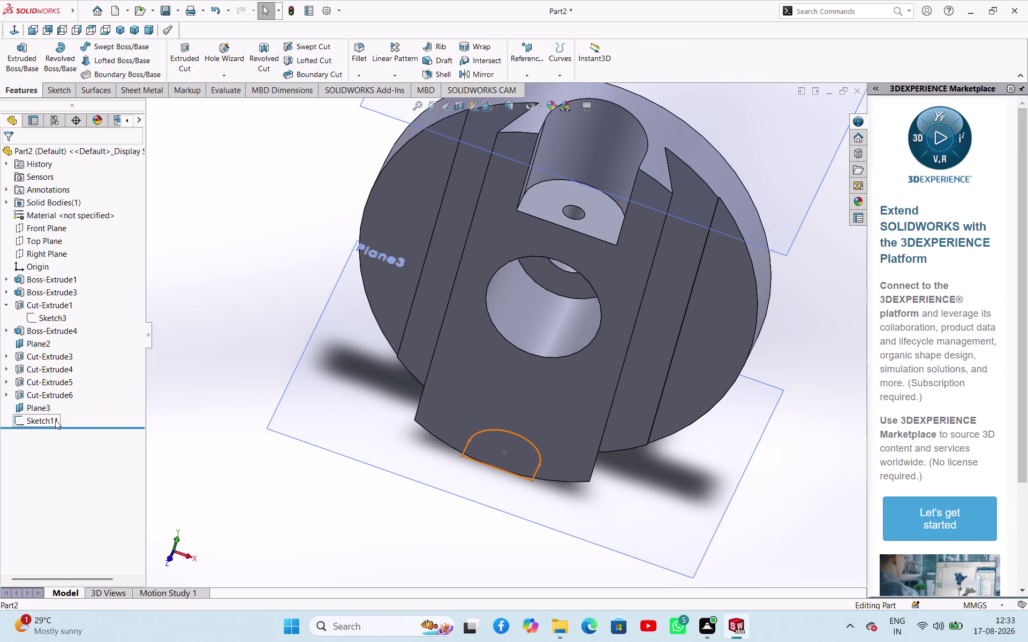
click(226, 262)
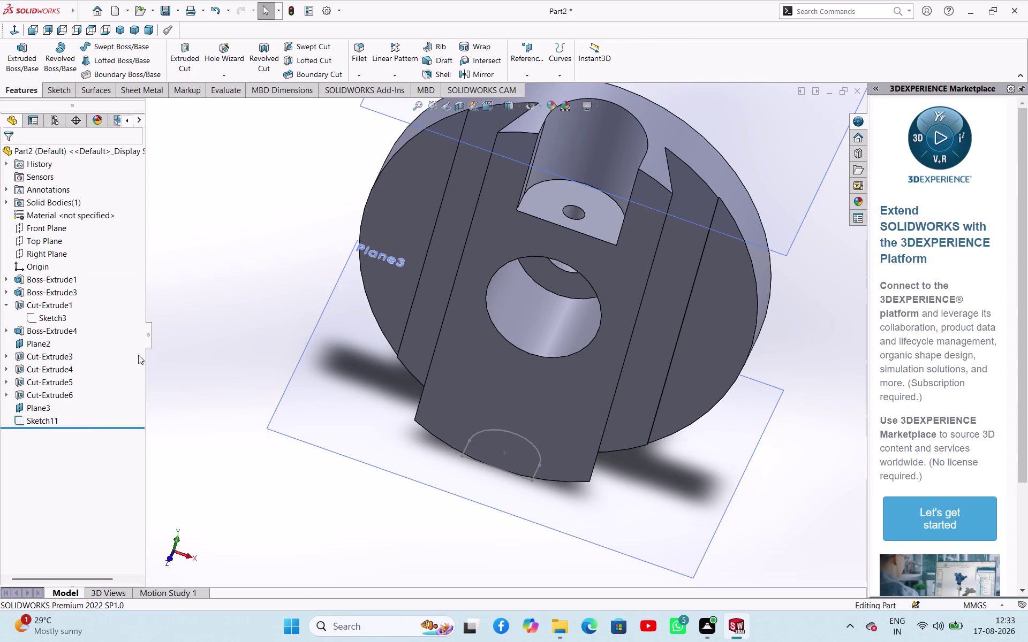
click(192, 46)
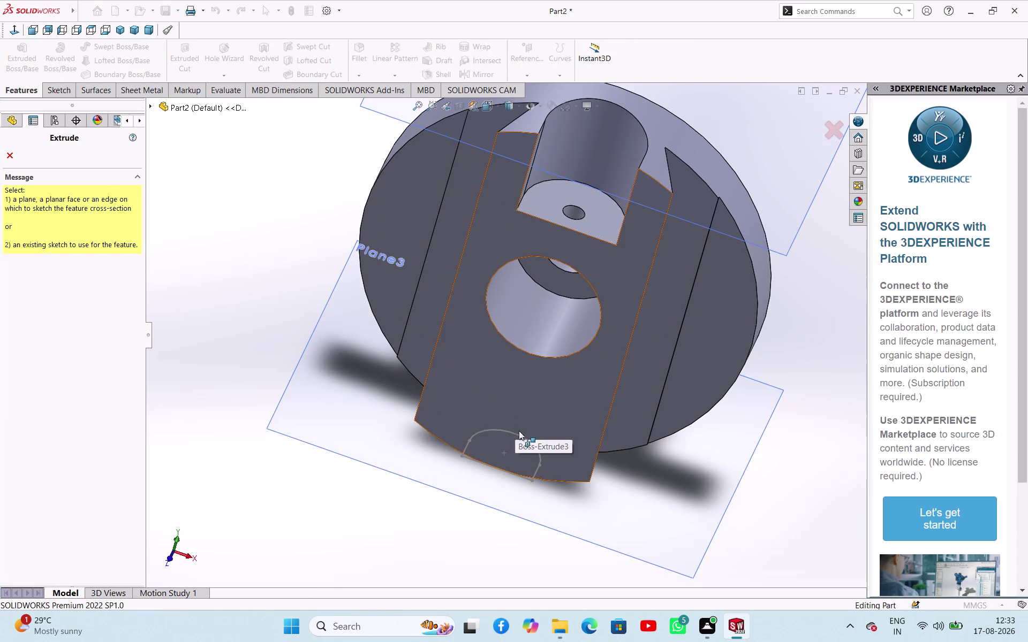
click(520, 436)
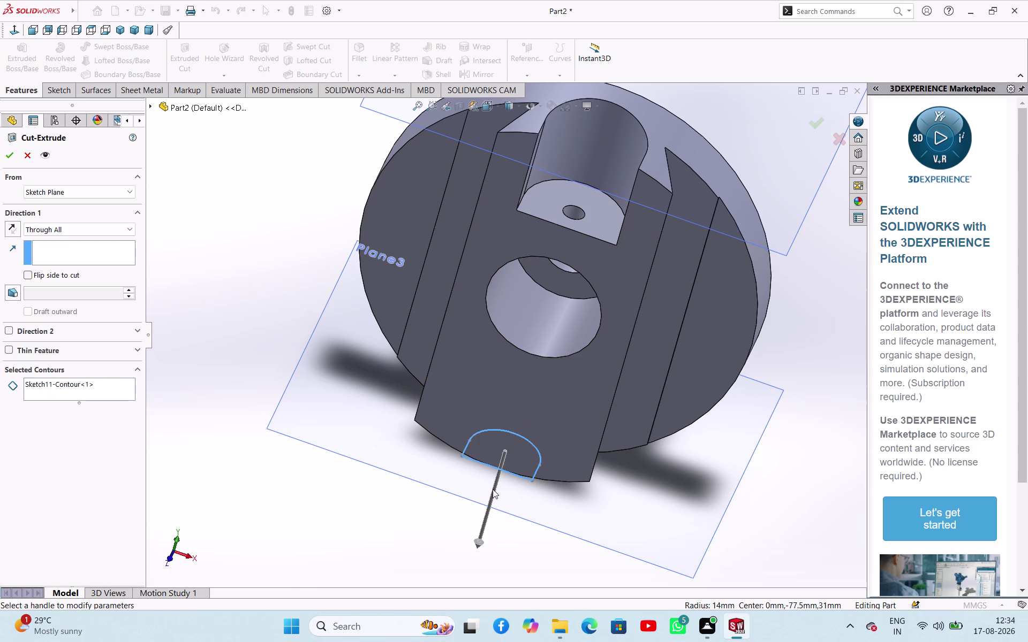
click(29, 273)
middle_drag(466, 447, 449, 245)
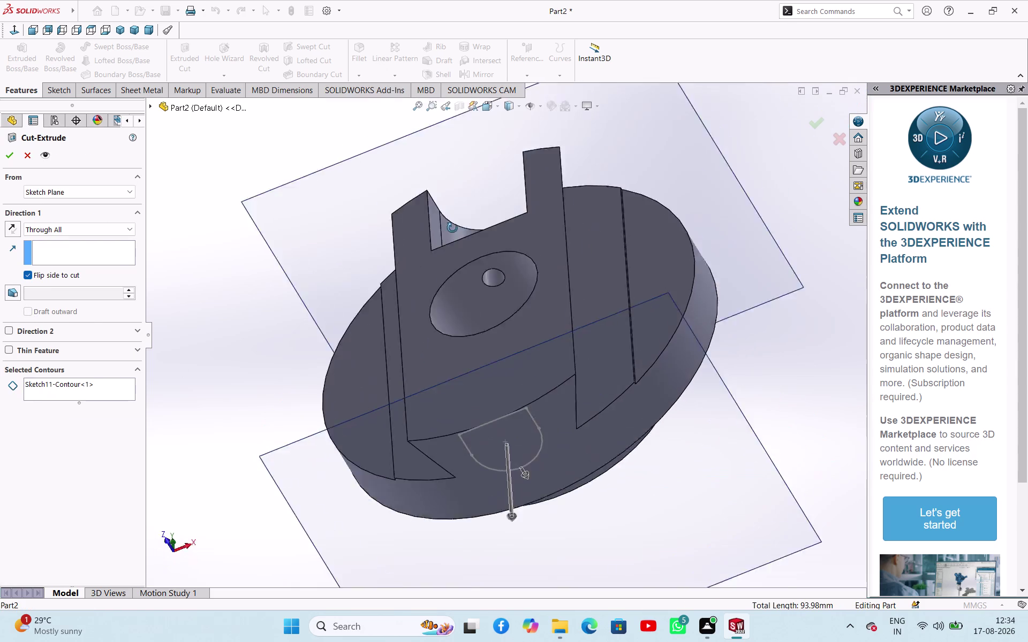
middle_drag(449, 244, 609, 410)
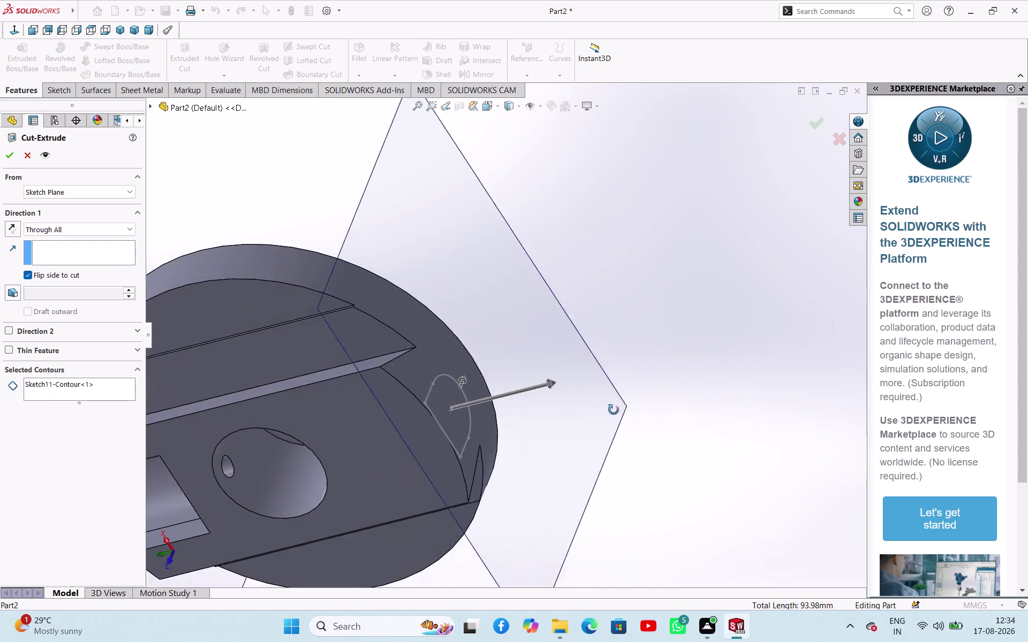
middle_drag(610, 411, 670, 321)
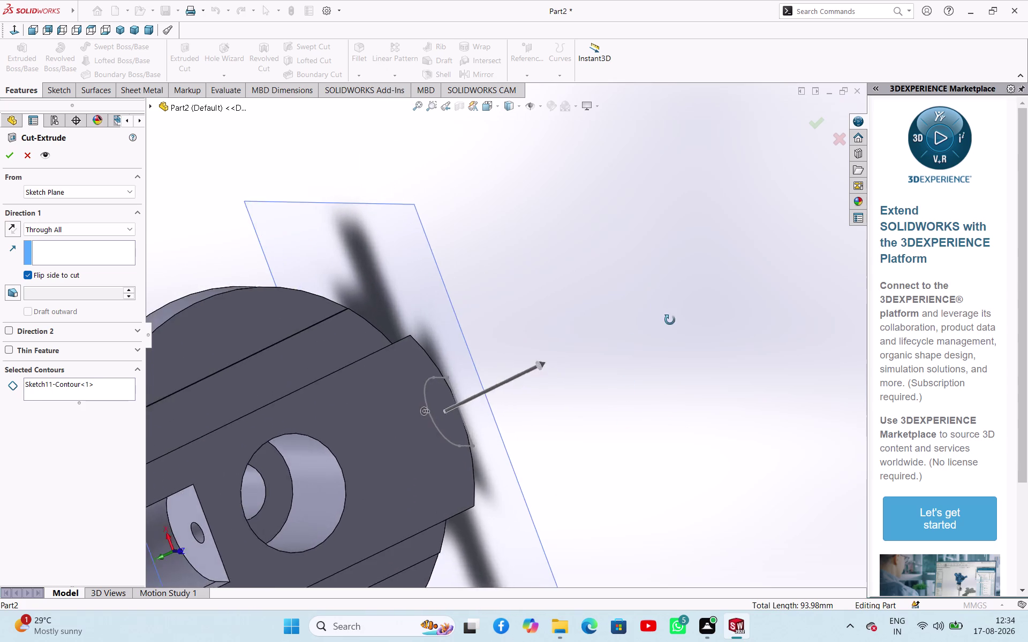
middle_drag(669, 320, 539, 436)
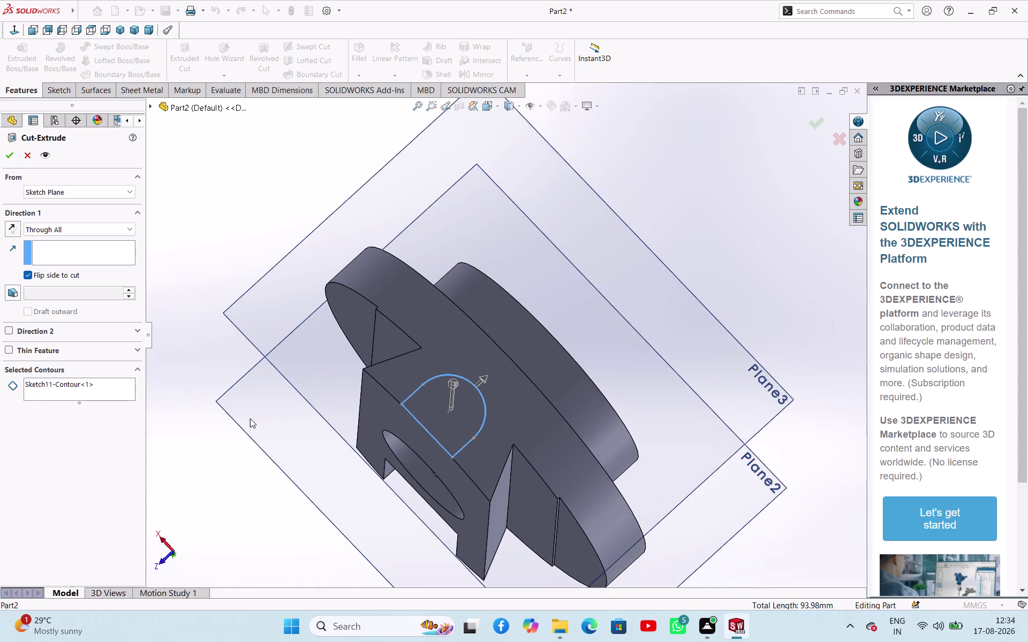
click(191, 473)
click(30, 160)
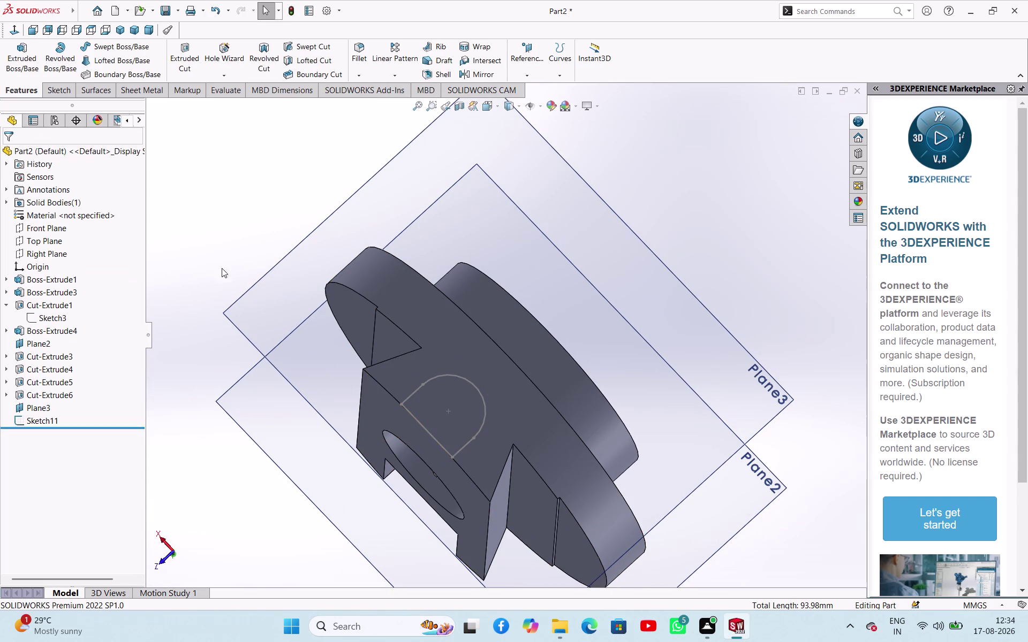
click(194, 53)
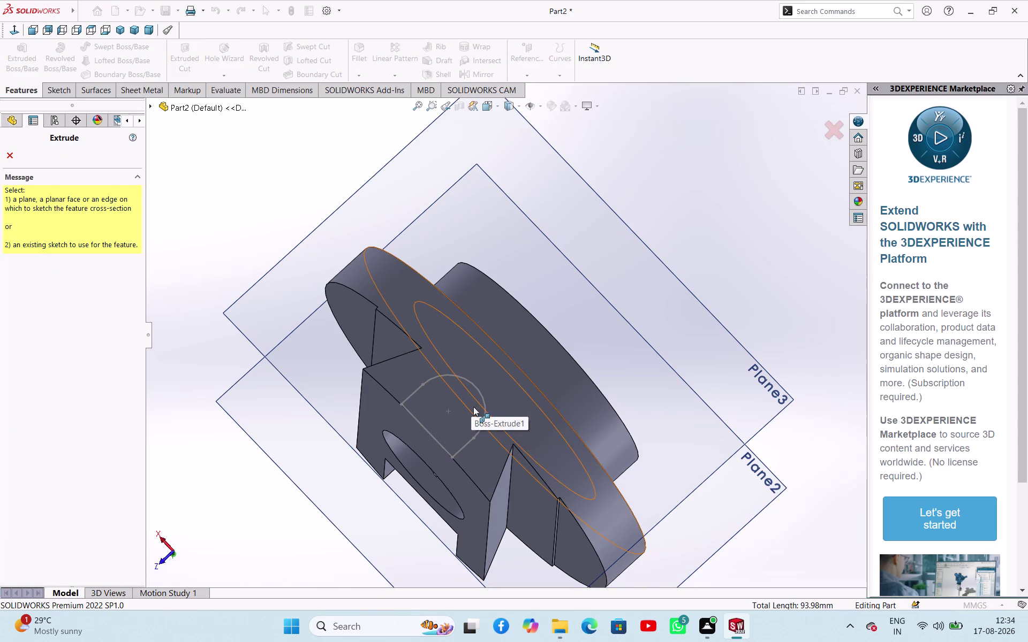
click(445, 446)
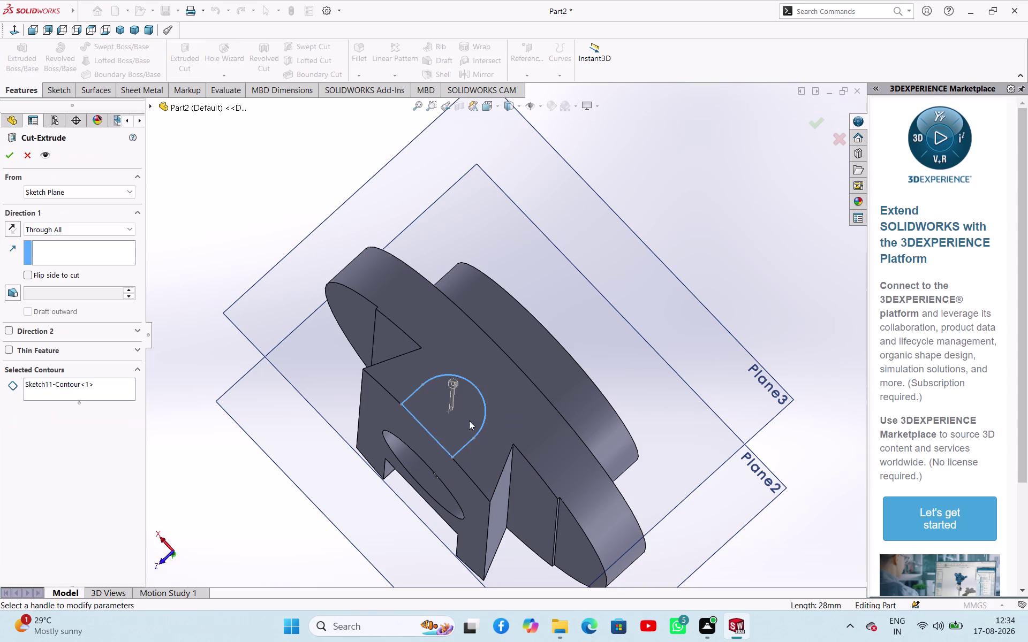
middle_drag(469, 451, 468, 376)
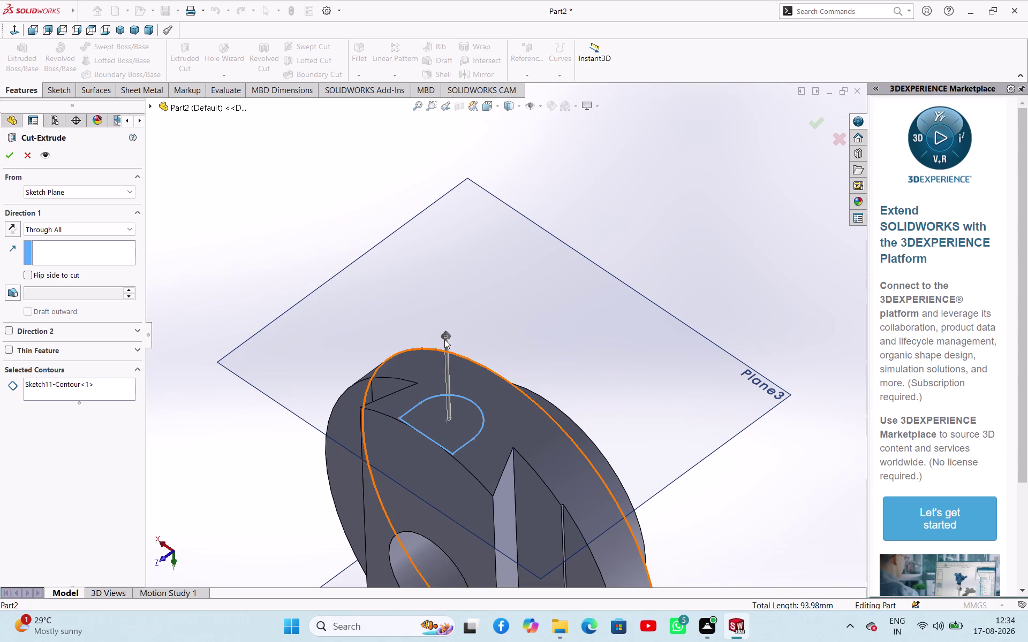
click(446, 336)
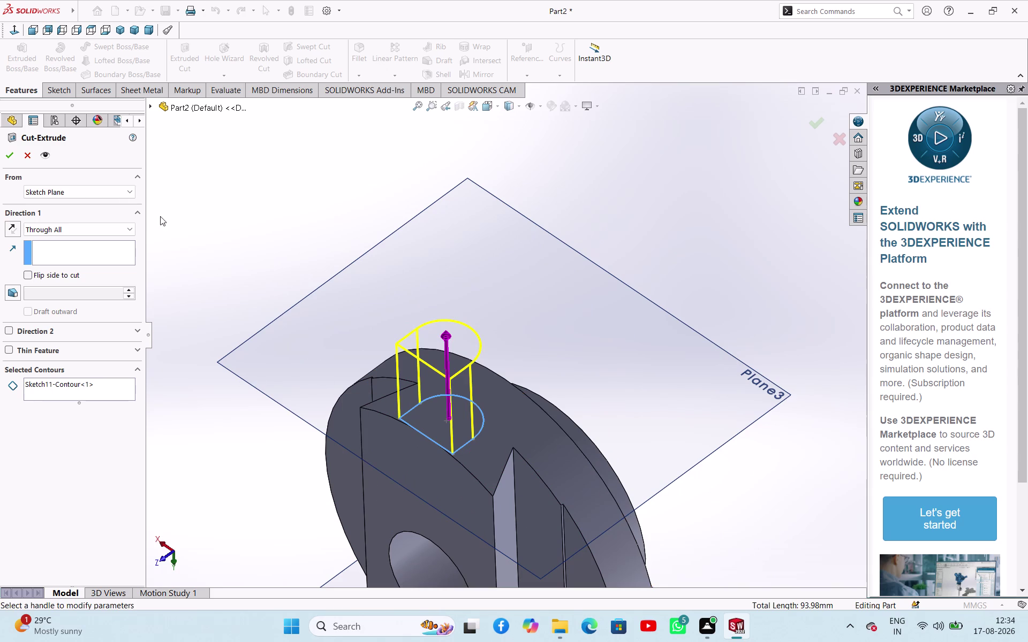
click(17, 160)
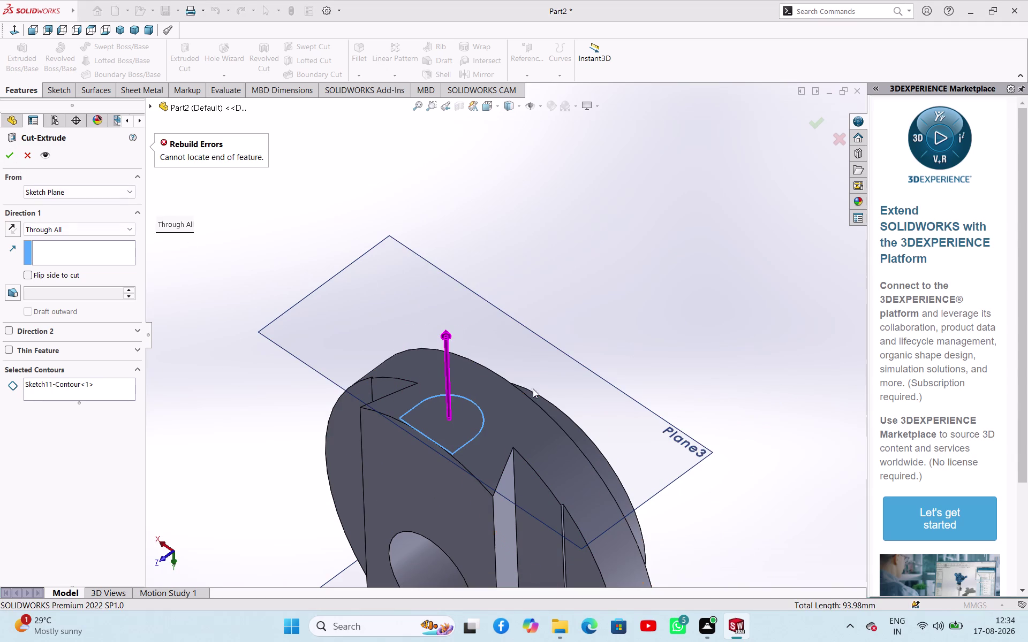
click(24, 154)
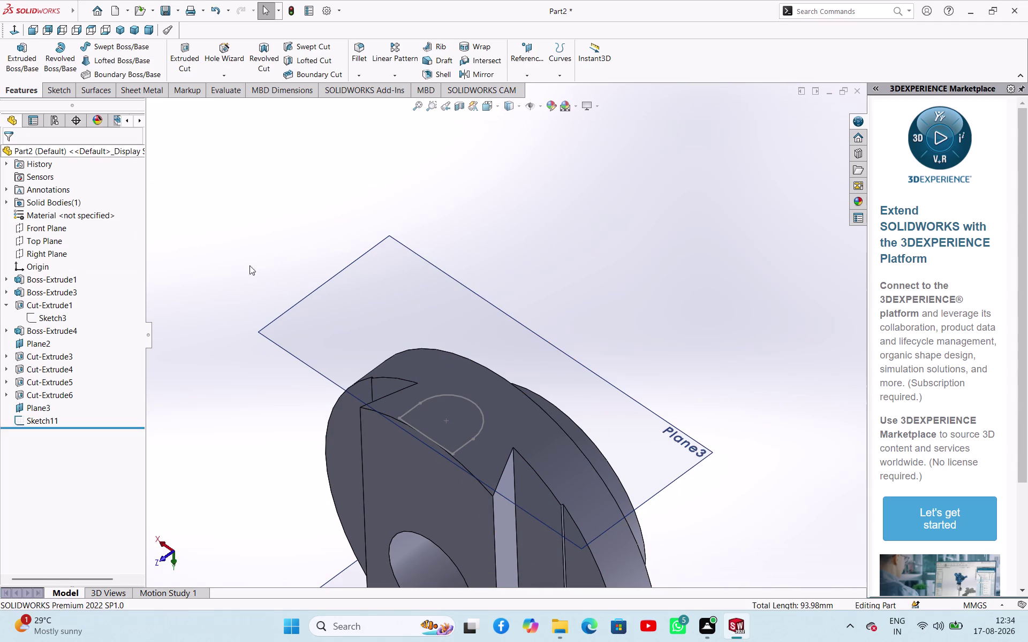
click(601, 268)
Delete Sketch11 from the feature tree.
middle_drag(605, 288, 661, 336)
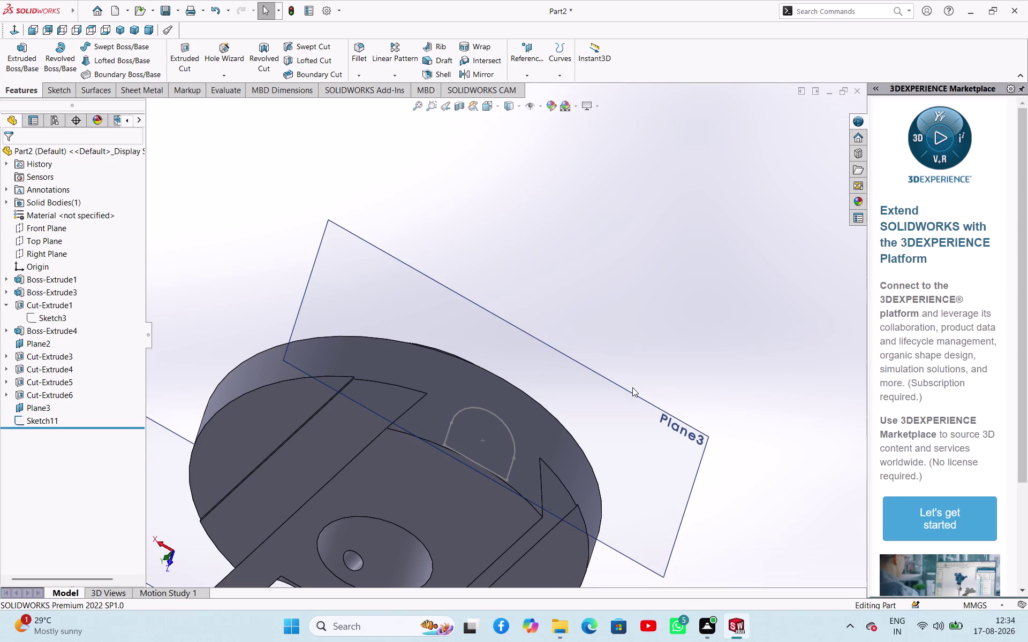
click(680, 350)
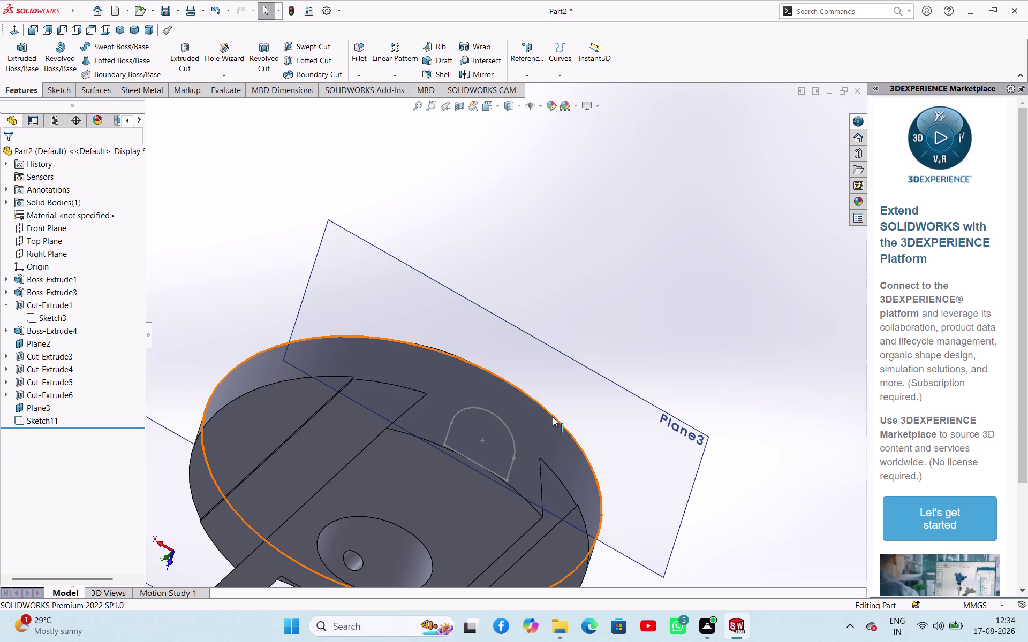
right_click(52, 423)
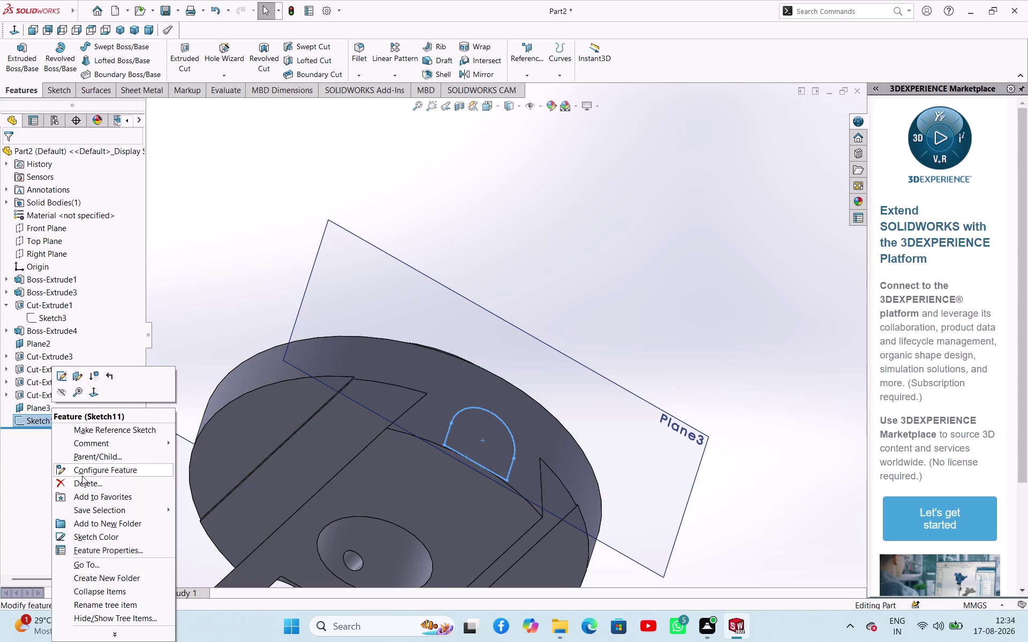
click(89, 483)
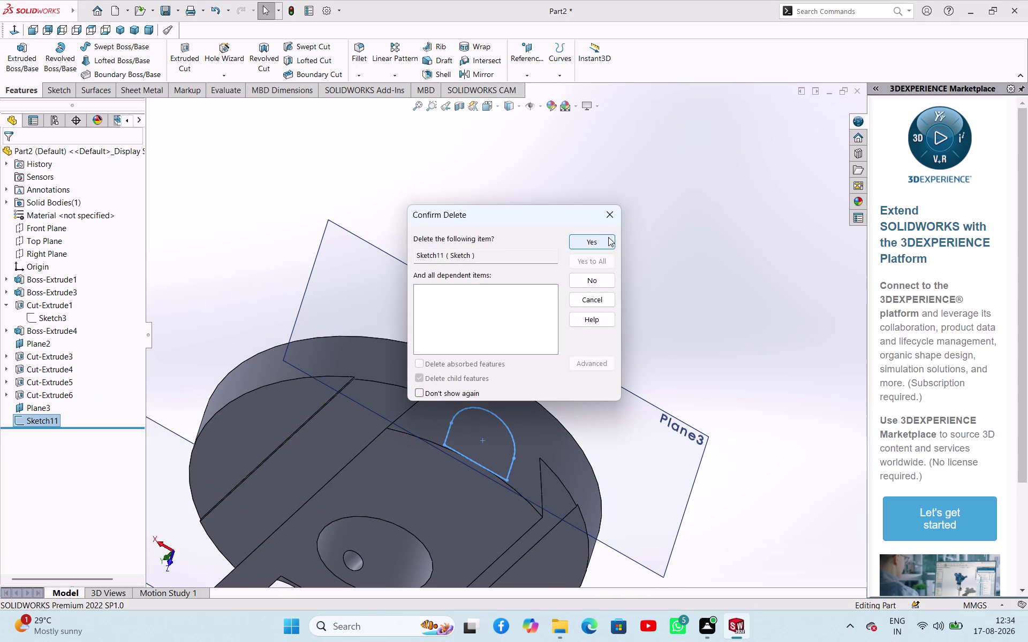
click(608, 237)
Open a new sketch on Plane3.
click(706, 264)
click(29, 408)
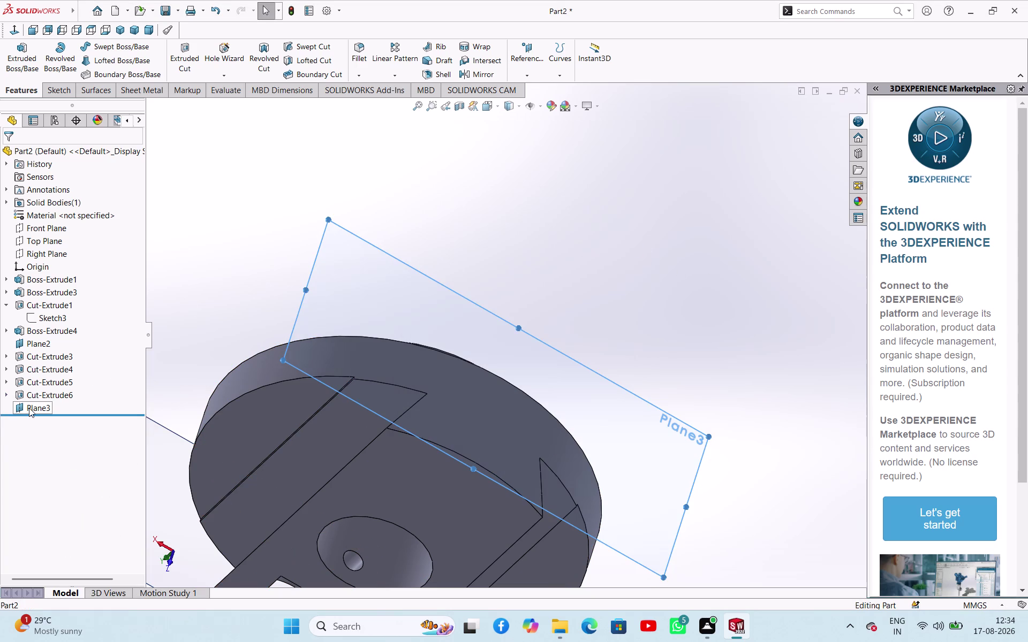
click(41, 392)
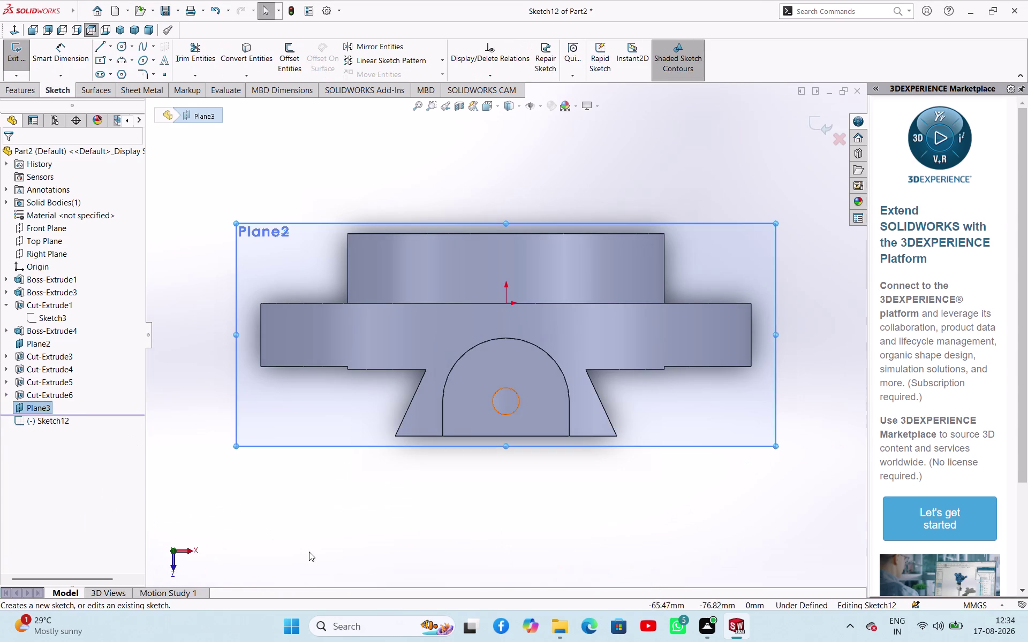
View Plane3 face-on and draw a circle centred on the small hole.
click(312, 552)
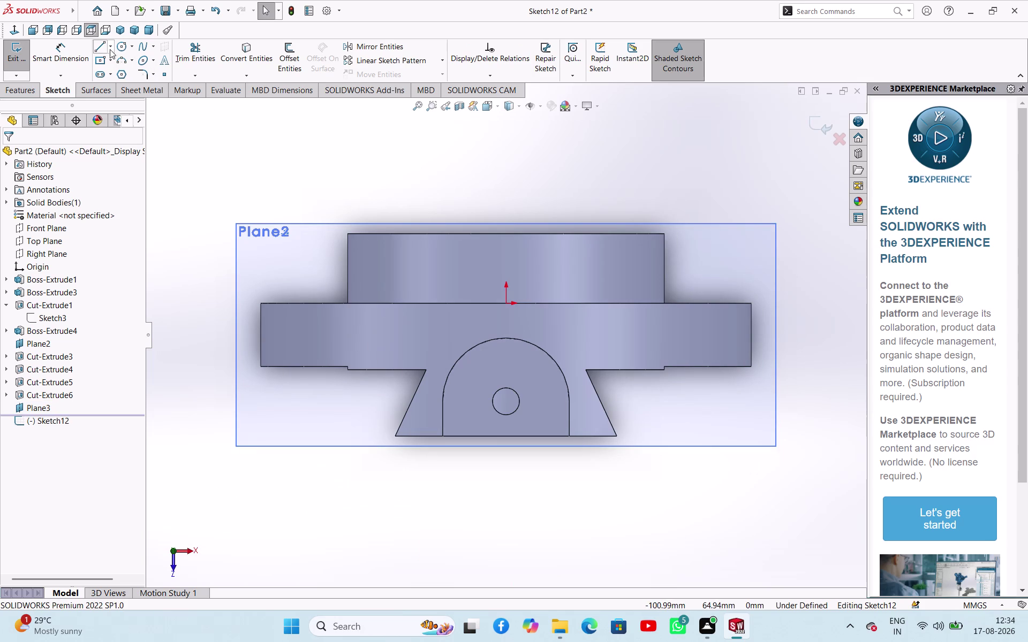
middle_drag(439, 486, 478, 227)
scroll(up, 3)
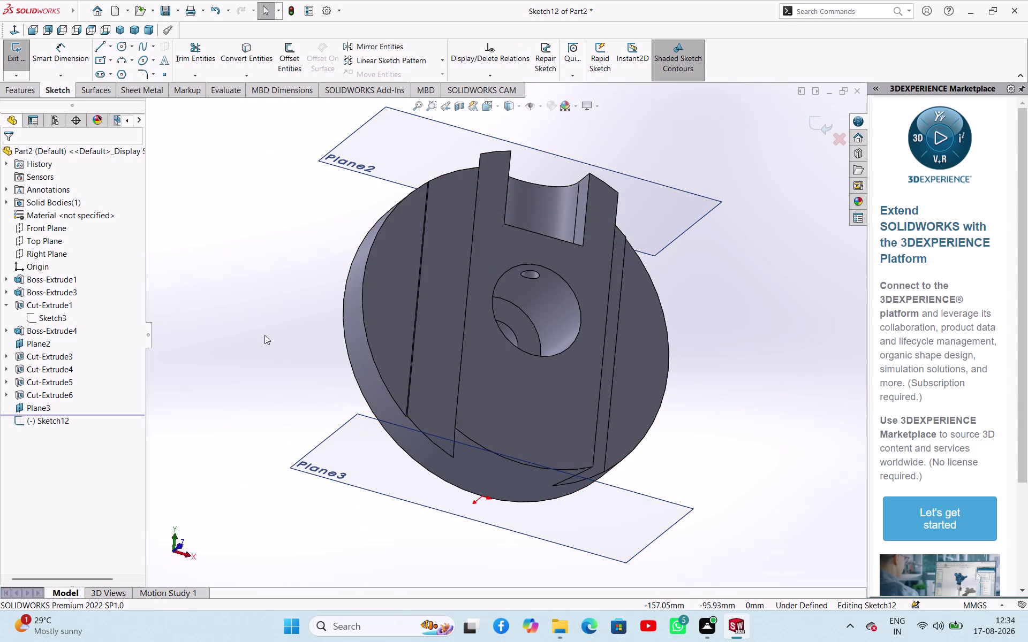
click(264, 335)
click(49, 421)
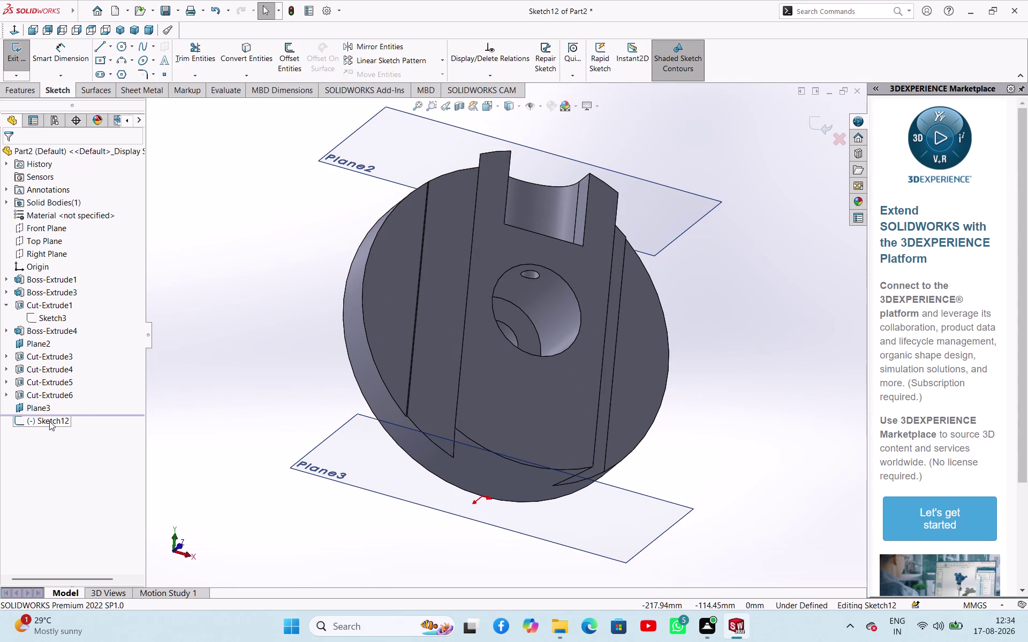
click(267, 258)
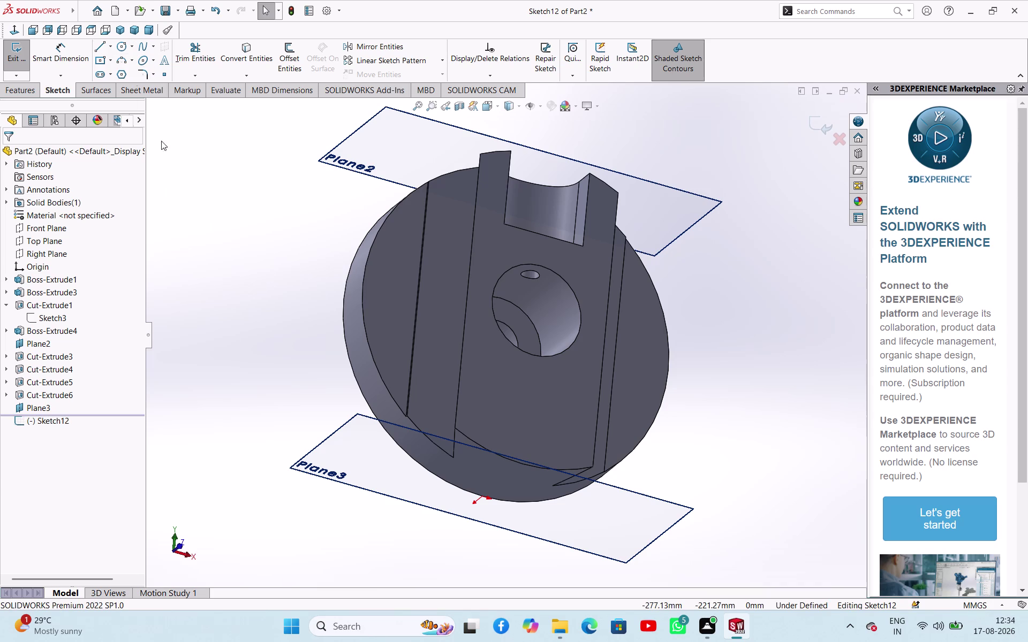
click(176, 534)
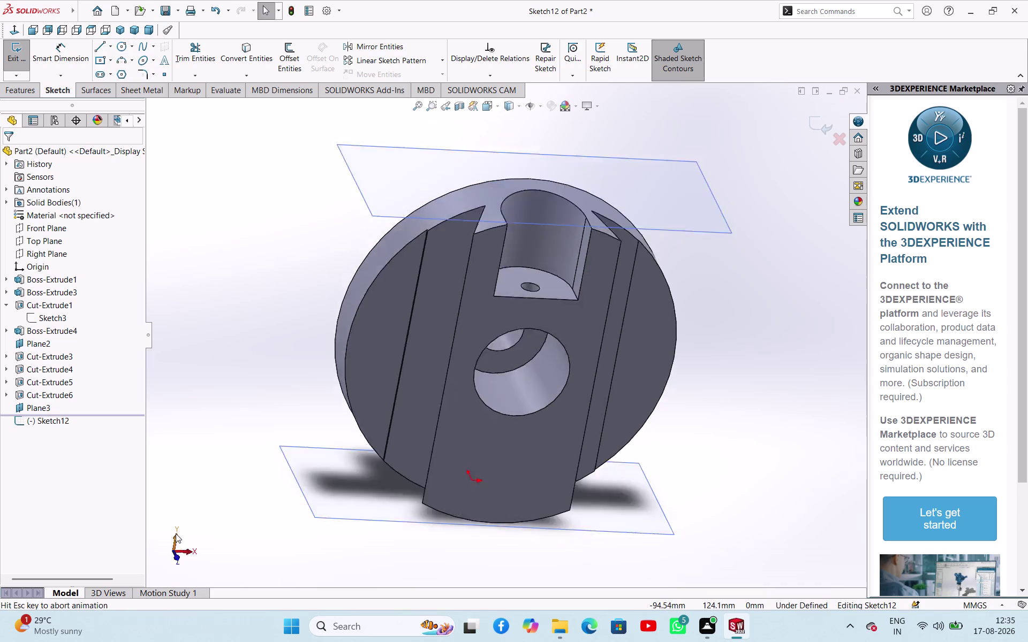
click(271, 533)
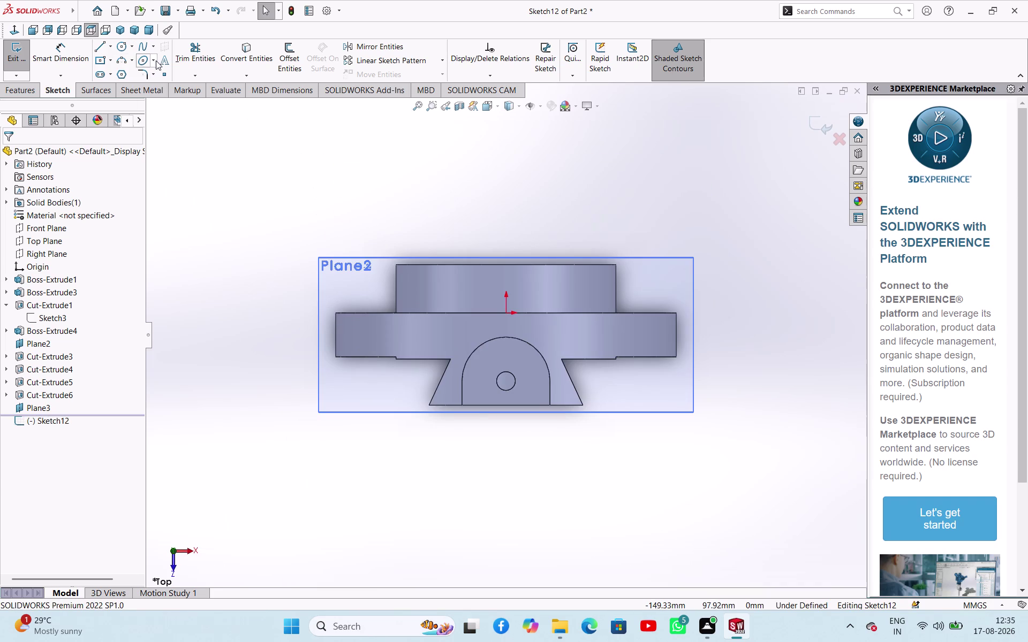
click(123, 45)
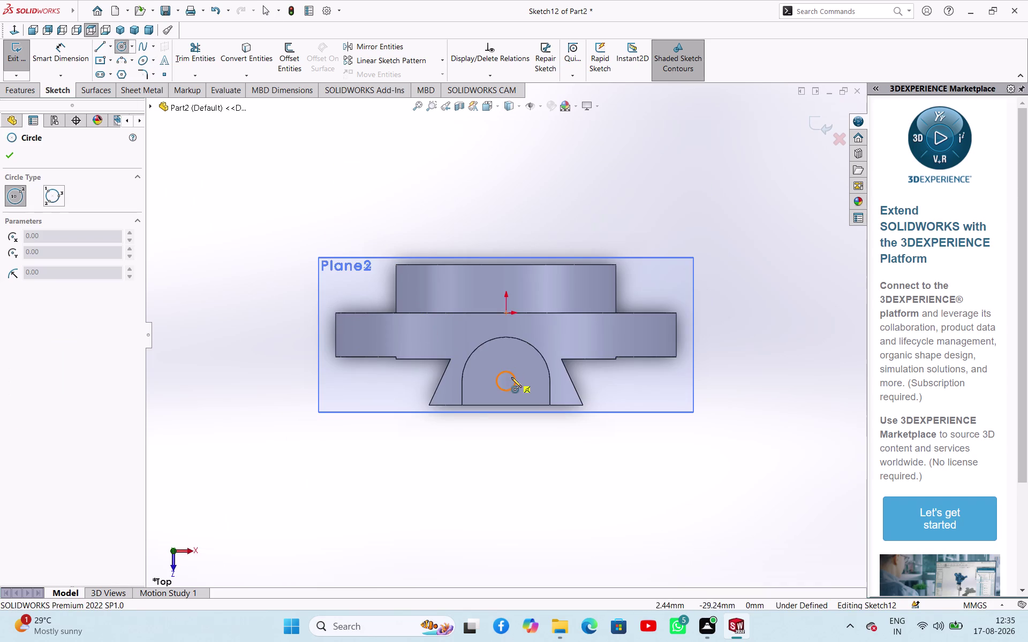
click(506, 382)
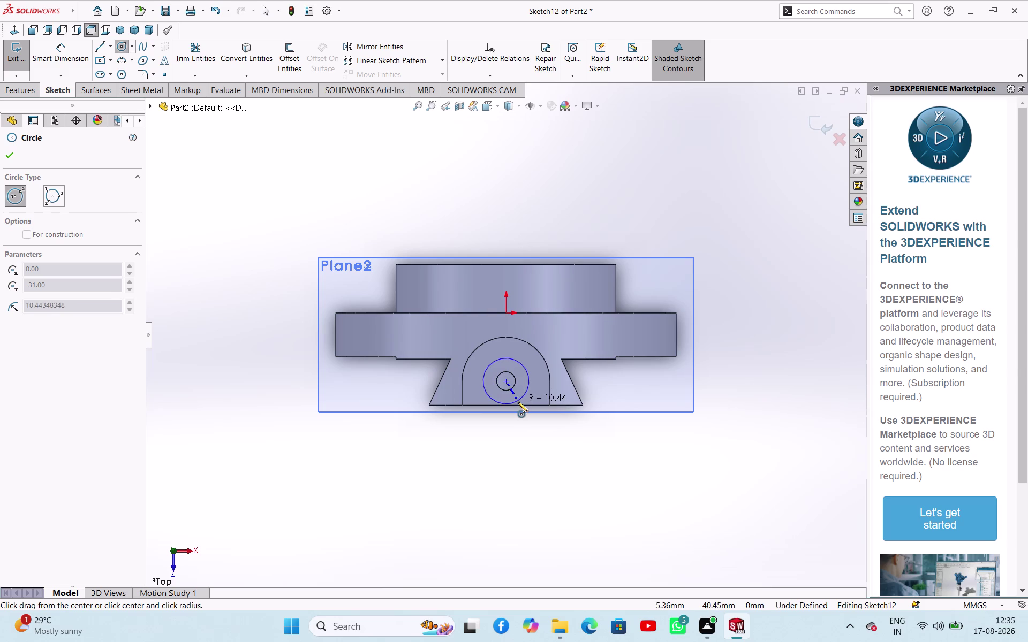
click(518, 402)
right_click(494, 438)
Dimension the circle's diameter to 28 mm.
click(509, 447)
right_drag(506, 488, 507, 422)
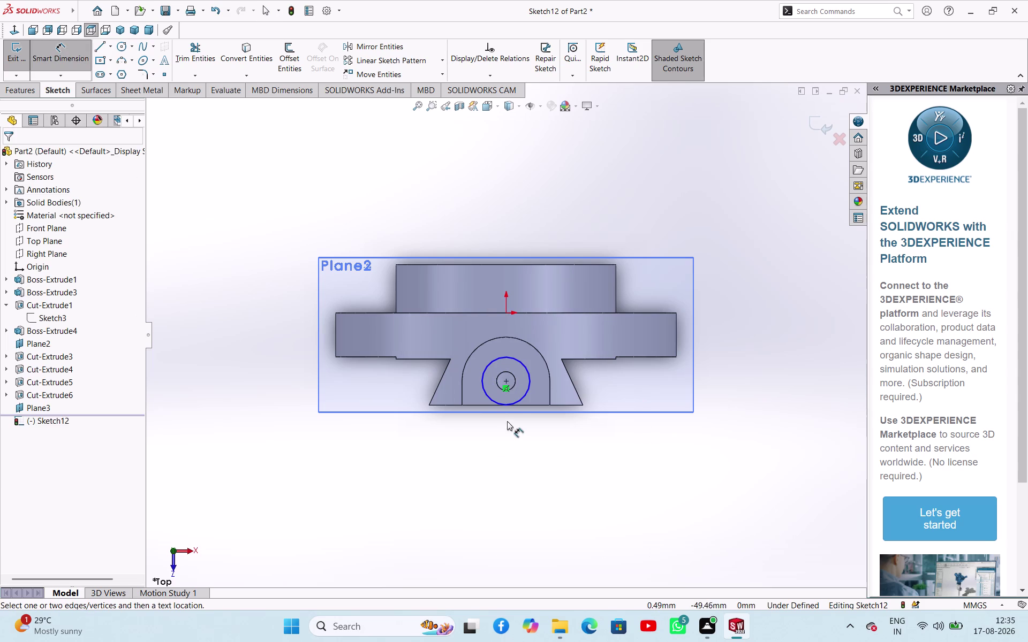
right_drag(507, 422, 507, 419)
drag(529, 391, 534, 400)
click(549, 432)
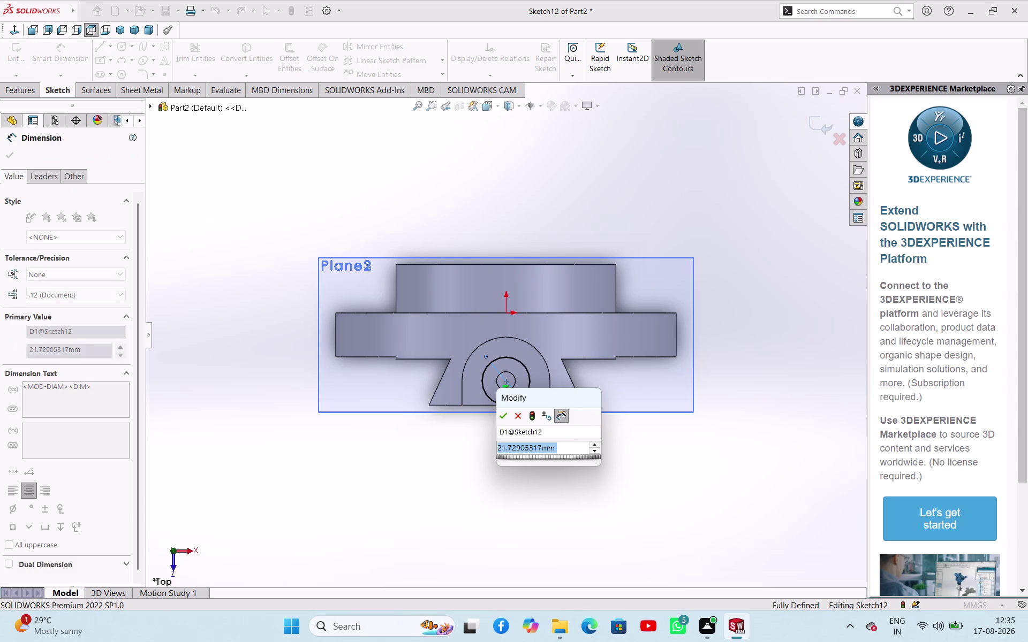
text(28)
key(Return)
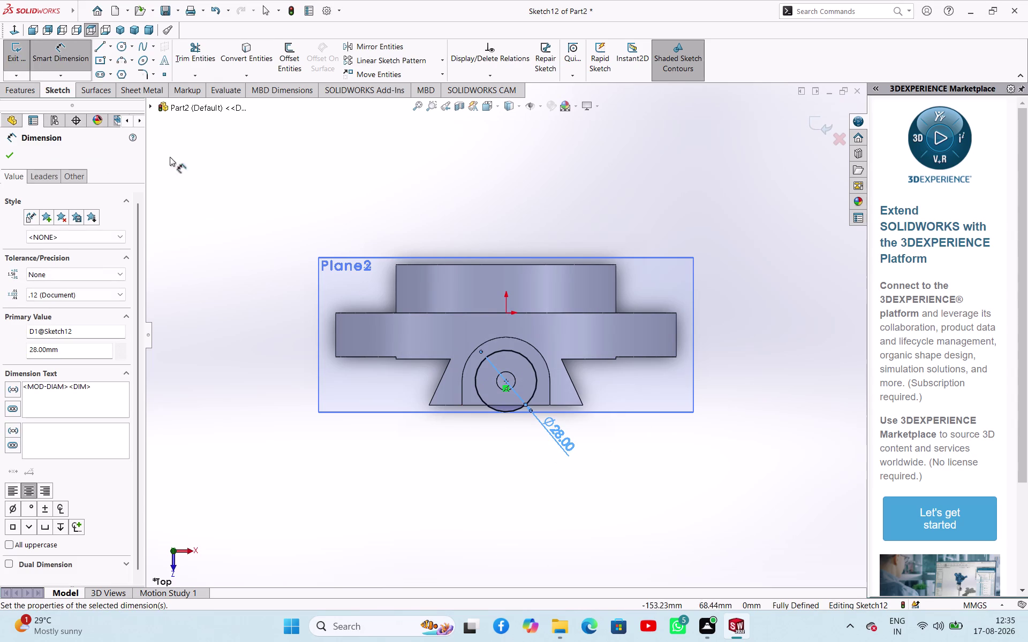
click(15, 159)
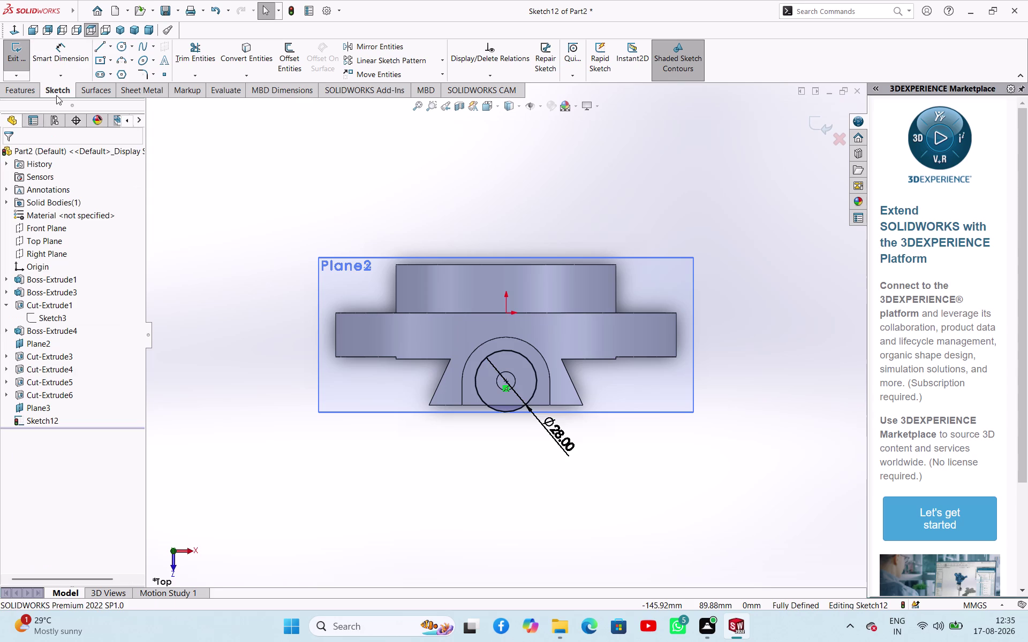
click(97, 48)
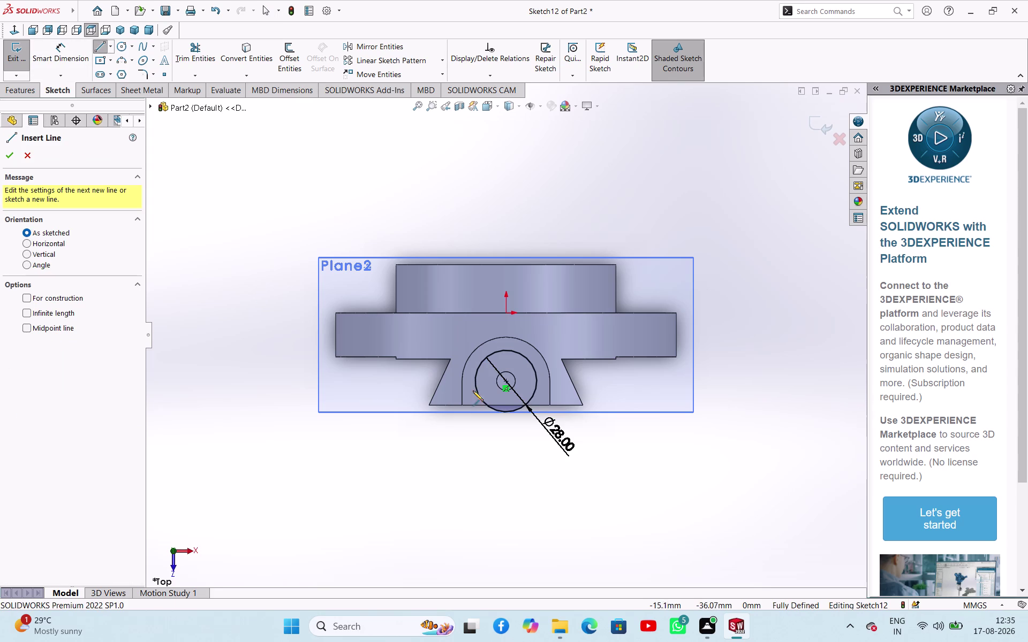
Draw the left vertical line from the circle down to the lug's bottom edge.
click(473, 382)
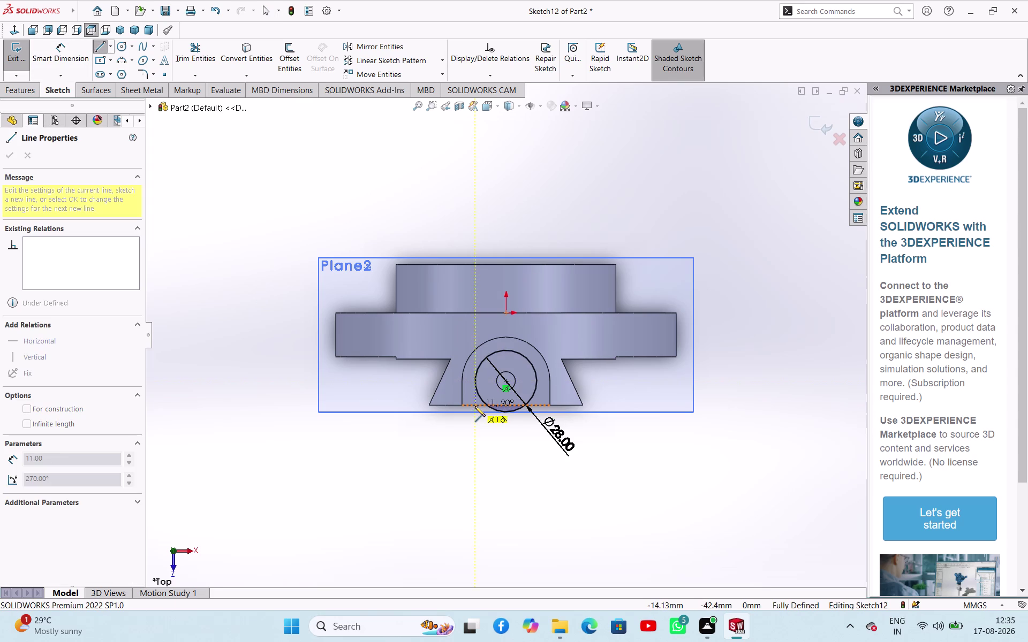
click(475, 406)
right_click(458, 450)
click(495, 461)
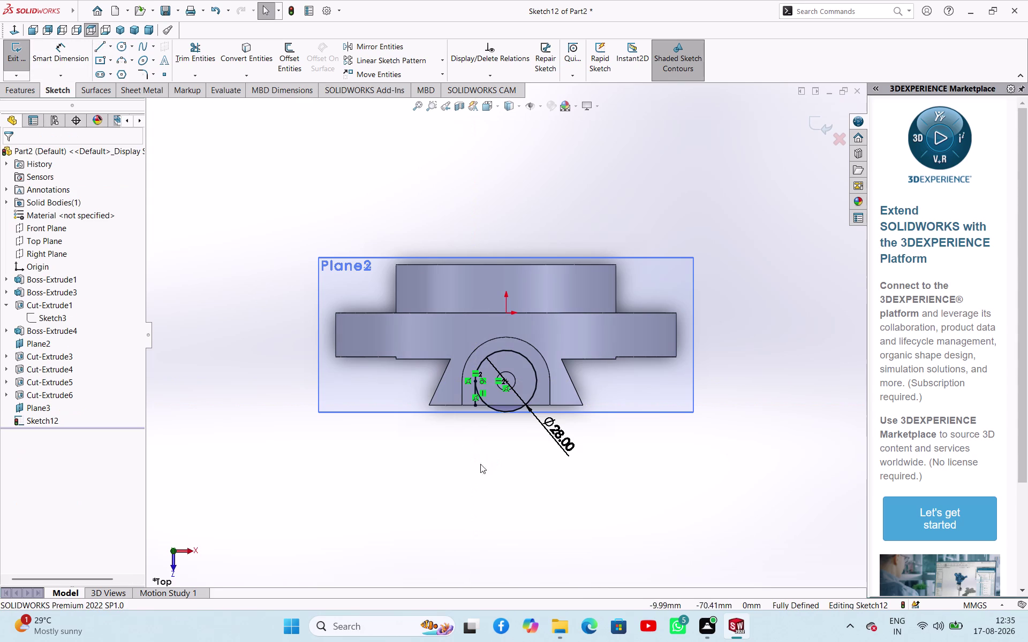
click(107, 50)
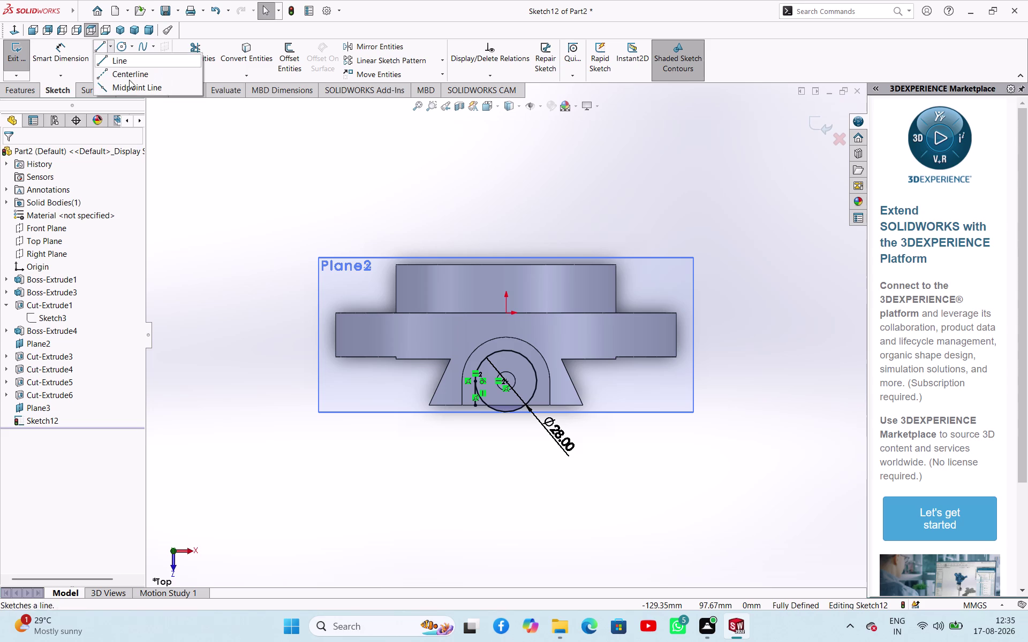
click(185, 66)
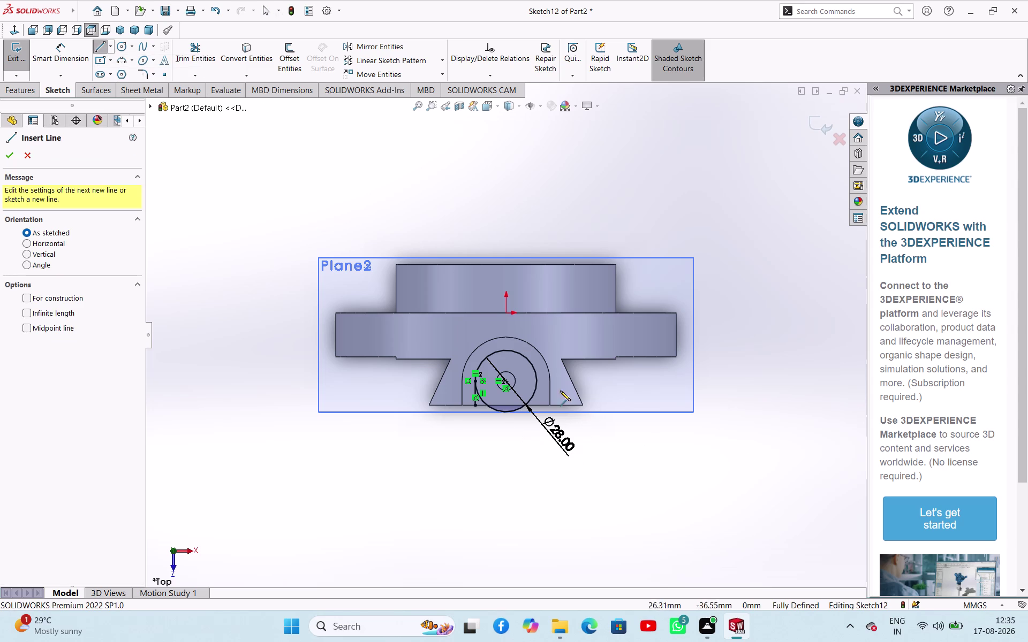
Draw the right vertical line and the bottom joining line, dismissing the over-define warning.
click(538, 381)
click(539, 404)
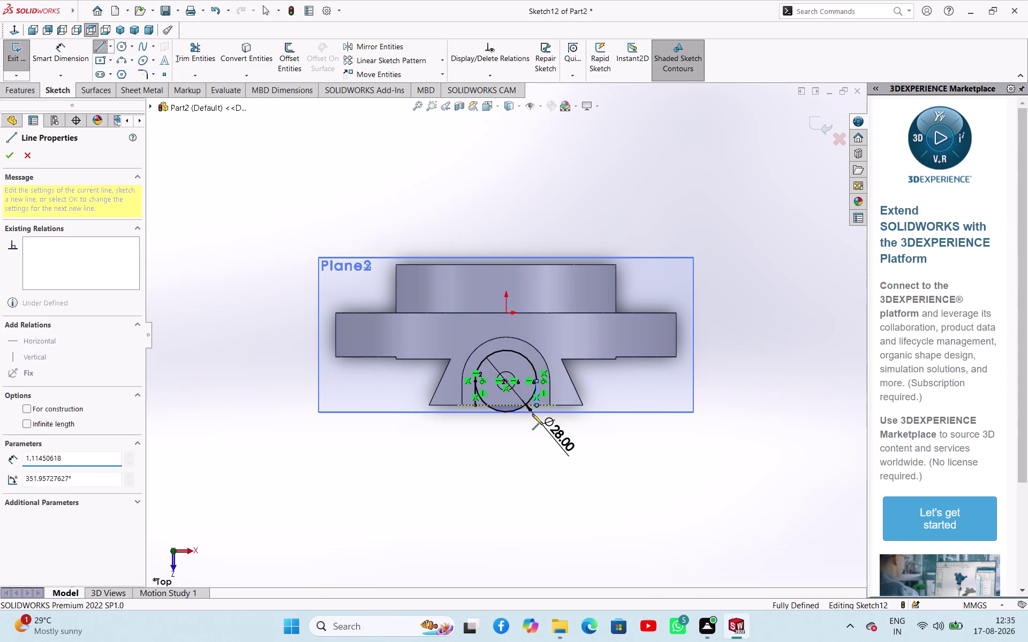
click(476, 406)
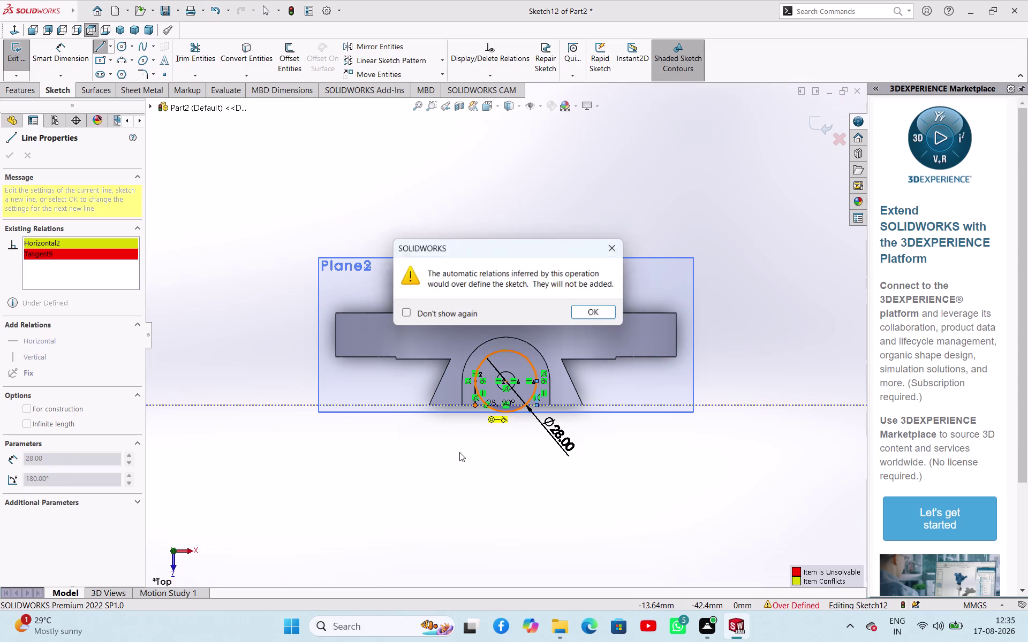
right_drag(460, 453, 468, 457)
click(613, 249)
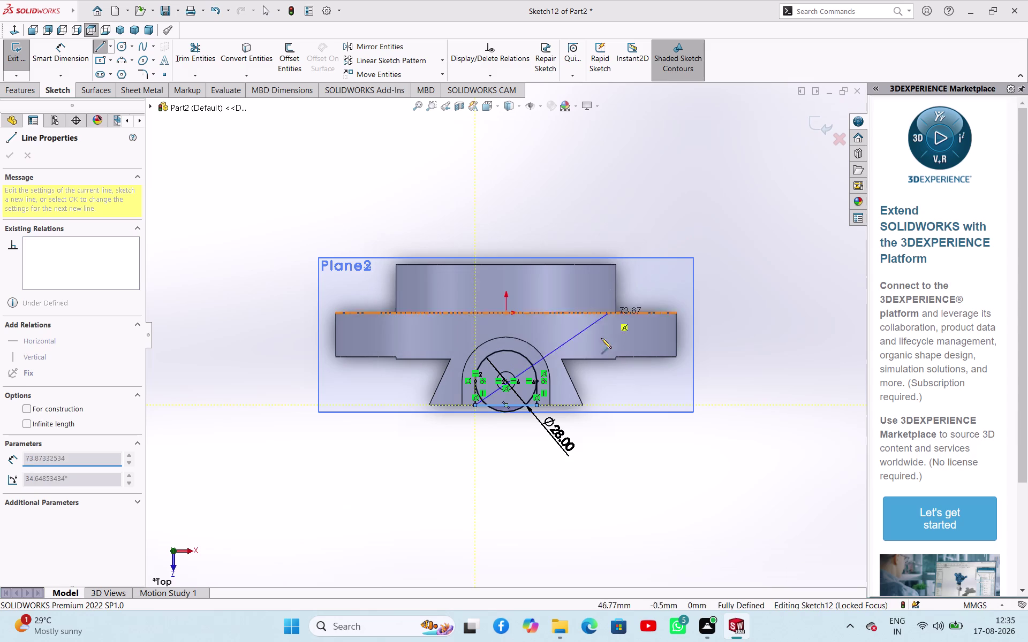
key(Escape)
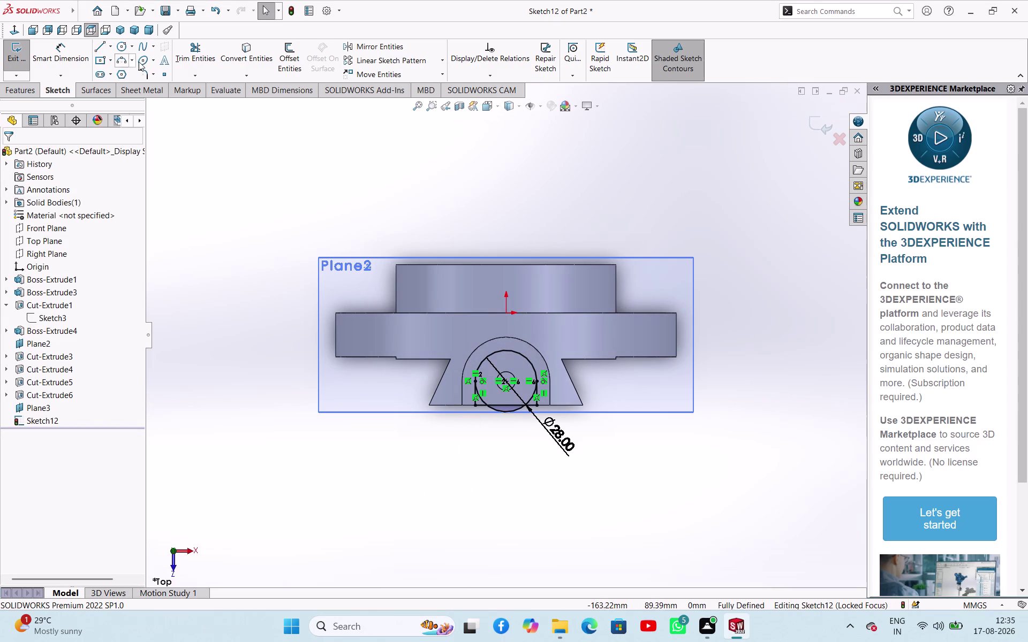
drag(209, 59, 208, 64)
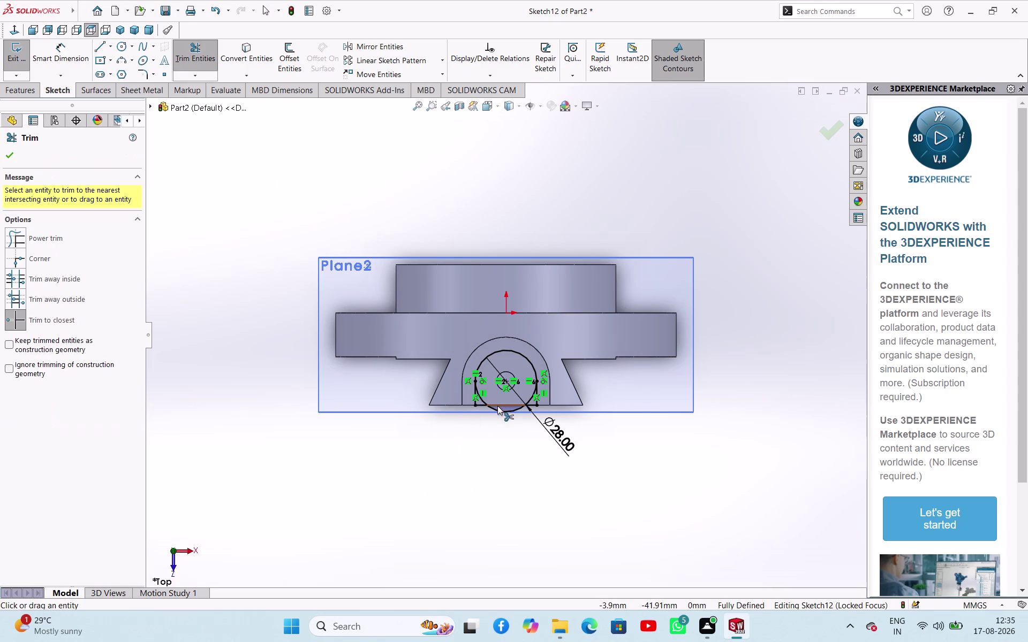
Trim the circle's lower arc and leftover pieces from the profile.
click(500, 412)
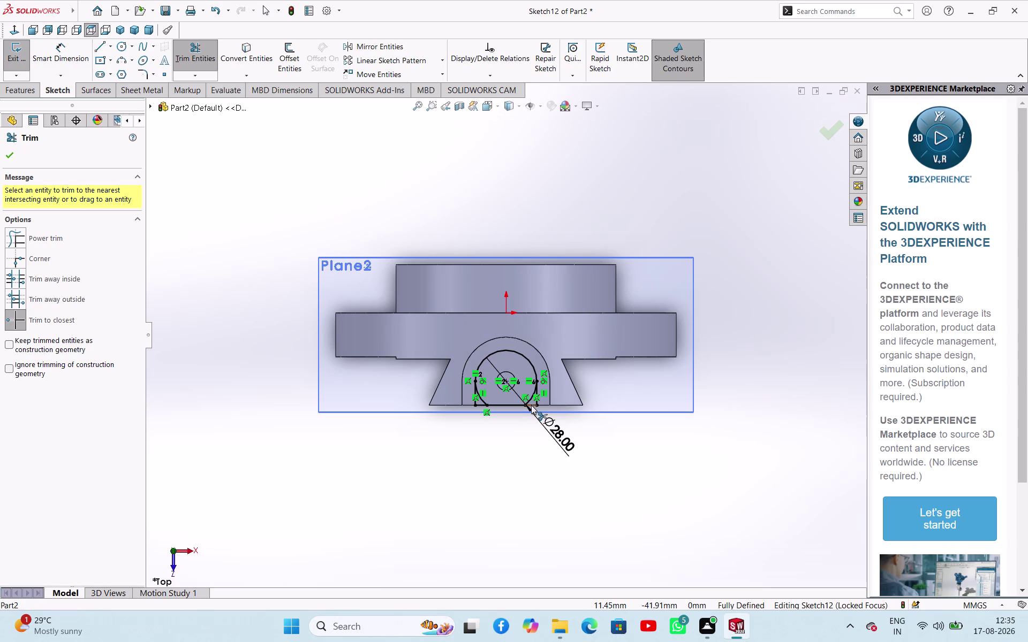
click(531, 402)
click(482, 394)
click(482, 398)
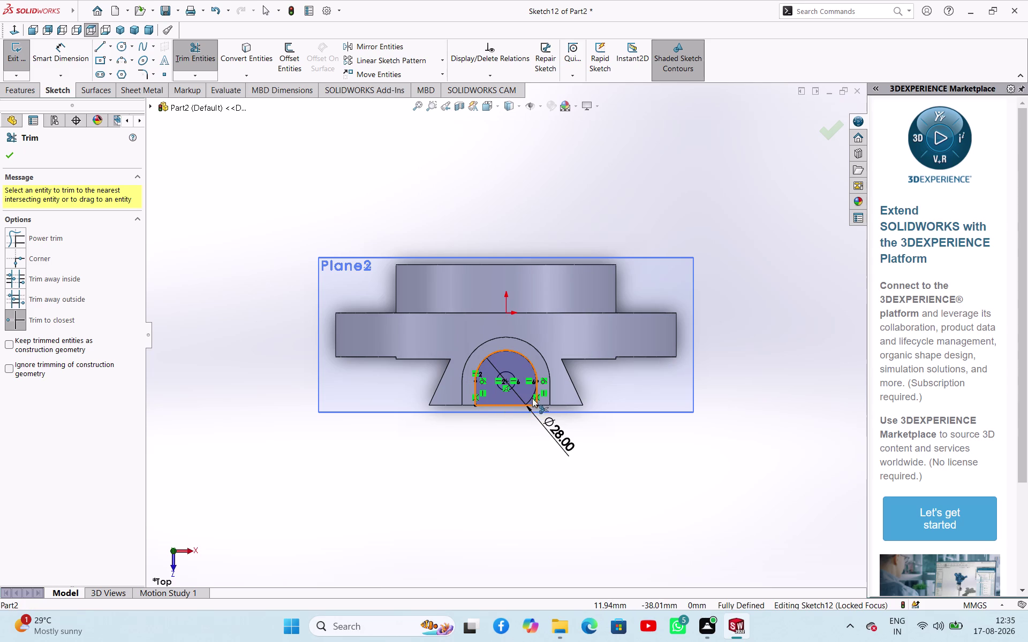
right_click(452, 436)
click(473, 474)
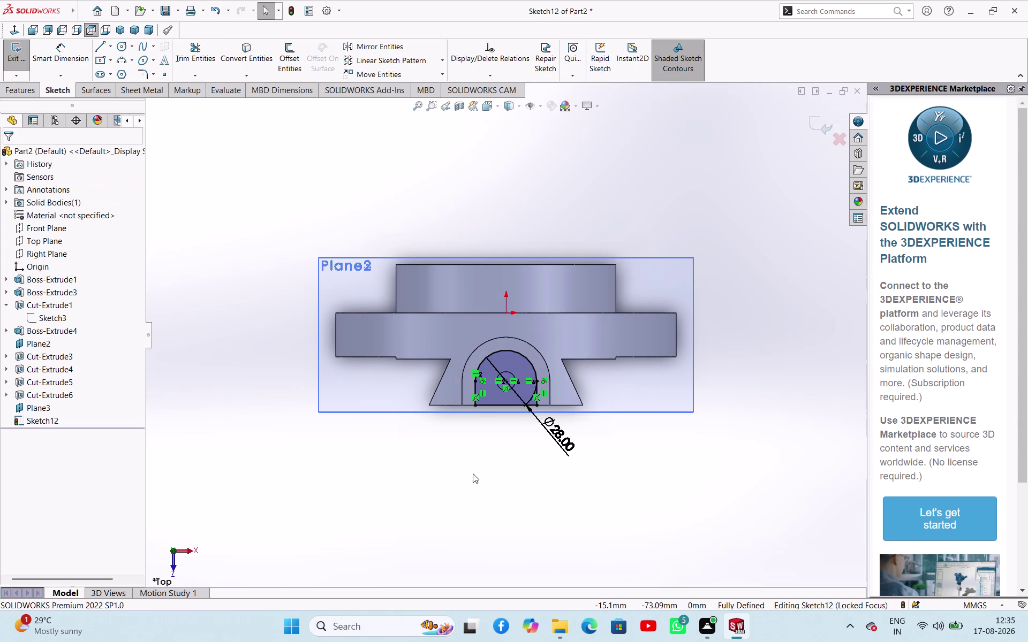
click(472, 478)
Check the sketch in 3D and finish trimming the profile.
middle_drag(566, 491, 577, 418)
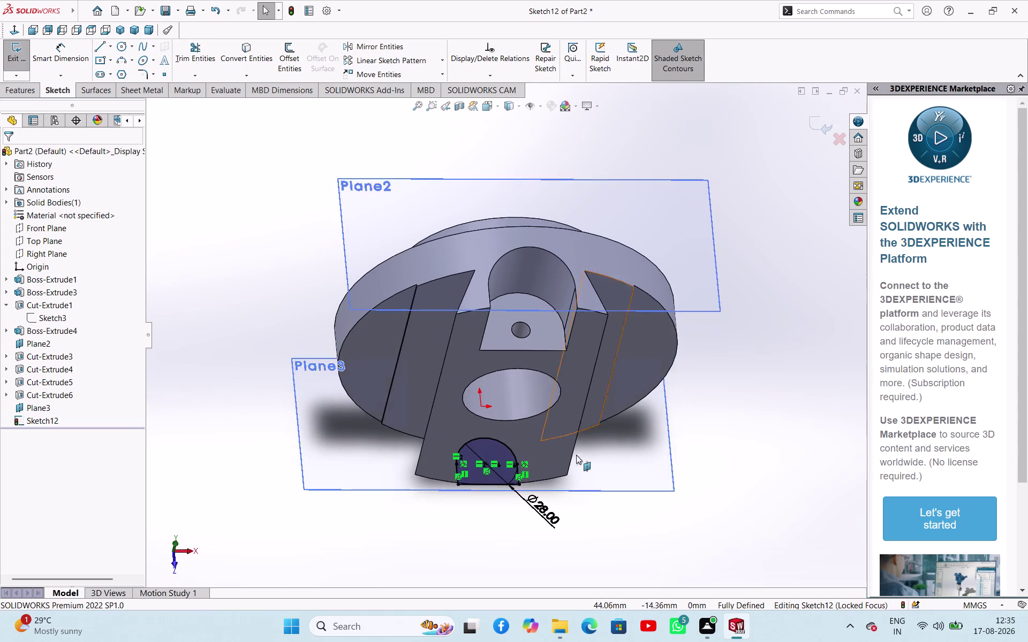
scroll(down, 3)
scroll(down, 3)
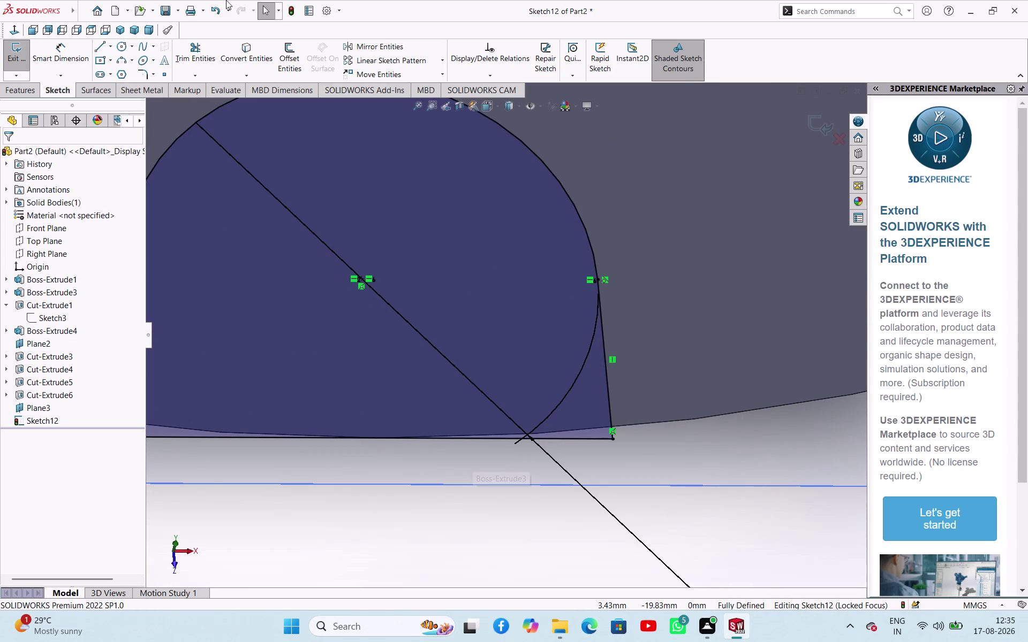
click(190, 47)
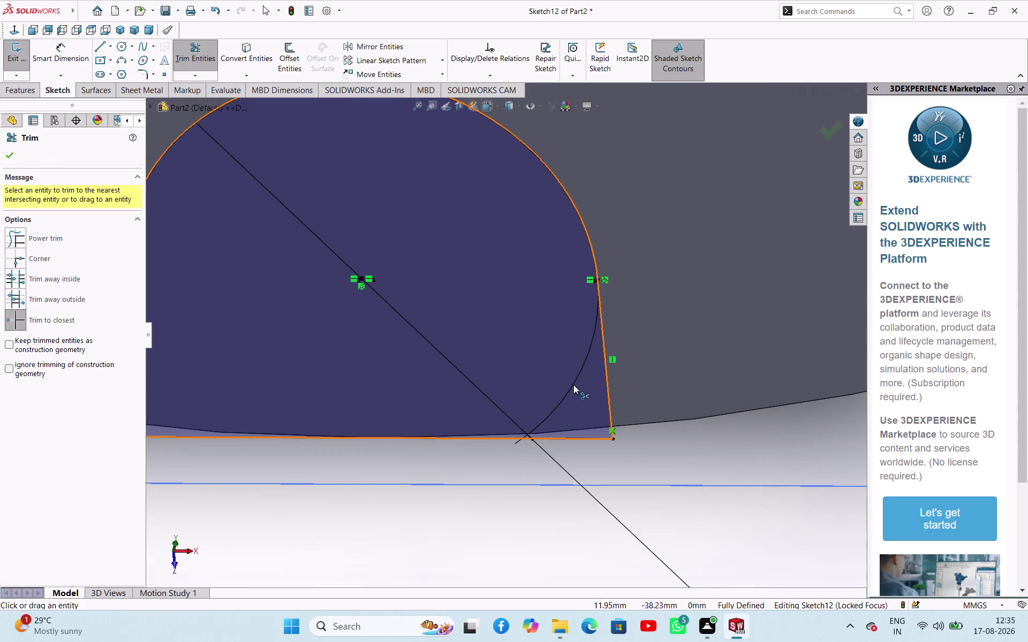
scroll(up, 3)
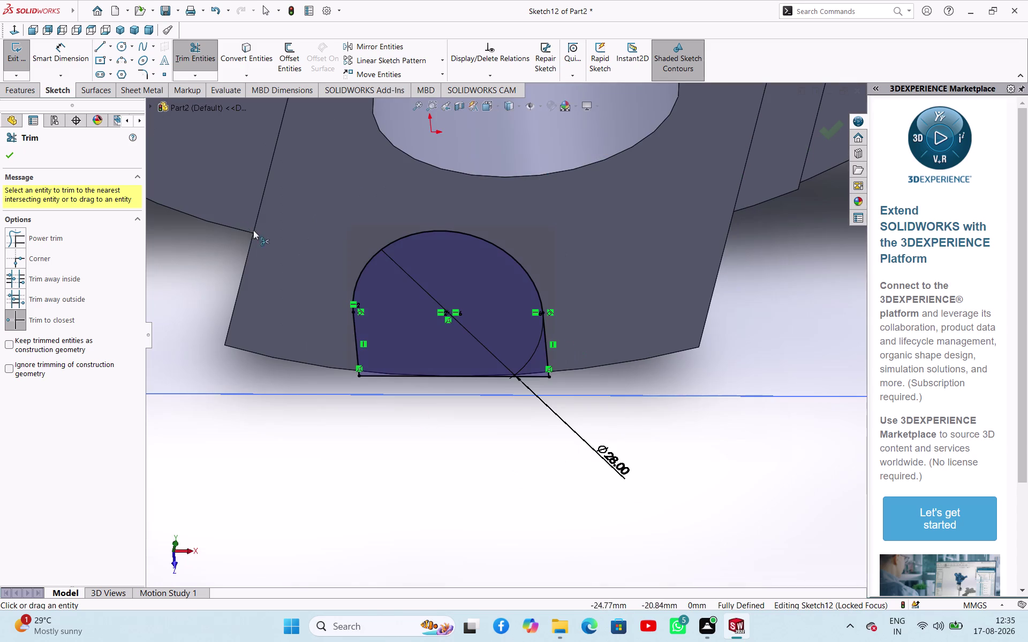
click(13, 155)
Exit Sketch12 and orbit the part to an angled view.
middle_drag(407, 400, 443, 355)
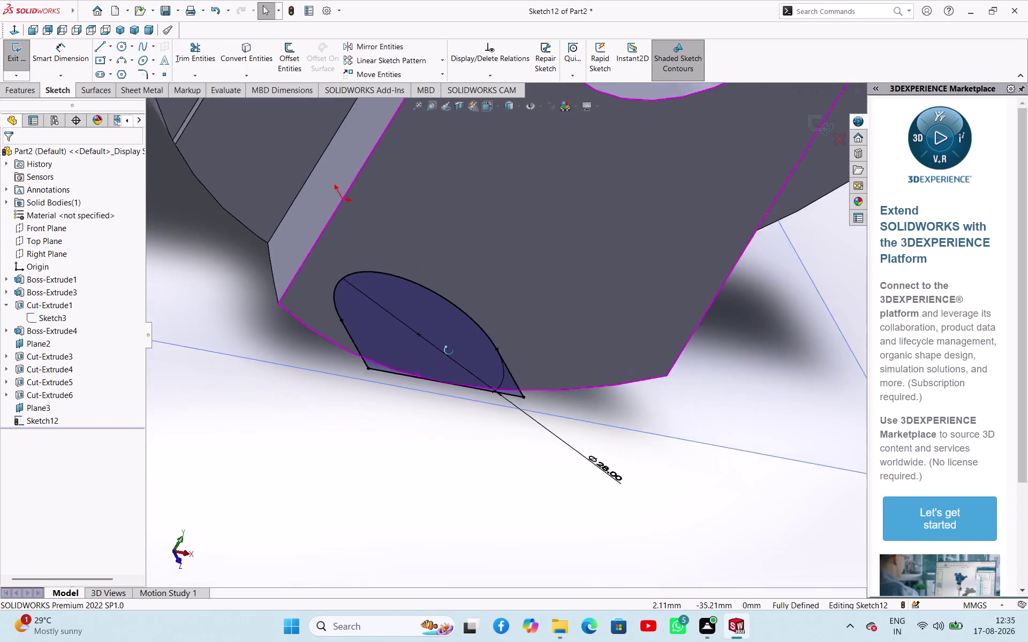
middle_drag(443, 355, 558, 175)
scroll(up, 3)
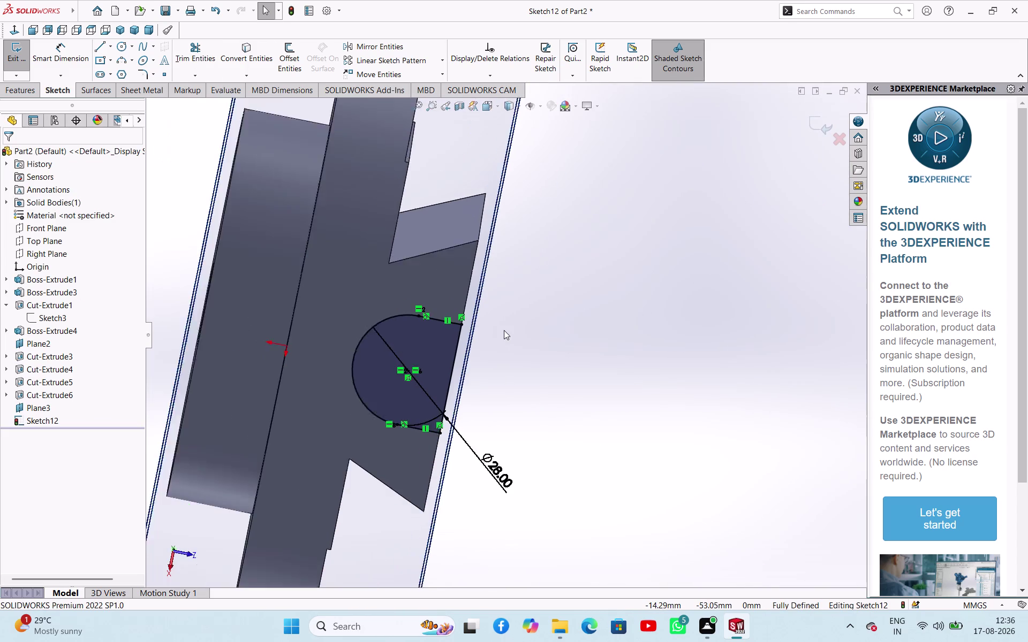
scroll(up, 3)
scroll(up, 3)
click(28, 56)
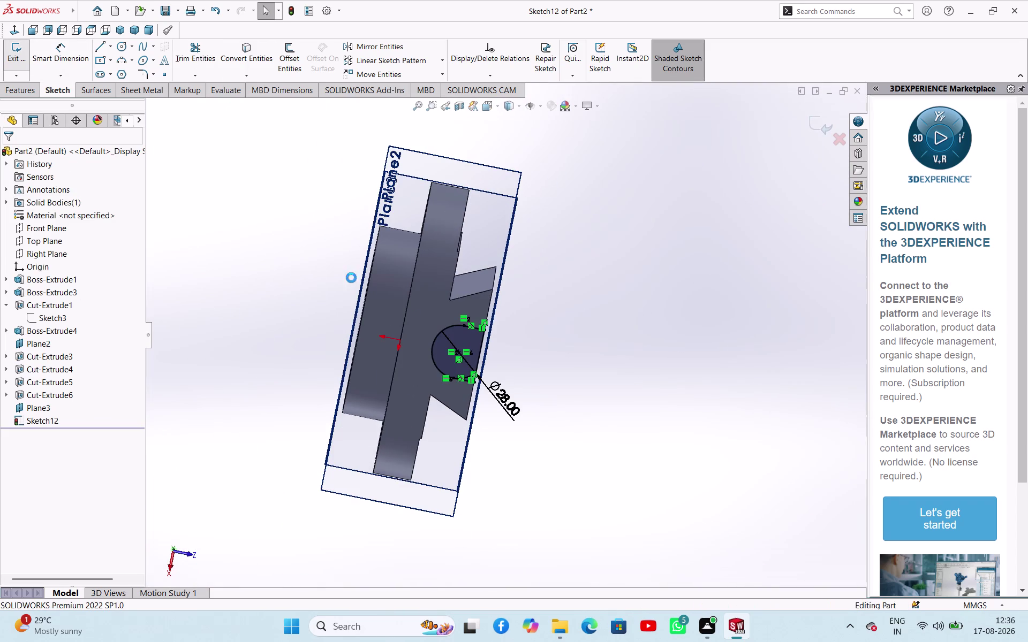
middle_drag(583, 309, 432, 343)
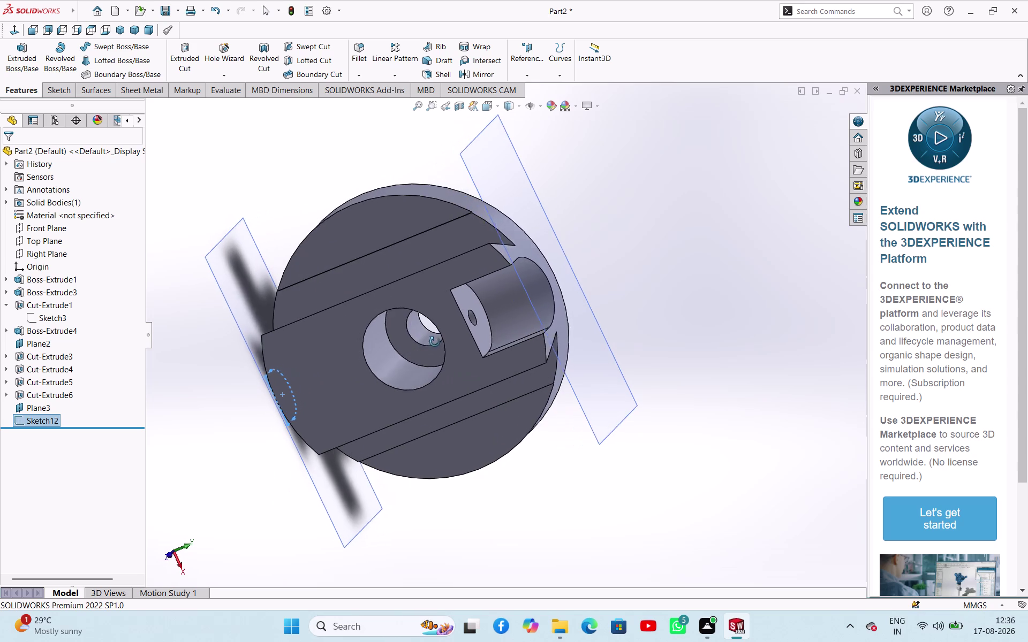
middle_drag(432, 343, 438, 341)
Start an extruded cut from Sketch12, then reselect Sketch12 in the feature history.
click(180, 61)
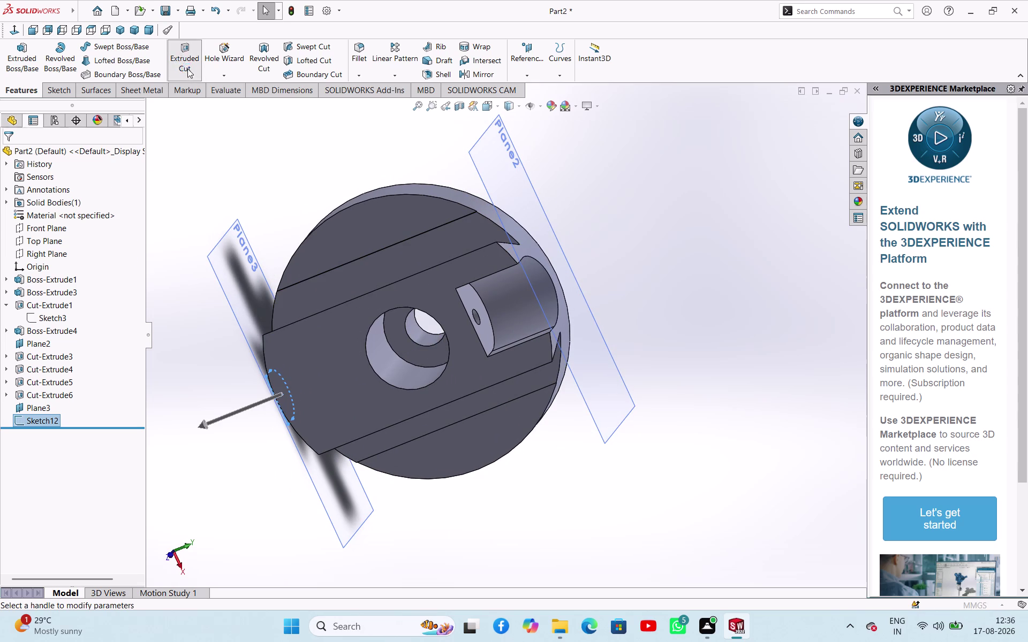
click(202, 423)
drag(202, 423, 314, 401)
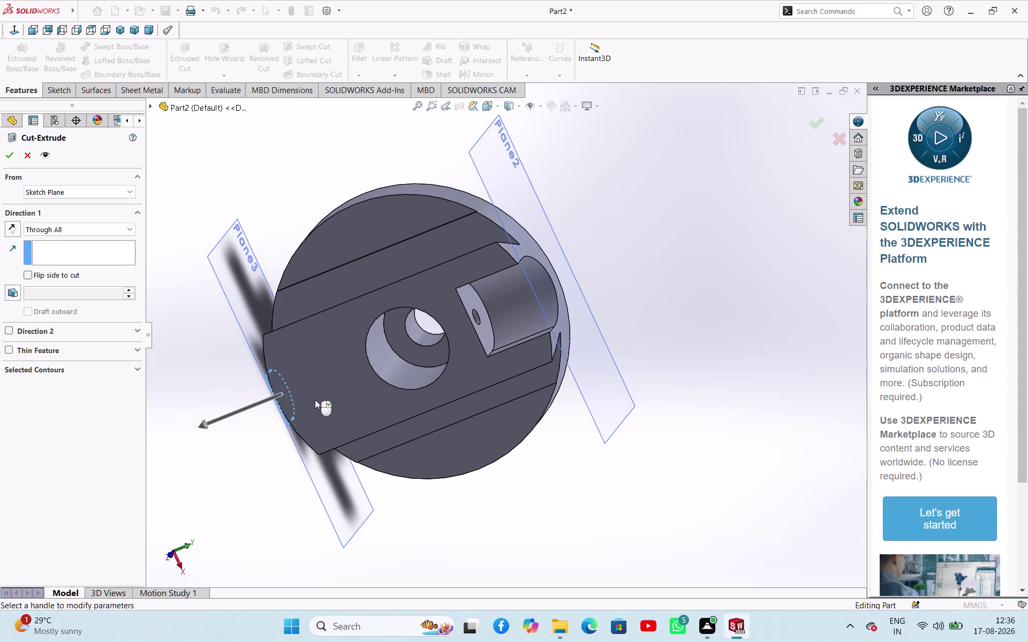
drag(314, 400, 360, 387)
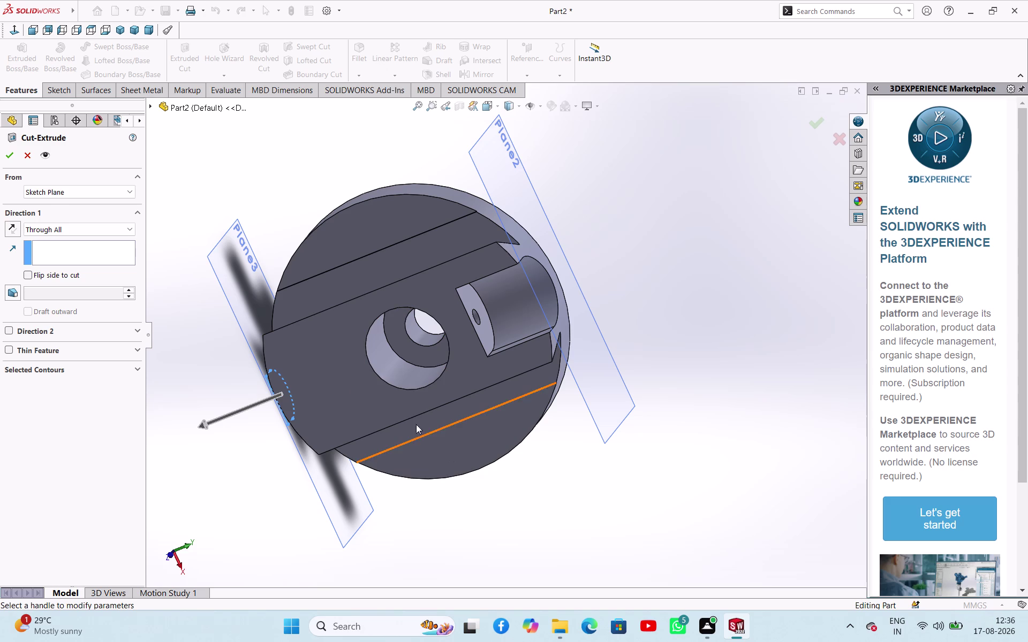
click(34, 154)
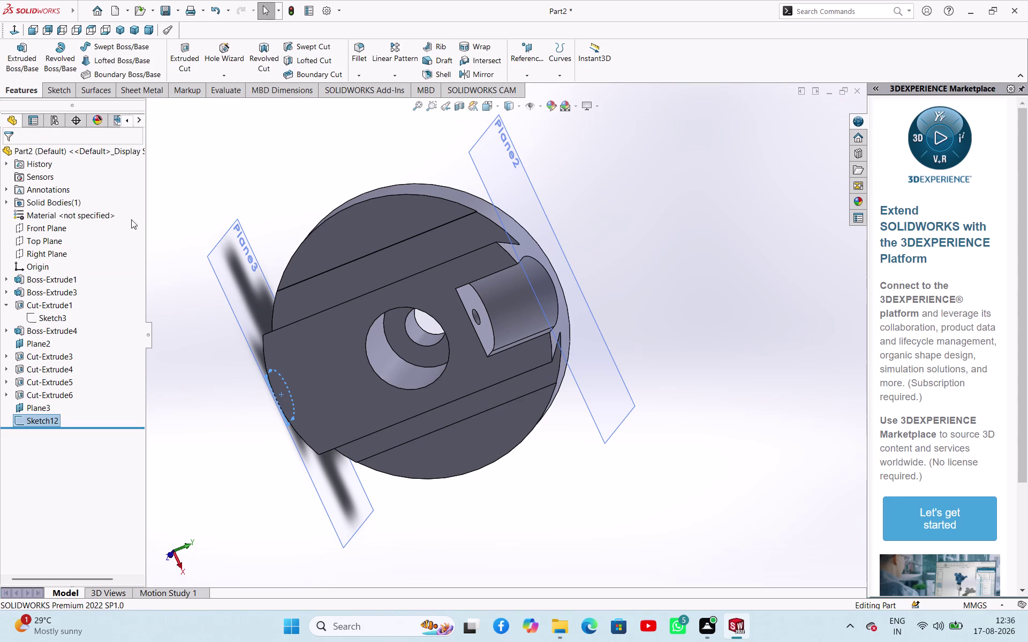
Delete Plane3 with Sketch12 so the feature tree ends at Cut-Extrude6.
click(214, 163)
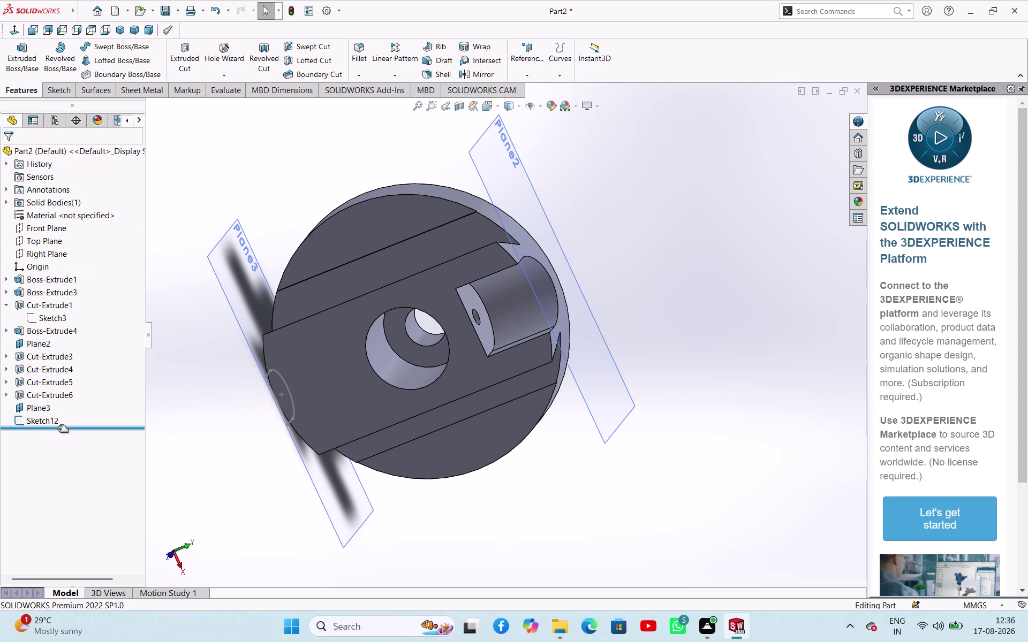
right_click(43, 411)
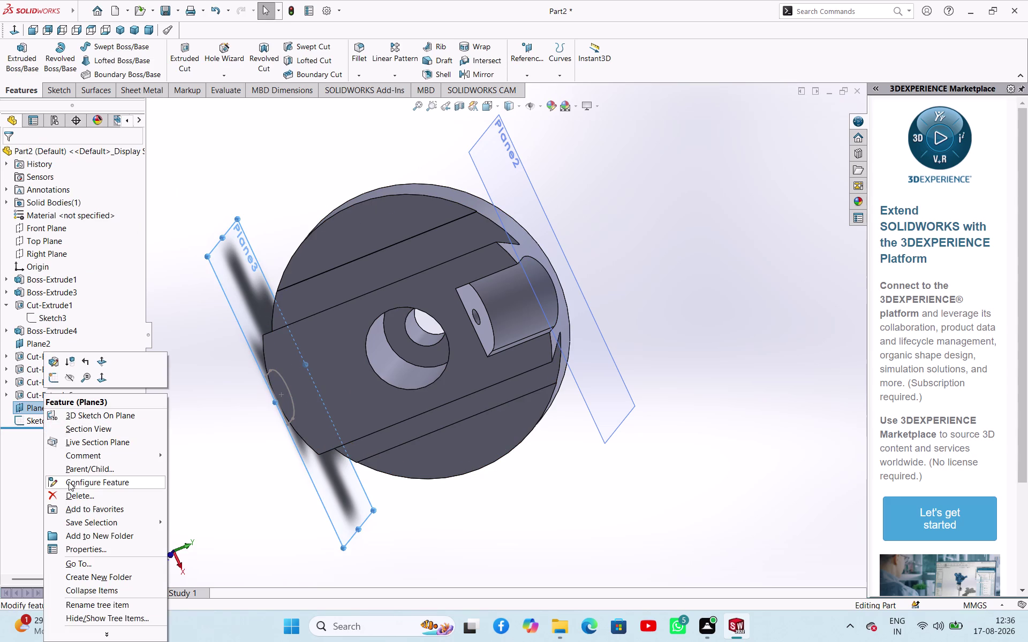
click(75, 498)
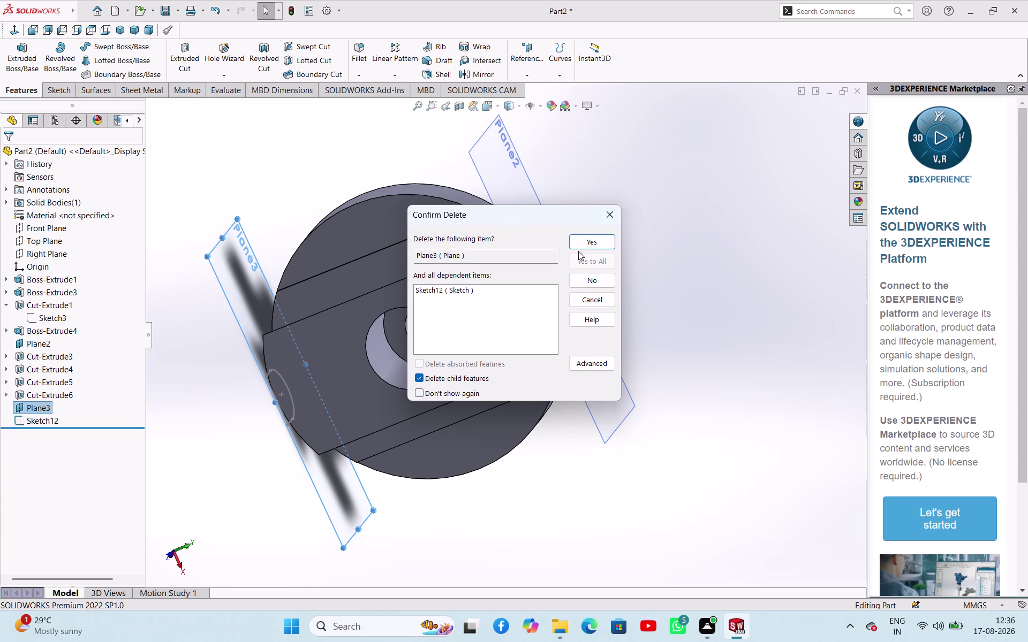
click(587, 243)
click(674, 275)
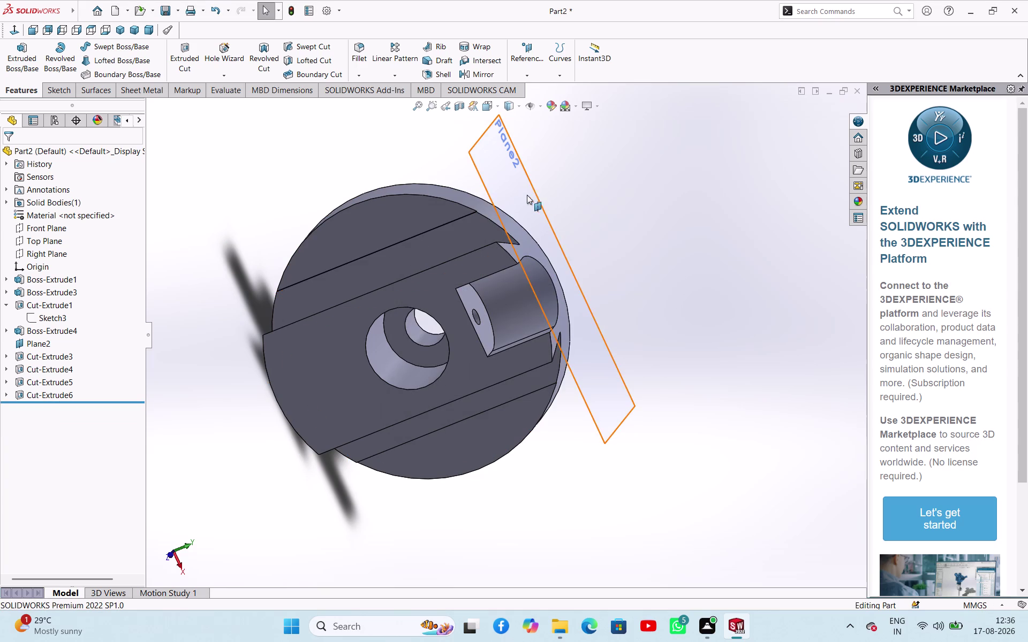
click(490, 192)
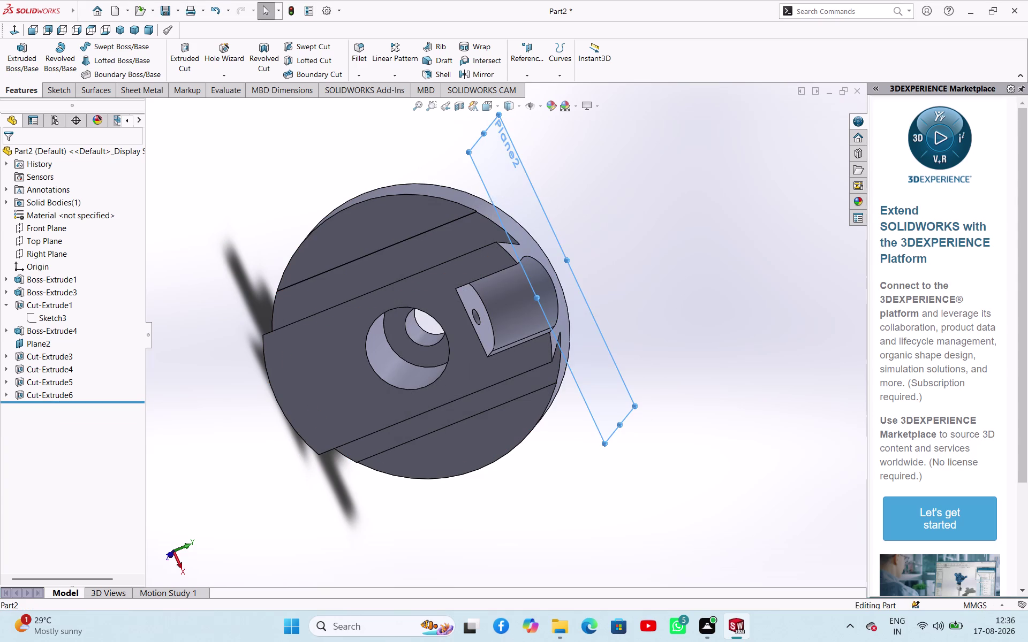
click(705, 196)
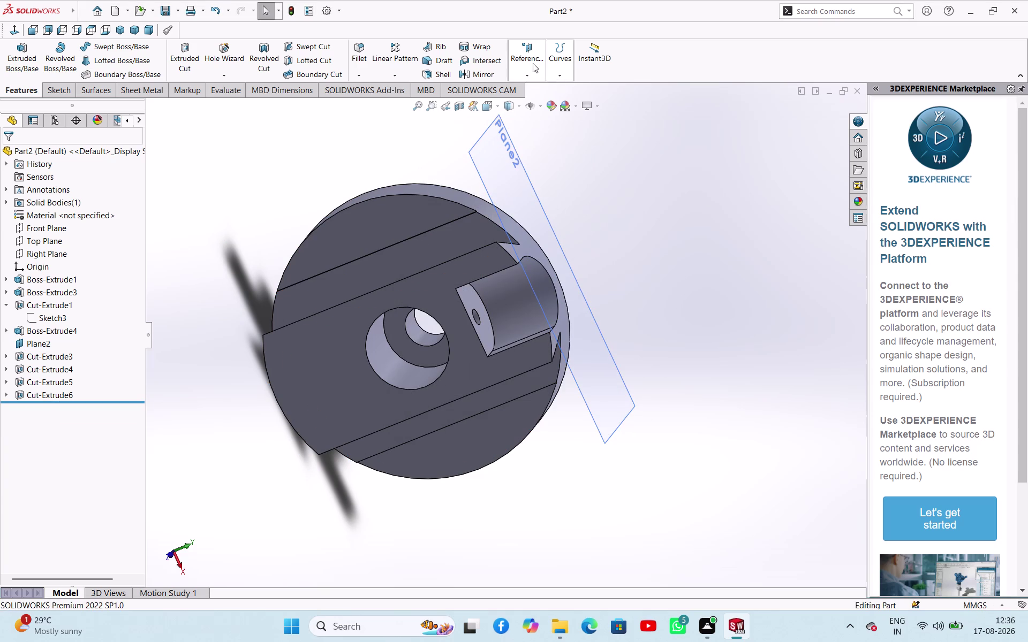
Define a new reference plane on the Top Plane with a 0 mm offset.
click(532, 63)
click(534, 91)
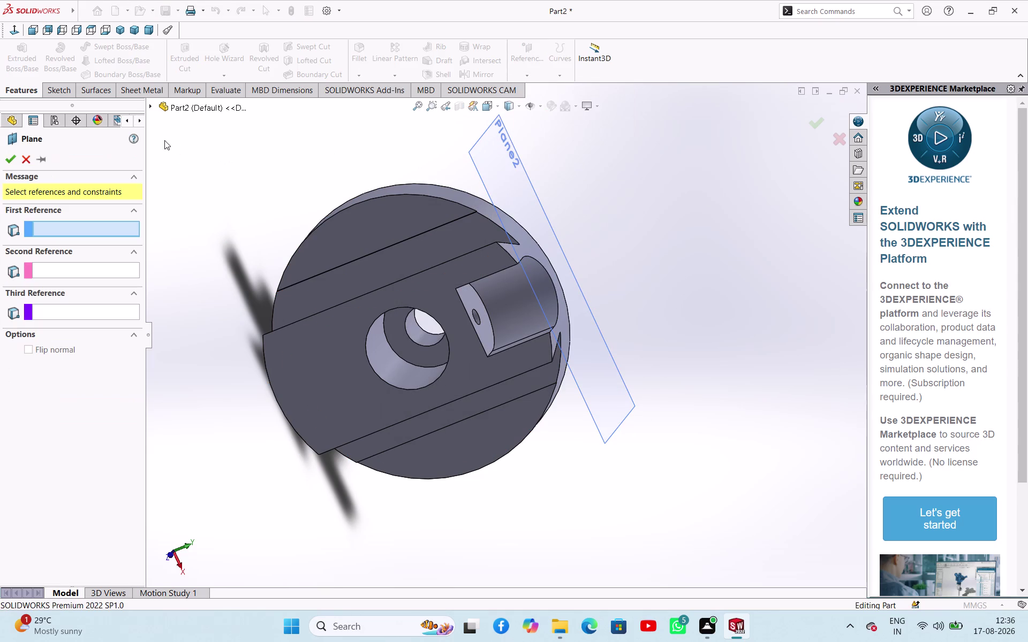
click(148, 105)
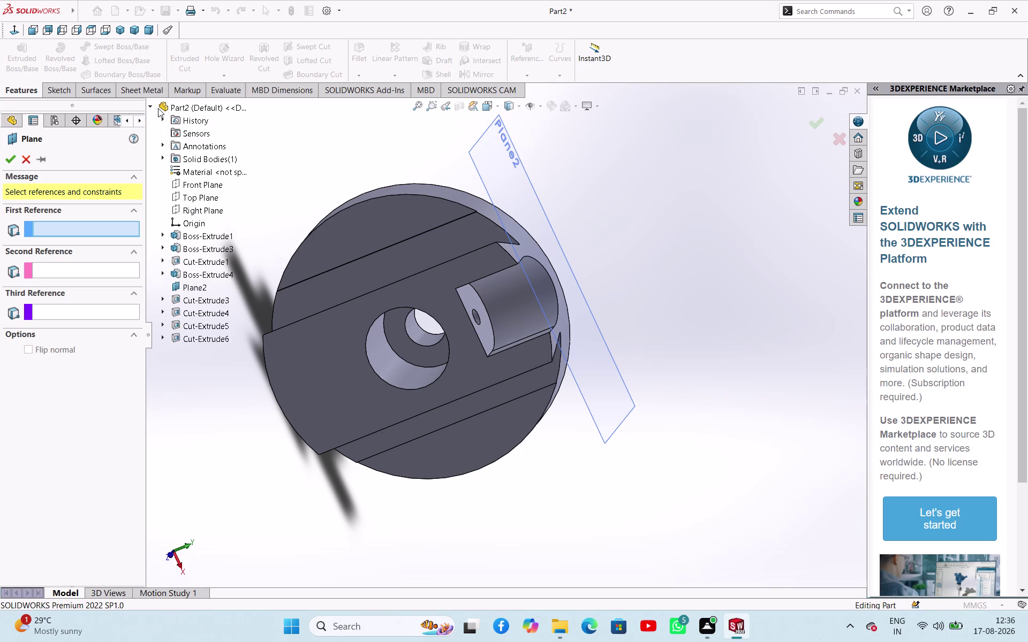
click(195, 194)
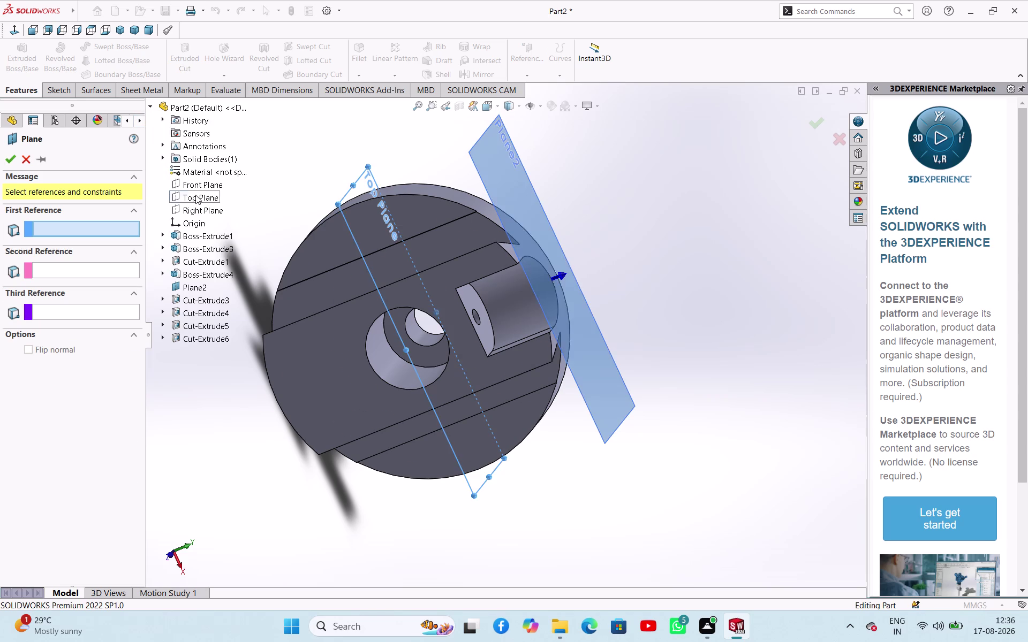
middle_drag(619, 247, 611, 202)
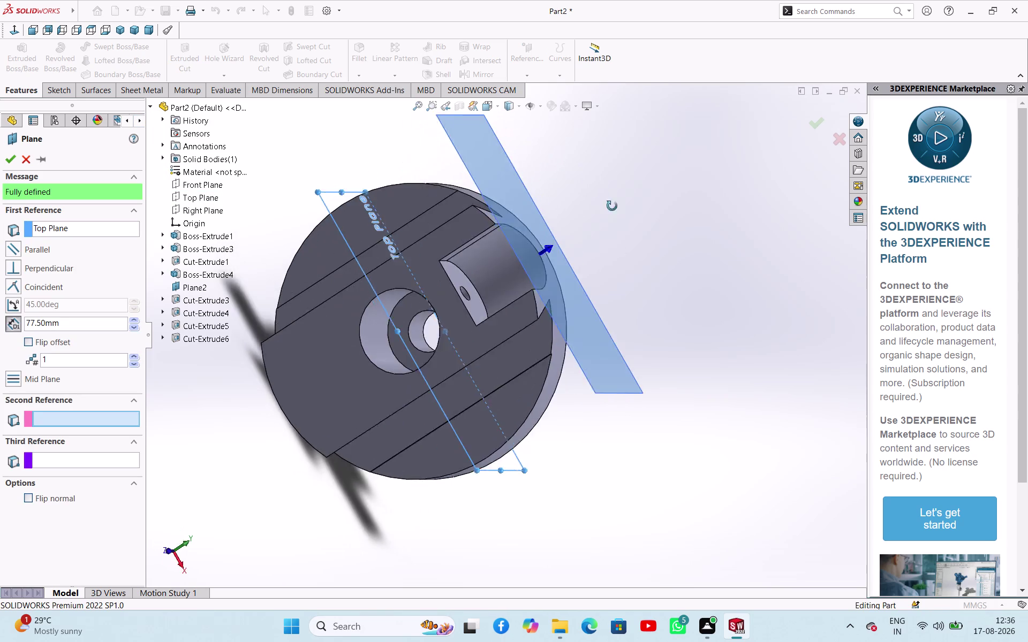
middle_drag(610, 202, 616, 273)
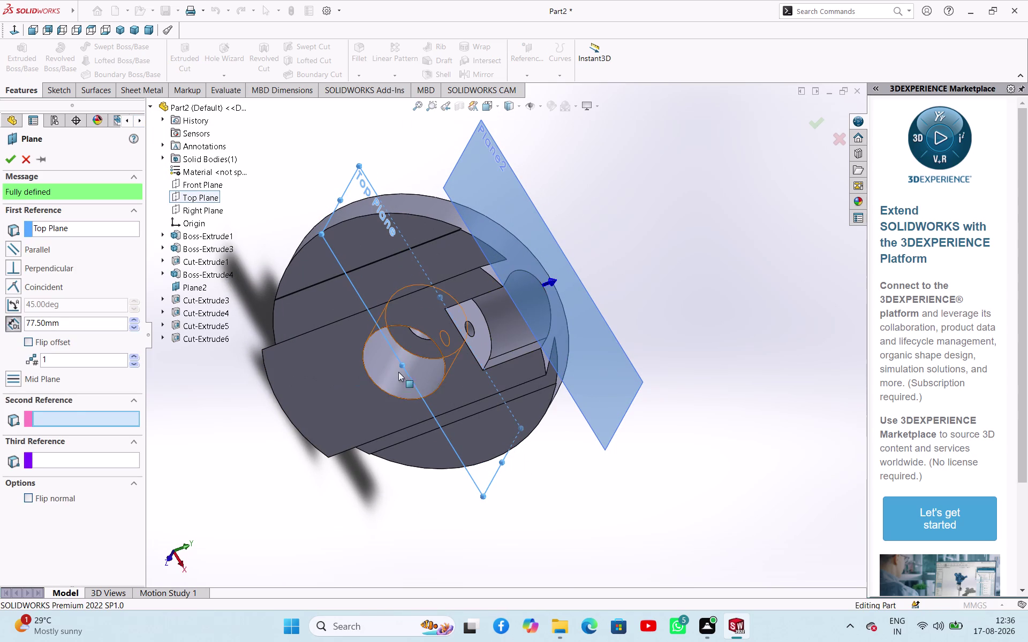
click(134, 321)
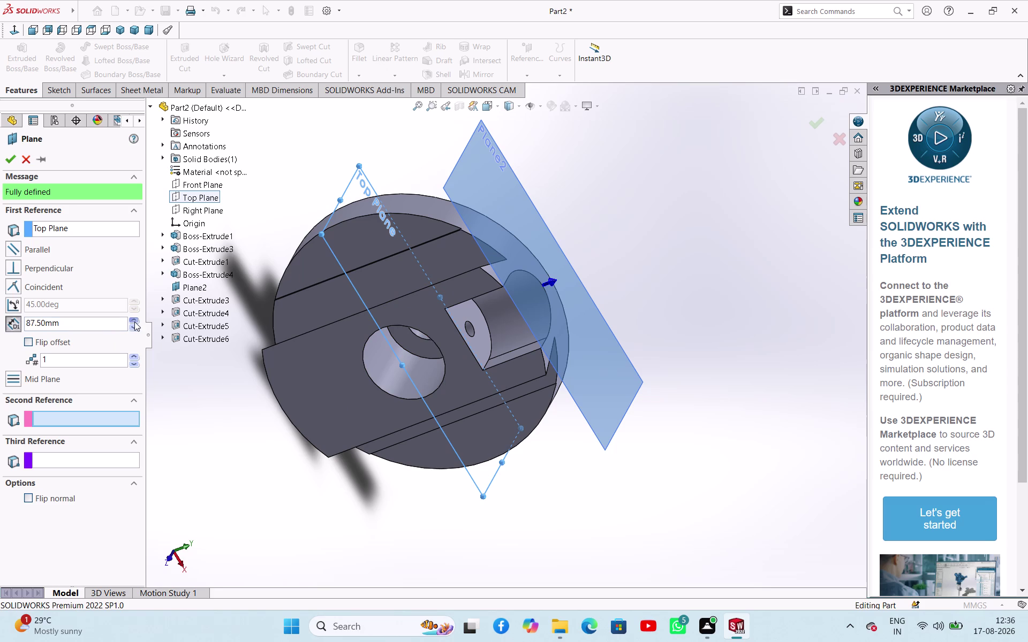
click(135, 328)
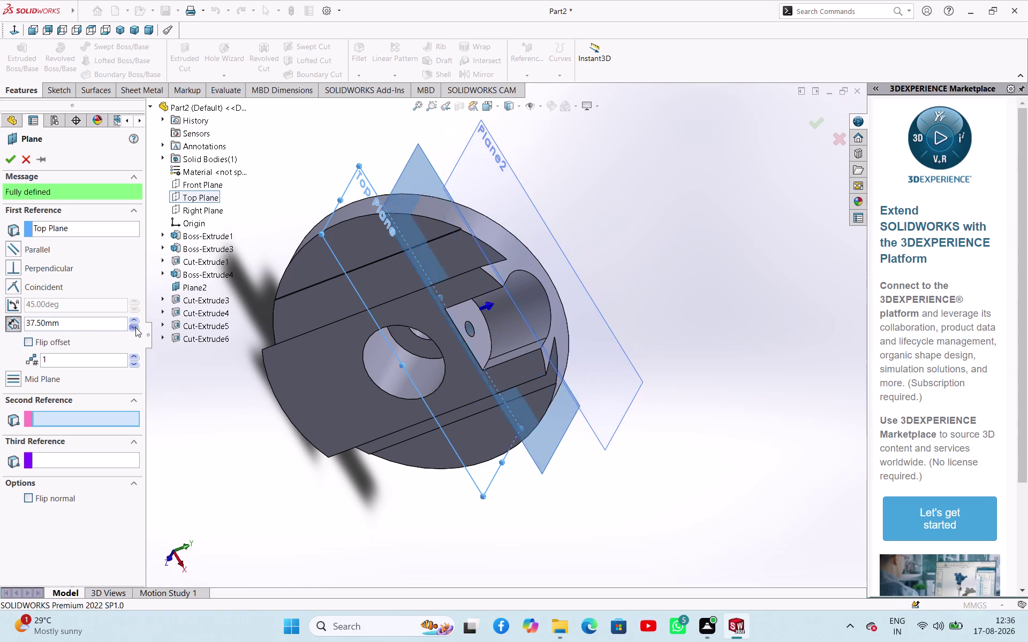
triple_click(136, 328)
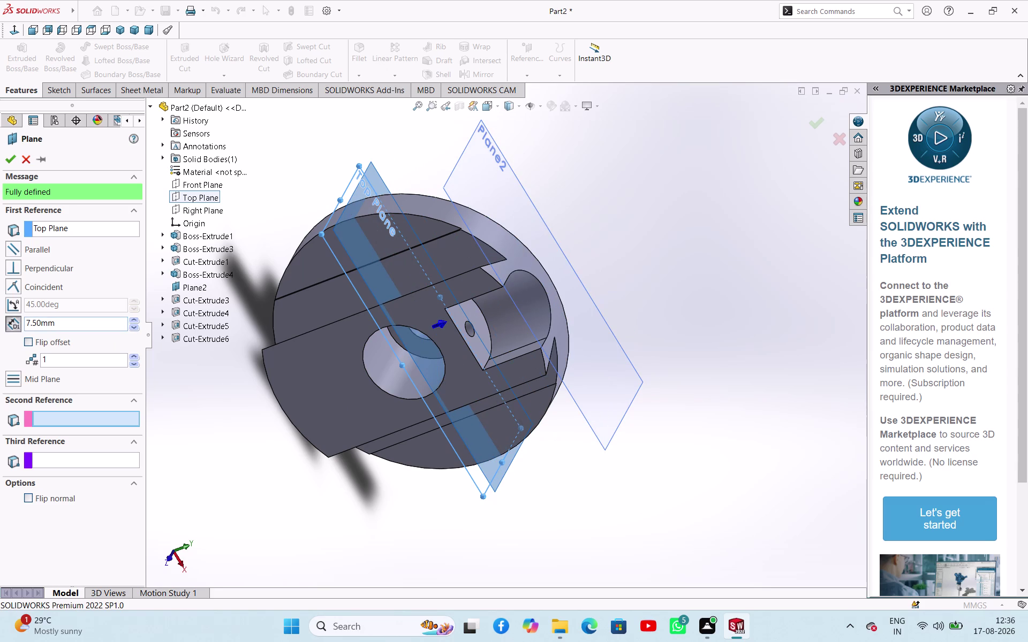
double_click(111, 326)
key(0)
key(Return)
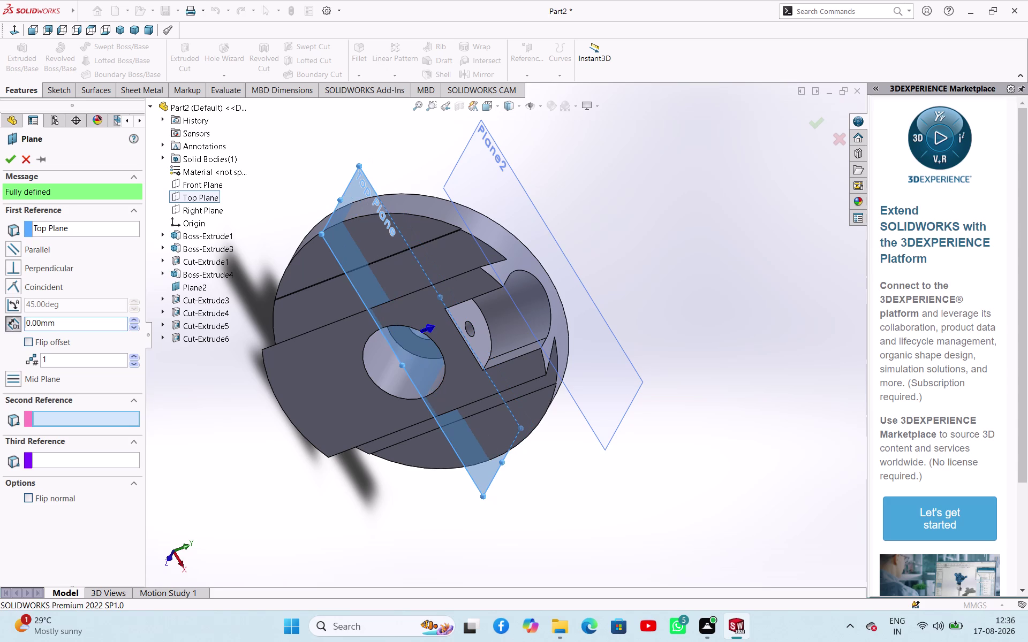
Accept the plane as Plane4 and start a new sketch on it.
click(15, 156)
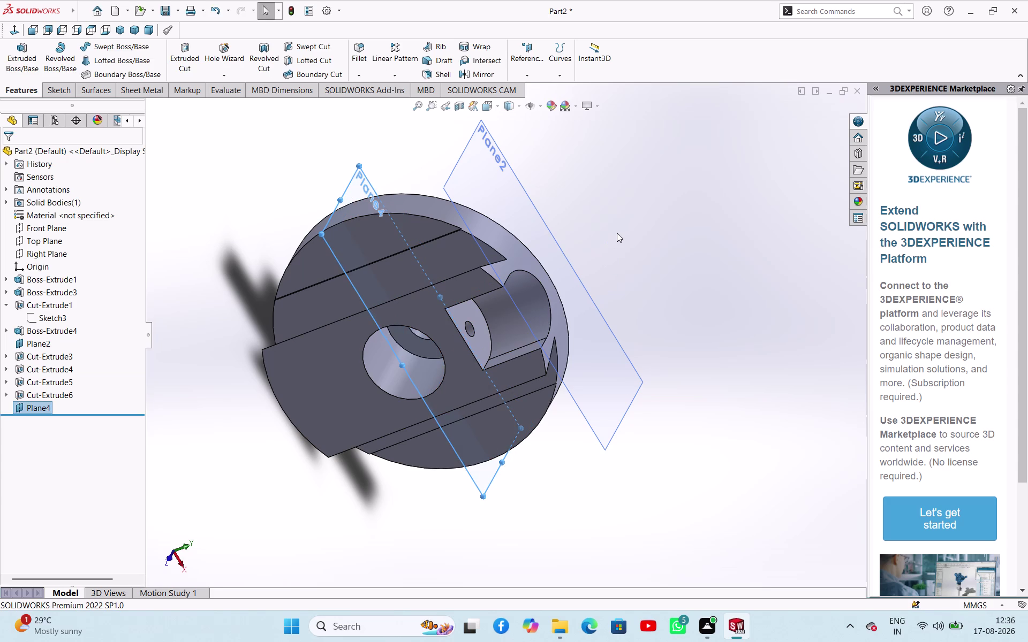
click(618, 231)
click(362, 185)
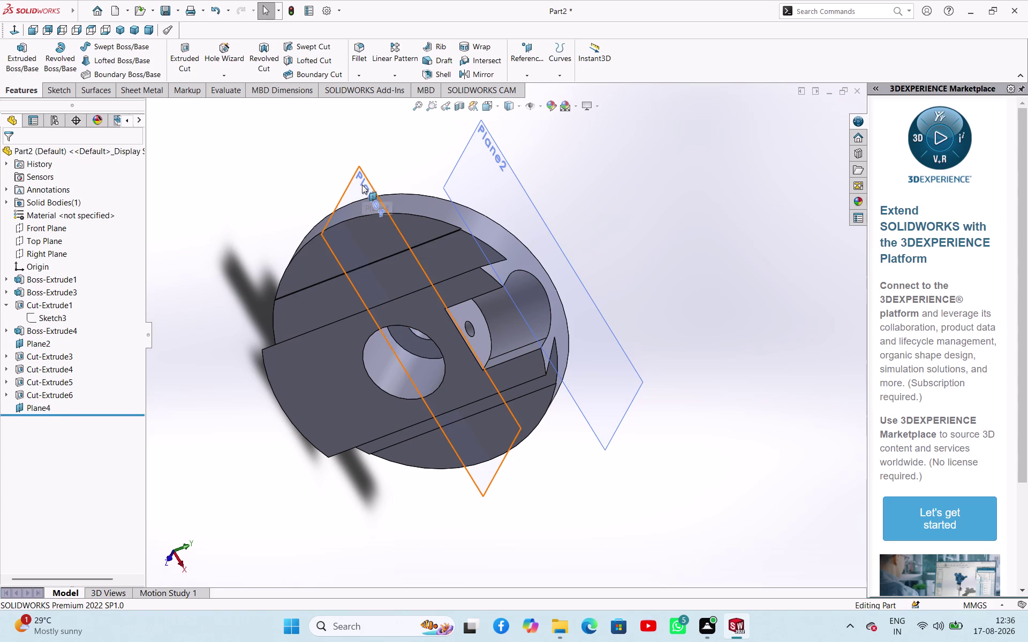
click(406, 158)
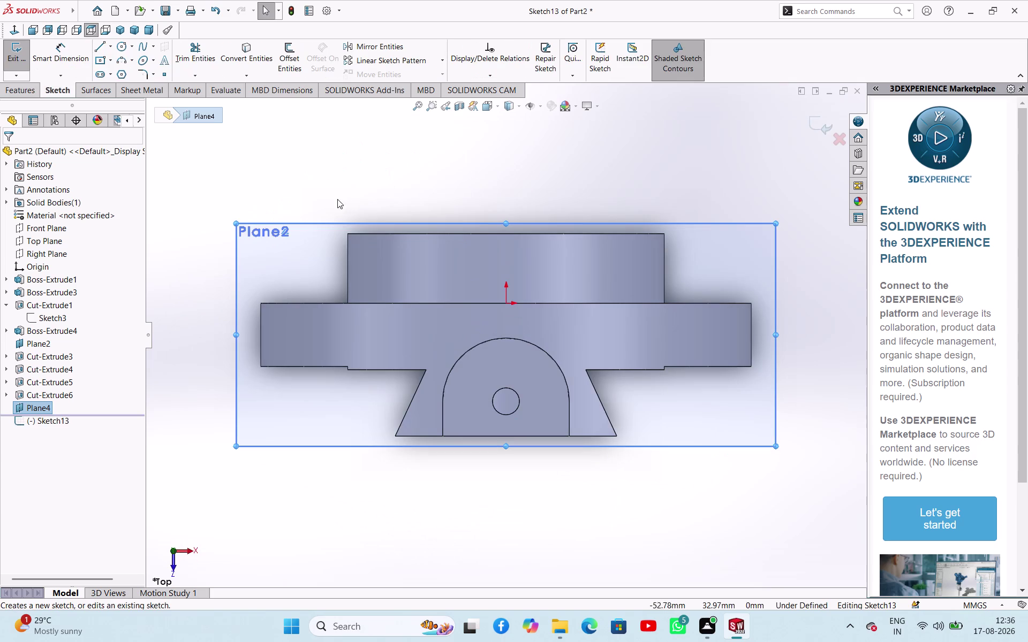
Draw a circle centred on the small hole with a 28 mm diameter.
click(333, 179)
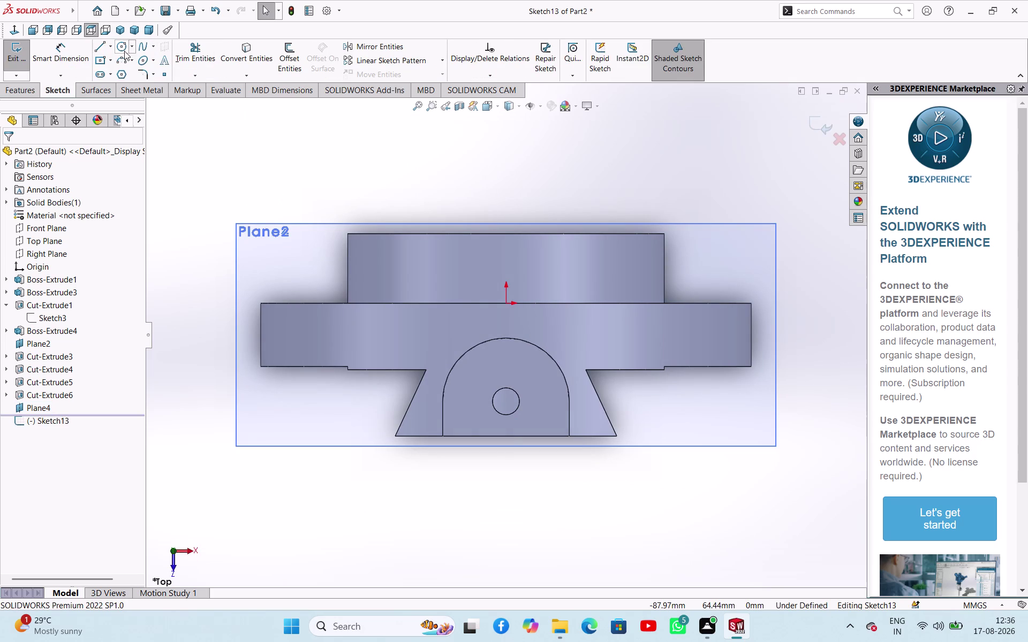
click(121, 52)
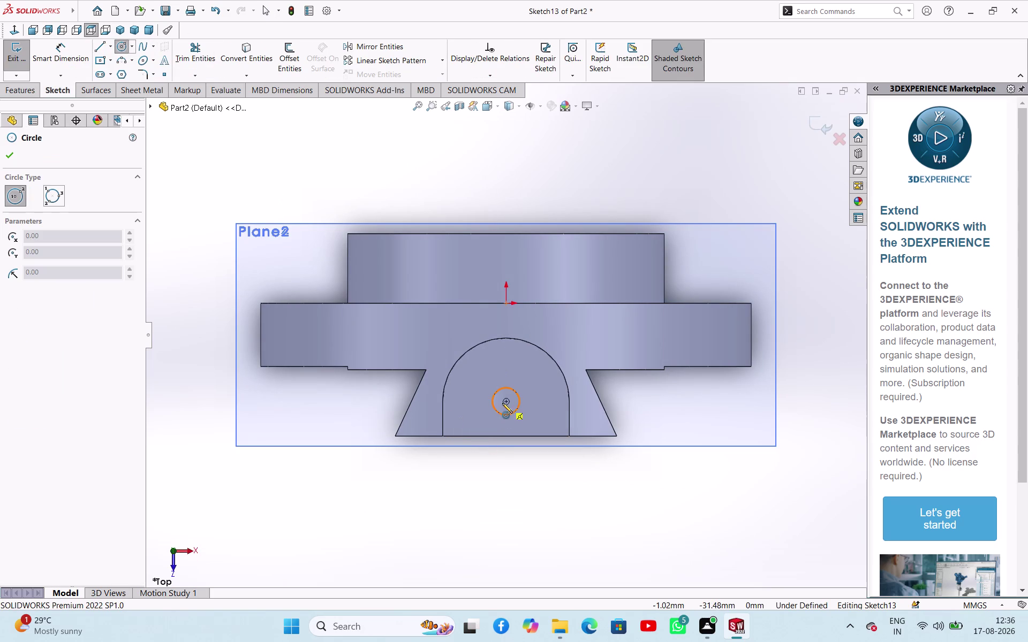
click(505, 402)
click(512, 429)
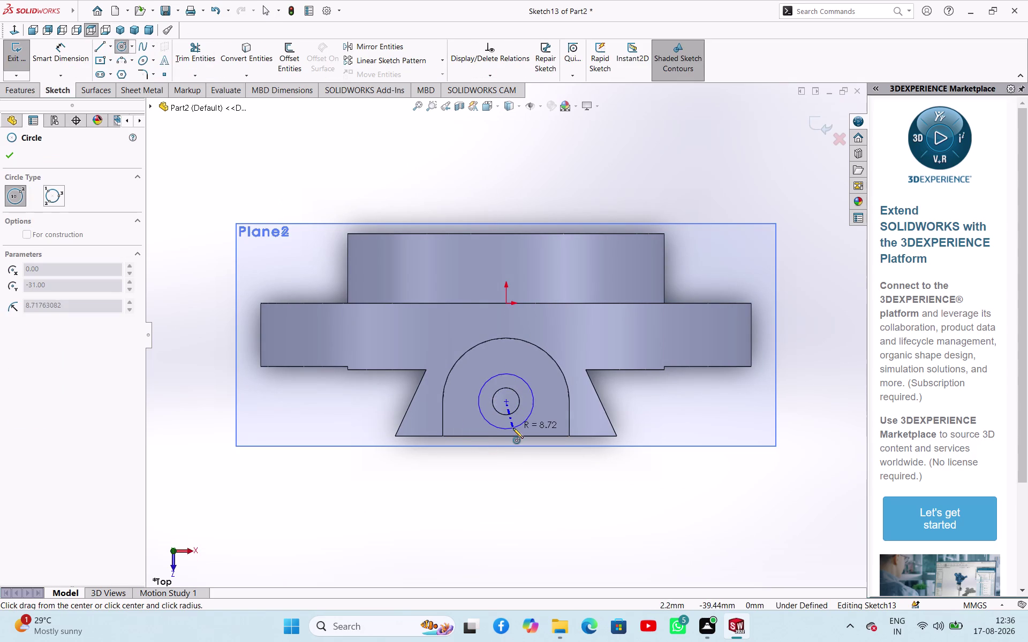
right_click(455, 488)
click(470, 494)
right_drag(452, 522, 467, 475)
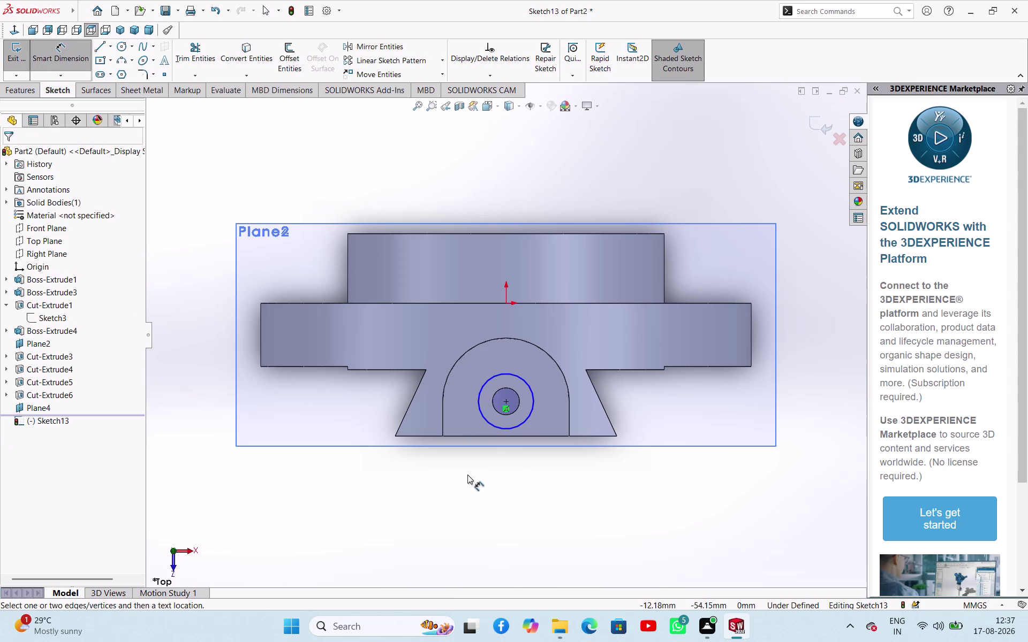
click(488, 424)
click(281, 475)
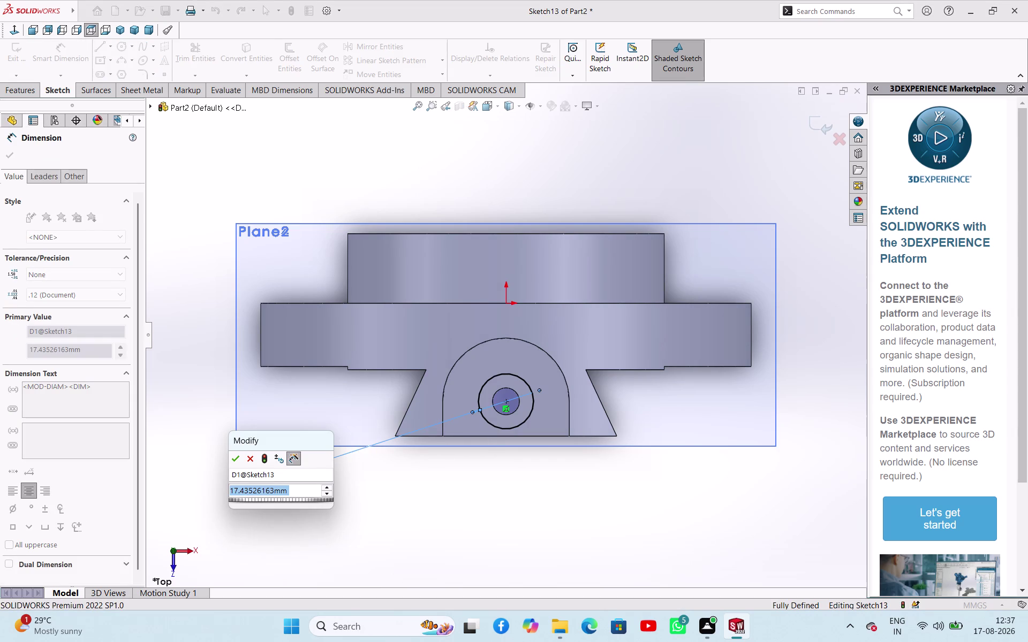
text(28)
key(Return)
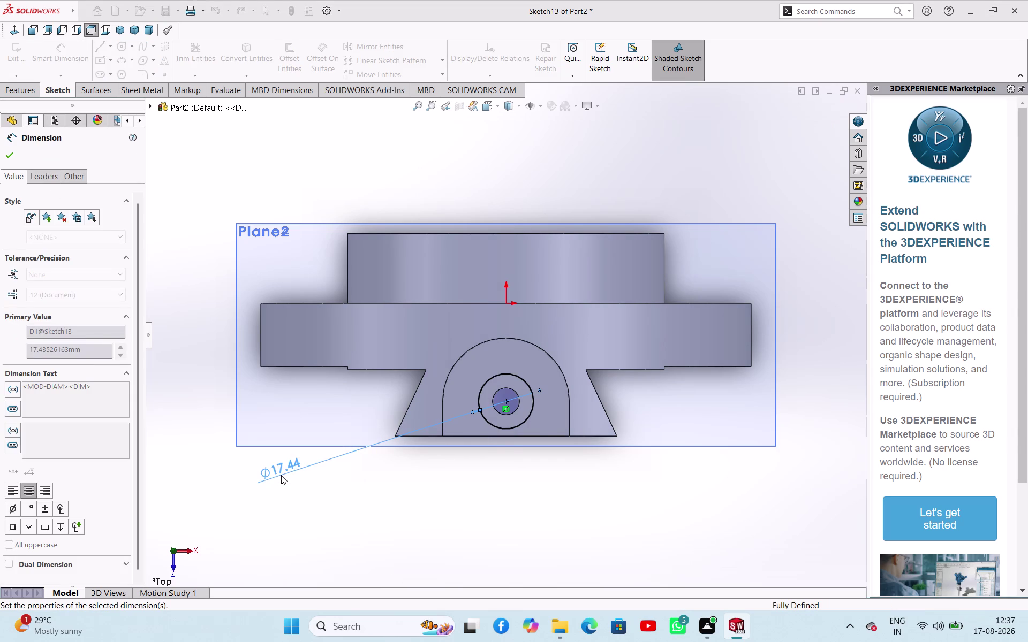
click(12, 162)
Draw vertical lines from the circle's left and right sides down to the bottom edge.
click(102, 50)
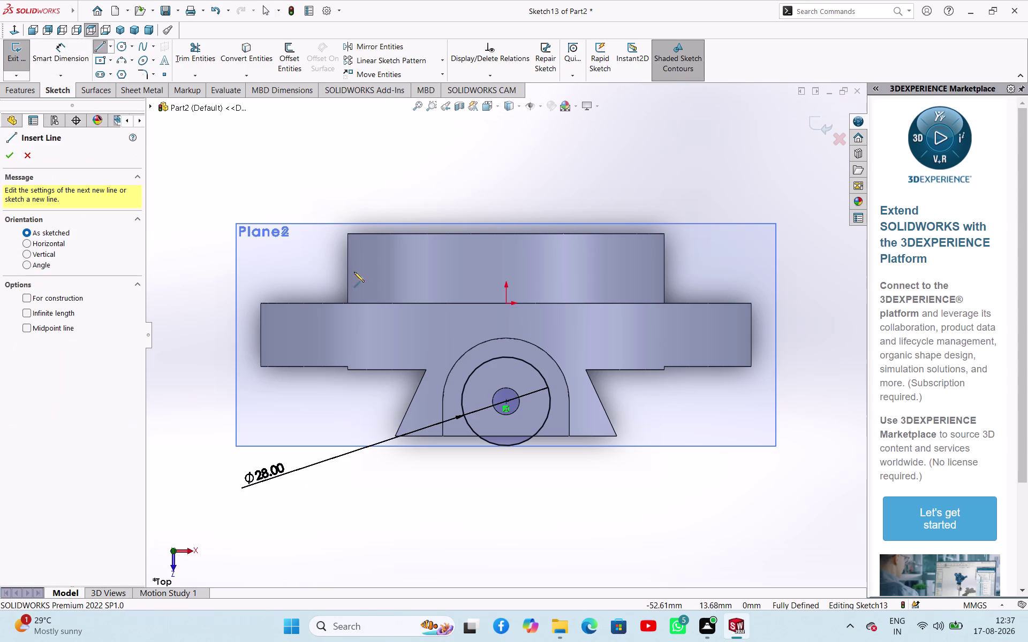
click(462, 403)
click(461, 437)
right_click(424, 484)
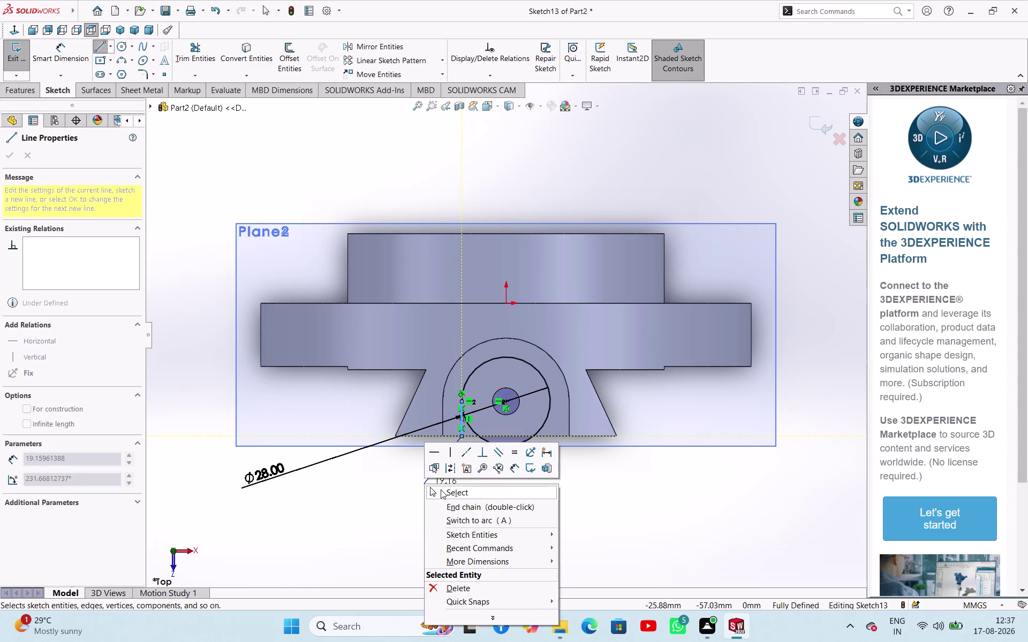
click(440, 489)
right_drag(440, 490, 372, 493)
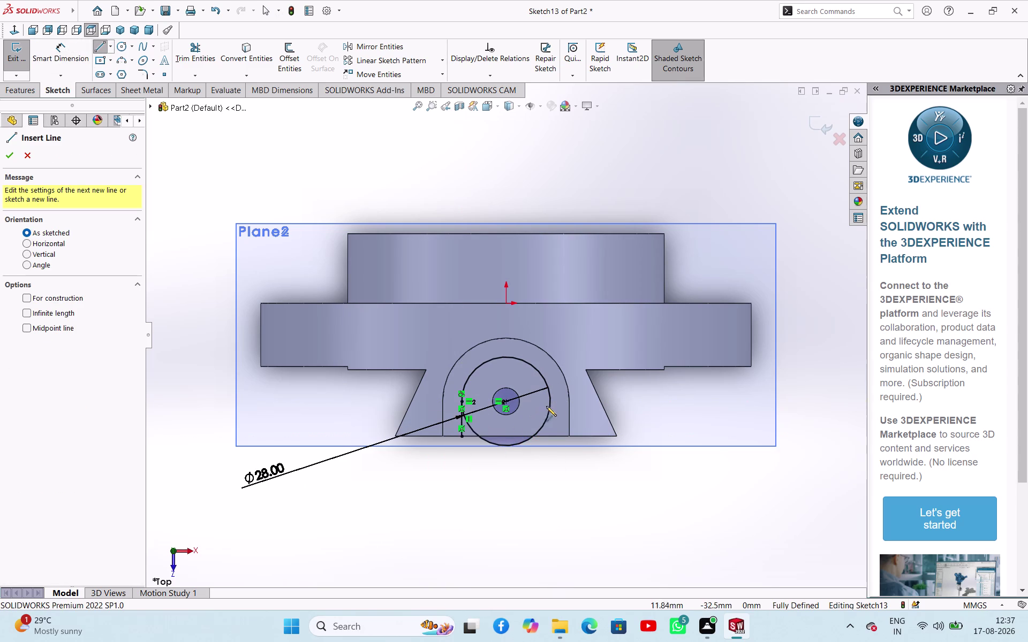
click(551, 404)
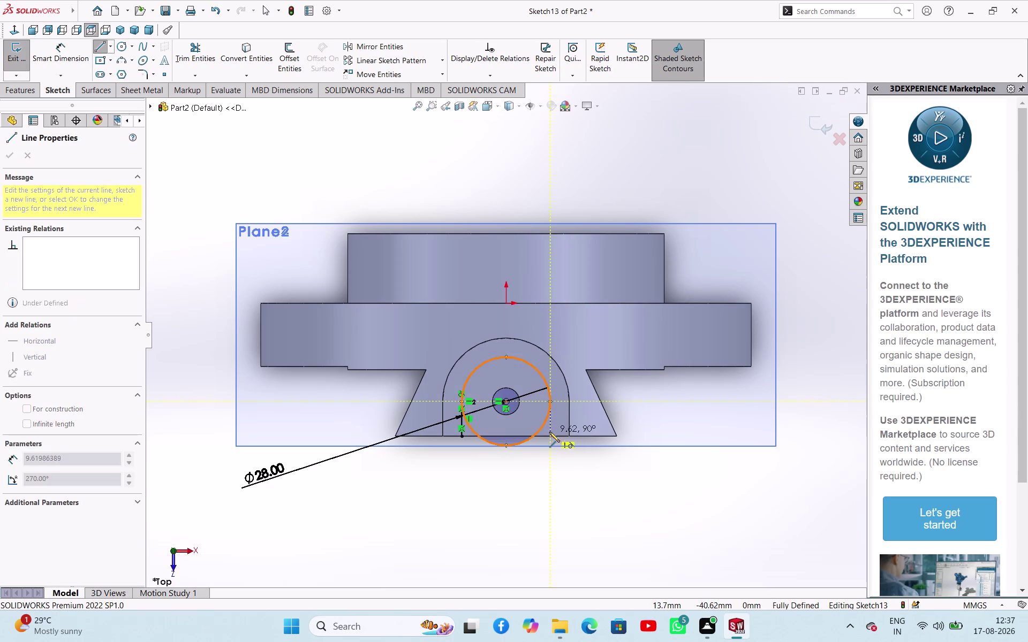
click(550, 436)
right_click(495, 478)
click(510, 487)
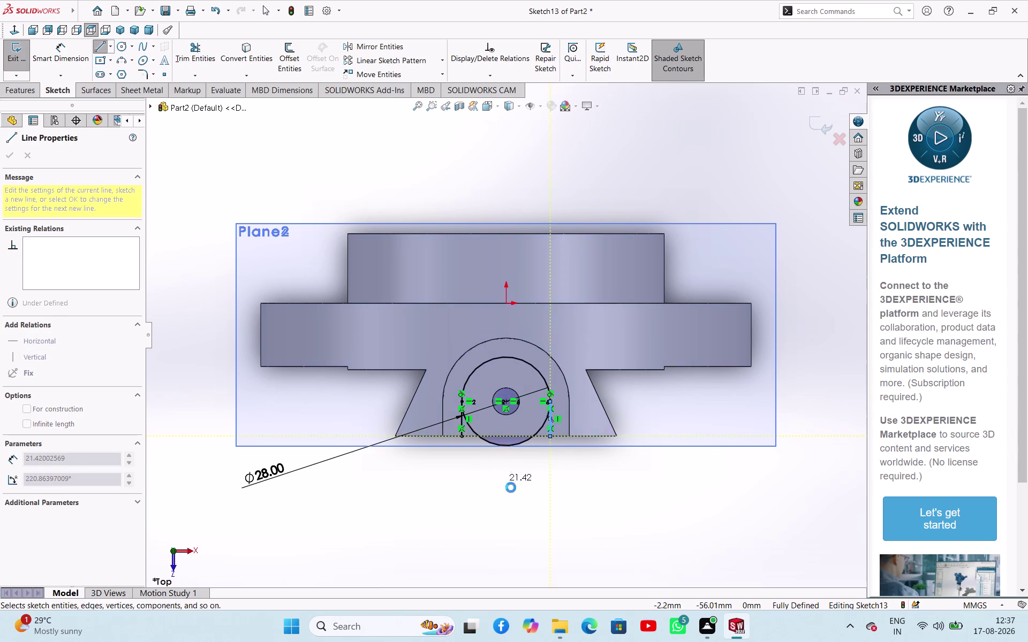
drag(194, 51, 198, 64)
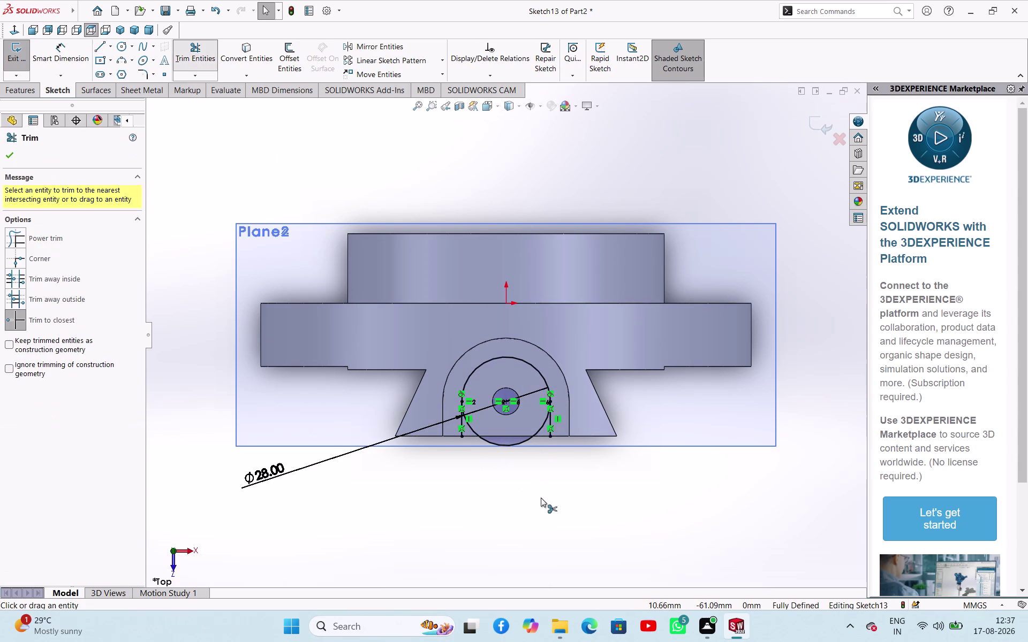
Trim away the lower part of the 28 mm circle.
click(469, 429)
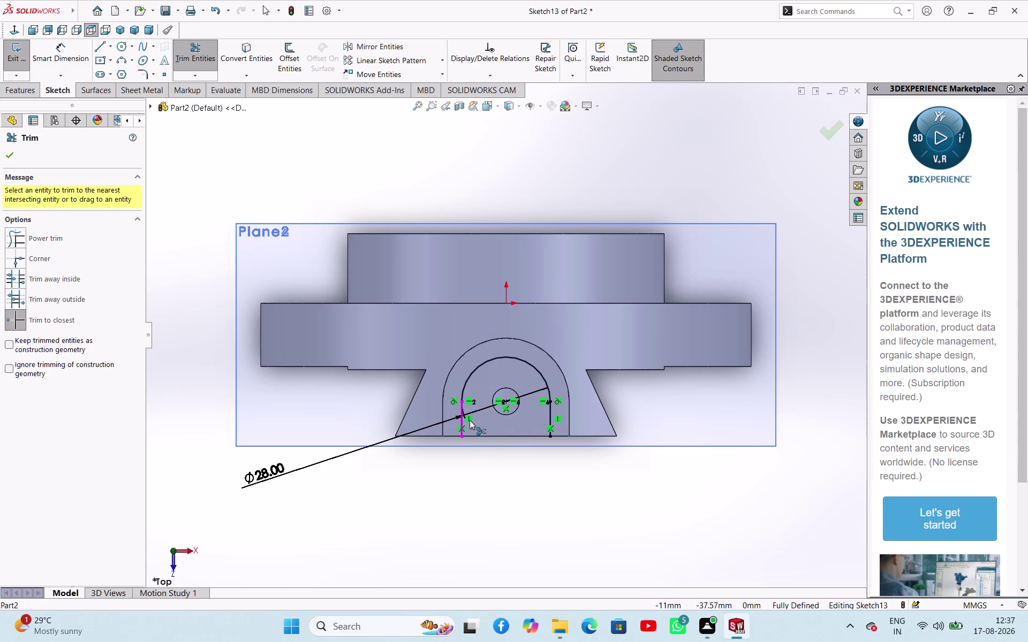
right_click(445, 483)
click(470, 516)
right_drag(504, 488, 418, 493)
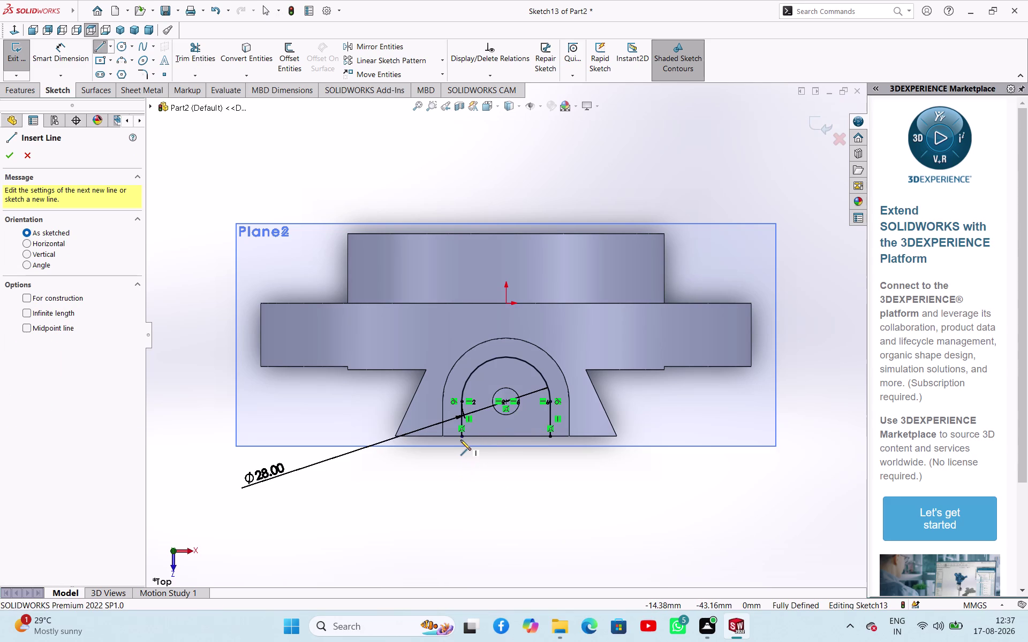
Draw a line joining the profile's two lower endpoints.
click(462, 437)
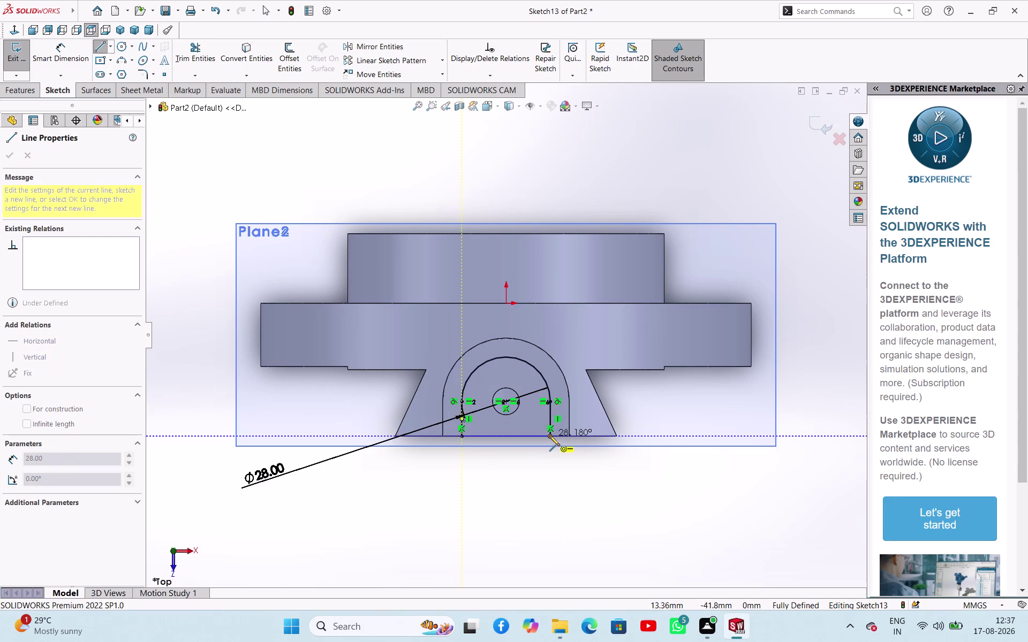
click(550, 435)
right_click(455, 484)
click(478, 490)
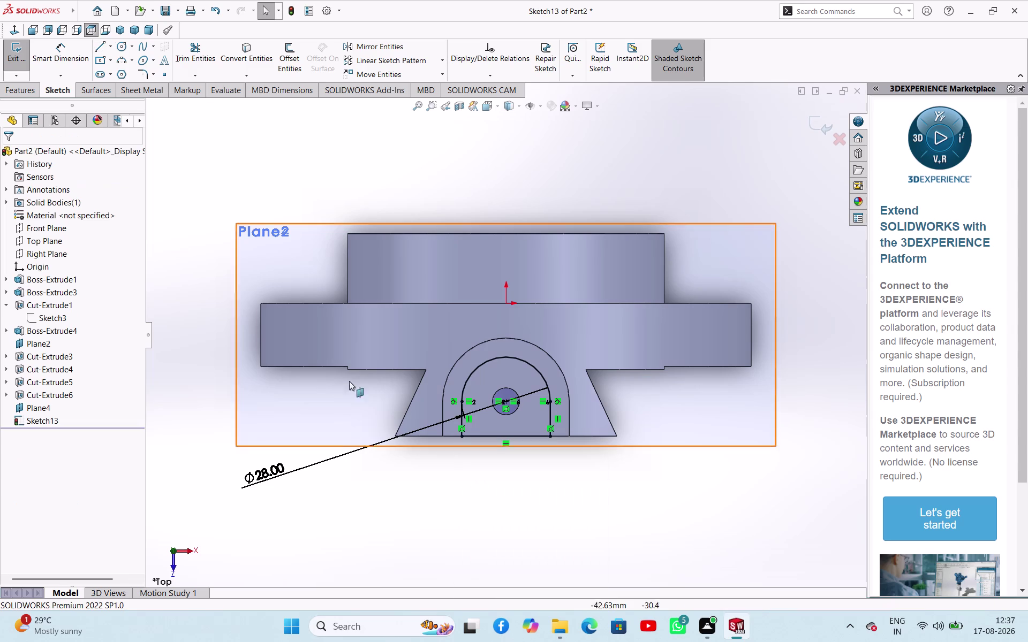
Try deleting the small hole circle, view the sketch in 3D, and exit the sketch.
click(243, 141)
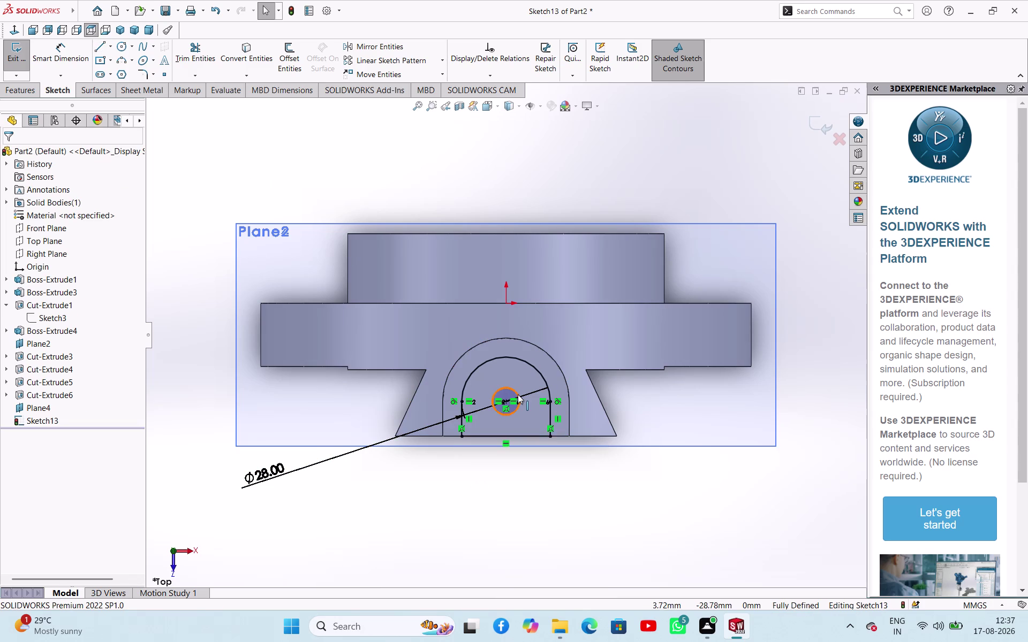
click(518, 394)
key(Delete)
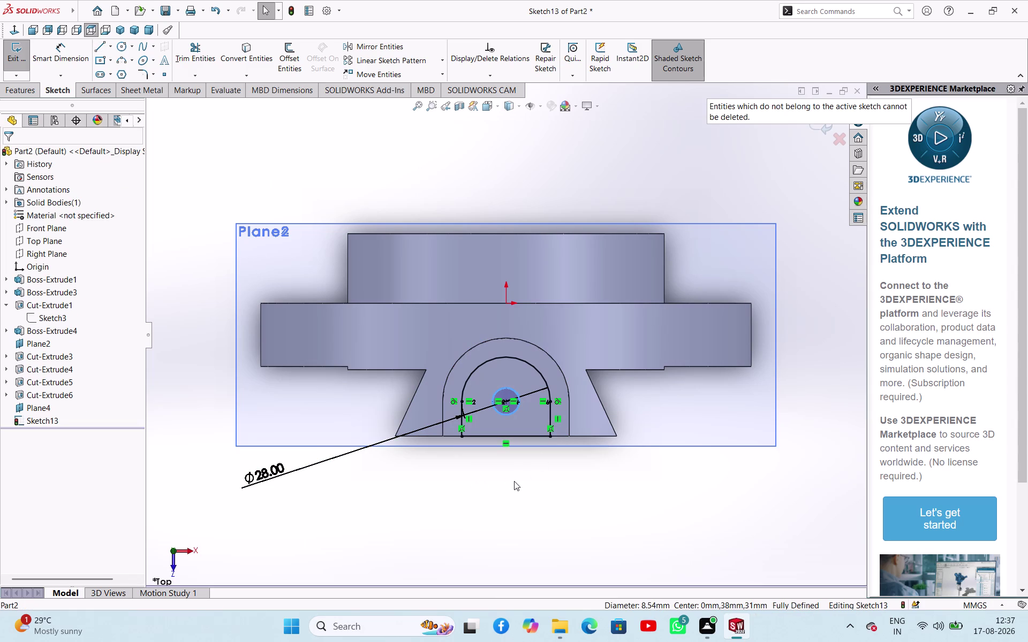
middle_drag(528, 479, 536, 411)
scroll(down, 3)
scroll(up, 3)
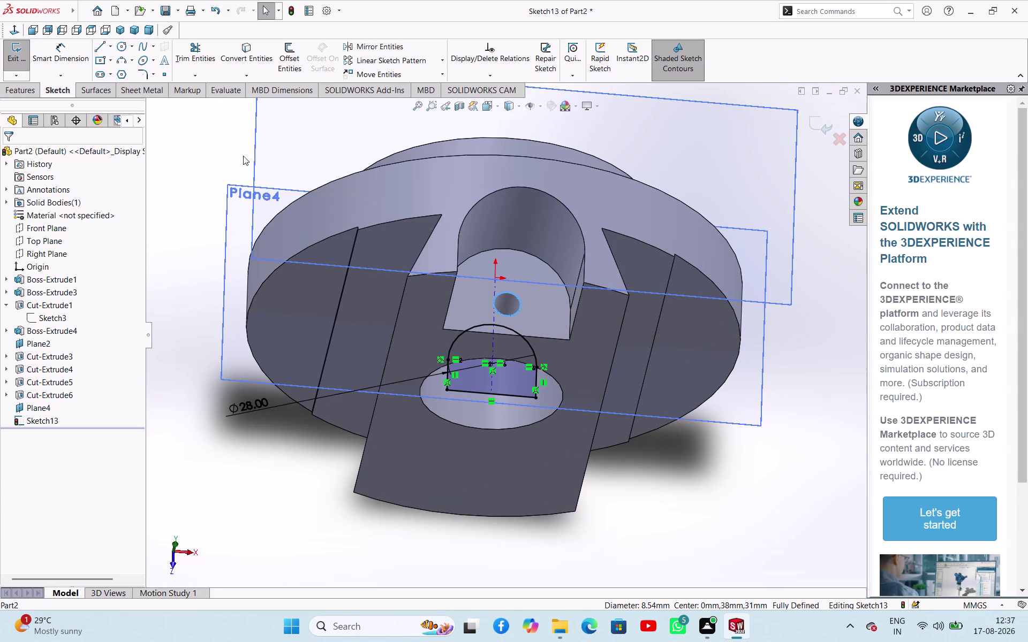
click(22, 59)
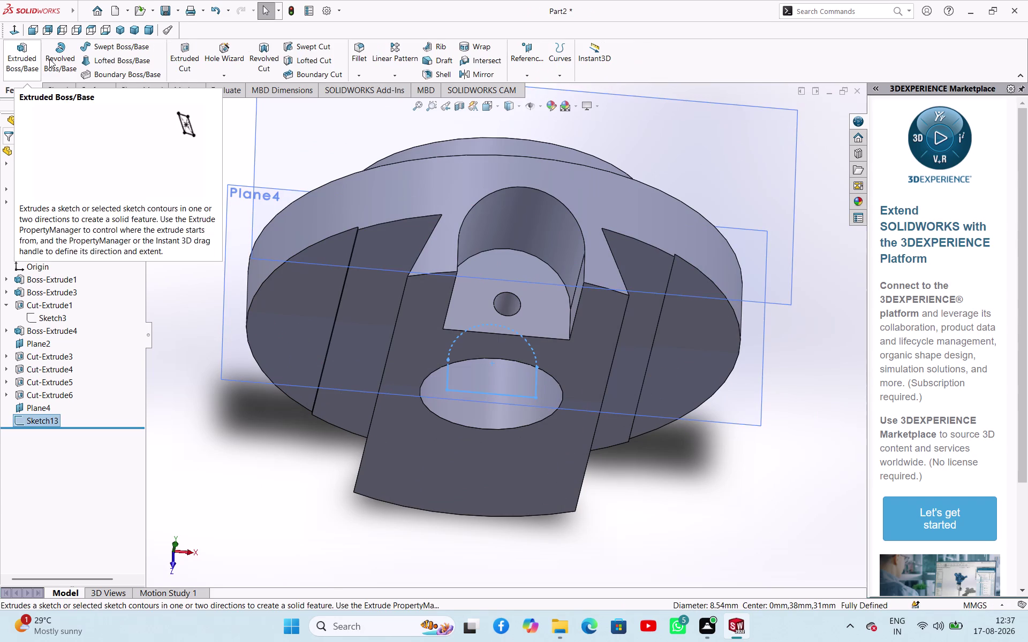
Extrude-cut the Sketch13 arch Through All and inspect the resulting channel.
click(185, 50)
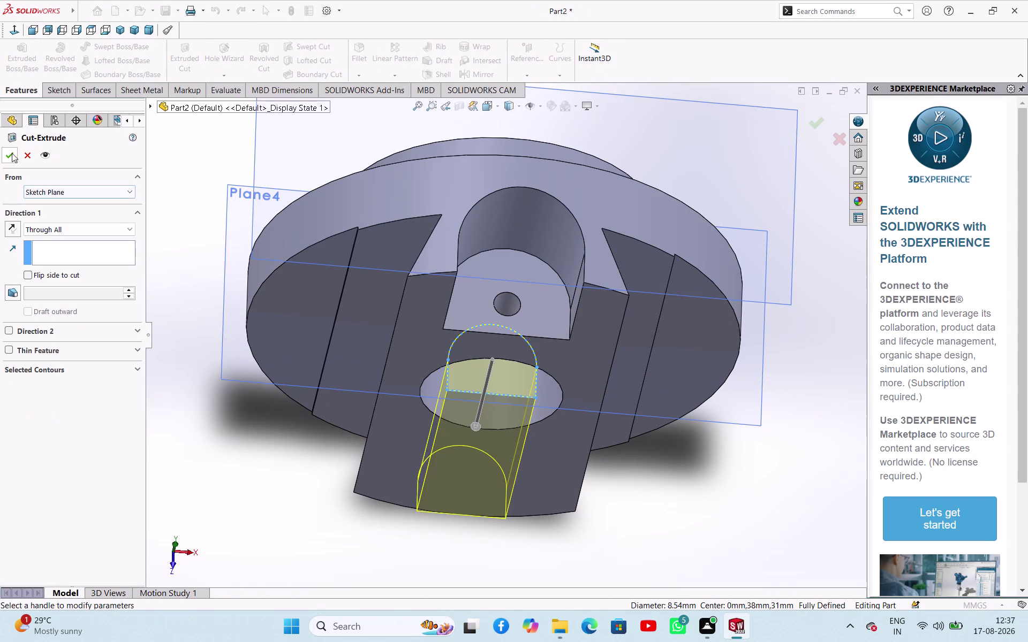
click(11, 153)
click(326, 460)
middle_drag(627, 479, 621, 479)
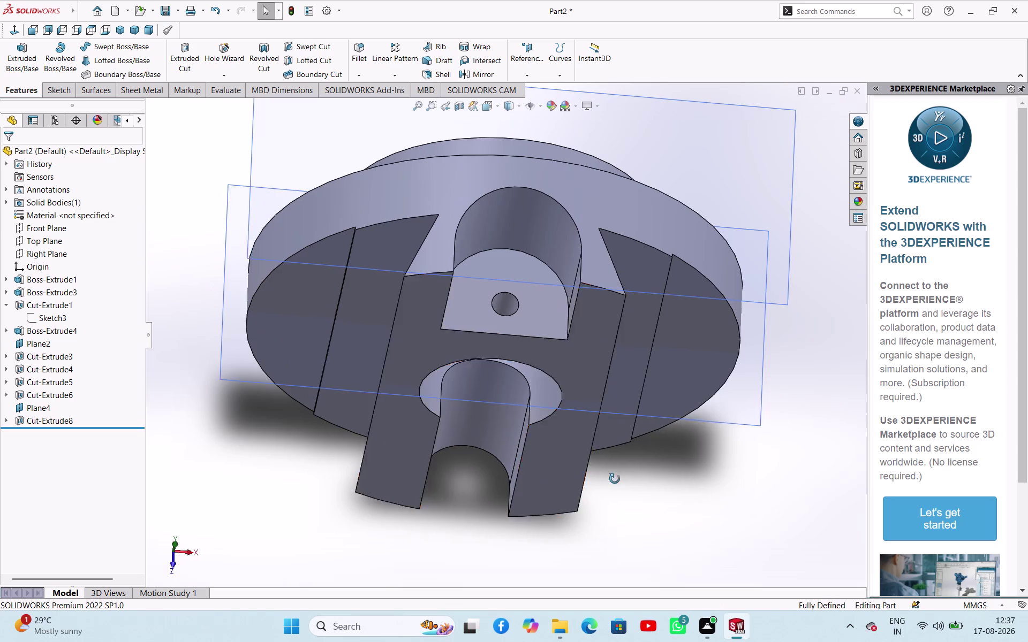
middle_drag(622, 479, 586, 390)
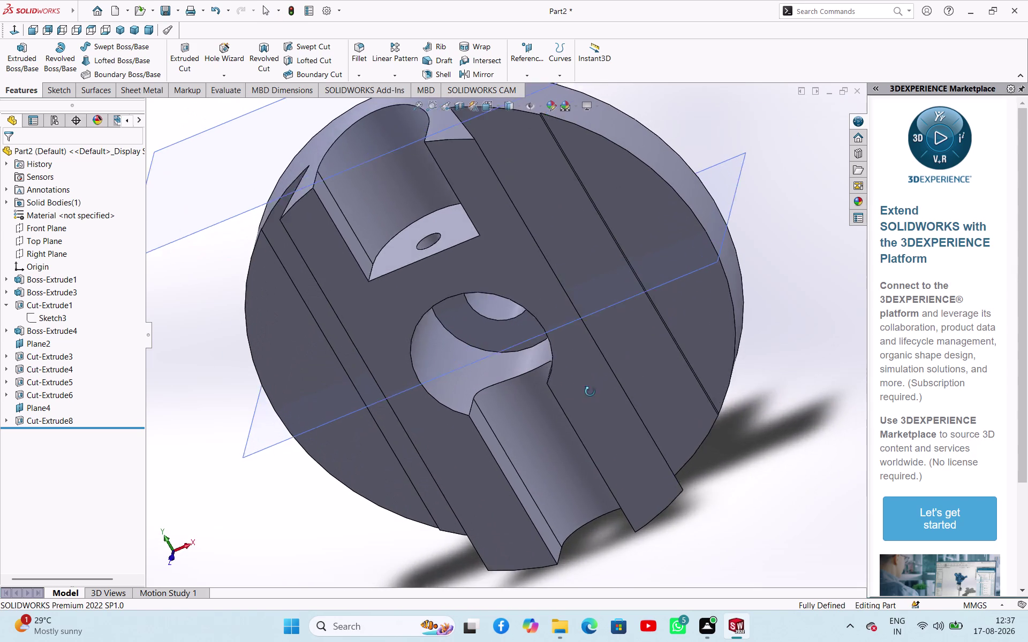
middle_drag(587, 390, 612, 382)
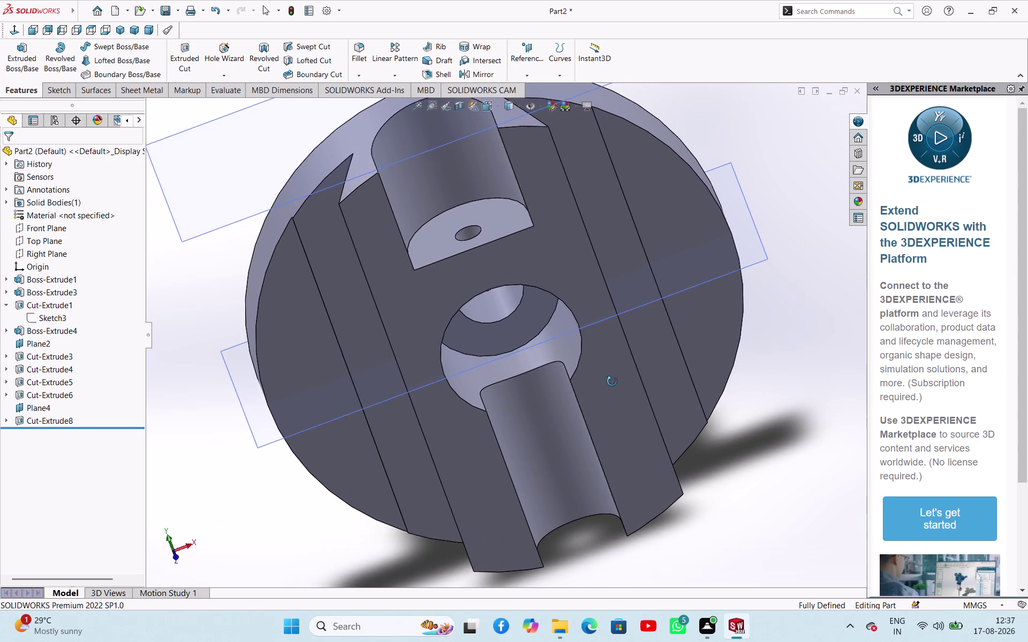
middle_drag(612, 382, 679, 353)
scroll(up, 3)
middle_drag(665, 376, 665, 377)
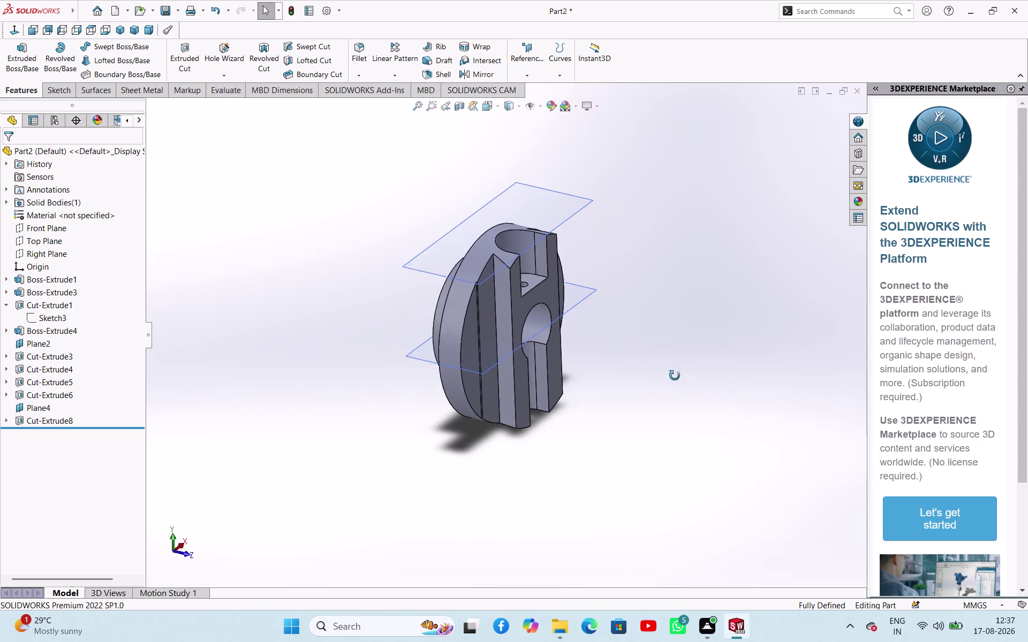
middle_drag(665, 377, 739, 482)
scroll(up, 3)
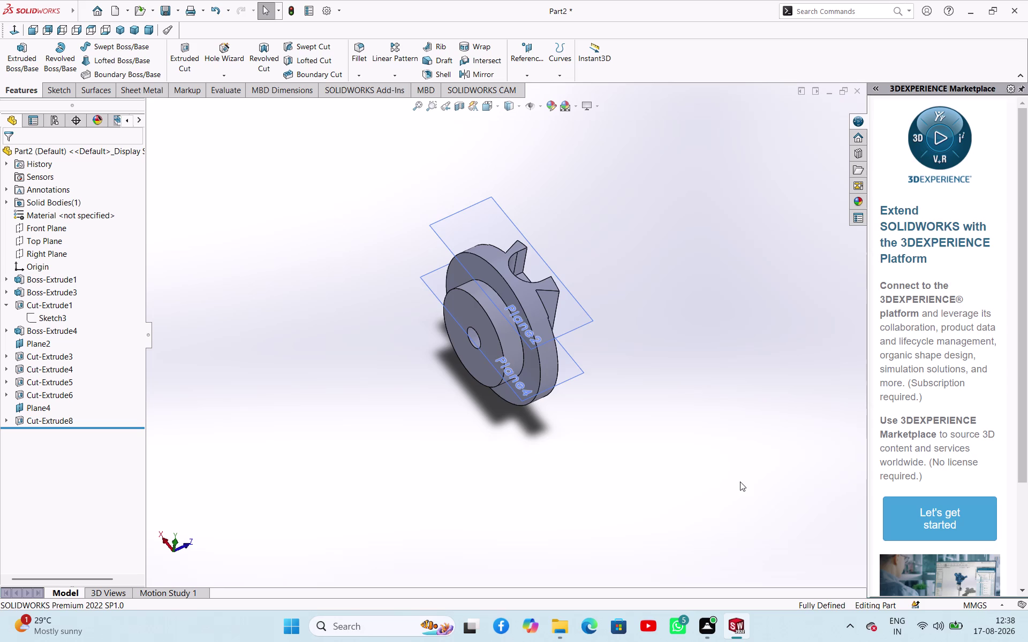
key(ctrl+s)
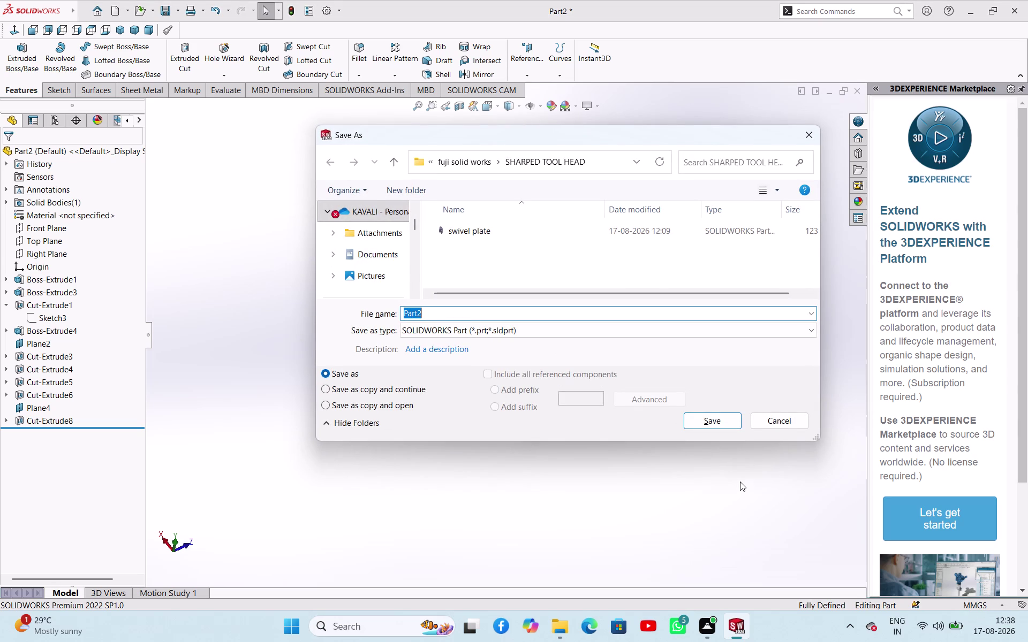
Save the part with the file name 'back plate'.
key(b)
text(ack)
key(space)
text(plat)
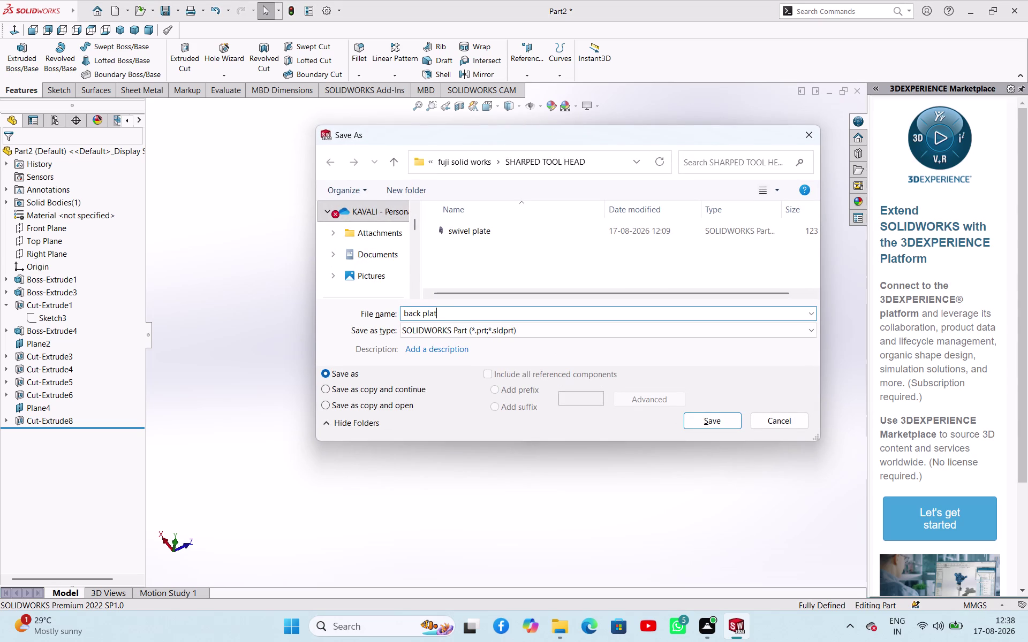
text(e)
click(710, 424)
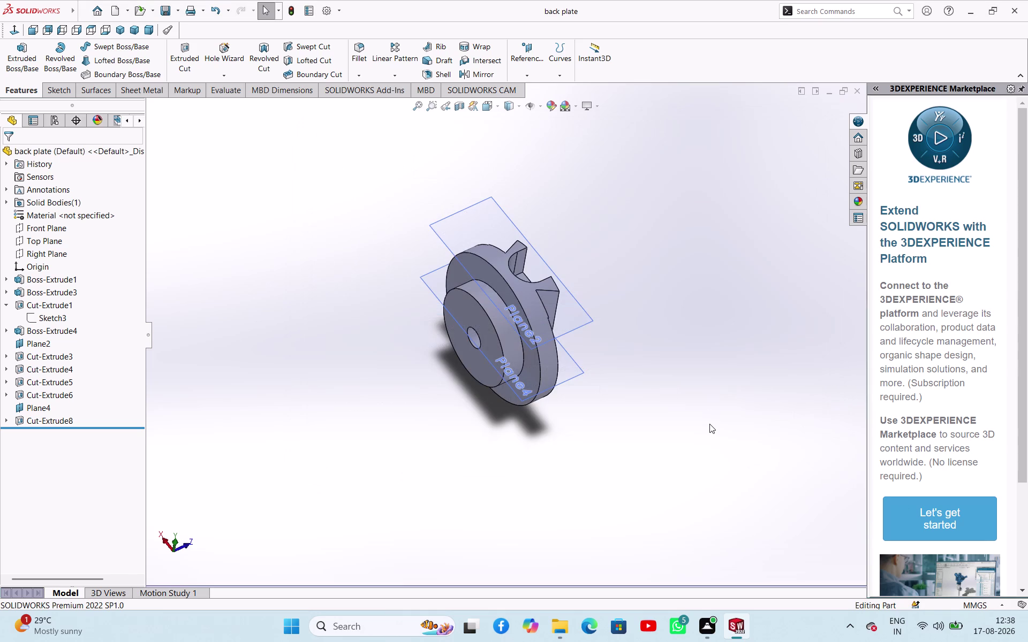